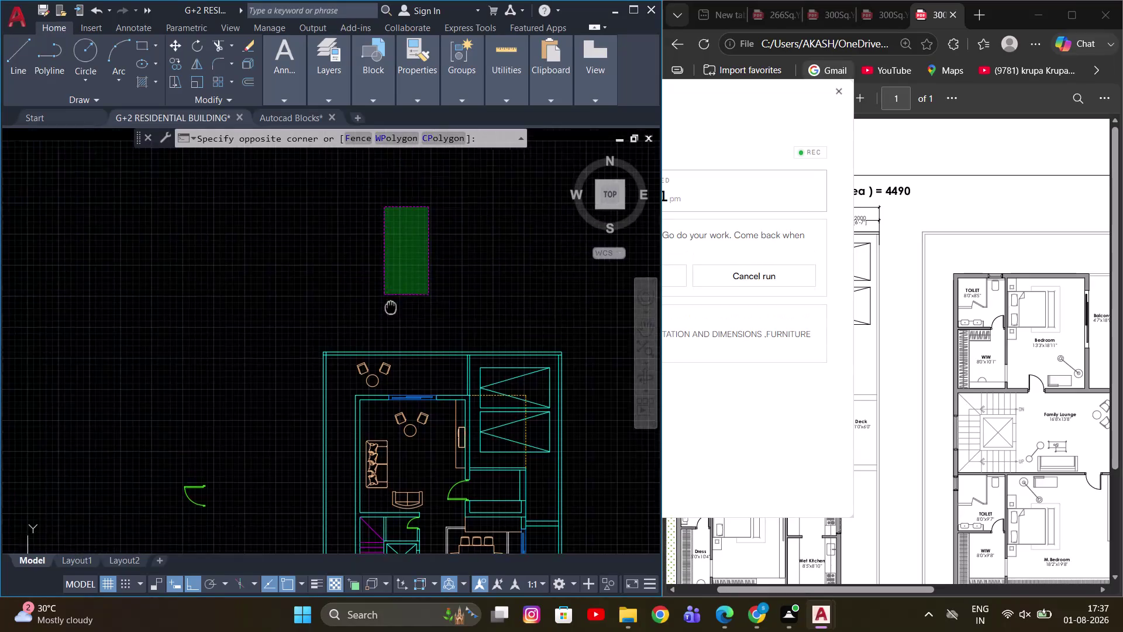
Erase the parking bay rectangles from the copied plan's parking area.
click(367, 362)
click(1006, 14)
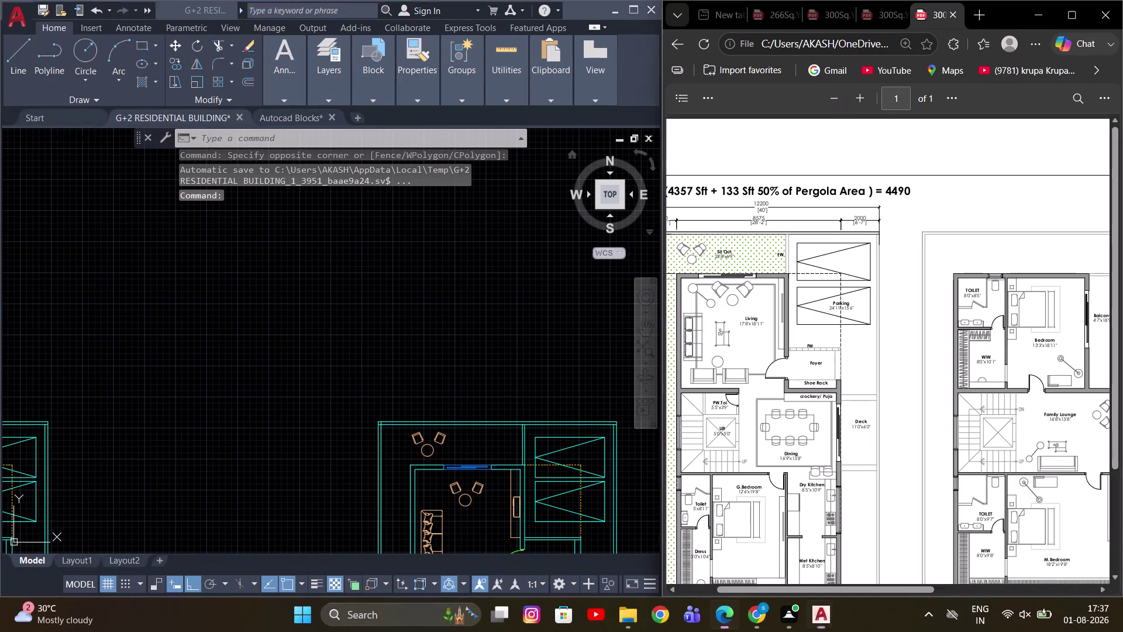
scroll(down, 3)
scroll(up, 3)
click(411, 290)
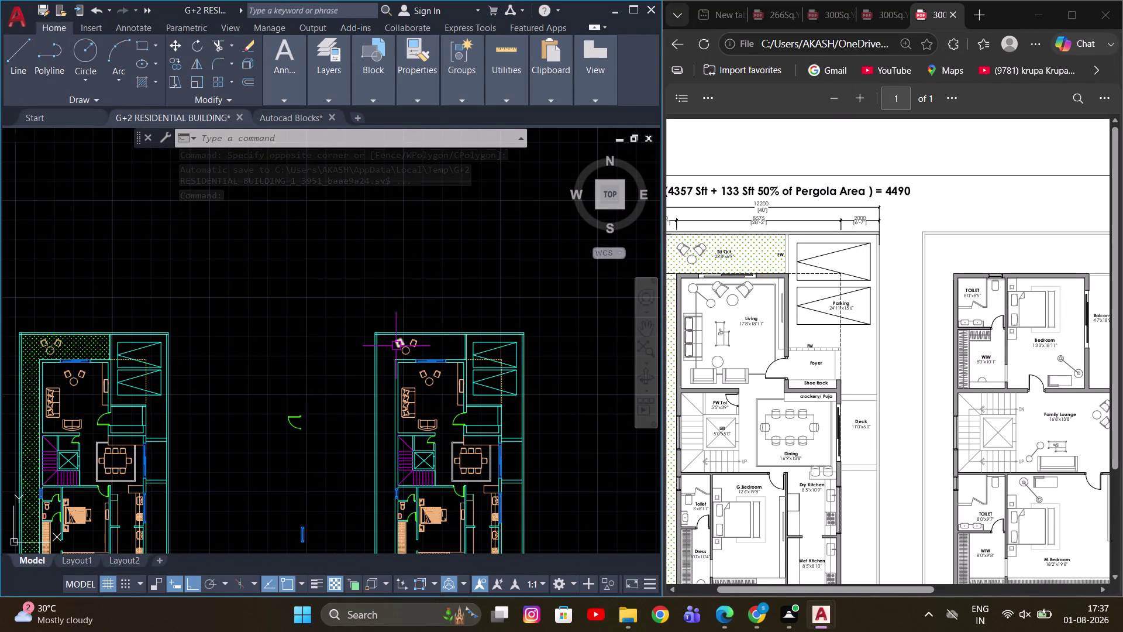
middle_drag(379, 419, 395, 292)
middle_drag(396, 428, 413, 309)
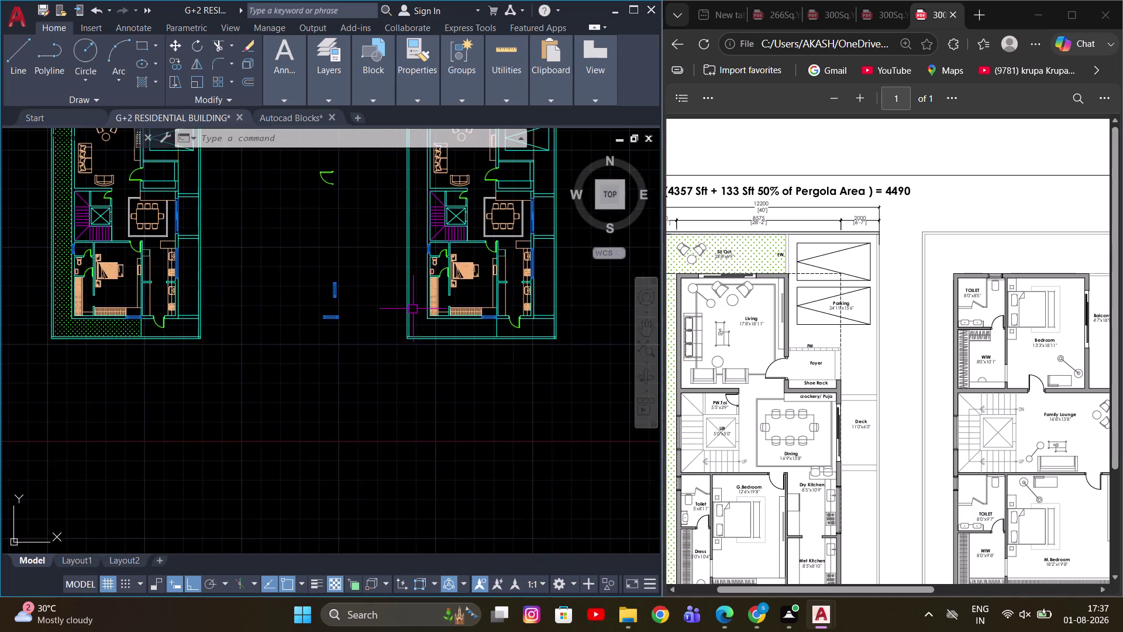
scroll(down, 3)
middle_drag(395, 414, 395, 353)
scroll(down, 3)
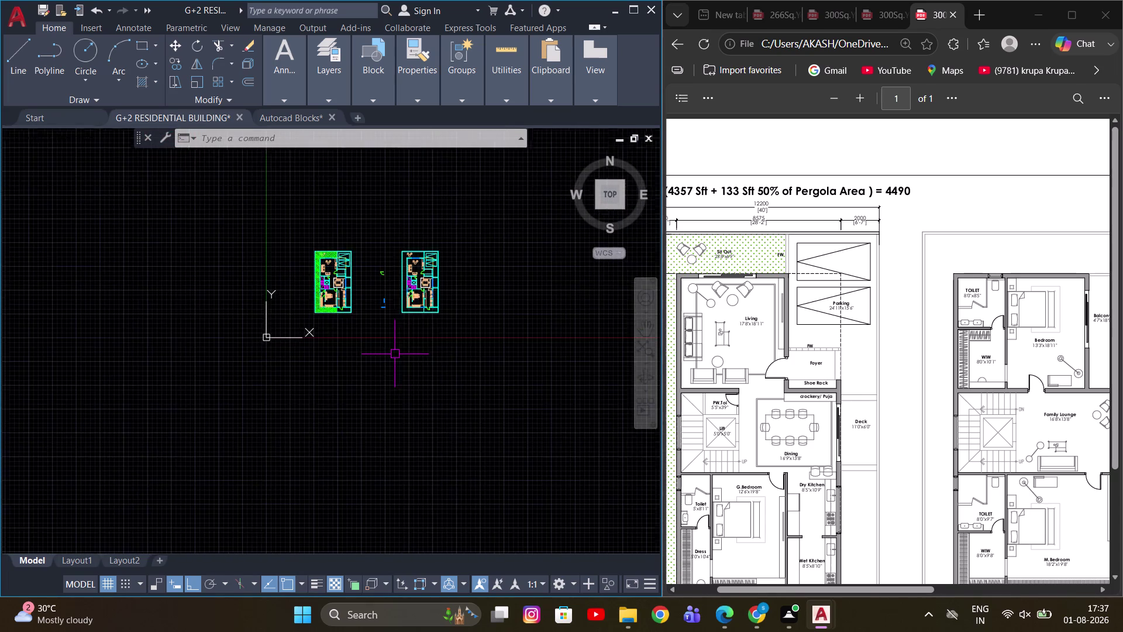
middle_drag(395, 351, 381, 452)
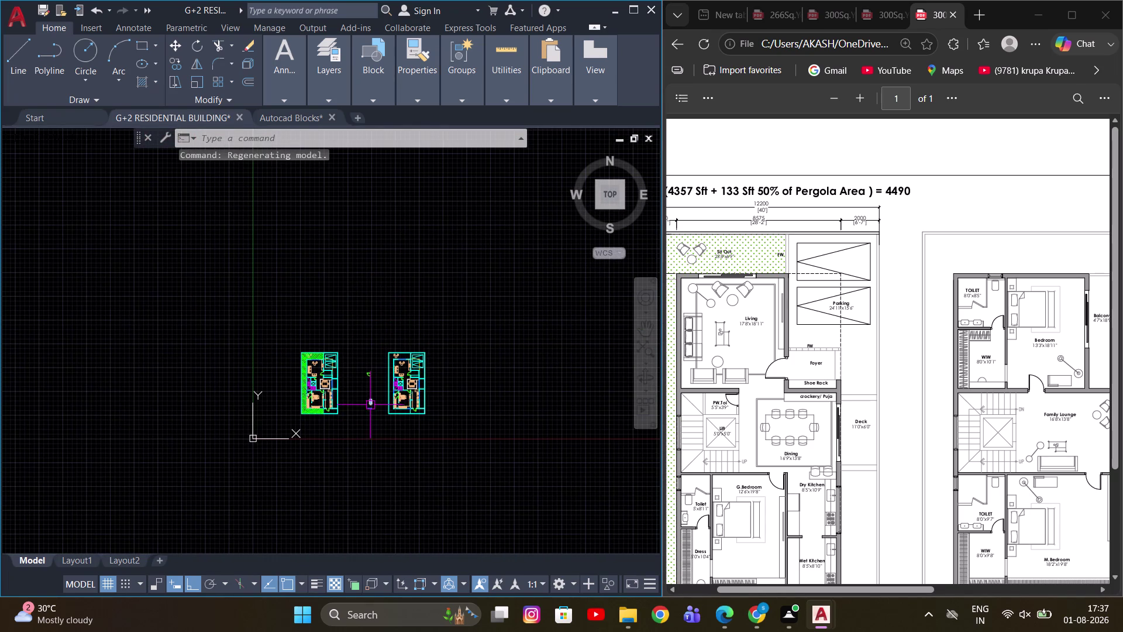
middle_drag(370, 405, 447, 453)
middle_drag(366, 454, 413, 489)
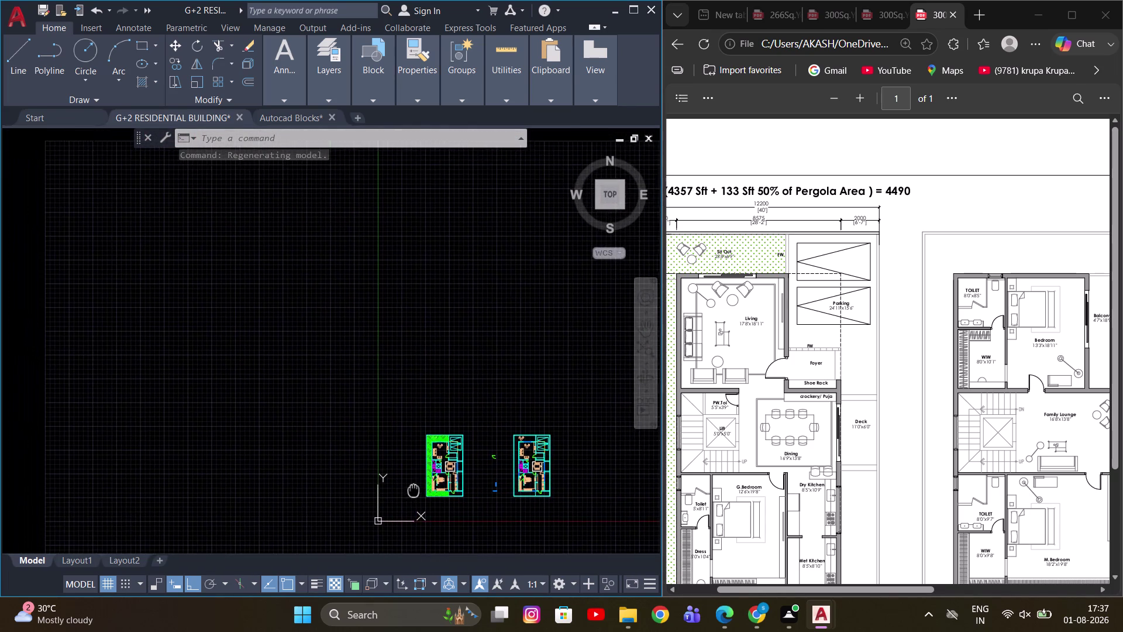
middle_drag(413, 489, 423, 529)
scroll(up, 3)
middle_drag(417, 526, 357, 545)
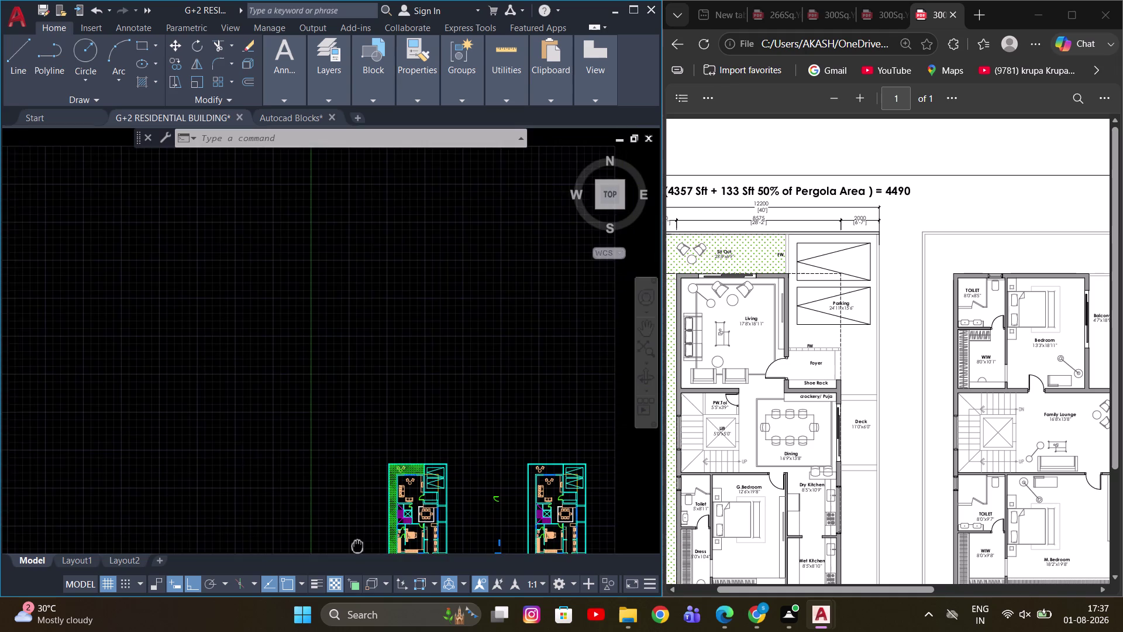
middle_drag(358, 546, 333, 549)
scroll(up, 3)
middle_drag(425, 480, 387, 318)
scroll(up, 3)
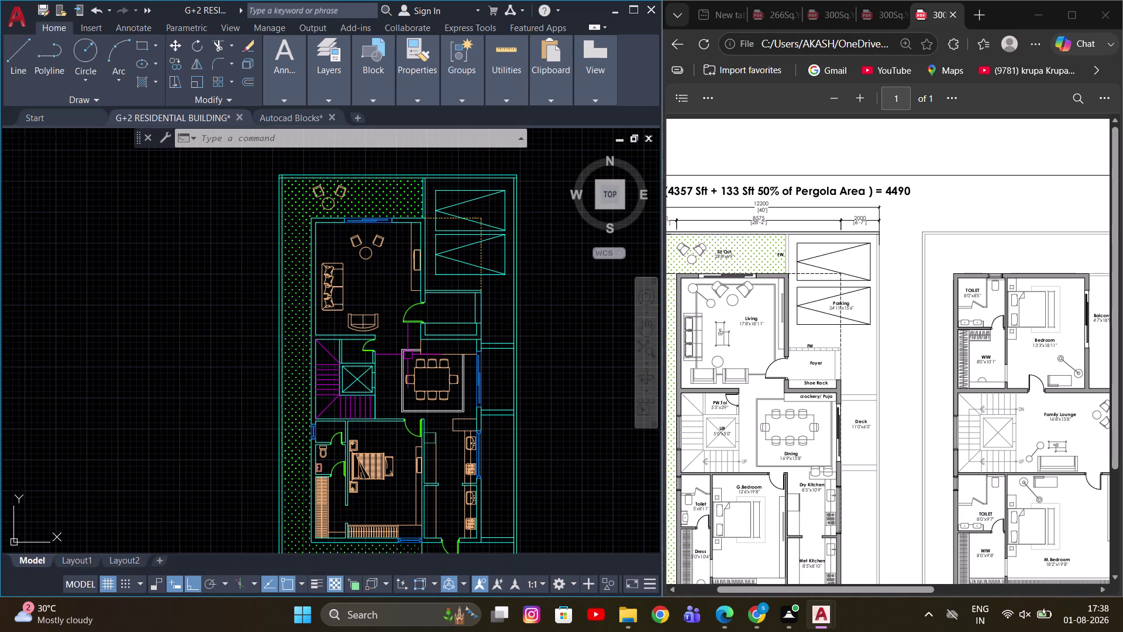
middle_drag(424, 308, 382, 284)
scroll(down, 3)
middle_drag(459, 335, 343, 357)
middle_drag(339, 356, 341, 316)
middle_drag(345, 306, 346, 314)
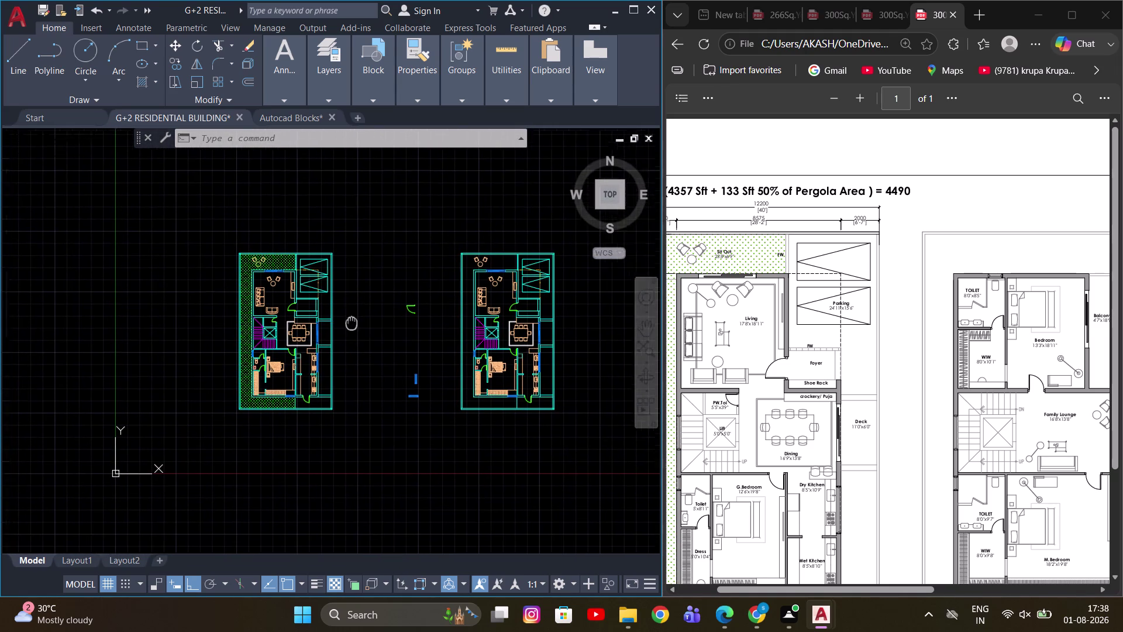
middle_drag(346, 314, 392, 390)
middle_drag(400, 386, 374, 377)
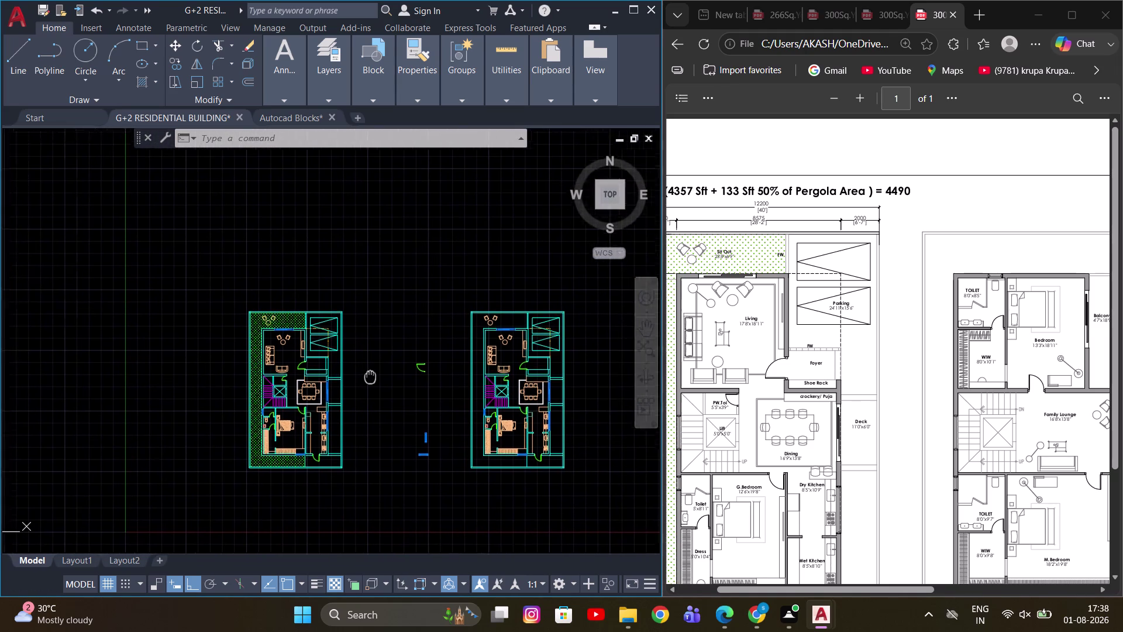
middle_drag(374, 377, 358, 368)
scroll(down, 3)
middle_drag(353, 357, 413, 340)
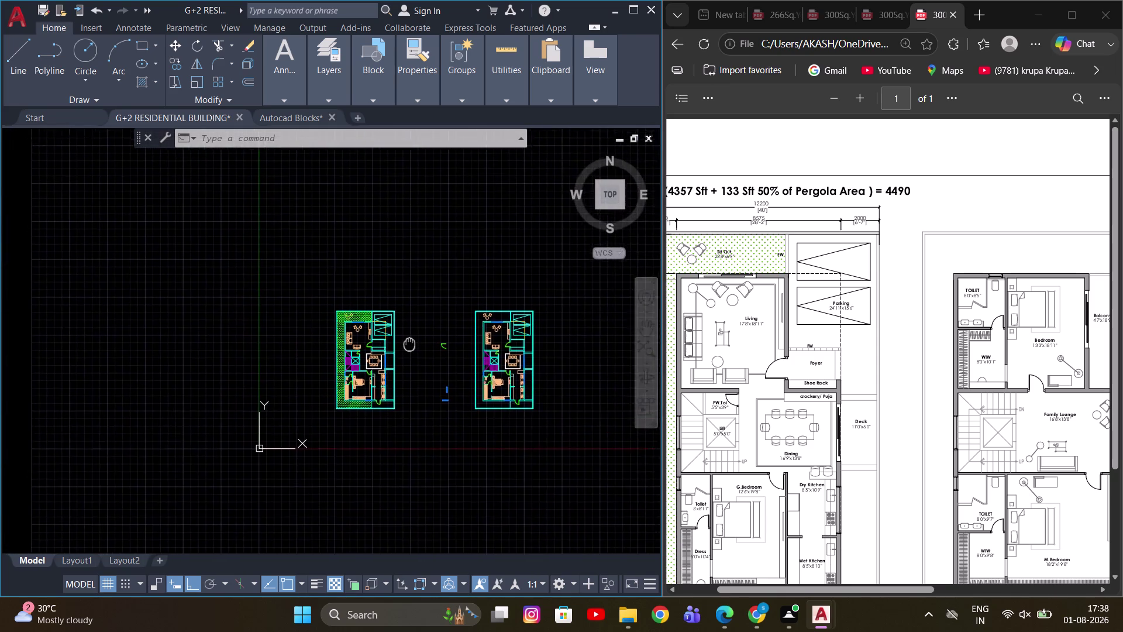
middle_drag(412, 339, 288, 367)
middle_drag(361, 347, 316, 357)
scroll(up, 3)
middle_drag(257, 371, 345, 343)
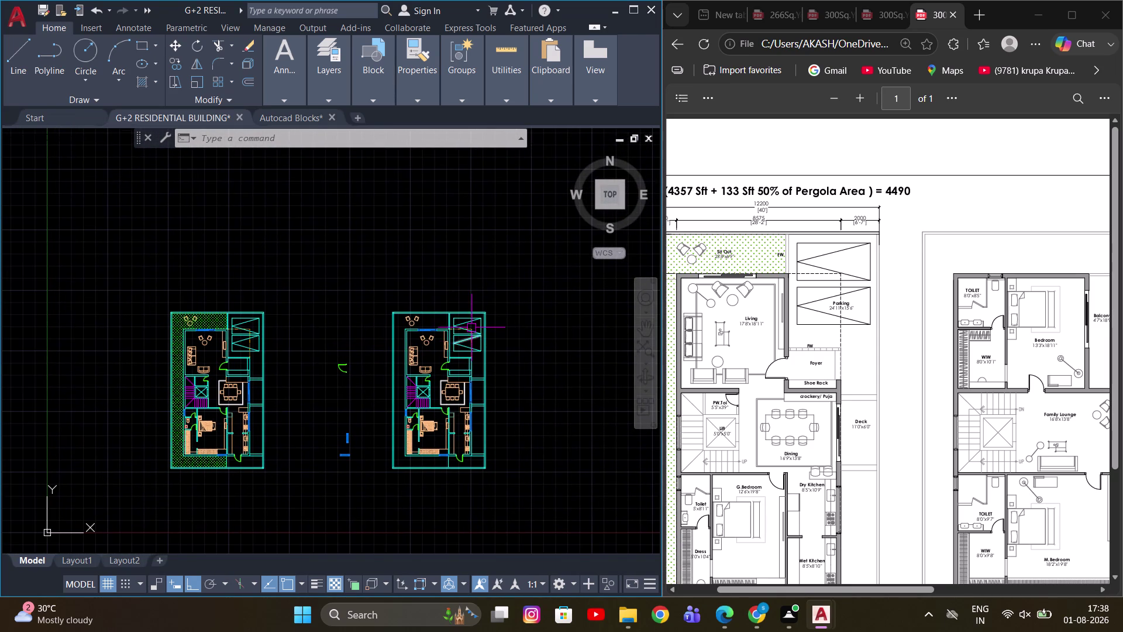
middle_drag(439, 317, 410, 329)
scroll(up, 3)
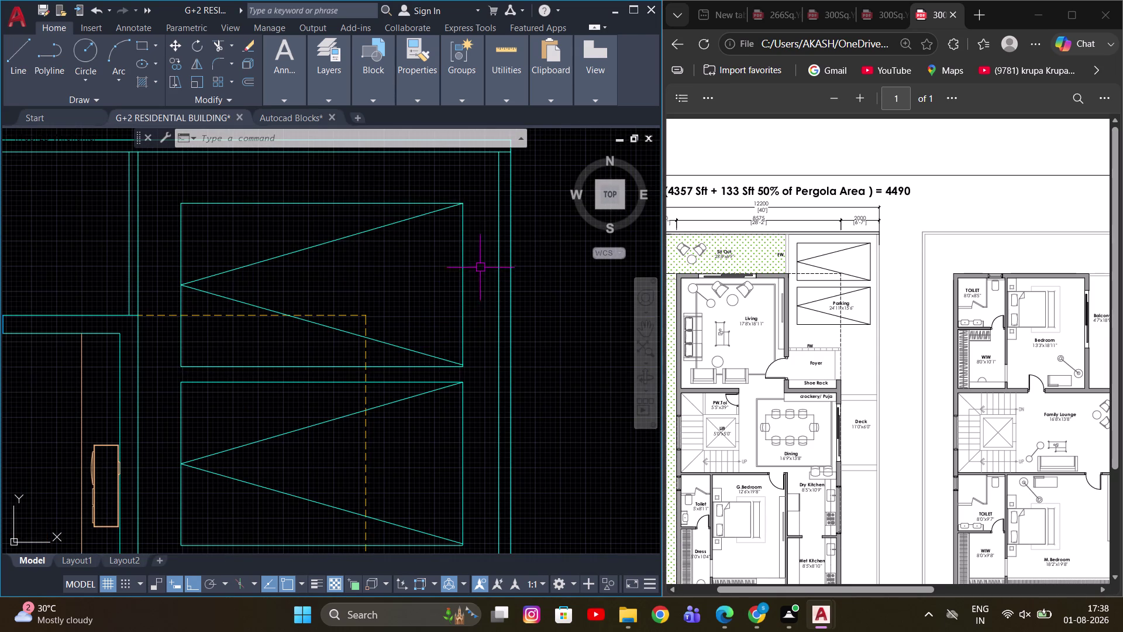
drag(482, 241, 472, 262)
click(411, 426)
right_click(428, 284)
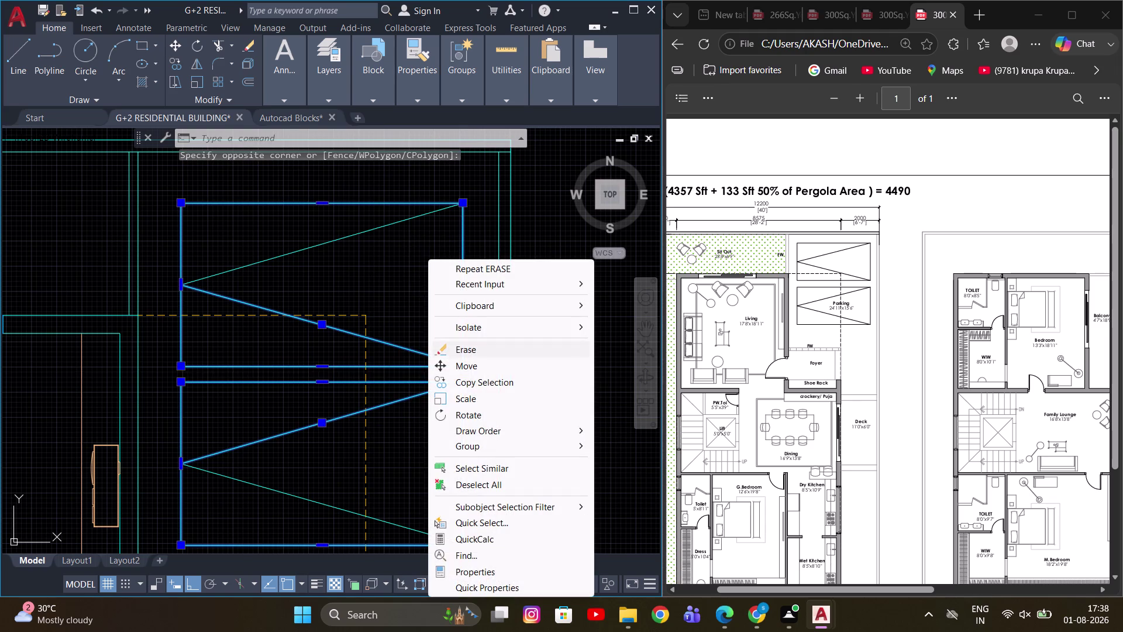
click(465, 349)
scroll(down, 3)
scroll(up, 3)
Erase the leftover diagonal parking lines from the same copy.
drag(389, 276, 389, 283)
drag(378, 508, 380, 493)
right_click(397, 364)
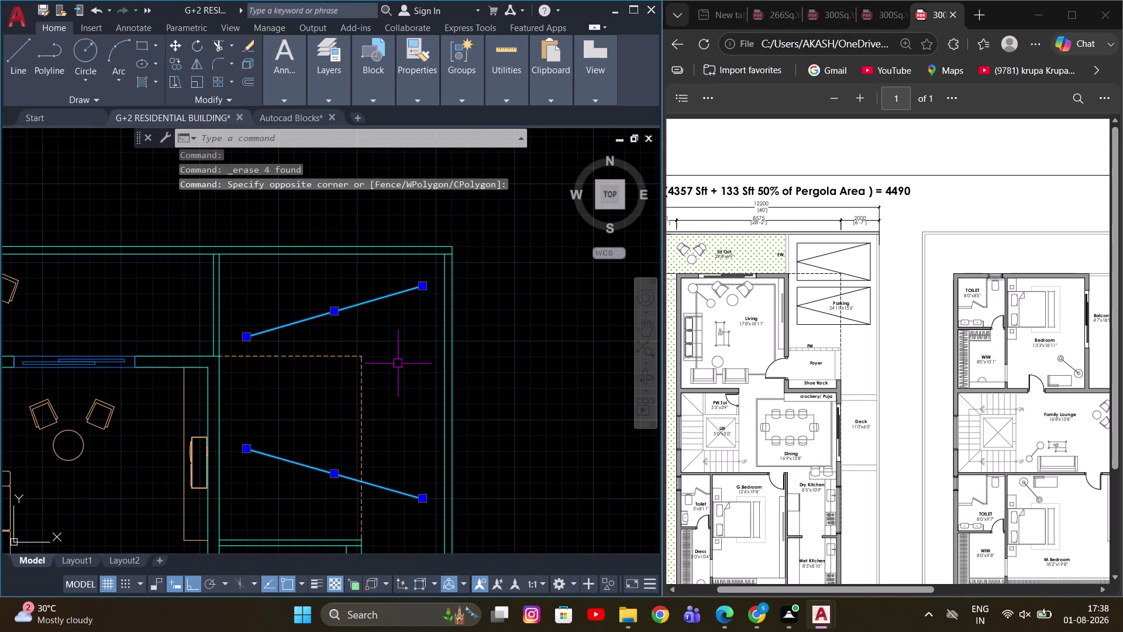
click(445, 115)
scroll(down, 3)
middle_drag(392, 312, 395, 313)
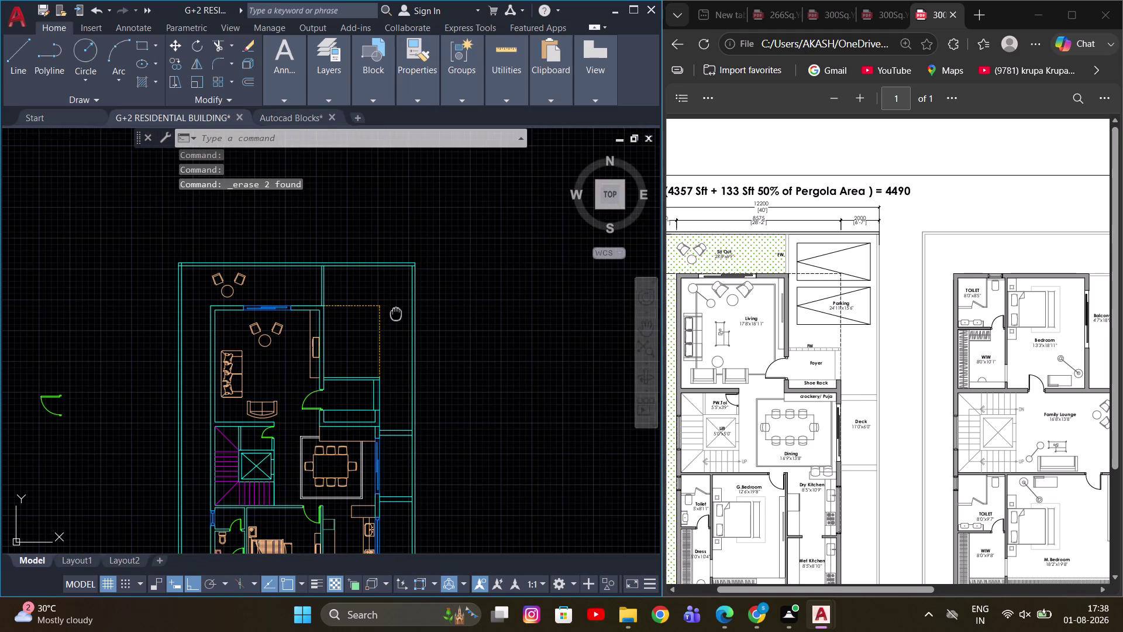
middle_drag(395, 314, 447, 318)
scroll(down, 3)
scroll(up, 3)
middle_drag(396, 334, 418, 300)
scroll(up, 3)
scroll(down, 3)
middle_drag(342, 298, 429, 276)
middle_drag(430, 277, 401, 320)
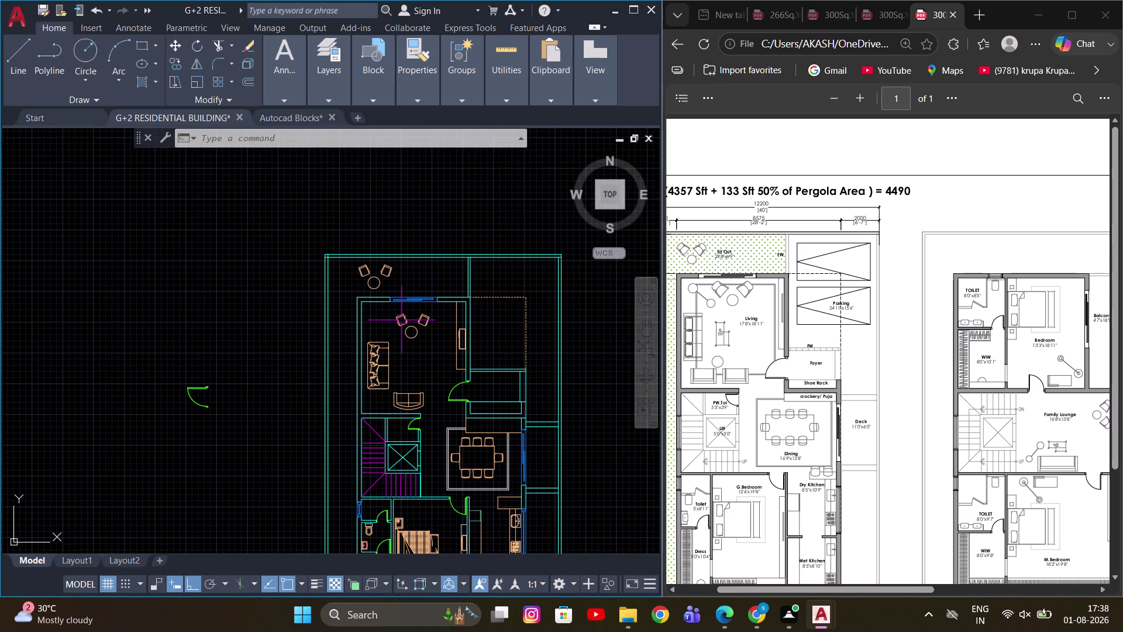
scroll(down, 3)
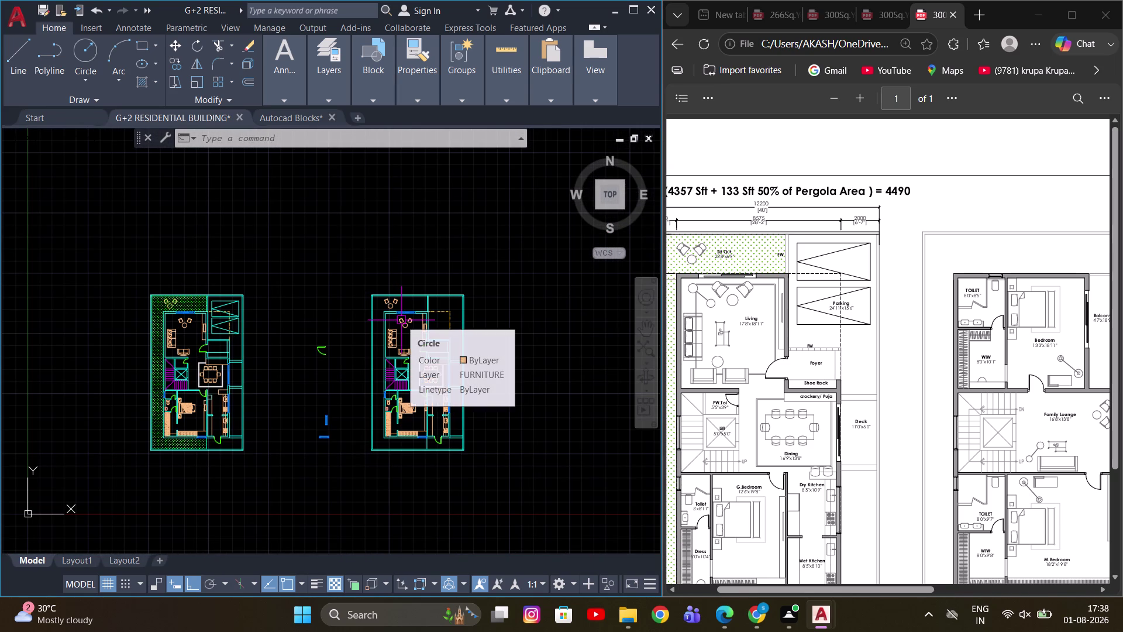
middle_drag(401, 319, 415, 317)
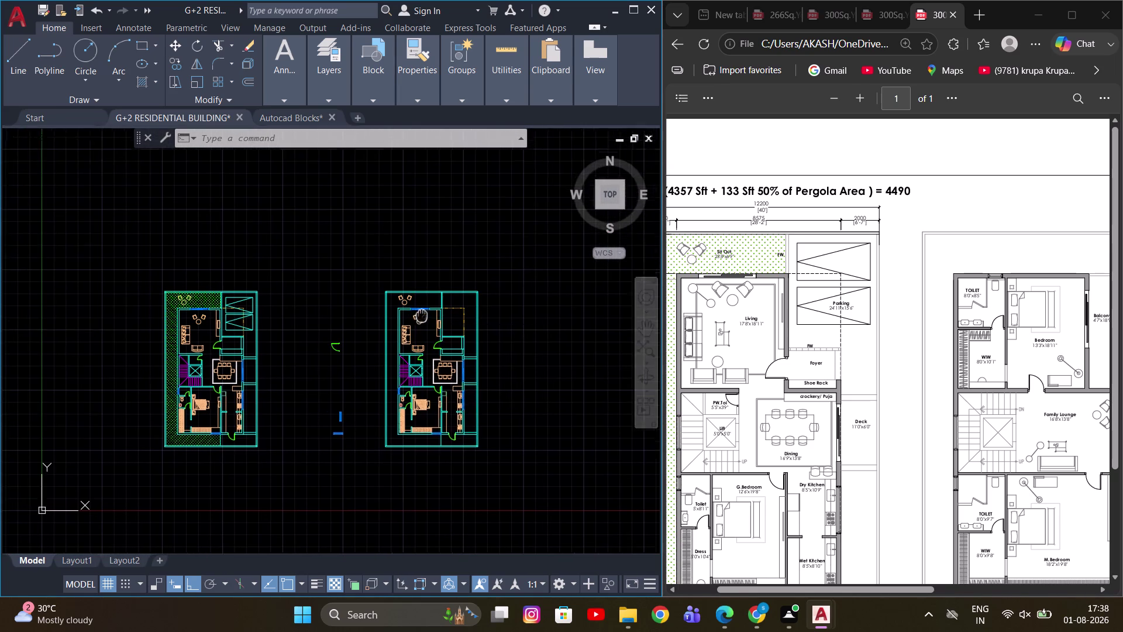
middle_drag(415, 316, 444, 312)
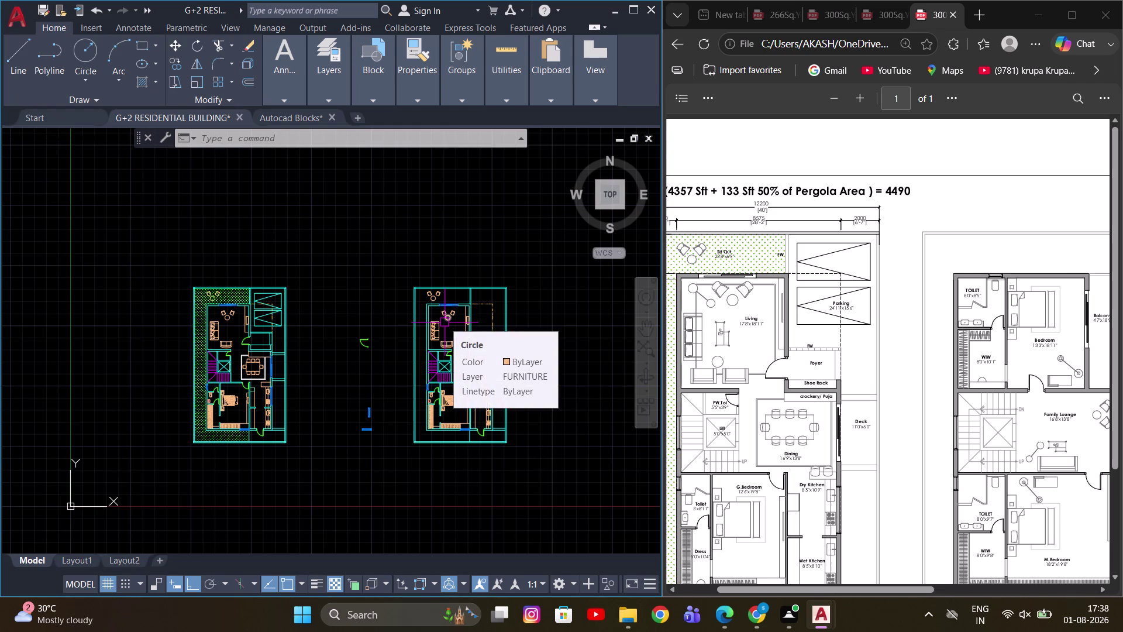
middle_drag(344, 325, 370, 307)
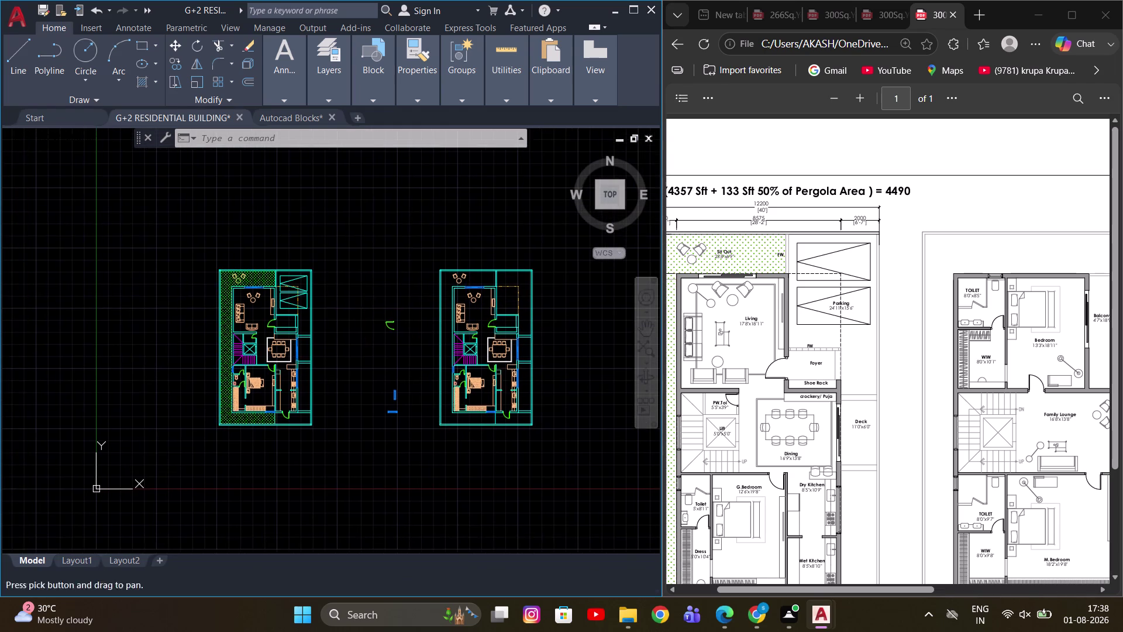
scroll(up, 3)
middle_drag(355, 326, 414, 275)
middle_drag(405, 289, 322, 300)
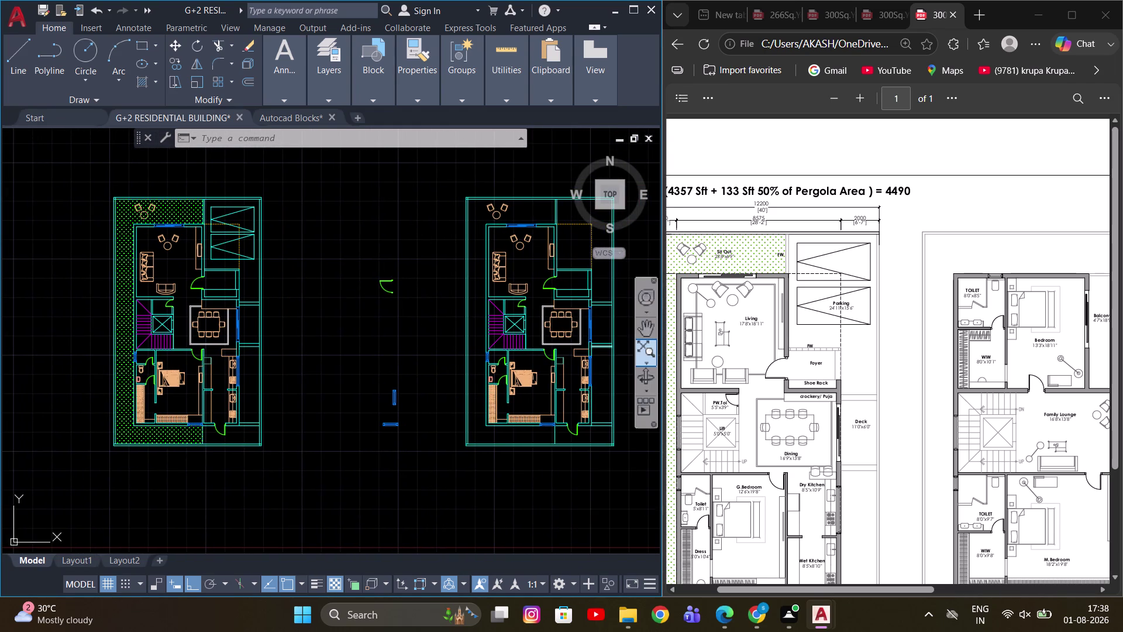
scroll(down, 3)
scroll(up, 3)
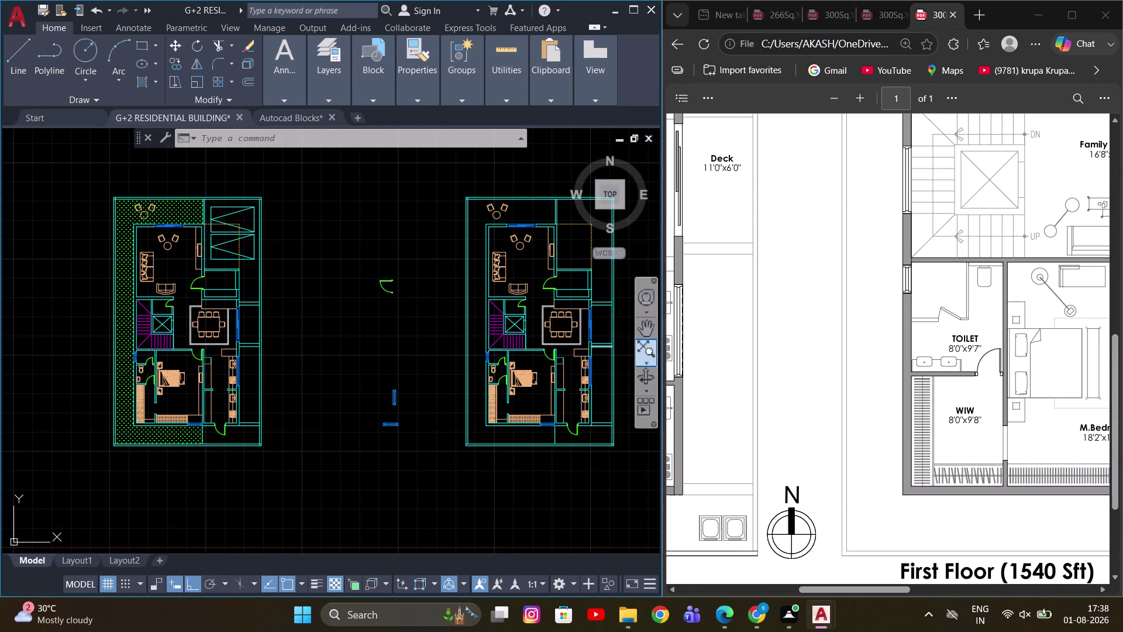
scroll(down, 3)
scroll(down, 3)
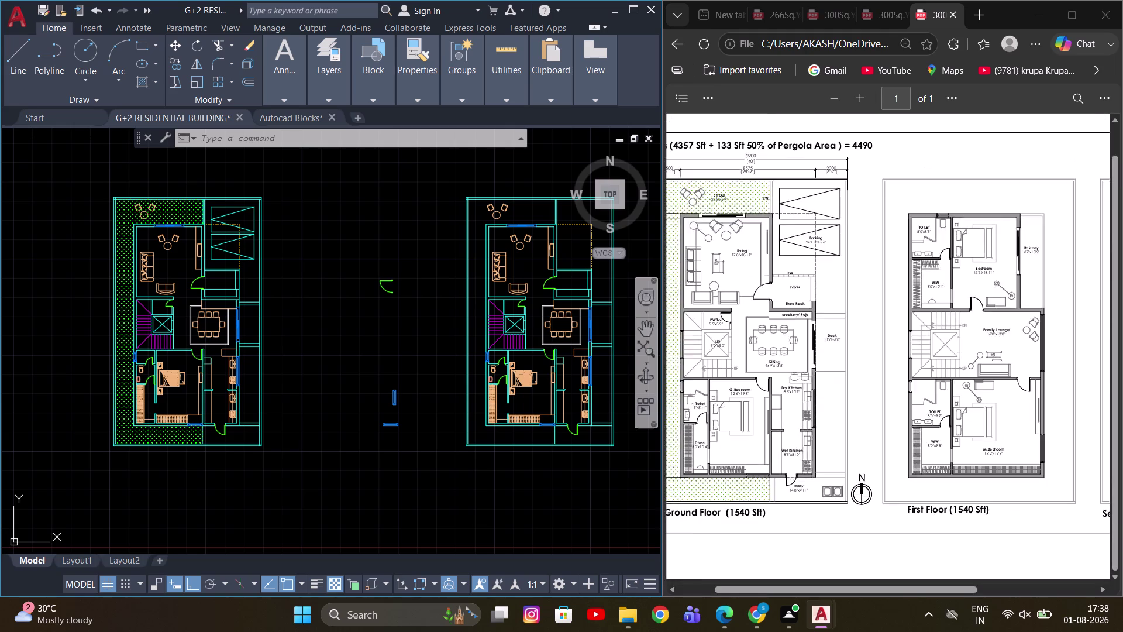
scroll(up, 3)
scroll(down, 3)
key(Escape)
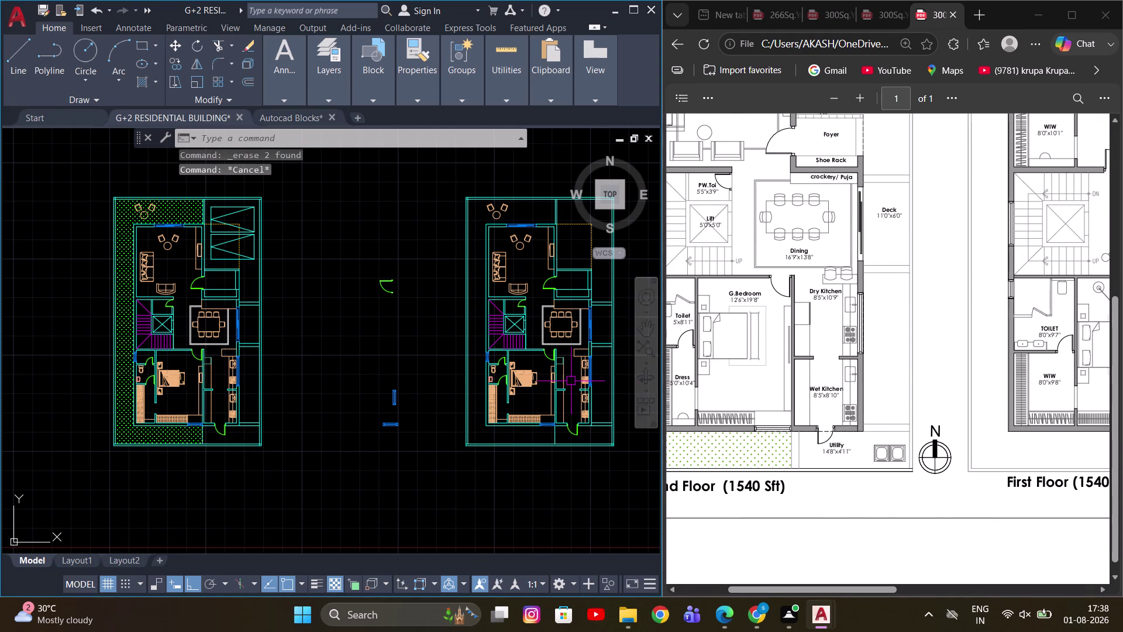
scroll(down, 3)
scroll(up, 3)
scroll(up, 3)
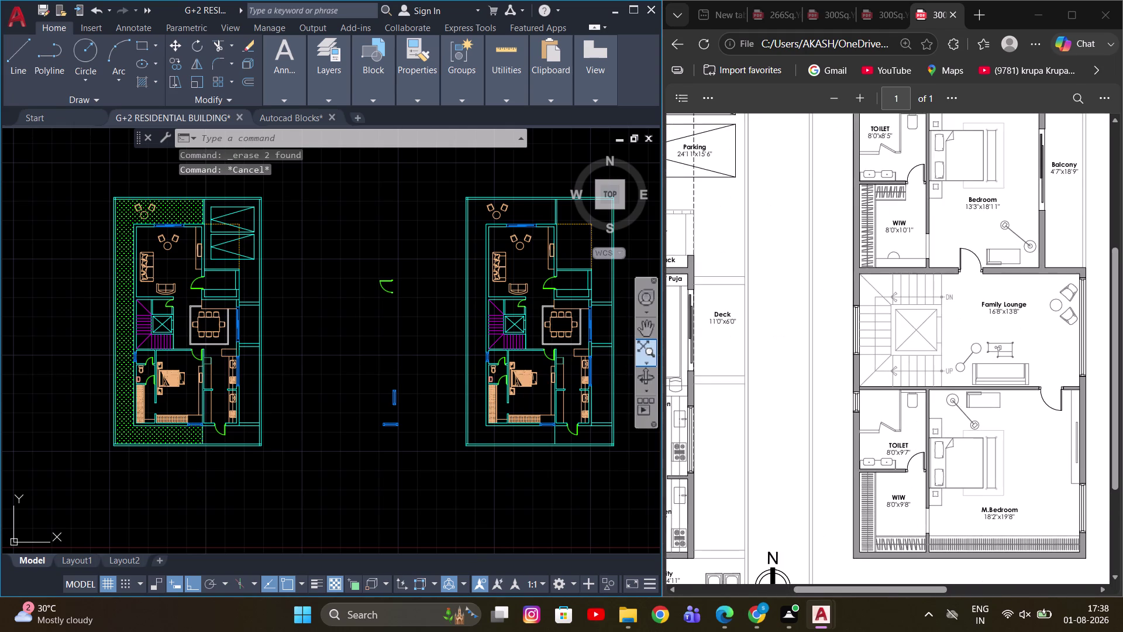
scroll(up, 3)
scroll(down, 3)
scroll(up, 3)
middle_drag(519, 273, 394, 272)
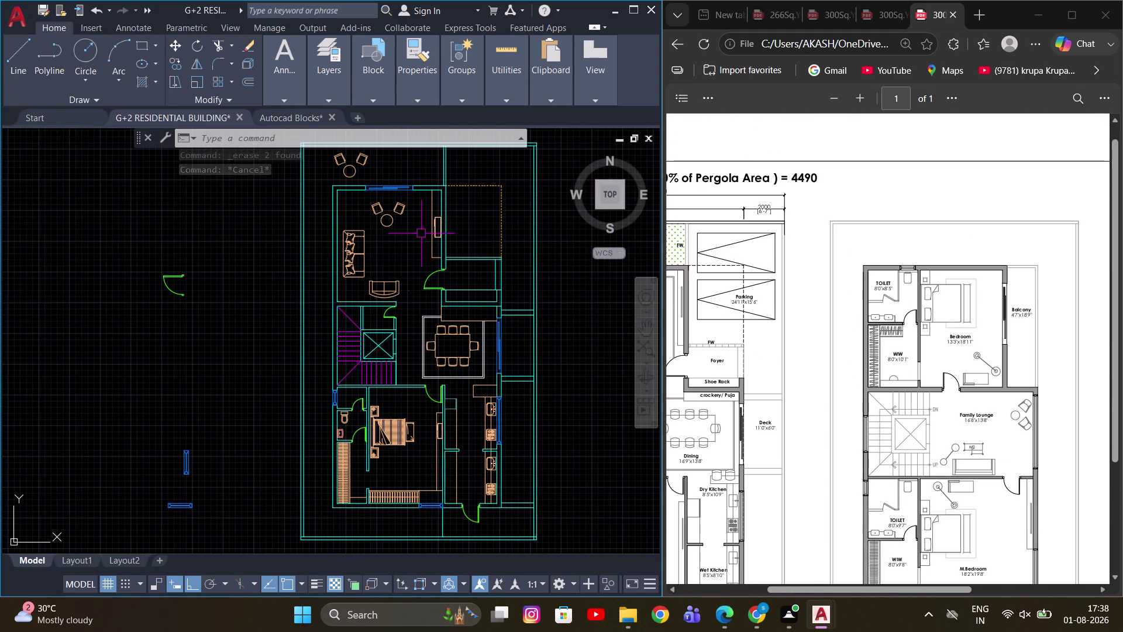
scroll(up, 3)
middle_drag(455, 365, 417, 390)
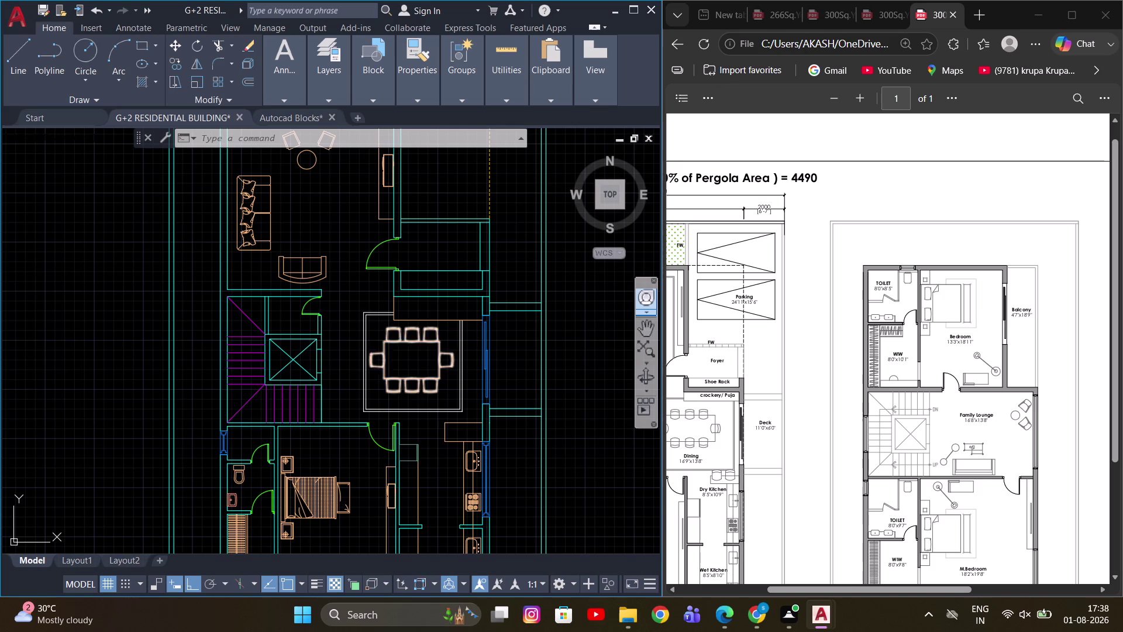
scroll(up, 3)
scroll(up, 3)
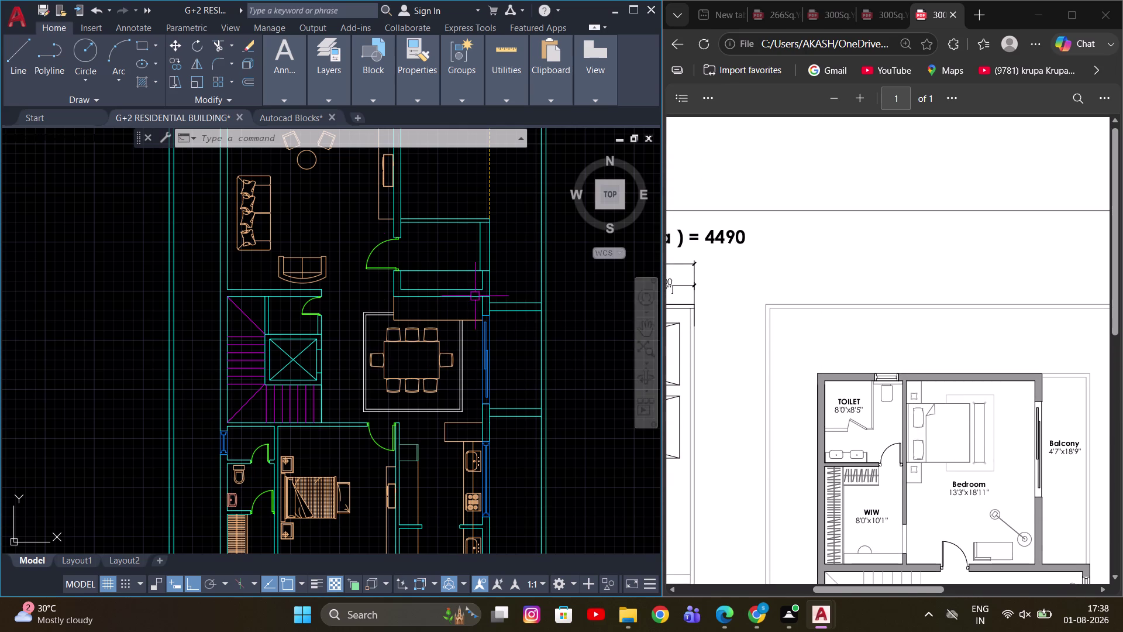
middle_drag(365, 255, 438, 404)
middle_drag(363, 286, 326, 272)
scroll(up, 3)
Erase the window opening in the living room's top wall.
drag(364, 256, 359, 248)
click(314, 206)
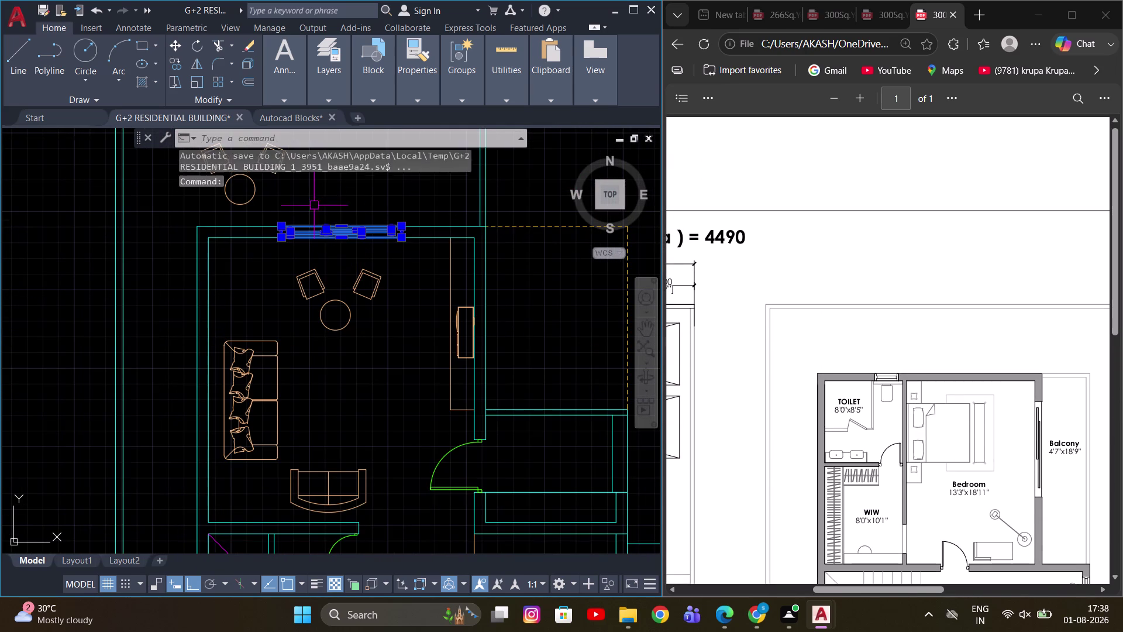
key(e)
key(space)
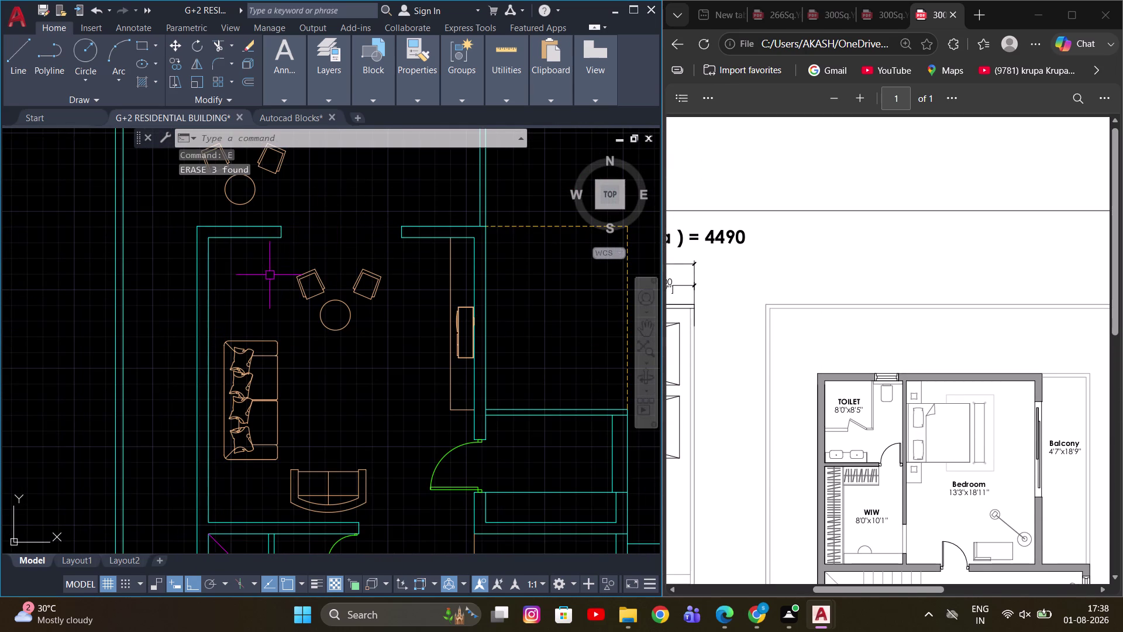
Select the whole first-floor plan with one window around all of it.
middle_drag(268, 275, 285, 248)
scroll(down, 3)
click(219, 241)
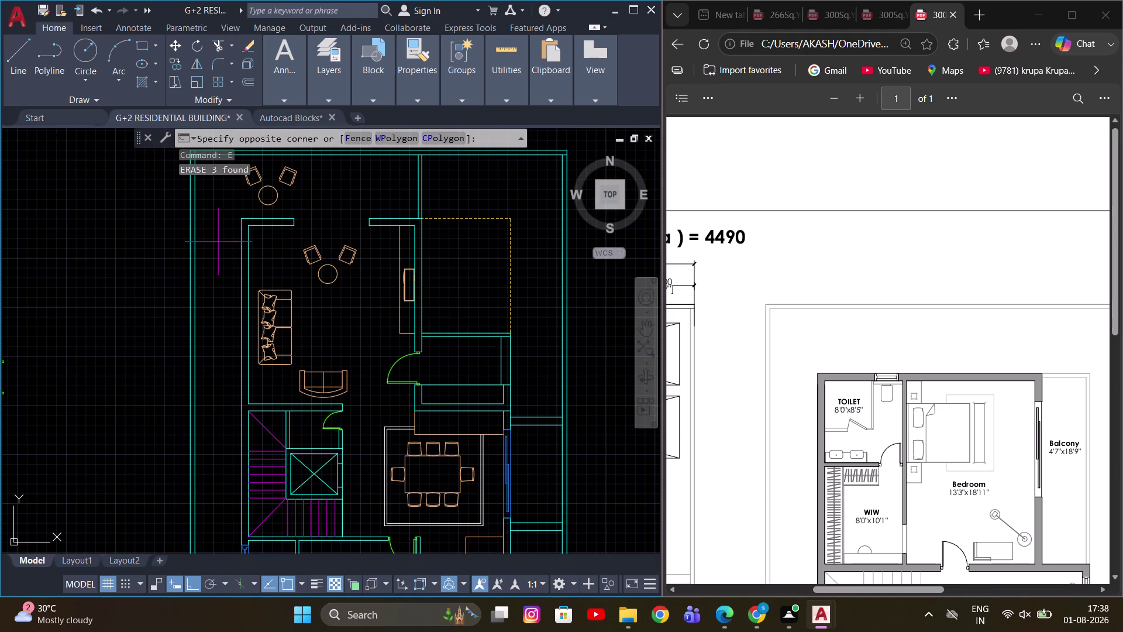
scroll(down, 3)
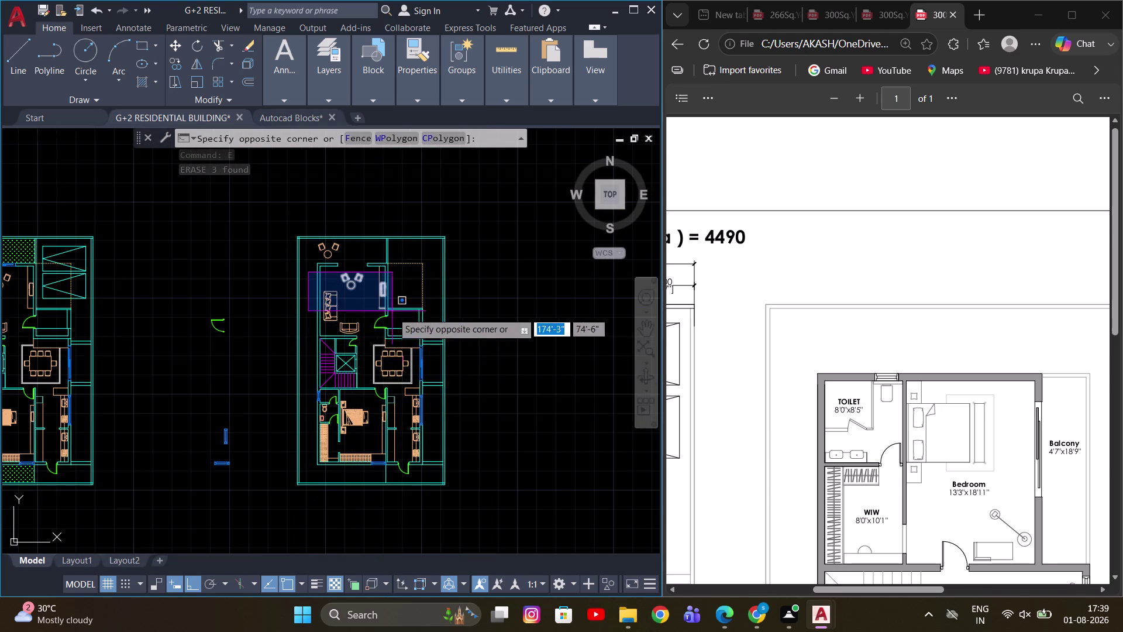
scroll(up, 3)
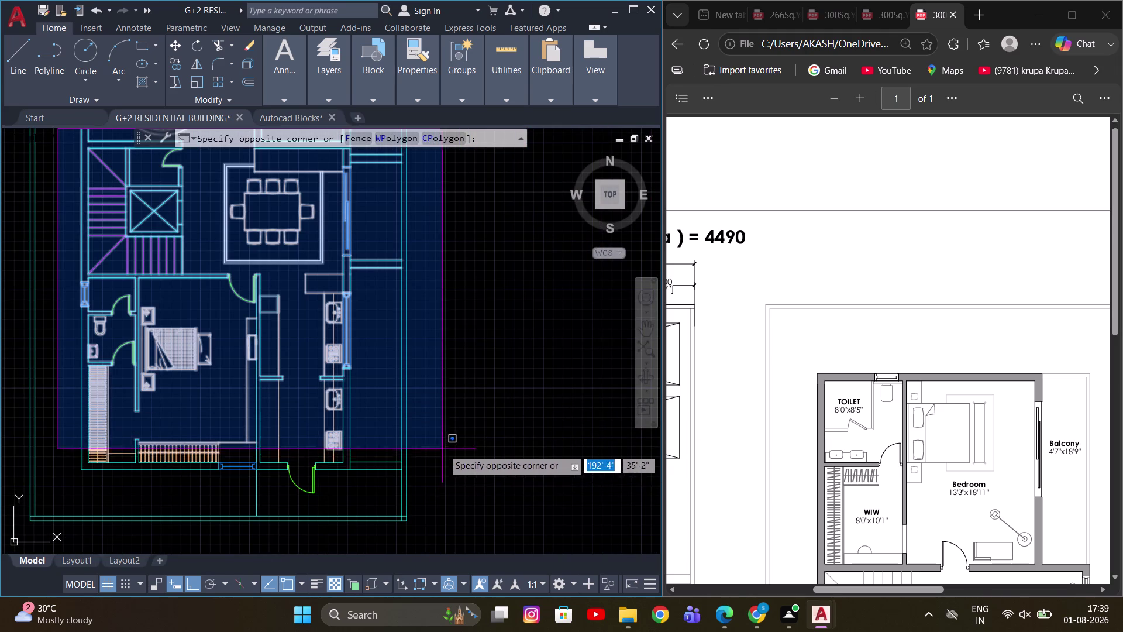
scroll(down, 3)
middle_drag(481, 344, 532, 398)
click(512, 517)
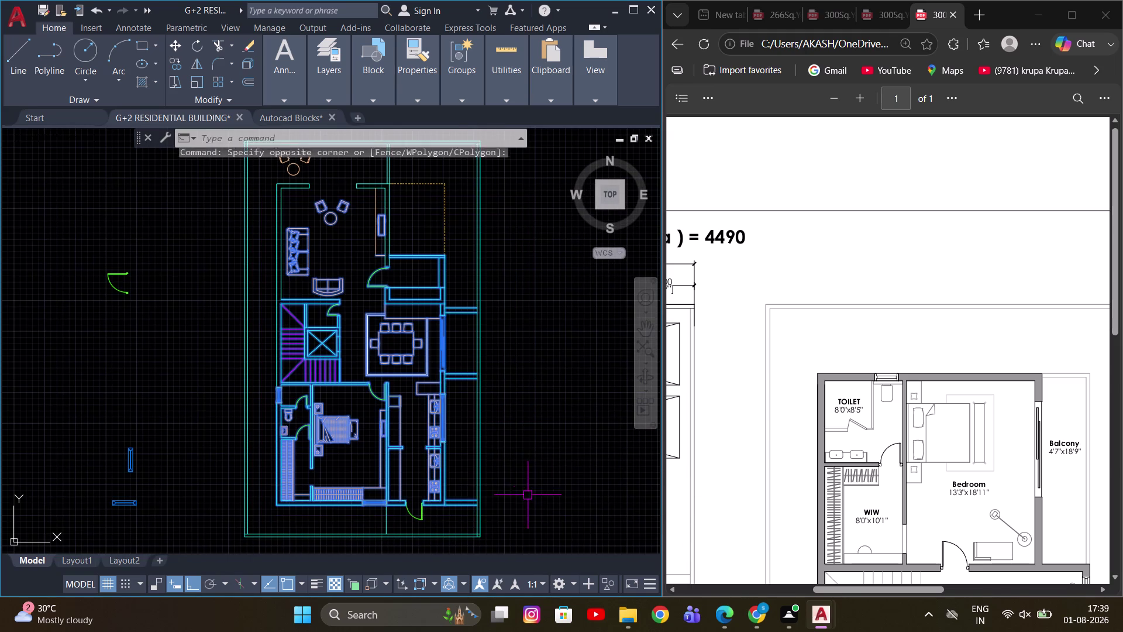
middle_drag(545, 472, 456, 421)
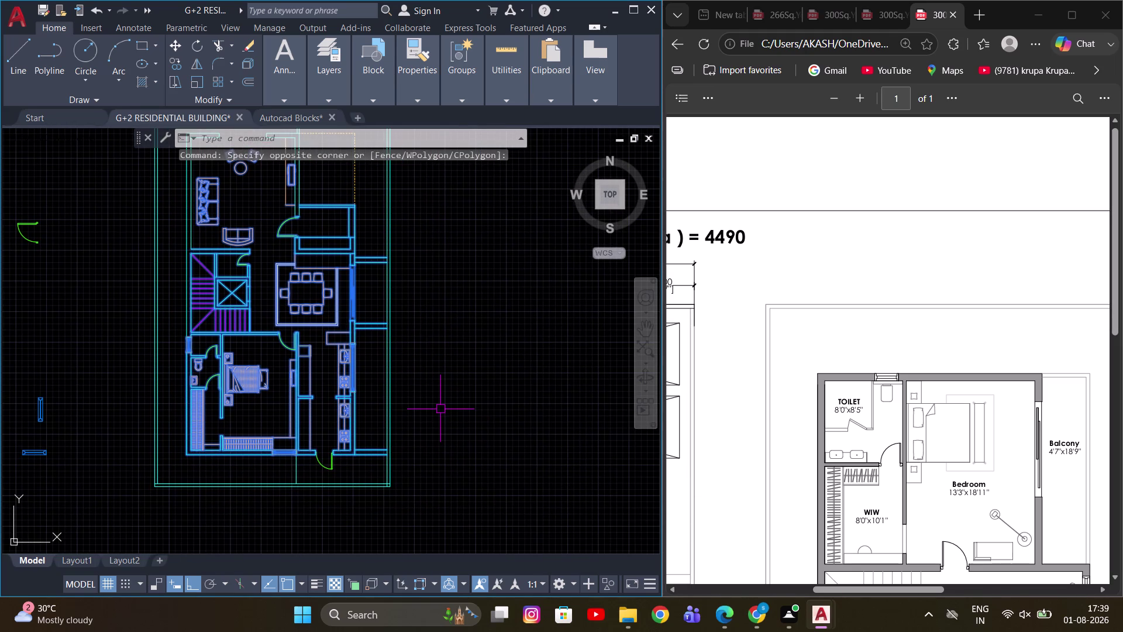
Start a COPY of the selected plan from a base point, then cancel it.
text(CO)
key(space)
scroll(down, 3)
click(442, 418)
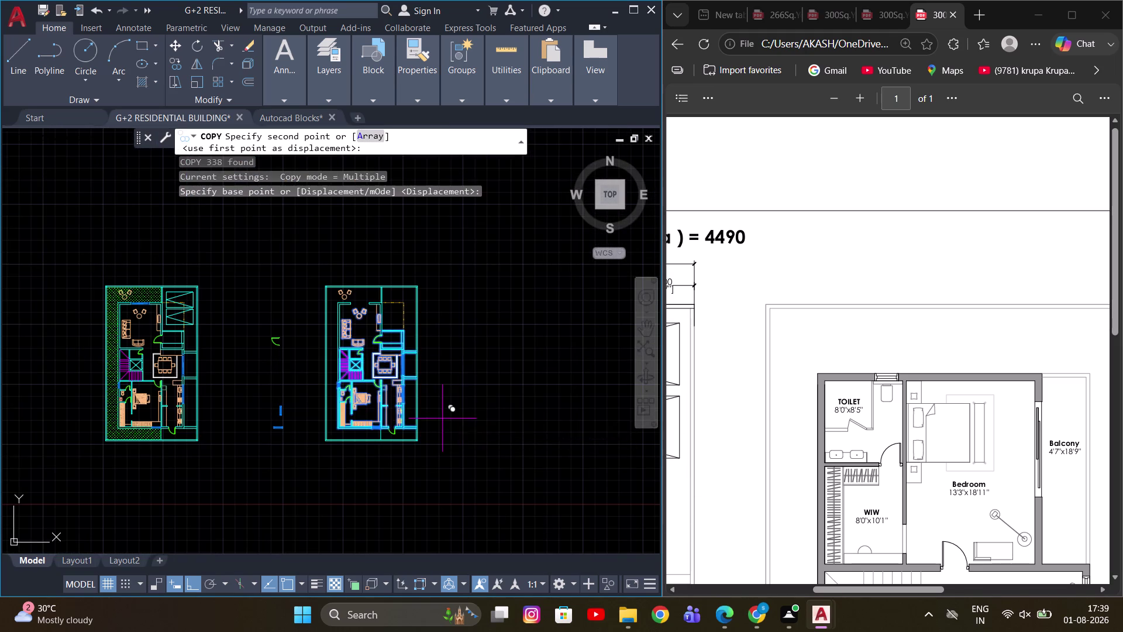
click(591, 408)
key(Escape)
scroll(up, 3)
Select items in the bedroom, then clear that selection.
middle_drag(384, 388, 411, 363)
scroll(up, 3)
scroll(down, 3)
middle_drag(398, 379, 414, 430)
scroll(up, 3)
click(397, 486)
click(310, 399)
scroll(up, 3)
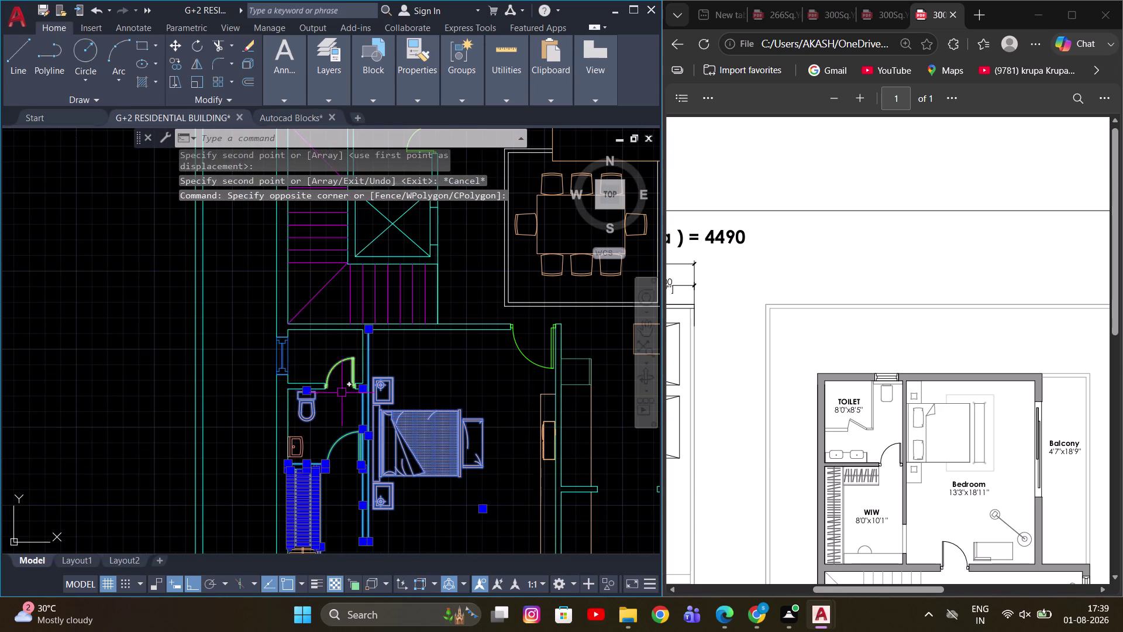
scroll(down, 3)
key(Escape)
Erase the bed and bathroom fixtures from the lower bedroom area.
scroll(down, 3)
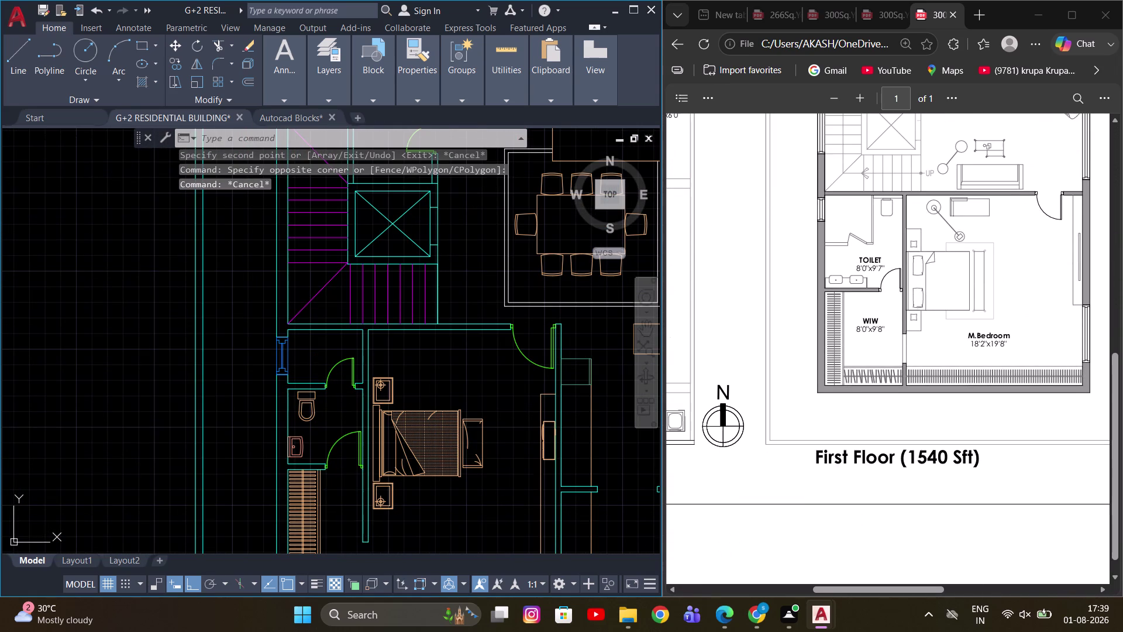
middle_drag(453, 441, 452, 395)
middle_drag(423, 424, 470, 389)
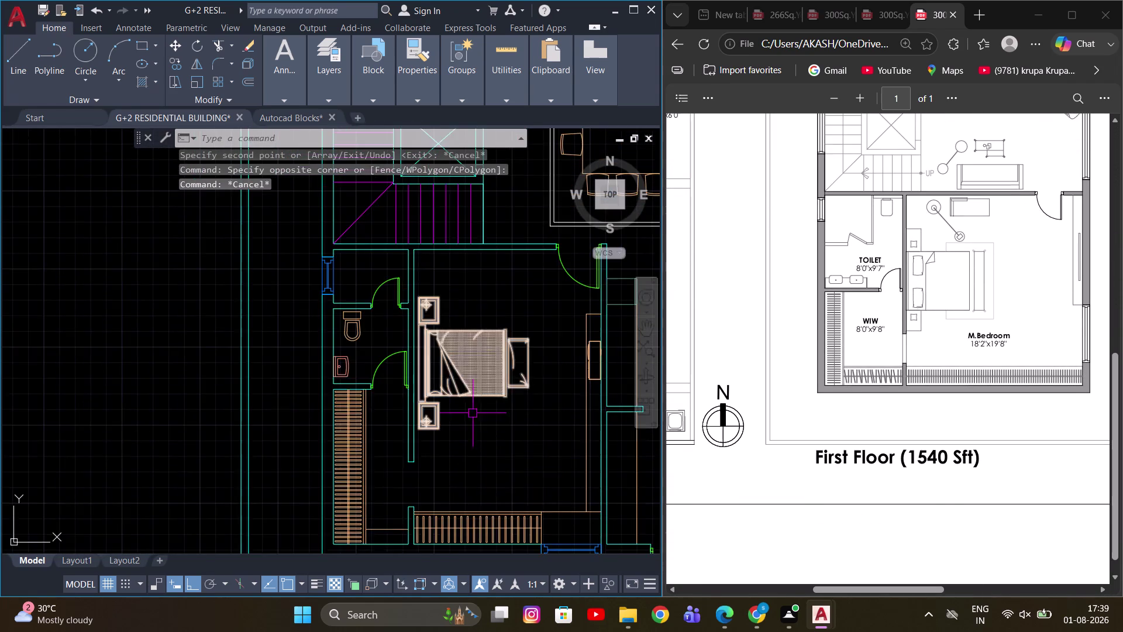
scroll(down, 3)
drag(478, 460, 473, 450)
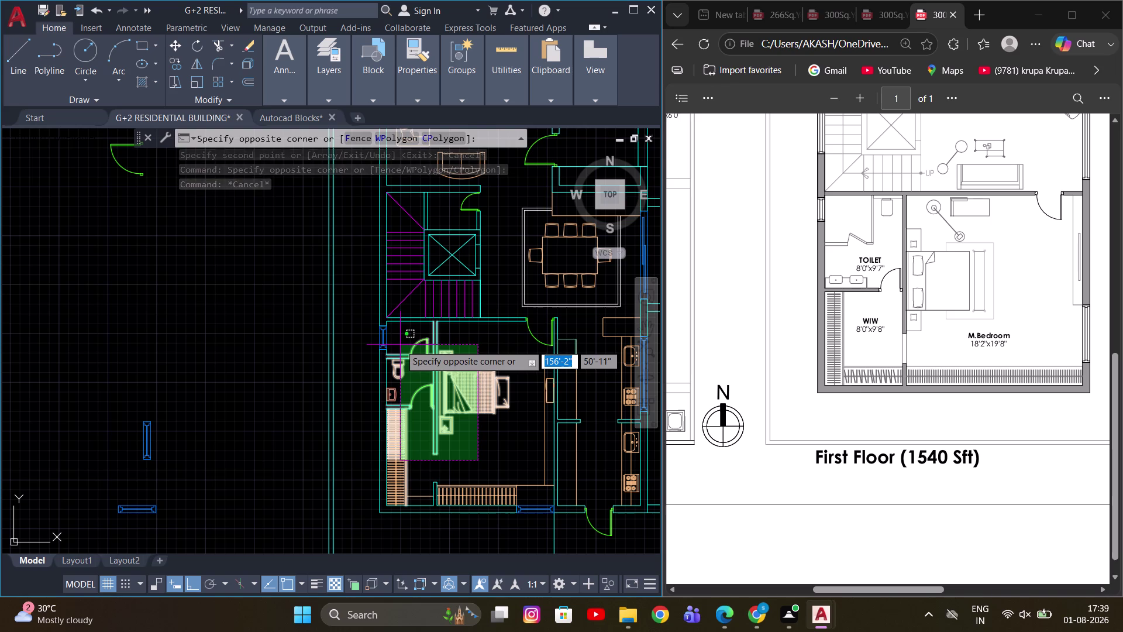
click(400, 344)
key(e)
key(space)
Erase the leftover lines in the bedroom.
middle_drag(452, 420, 429, 388)
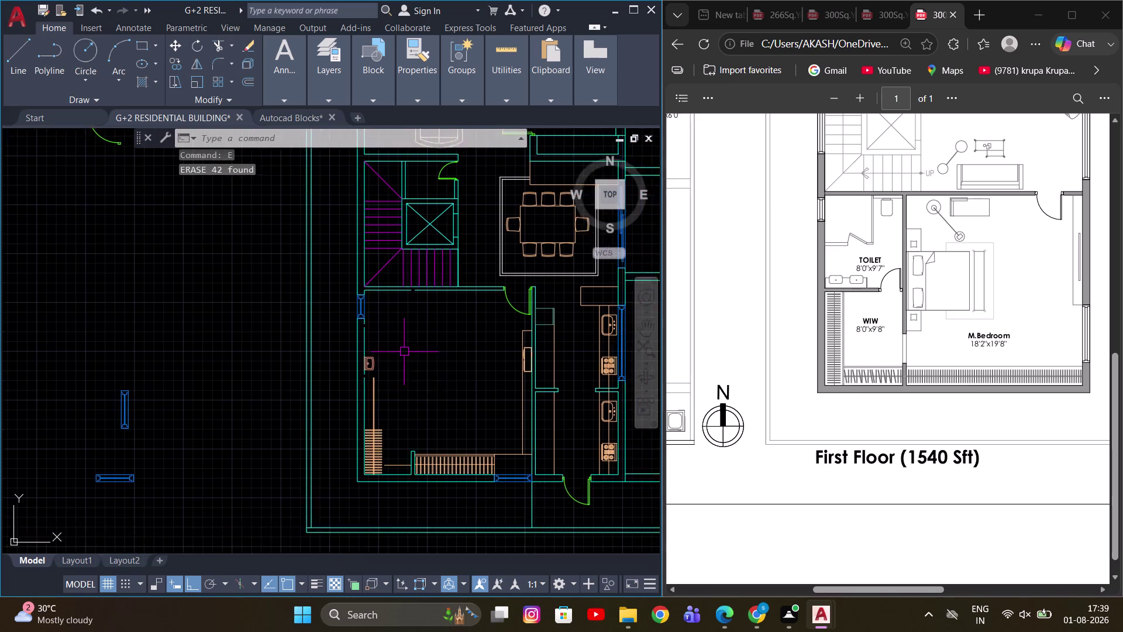
scroll(up, 3)
drag(383, 333, 371, 365)
click(340, 455)
key(space)
scroll(down, 3)
Erase the extra wardrobe lines in two selections.
middle_drag(405, 421, 384, 374)
scroll(up, 3)
drag(357, 383, 353, 416)
middle_drag(328, 505, 342, 465)
scroll(up, 3)
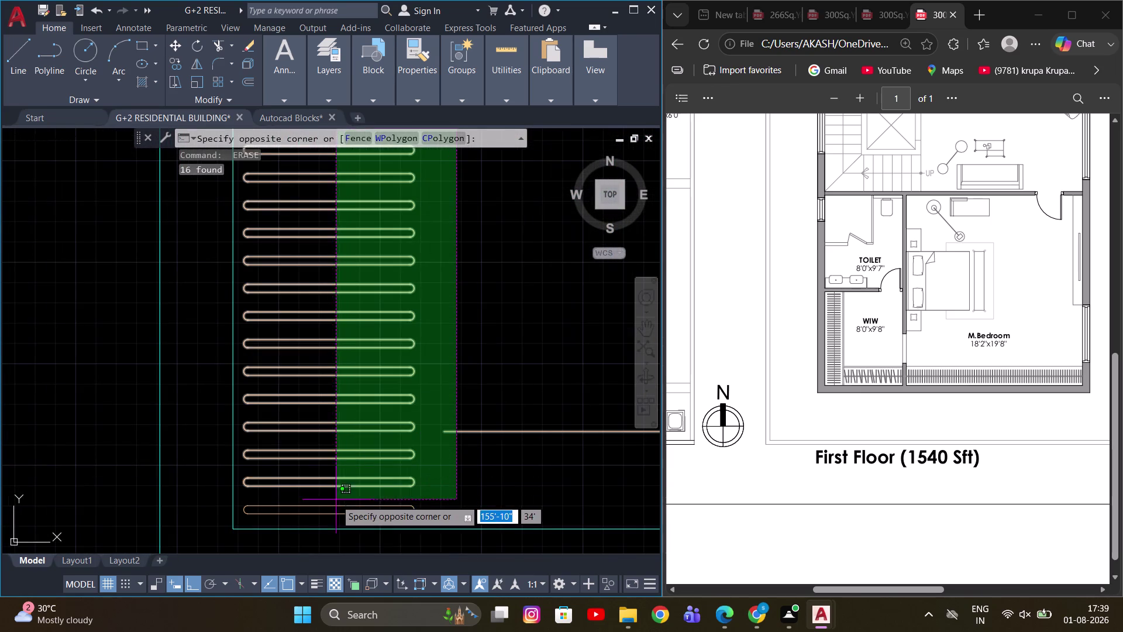
click(328, 513)
key(space)
scroll(down, 3)
drag(369, 325, 325, 369)
click(311, 398)
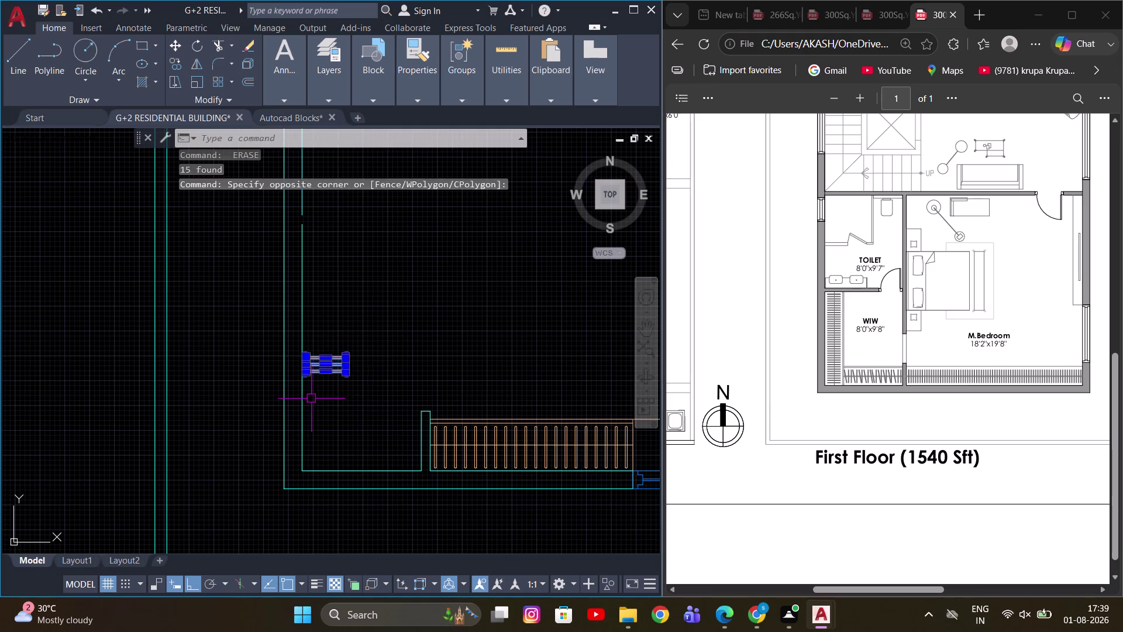
key(space)
Clear the remaining selected pieces and cancel any pending command.
scroll(down, 3)
middle_drag(460, 377, 335, 376)
scroll(down, 3)
middle_drag(433, 350, 445, 461)
scroll(down, 3)
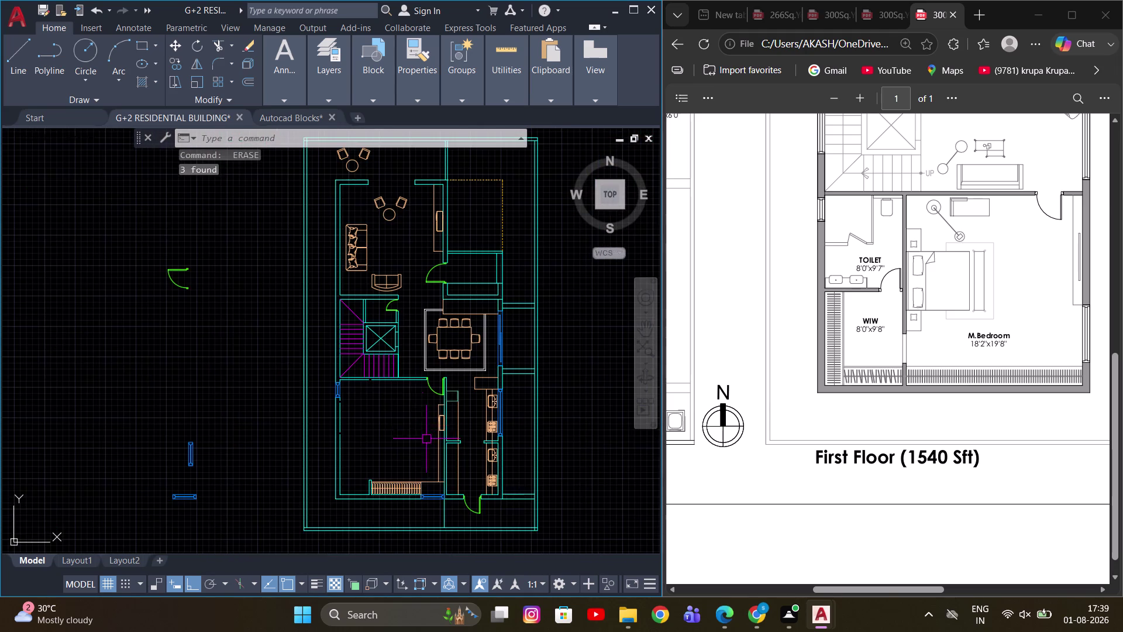
middle_drag(407, 358, 406, 403)
key(Escape)
middle_drag(382, 236, 362, 237)
scroll(up, 3)
scroll(up, 3)
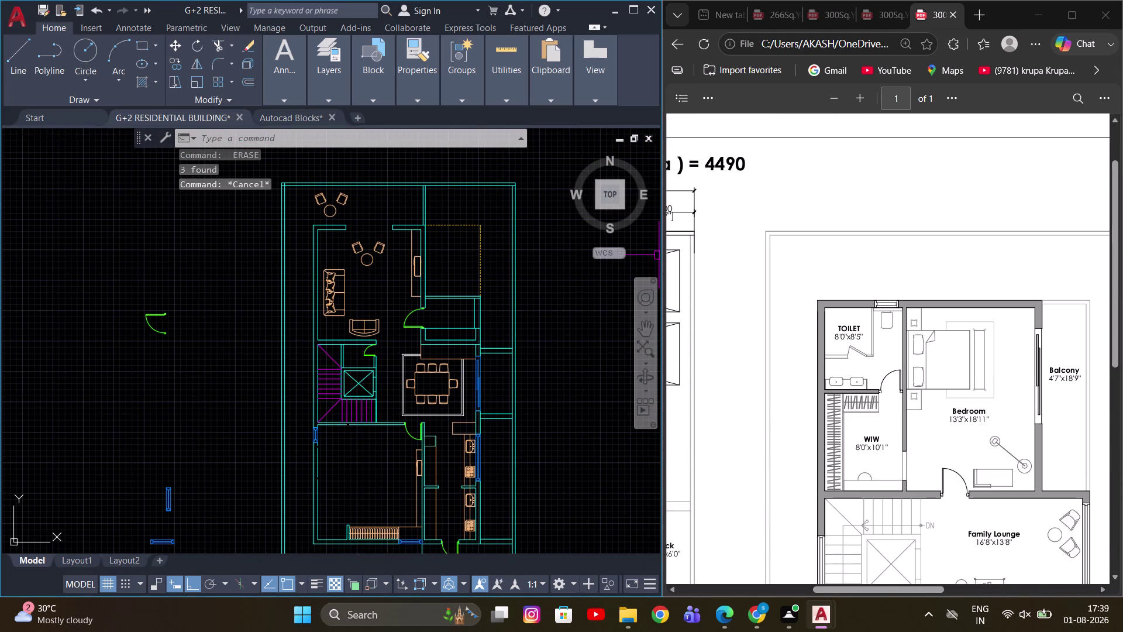
scroll(down, 3)
key(Escape)
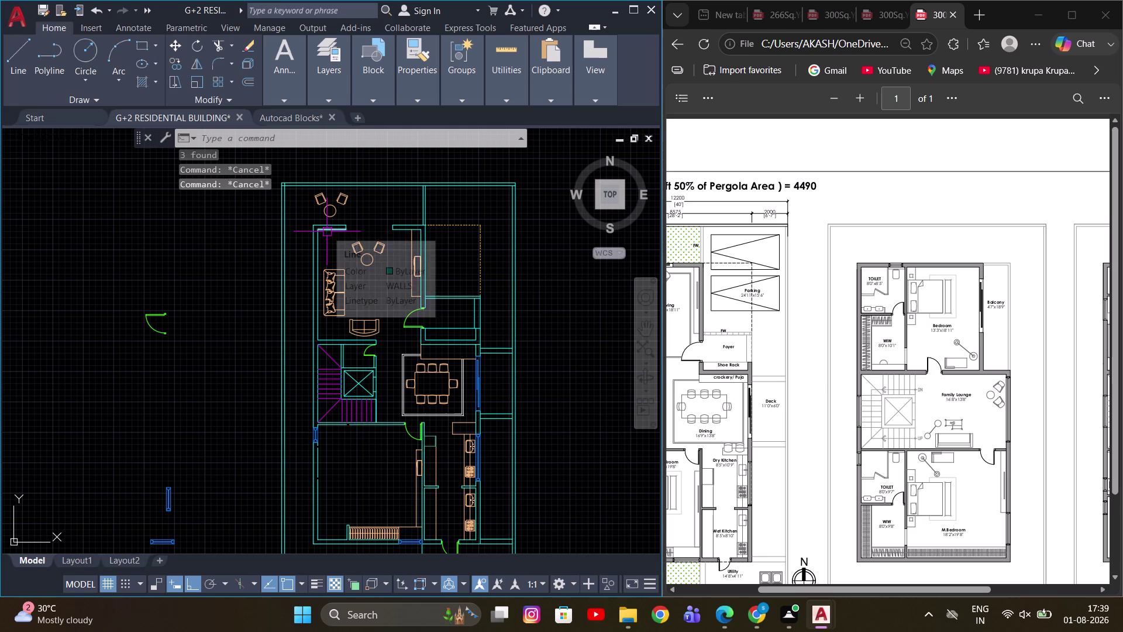
text(REC)
key(space)
scroll(up, 3)
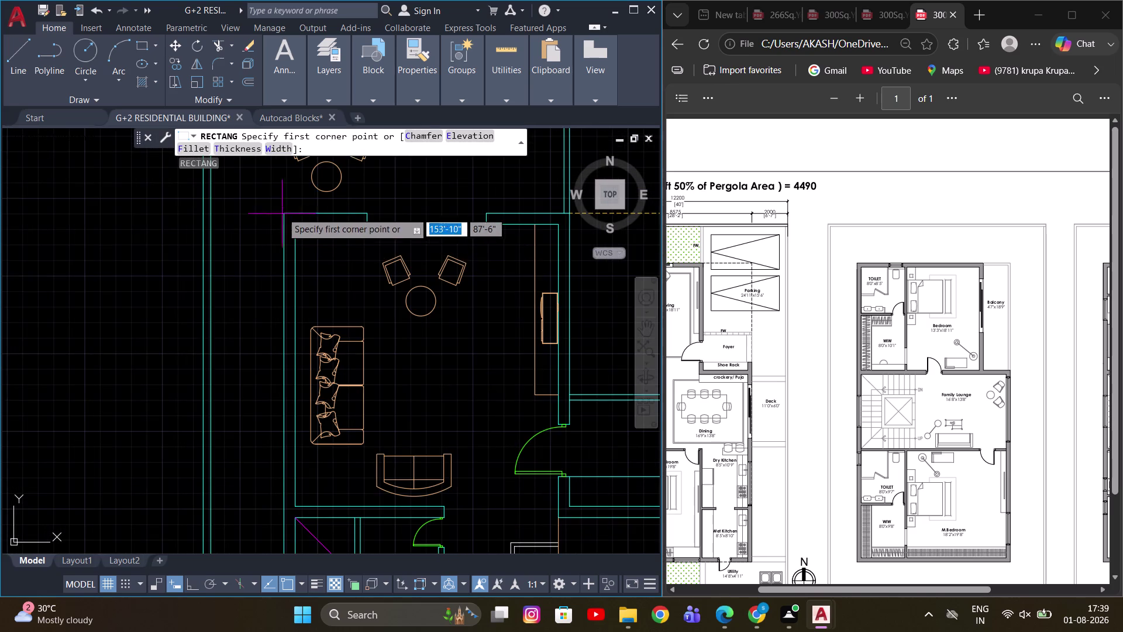
Abandon the unfinished rectangle after panning along the plan.
click(282, 210)
scroll(down, 3)
scroll(up, 3)
middle_drag(352, 327, 453, 364)
scroll(up, 3)
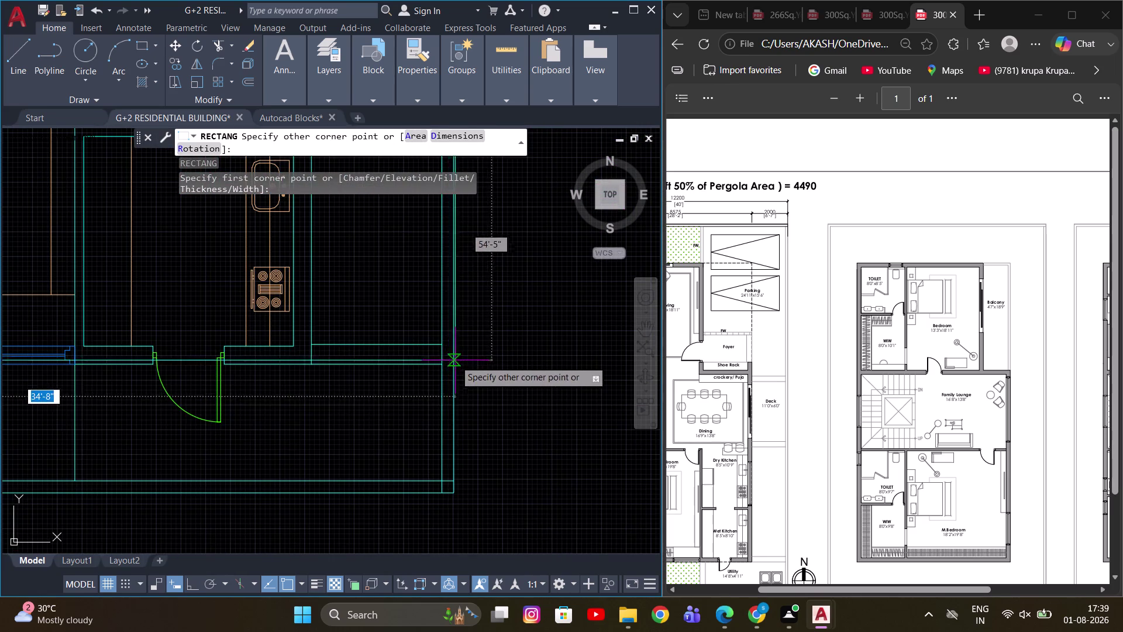
click(439, 364)
scroll(down, 3)
key(Escape)
Hide the outer boundary line using Isolate > Hide Objects.
click(439, 376)
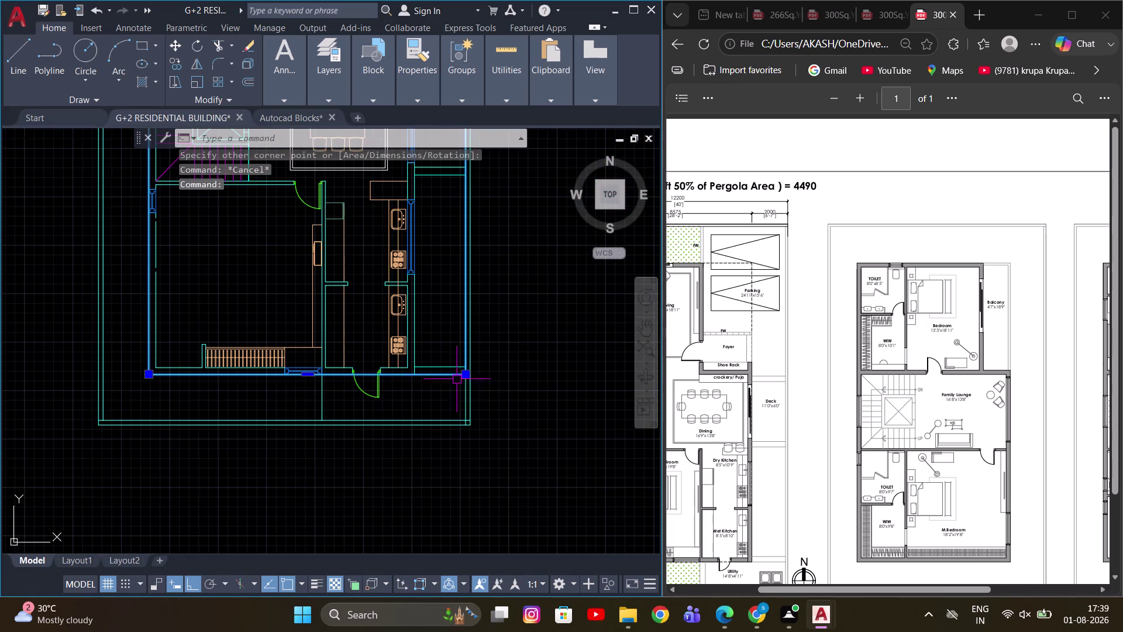
right_click(538, 309)
click(589, 304)
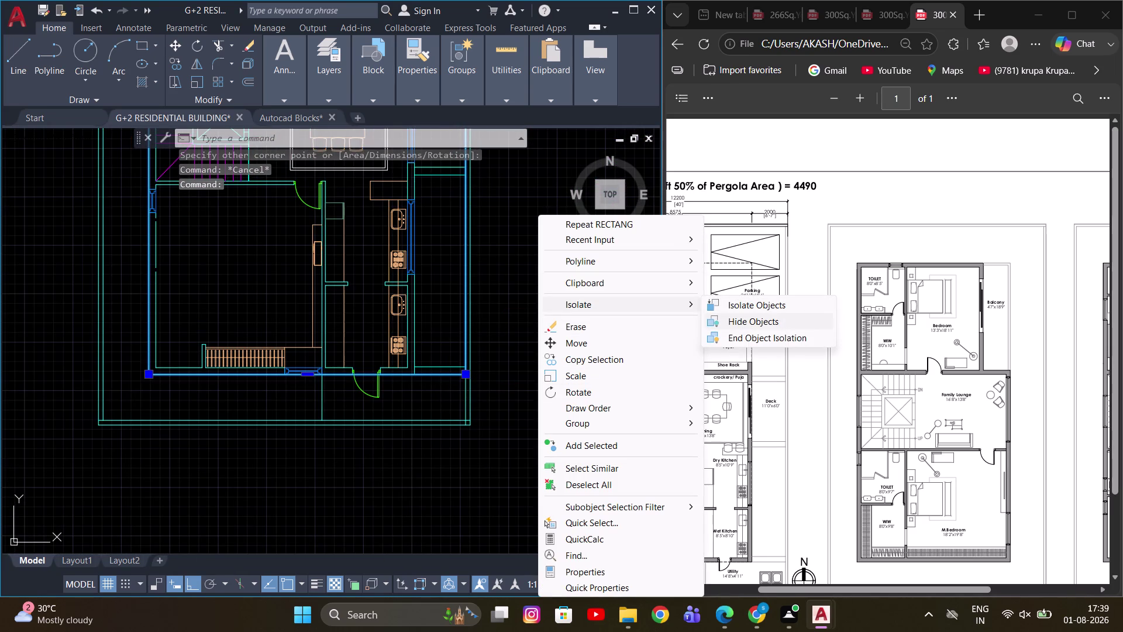
click(743, 318)
scroll(down, 3)
key(Escape)
Window-select everything inside the plan and erase it.
middle_drag(363, 287, 355, 328)
scroll(up, 3)
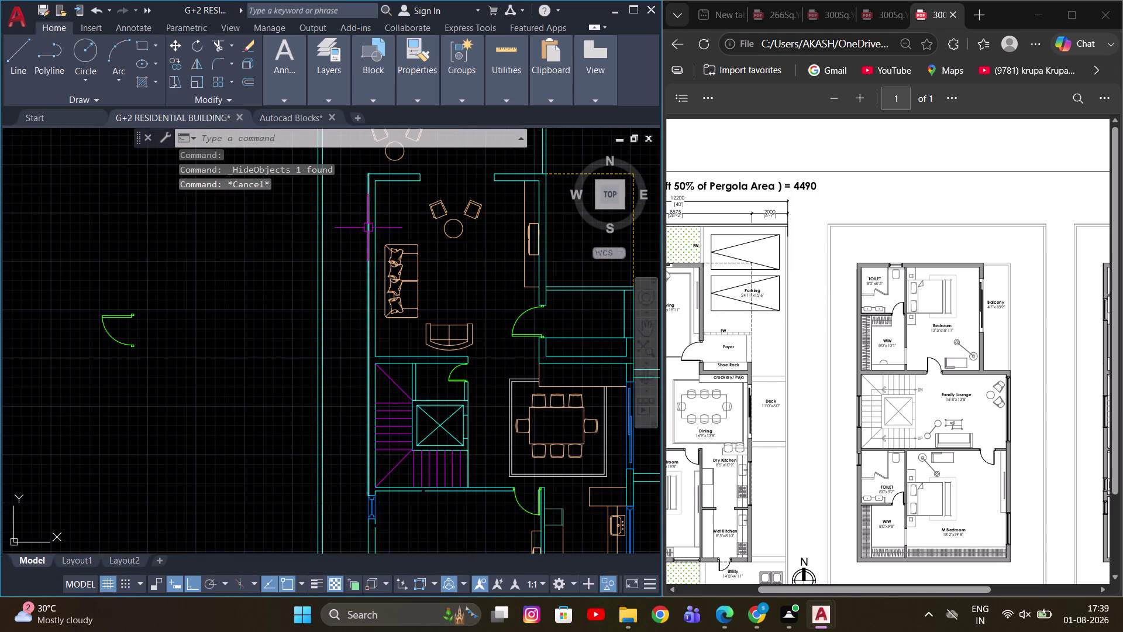
middle_drag(368, 227, 358, 338)
click(334, 266)
scroll(down, 3)
scroll(up, 3)
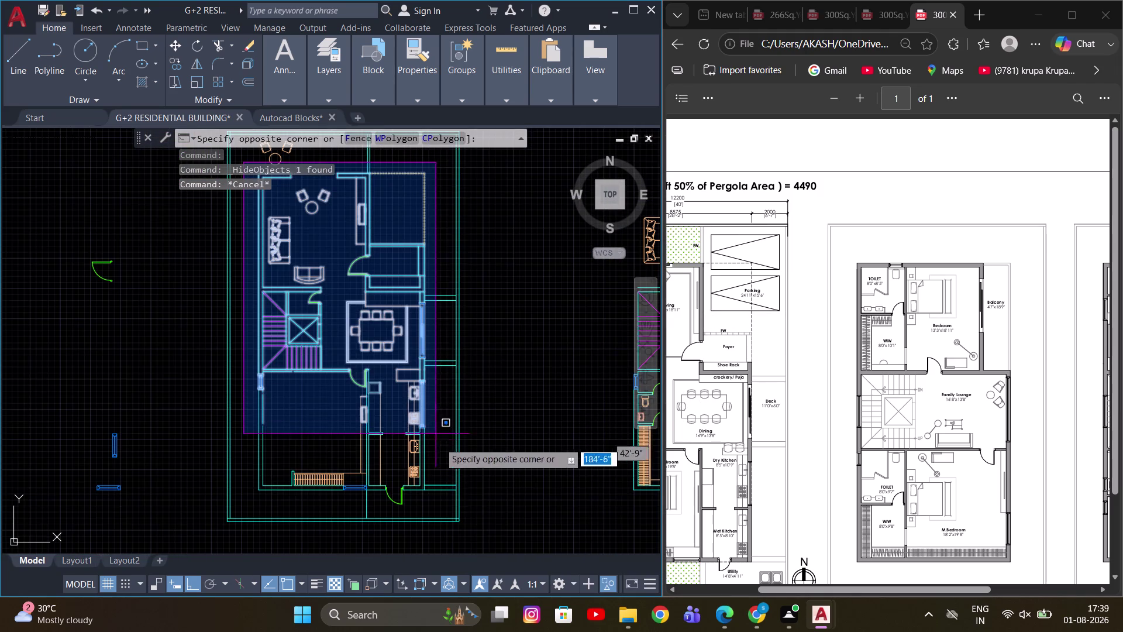
scroll(down, 3)
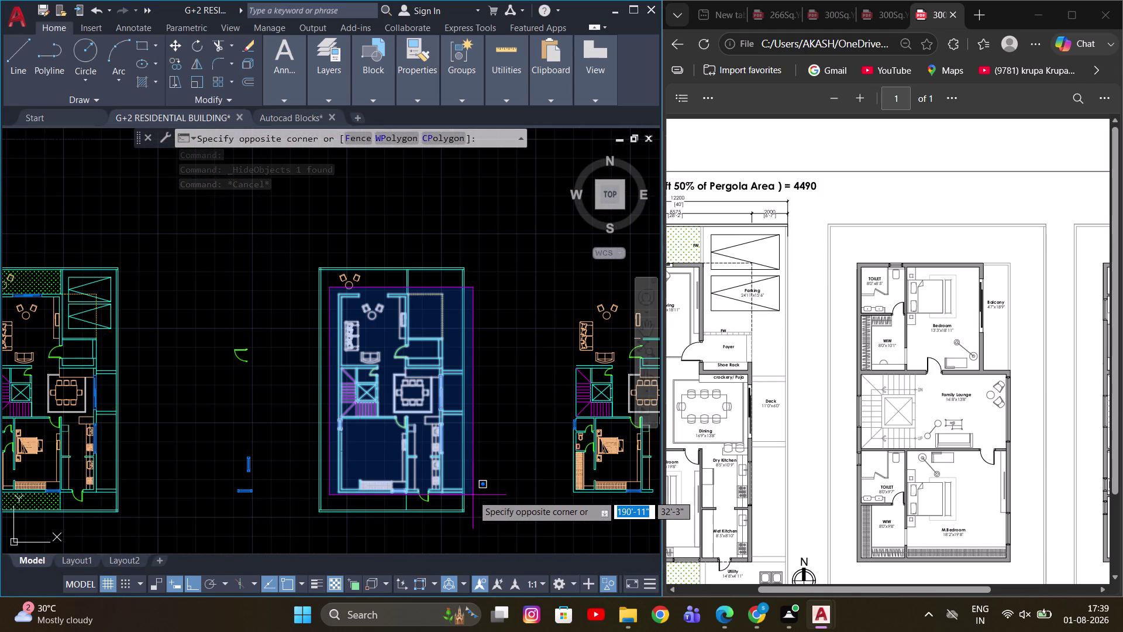
scroll(up, 3)
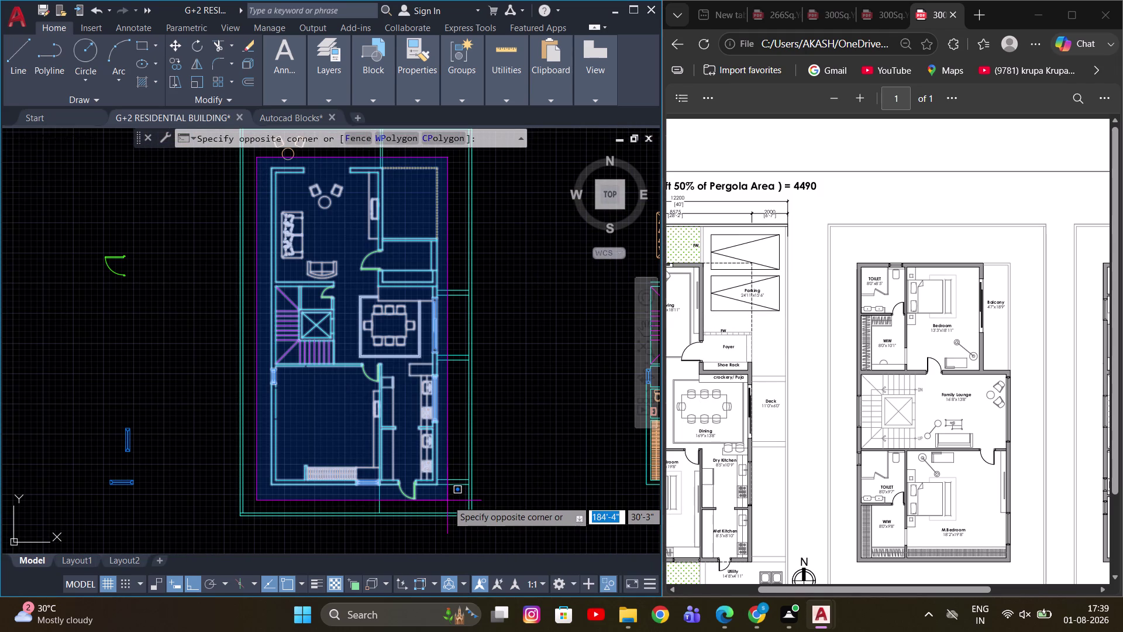
click(447, 500)
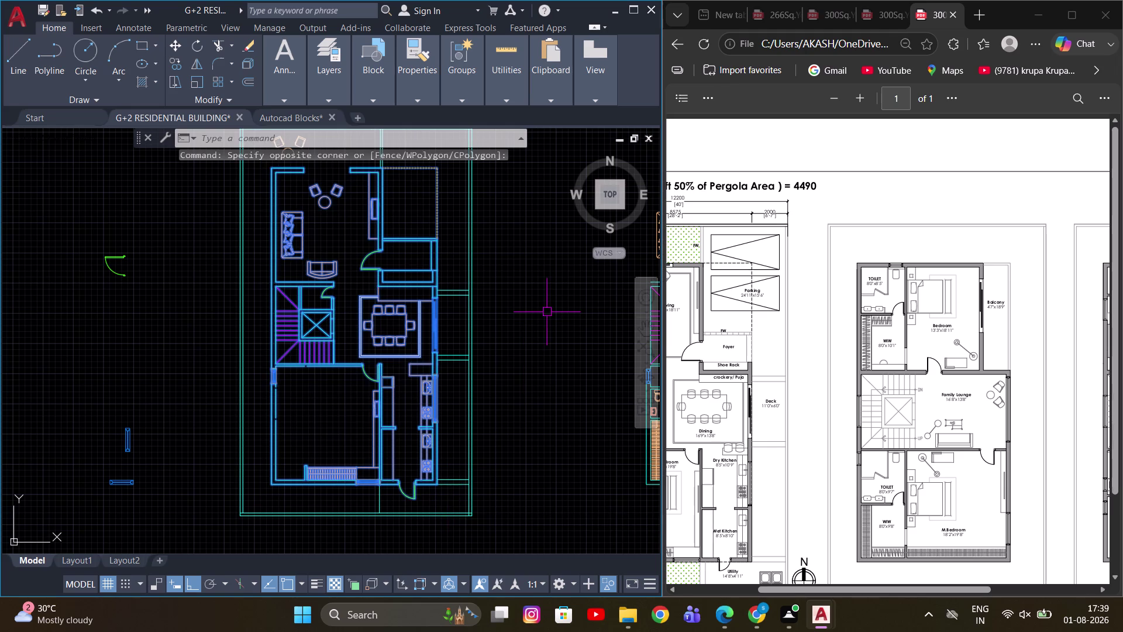
key(e)
key(space)
scroll(down, 3)
End object isolation so the hidden boundary line reappears.
right_click(472, 283)
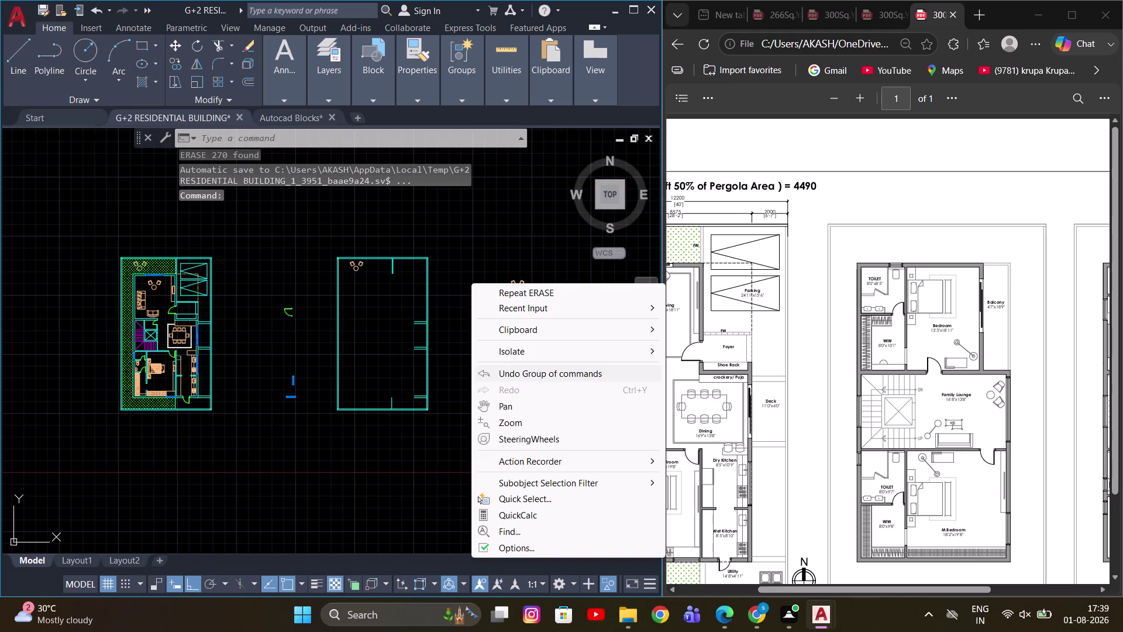
click(525, 354)
click(683, 380)
middle_drag(387, 331, 400, 335)
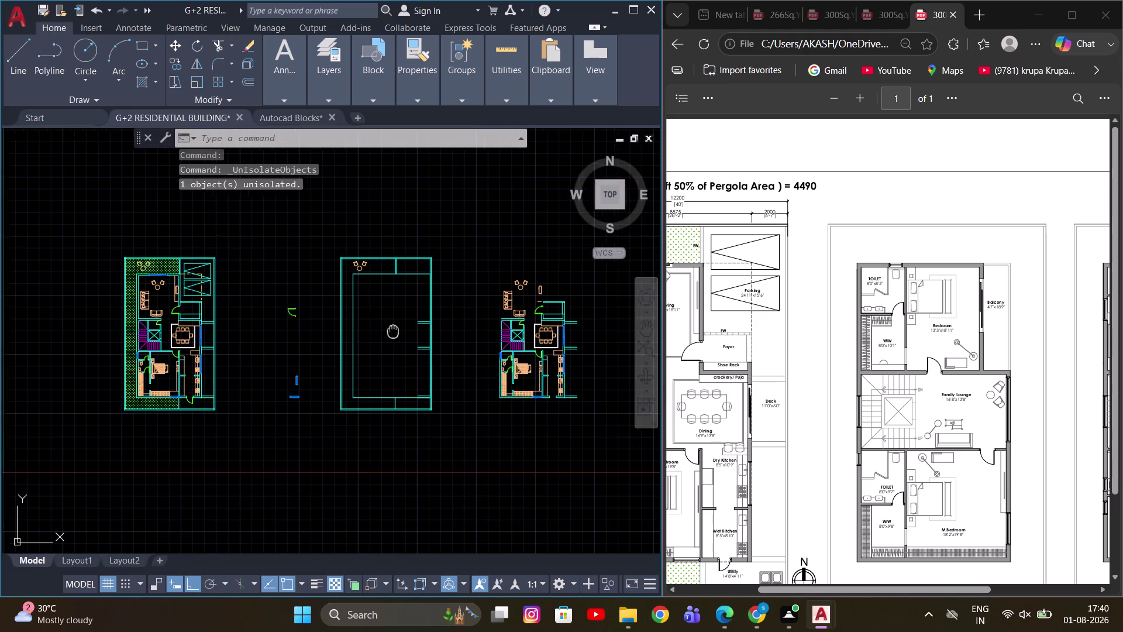
Cancel the pending command and look over the erased plan.
middle_drag(400, 334, 424, 363)
key(Escape)
scroll(up, 3)
scroll(down, 3)
scroll(down, 3)
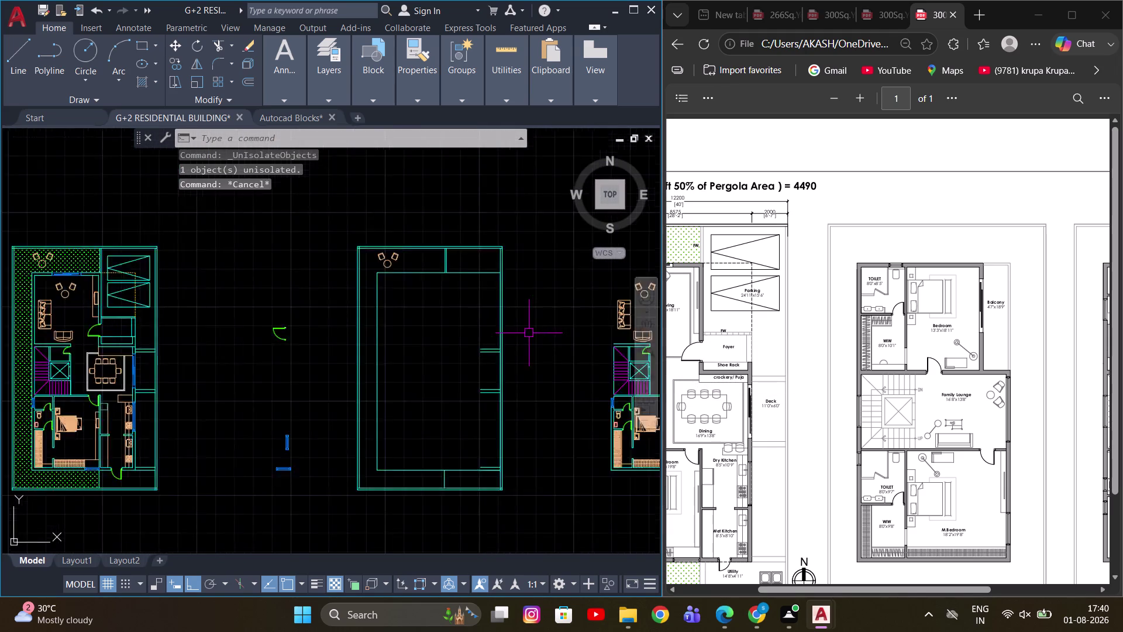
scroll(down, 3)
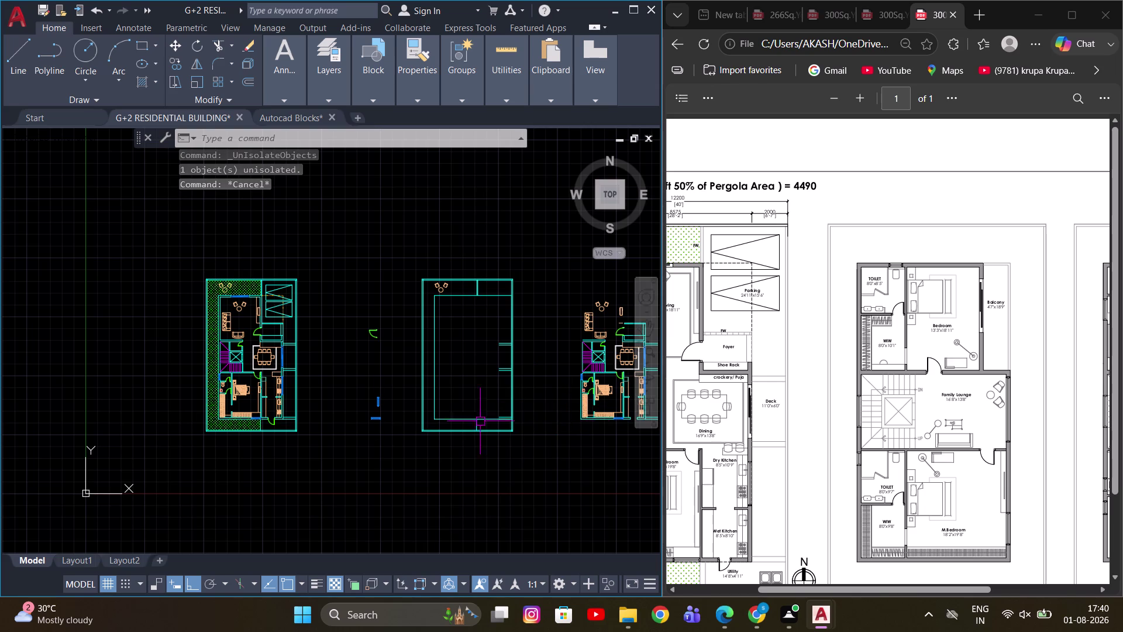
scroll(up, 3)
scroll(down, 3)
Undo five times to restore the erased rooms, staircase and furniture.
key(ctrl+z)
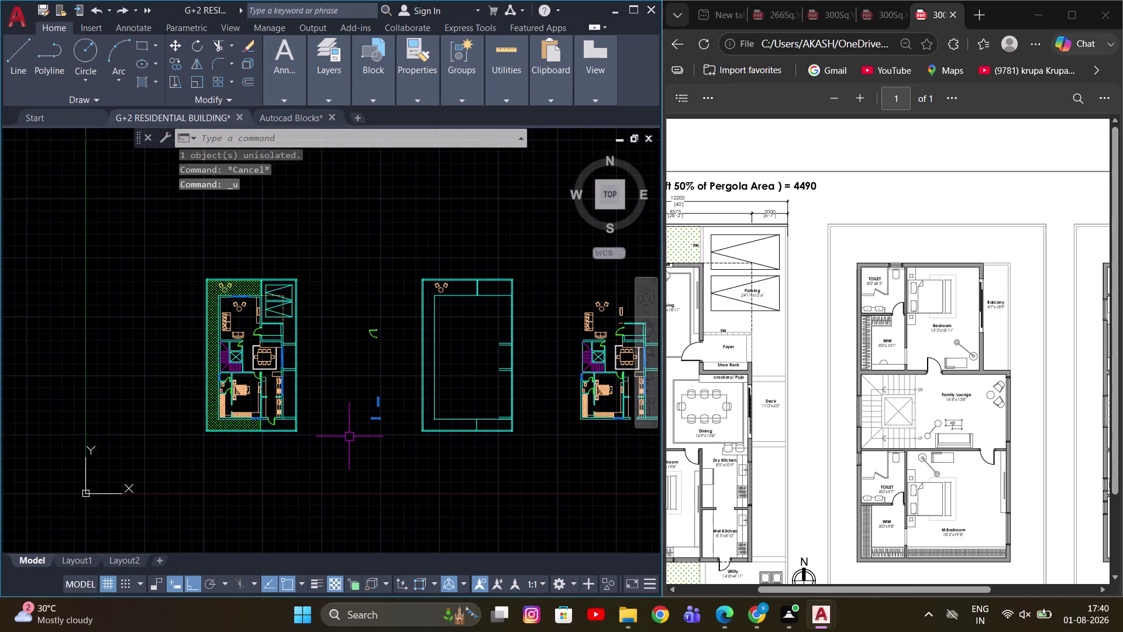
key(ctrl+z)
key(ctrl+z)
key(ctrl+z)
key(ctrl+z)
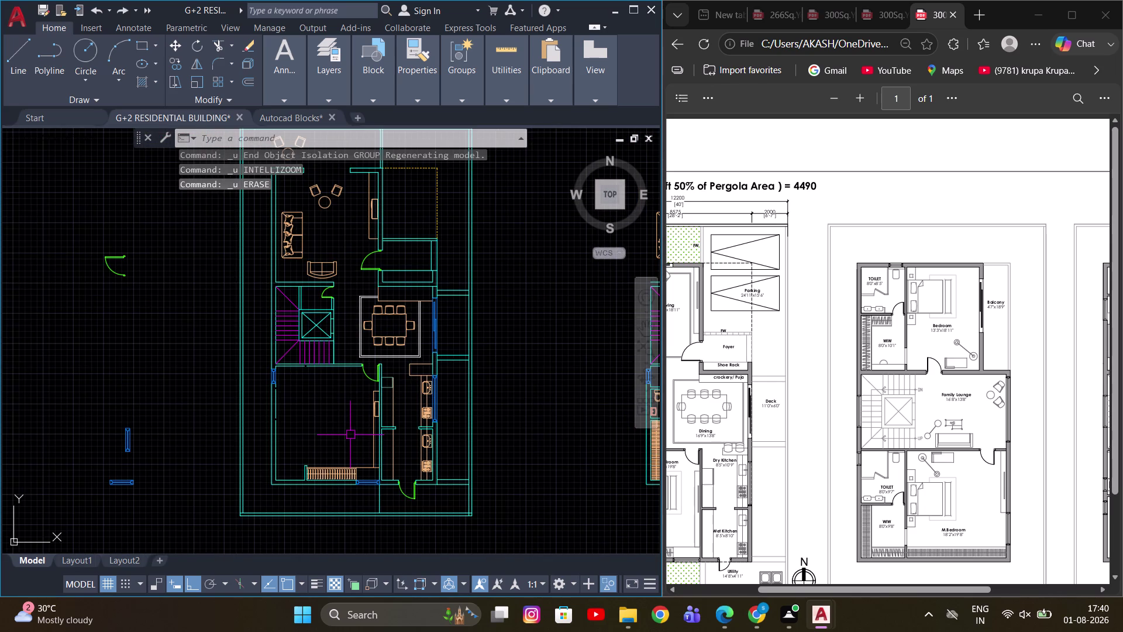
middle_drag(447, 409, 468, 446)
key(Escape)
scroll(down, 3)
scroll(up, 3)
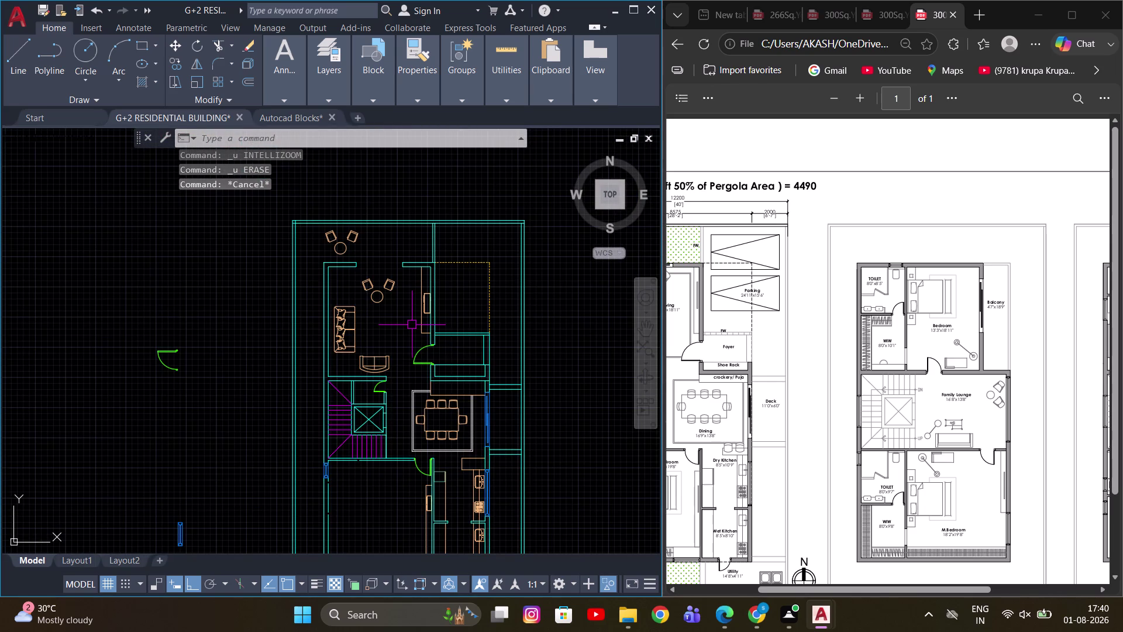
Cancel pending commands and end object isolation so all objects show again.
key(r)
key(e)
text(C)
key(space)
key(Escape)
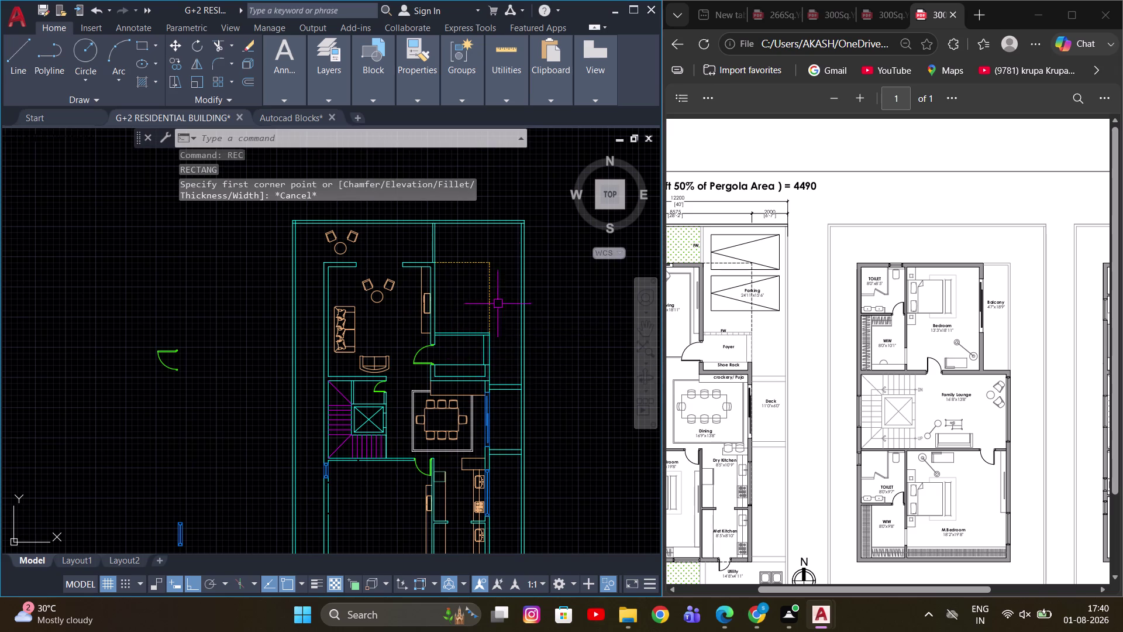
right_click(554, 262)
click(610, 330)
click(782, 362)
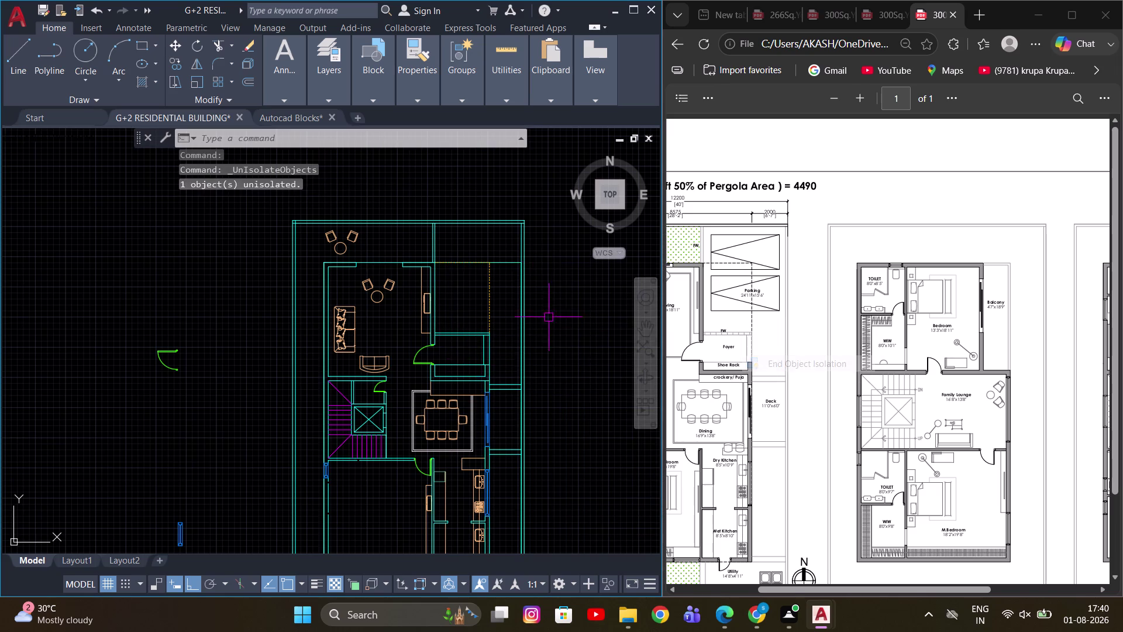
key(Escape)
Select a stray object near the kitchen area and erase it.
click(510, 262)
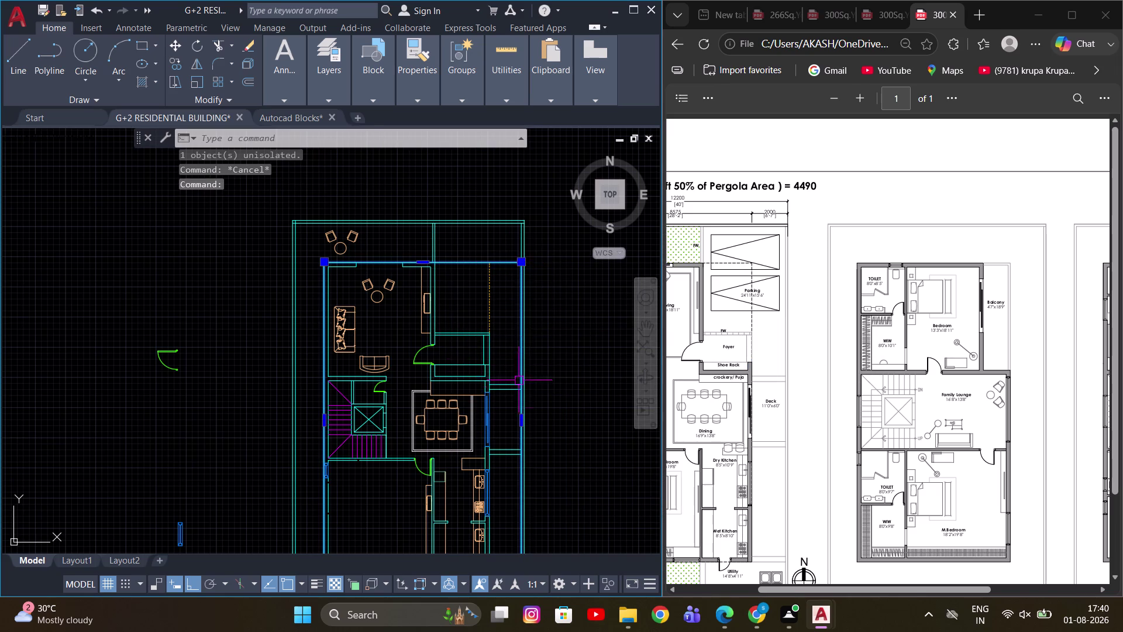
scroll(up, 3)
scroll(up, 3)
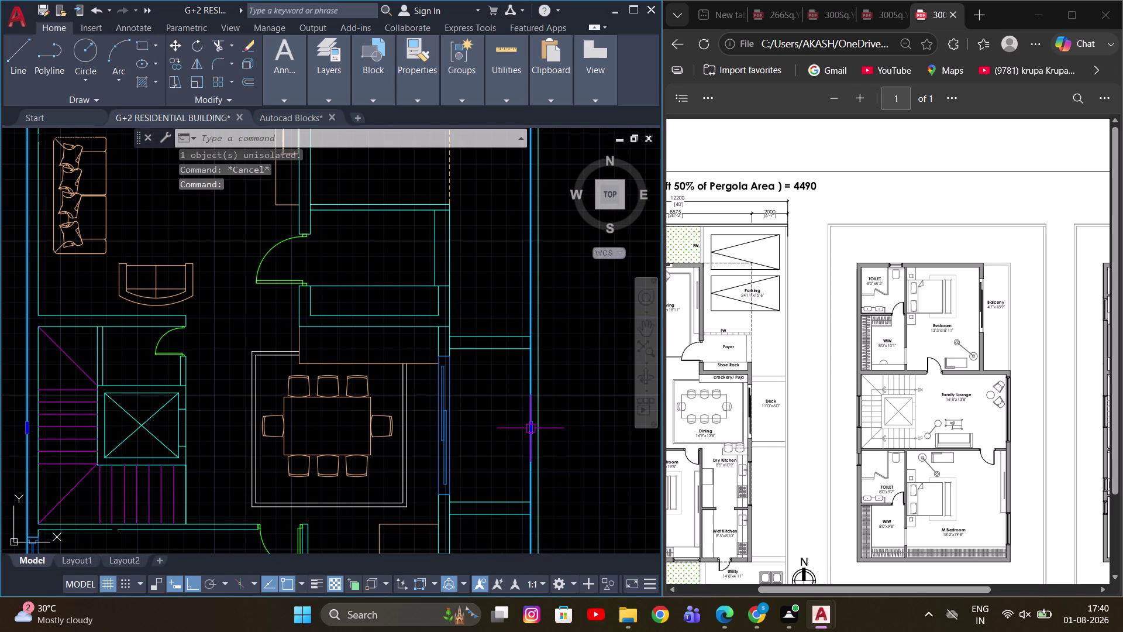
click(530, 427)
click(450, 424)
scroll(down, 3)
middle_drag(470, 440, 482, 388)
scroll(up, 3)
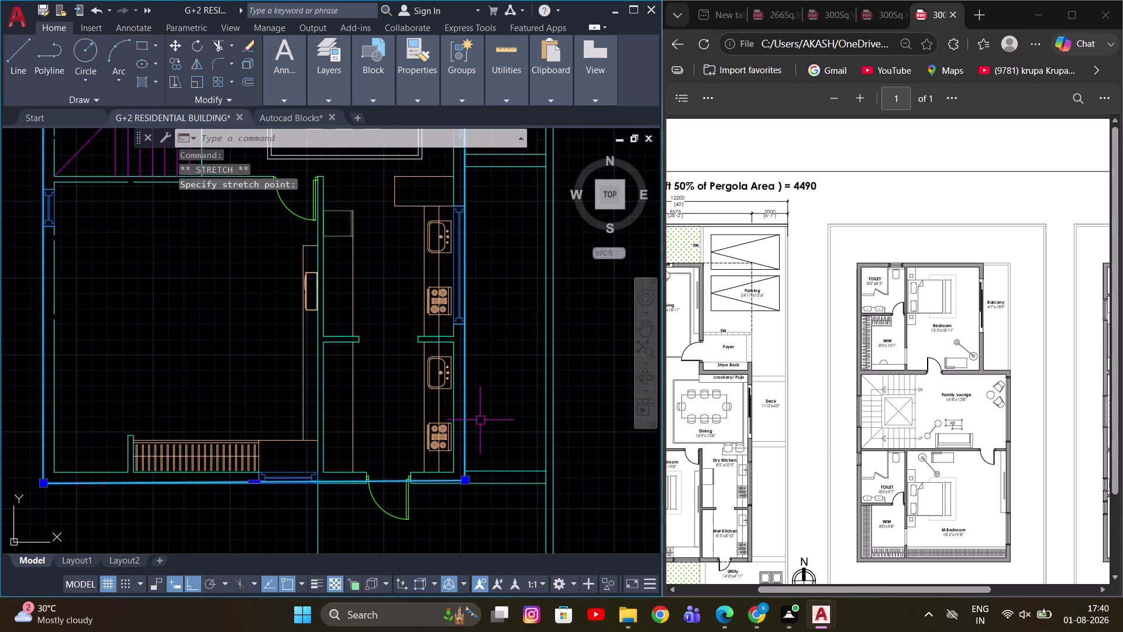
scroll(up, 3)
scroll(up, 3)
key(e)
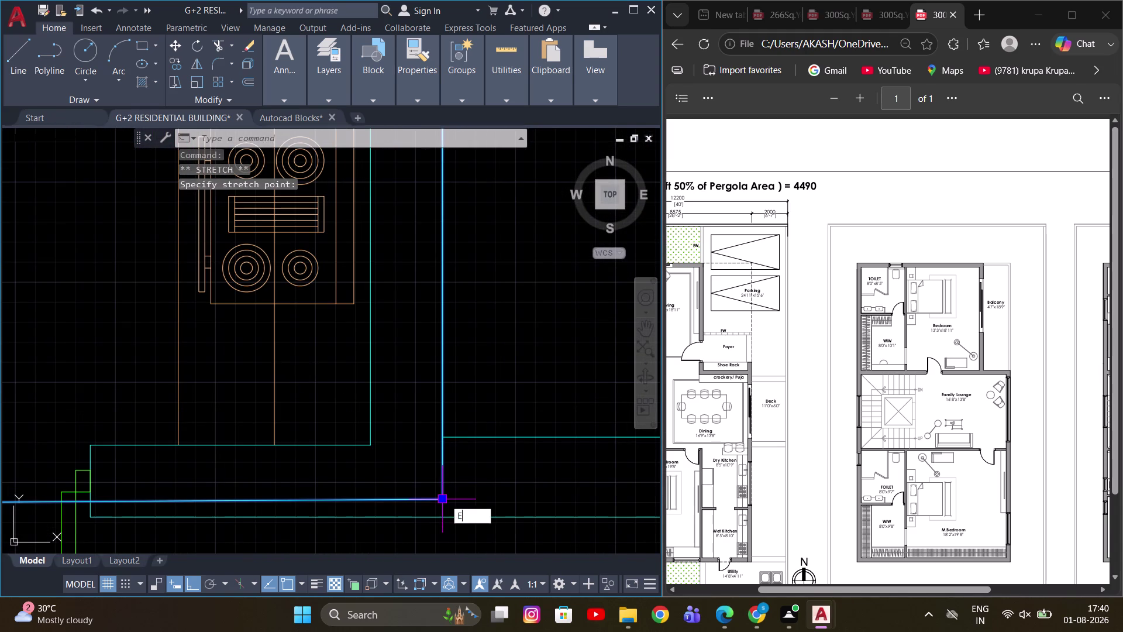
key(space)
Draw a rectangle (REC) from two picked corners over the copied plan.
scroll(down, 3)
scroll(up, 3)
text(REC)
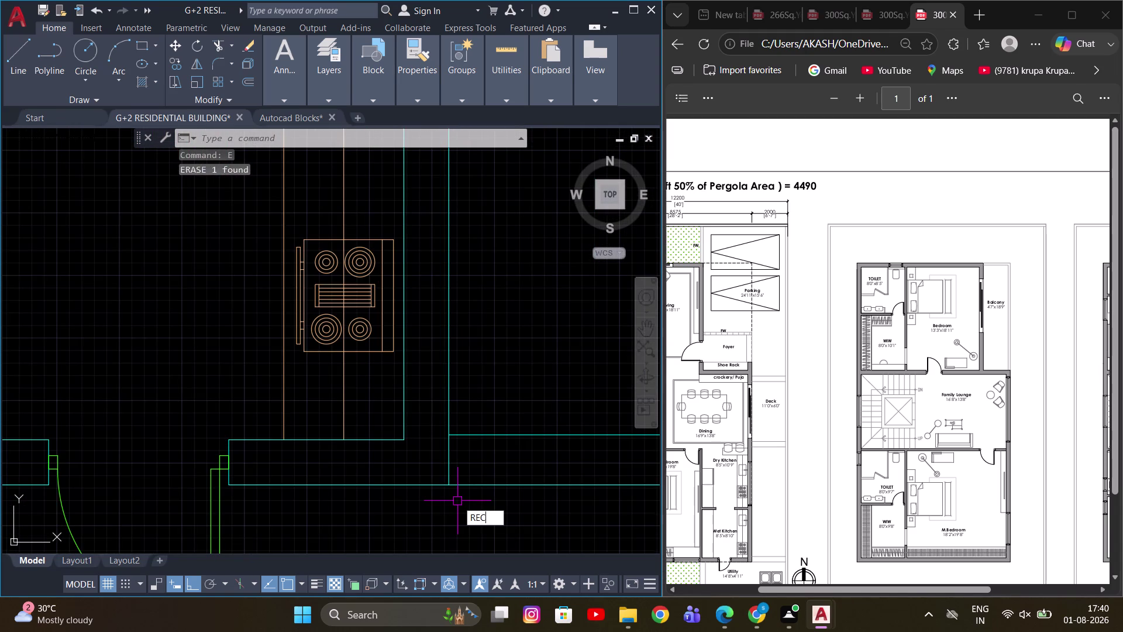
key(space)
click(446, 487)
scroll(down, 3)
scroll(up, 3)
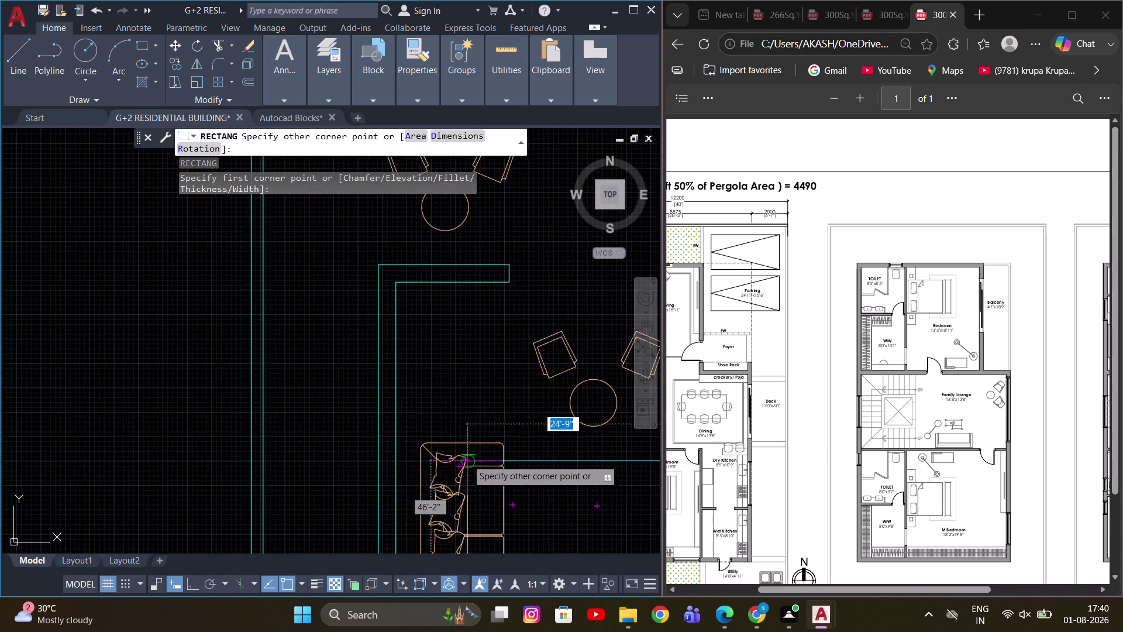
scroll(down, 3)
click(398, 297)
scroll(down, 3)
scroll(up, 3)
click(460, 309)
Hide the copied plan's outer outline using Isolate > Hide Objects.
right_click(475, 277)
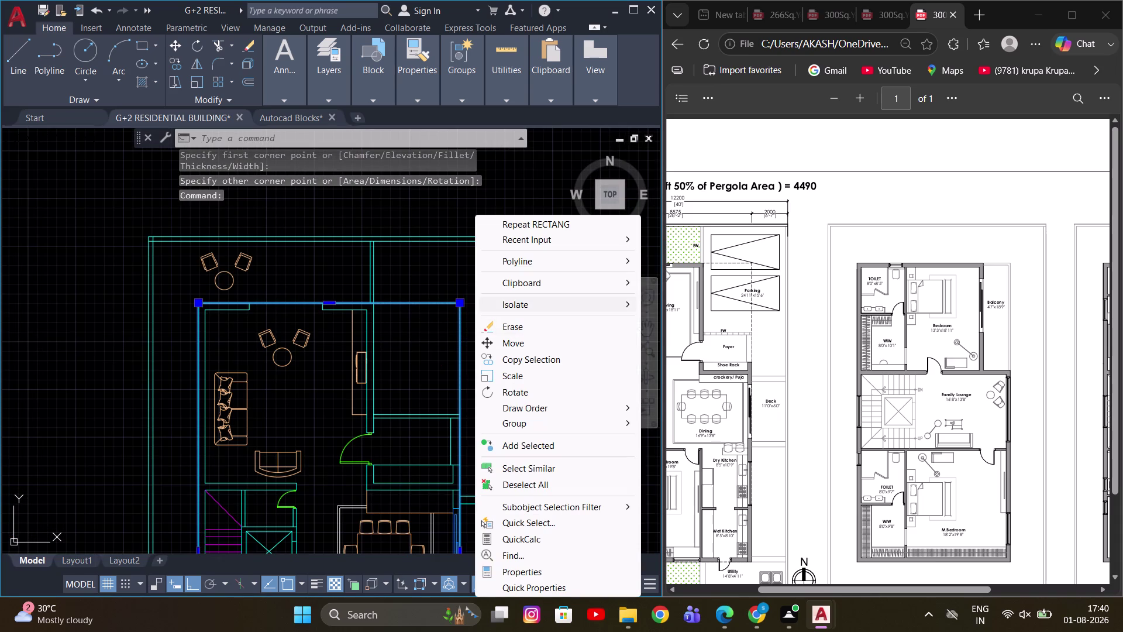
click(523, 306)
click(657, 321)
scroll(down, 3)
key(Escape)
scroll(up, 3)
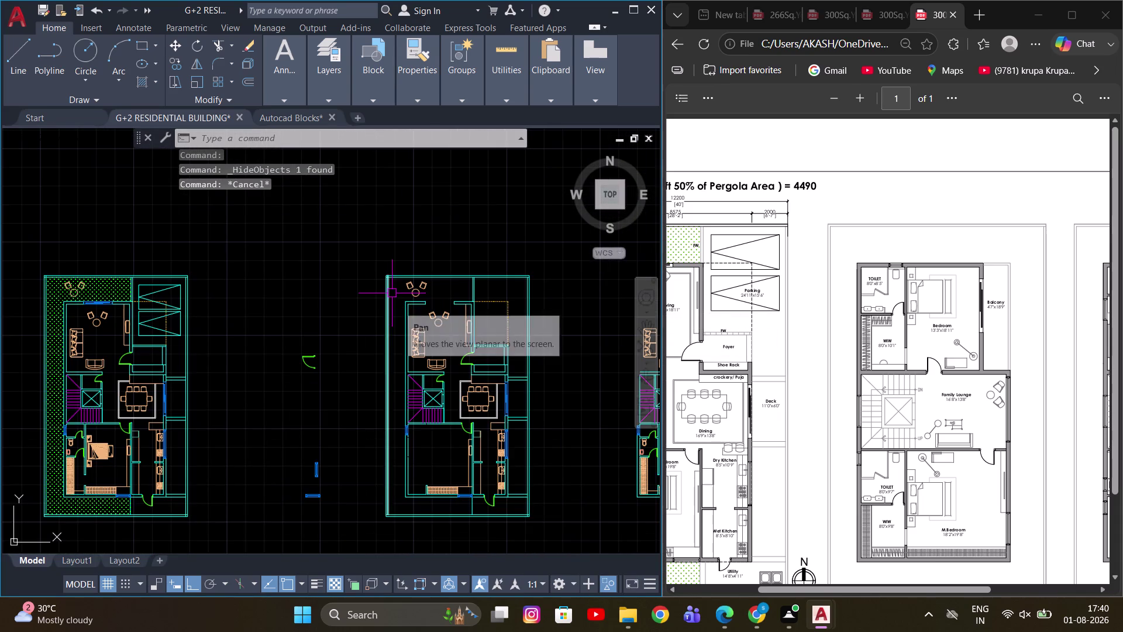
Window-select the copied plan's interior and erase the 270 objects.
click(392, 293)
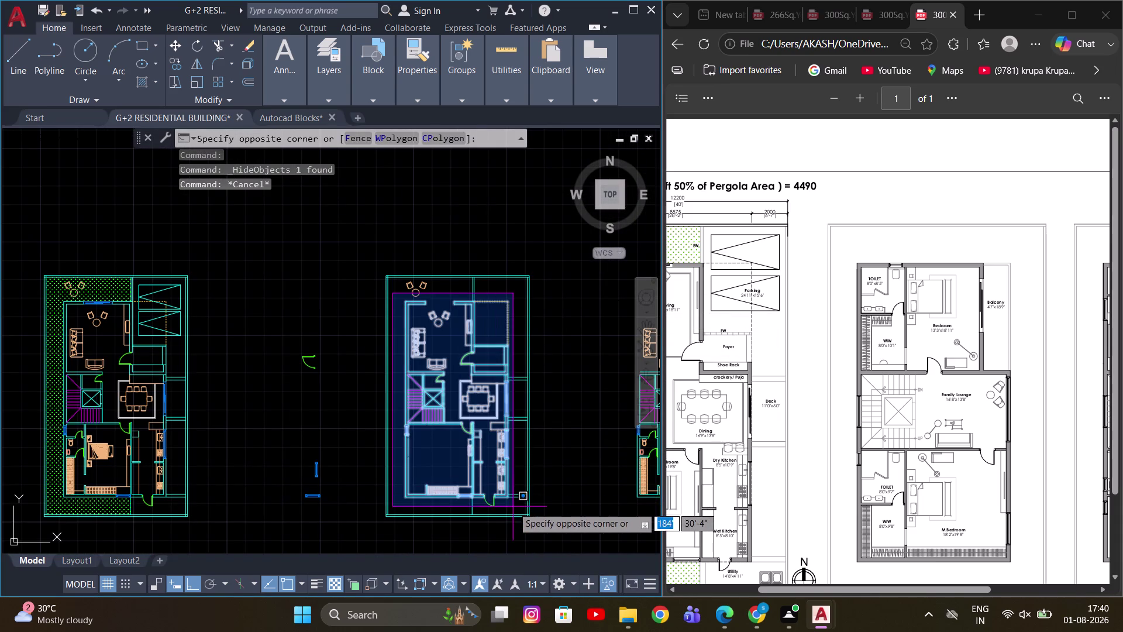
click(513, 507)
key(e)
key(space)
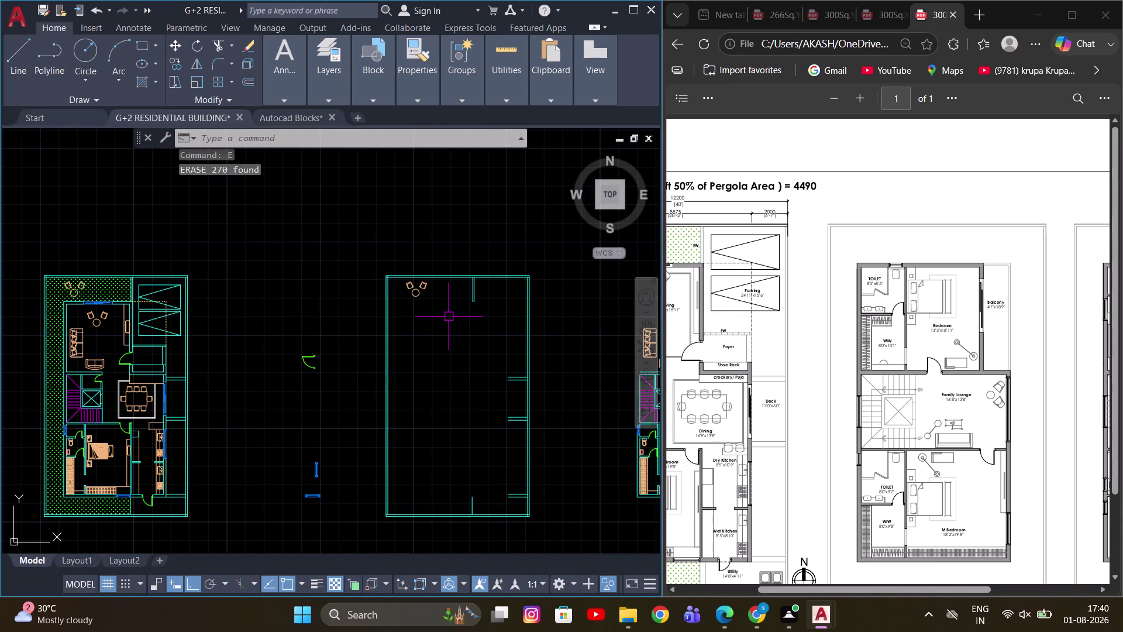
right_click(450, 320)
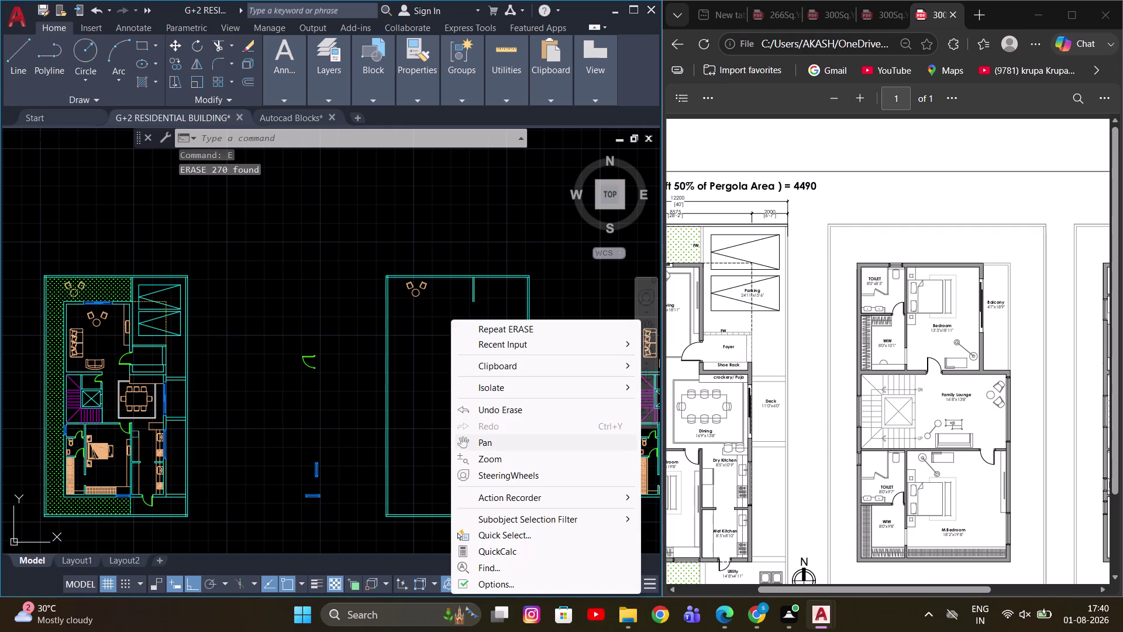
End object isolation to bring back the hidden outer outline.
click(510, 388)
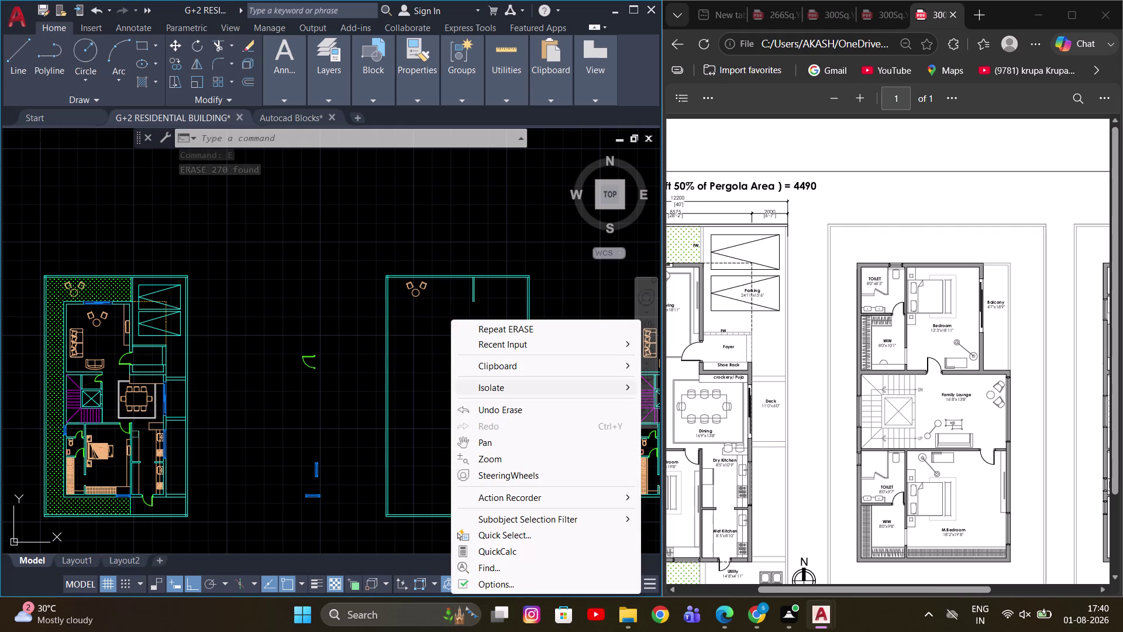
click(664, 425)
scroll(up, 3)
key(Escape)
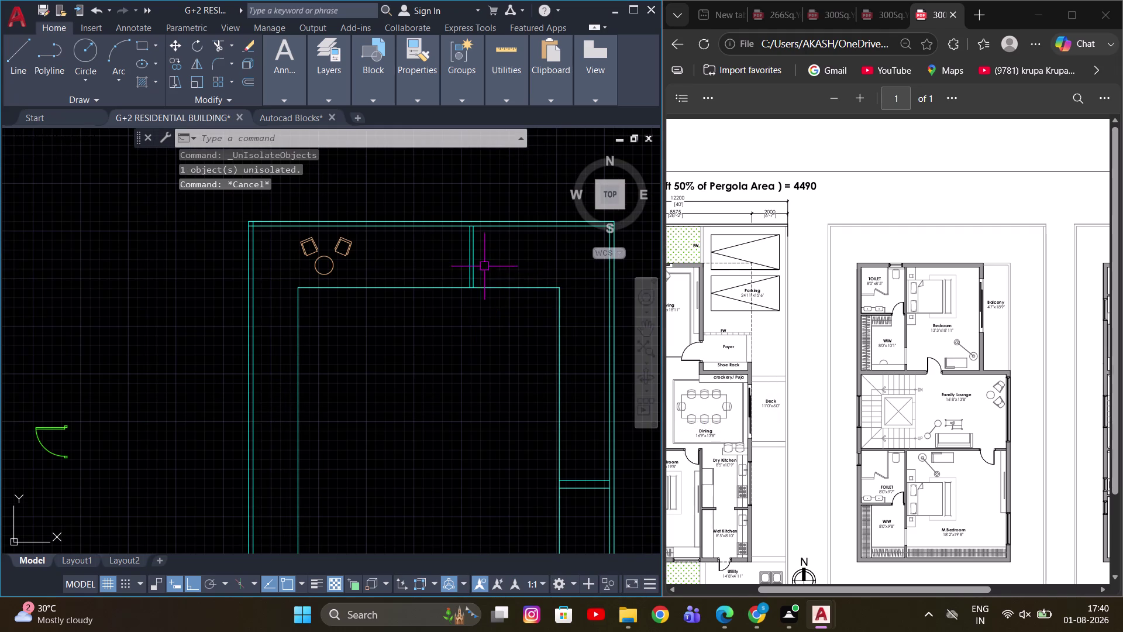
drag(521, 271, 497, 271)
Select the leftover chair pieces and erase them.
click(296, 252)
scroll(down, 3)
scroll(up, 3)
middle_drag(436, 353, 458, 331)
key(e)
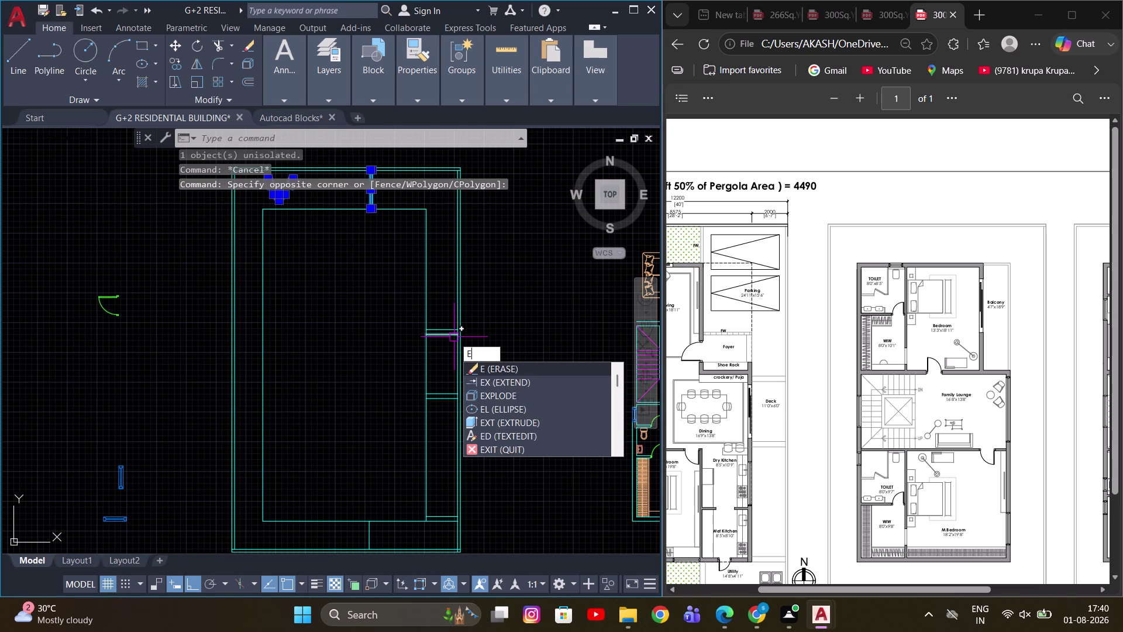
key(space)
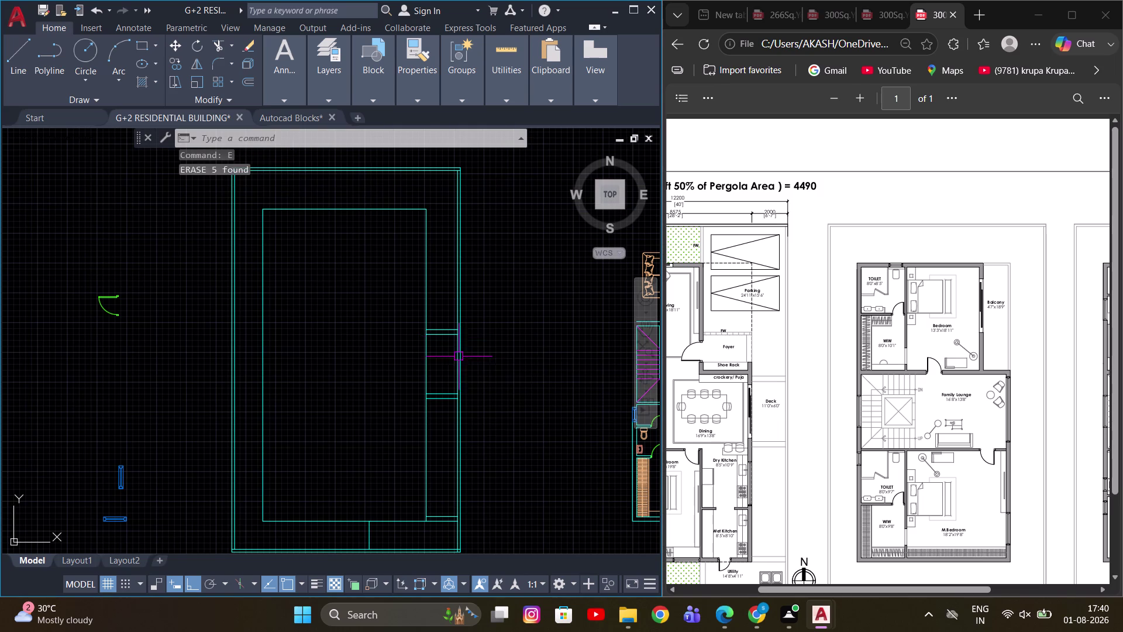
Select the window openings on the right and bottom walls.
middle_drag(436, 361, 473, 354)
drag(481, 309, 480, 322)
click(471, 416)
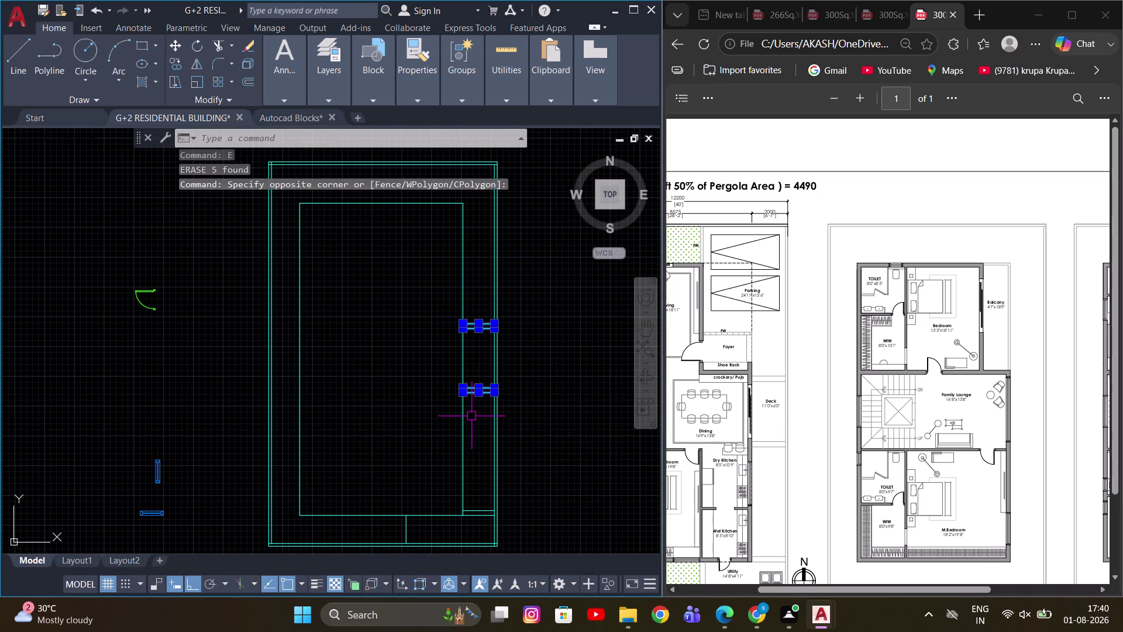
middle_drag(554, 425, 541, 331)
scroll(up, 3)
middle_drag(488, 413, 494, 392)
scroll(up, 3)
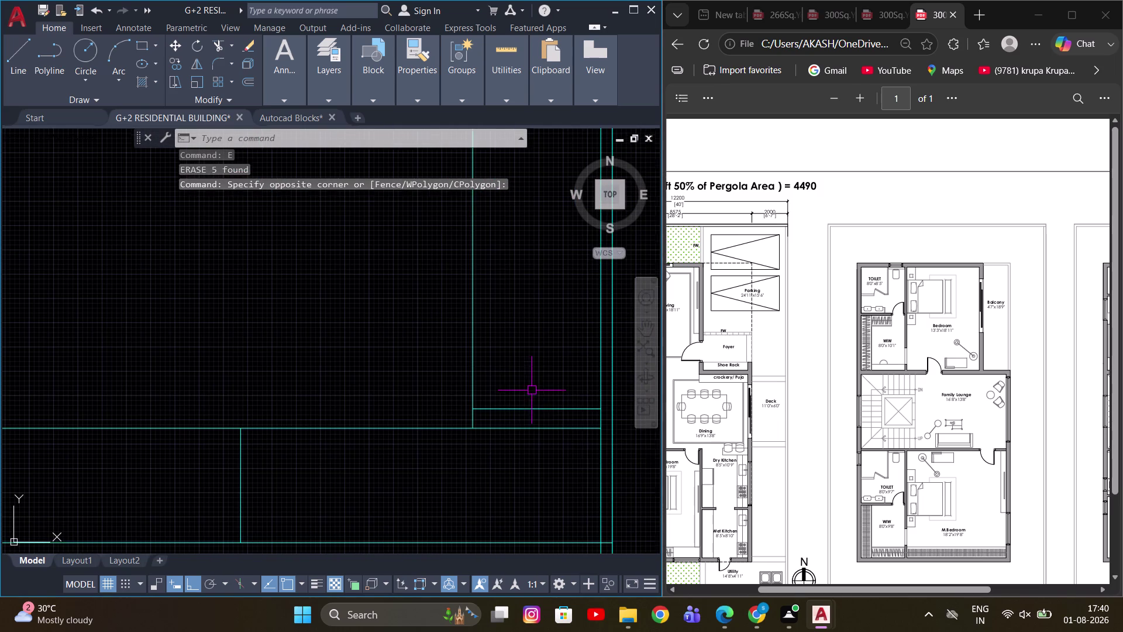
drag(546, 385, 531, 420)
click(517, 455)
Add the remaining openings and erase all seven selected openings.
middle_drag(387, 471, 444, 437)
drag(360, 427, 257, 452)
click(219, 453)
scroll(down, 3)
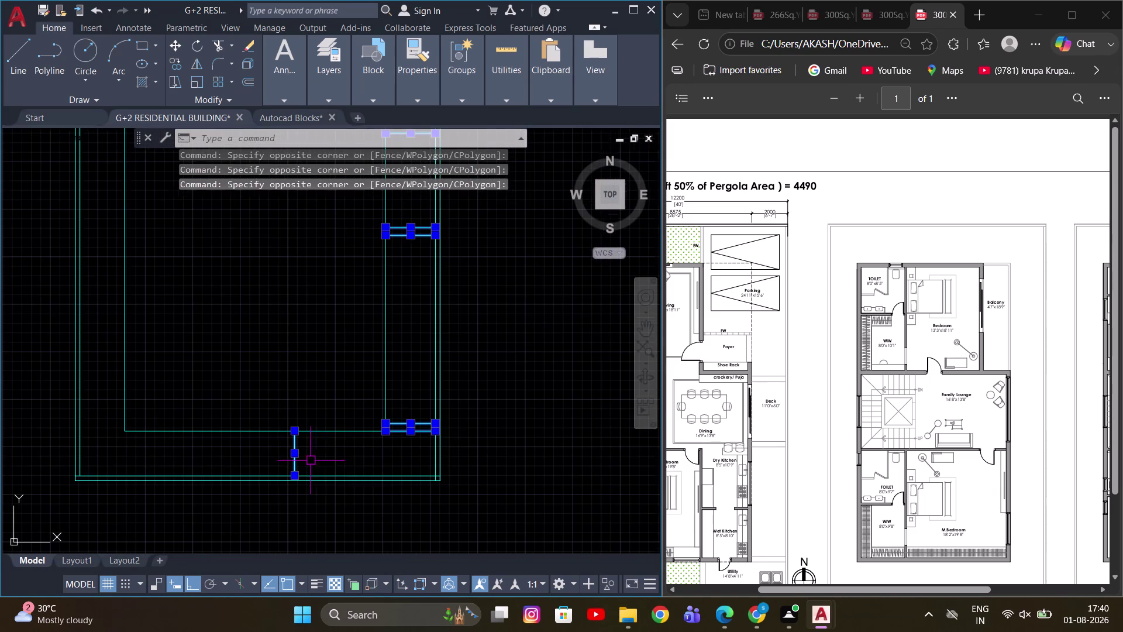
key(e)
key(space)
scroll(down, 3)
scroll(up, 3)
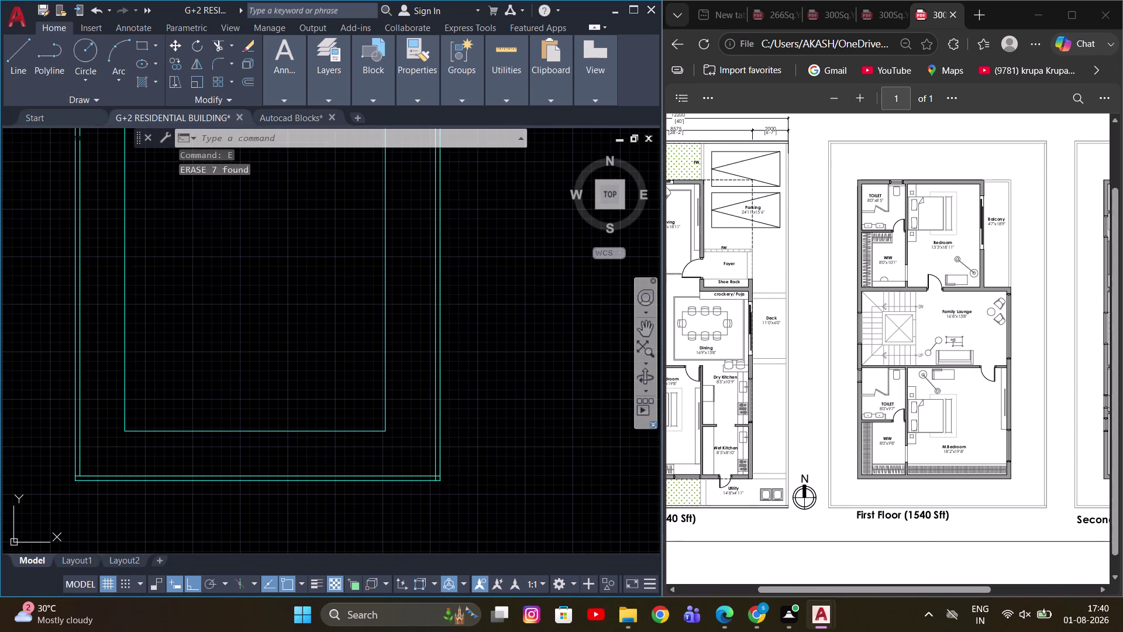
scroll(up, 3)
scroll(up, 3)
scroll(up, 3)
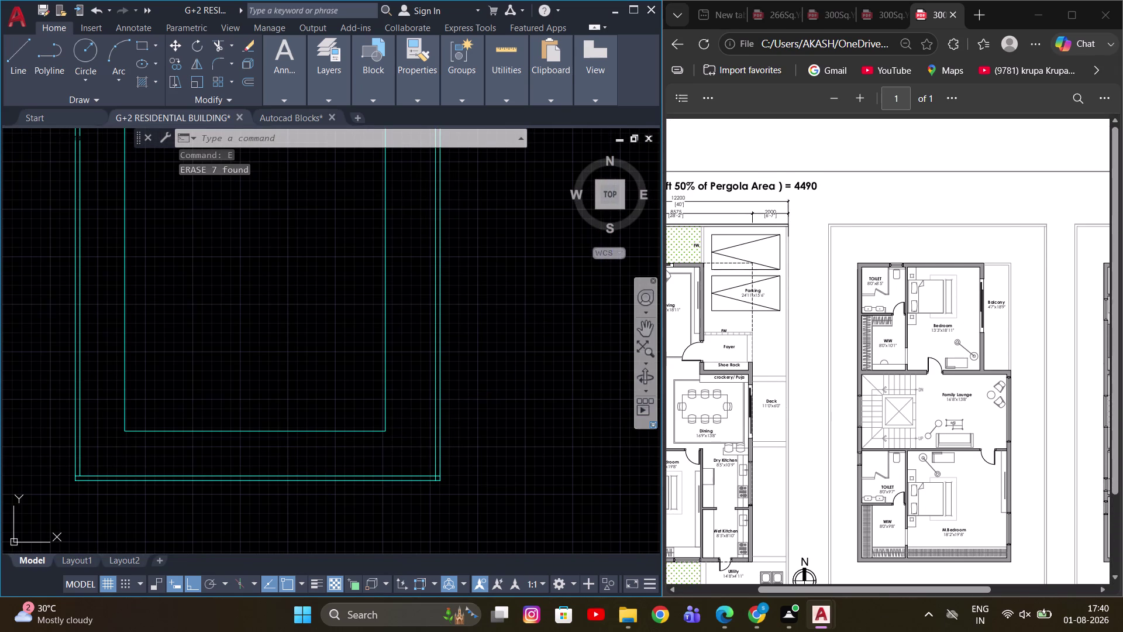
Pan and zoom over the emptied double wall outline.
middle_drag(403, 308, 433, 448)
scroll(up, 3)
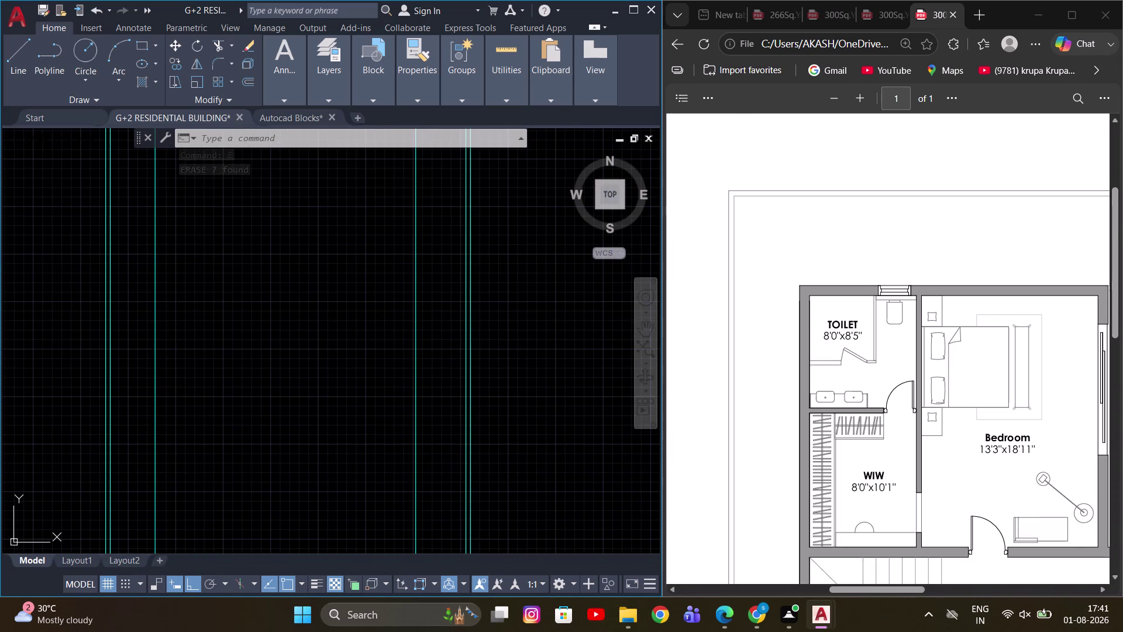
scroll(down, 3)
scroll(down, 3)
scroll(down, 3)
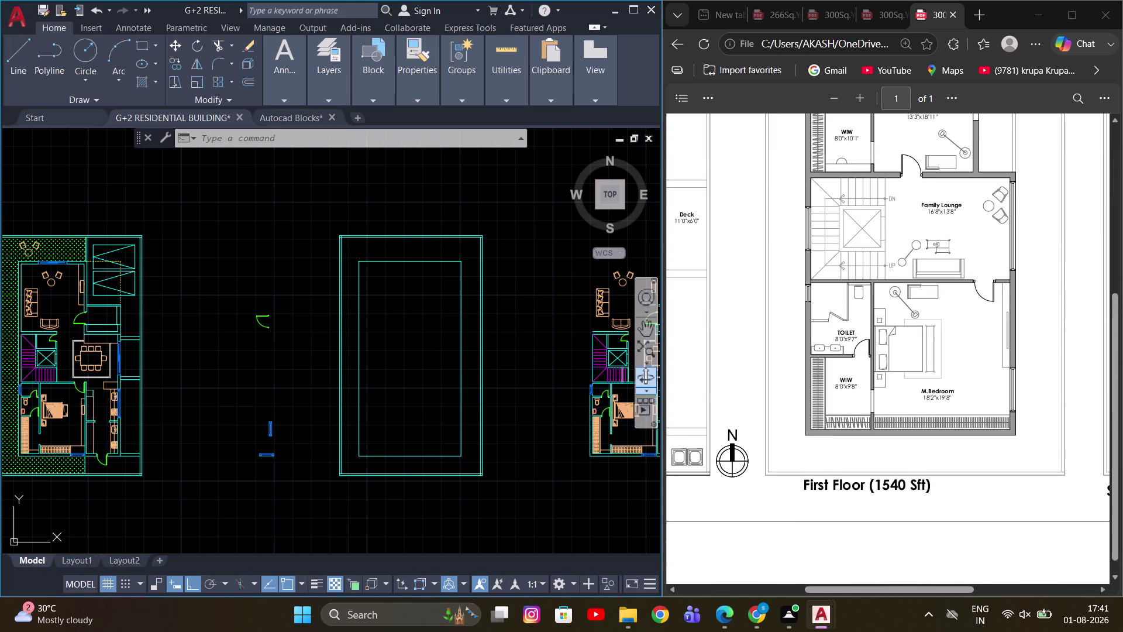
scroll(up, 3)
scroll(up, 3)
middle_drag(434, 388, 471, 331)
Select the inner wall outline and run the X command on it.
key(Escape)
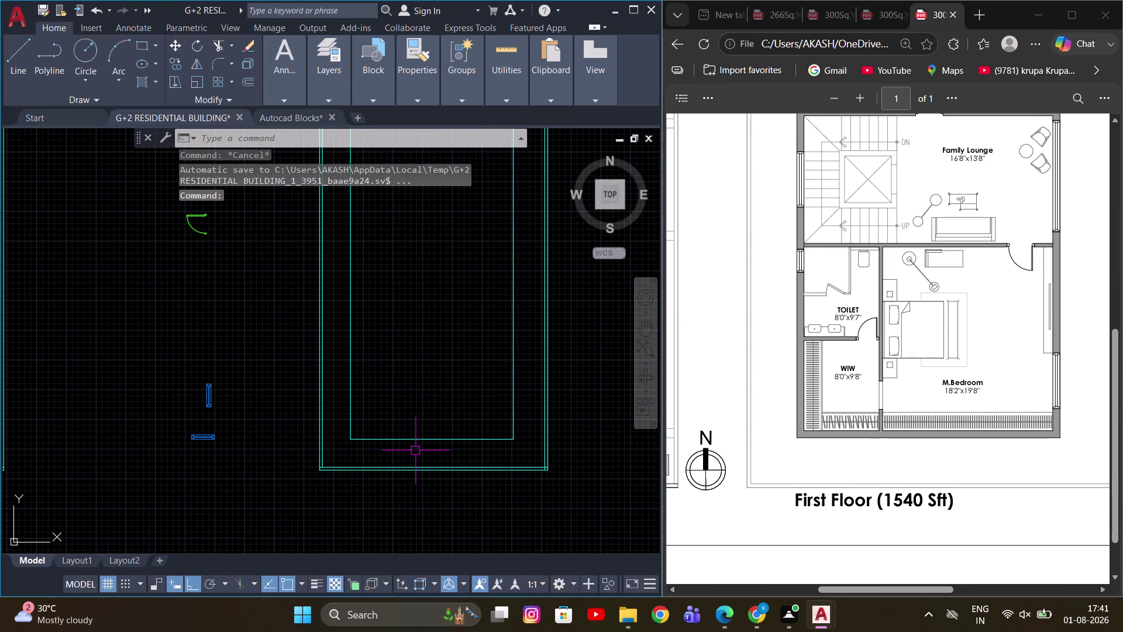
click(416, 450)
click(393, 423)
scroll(up, 3)
middle_drag(422, 406, 411, 438)
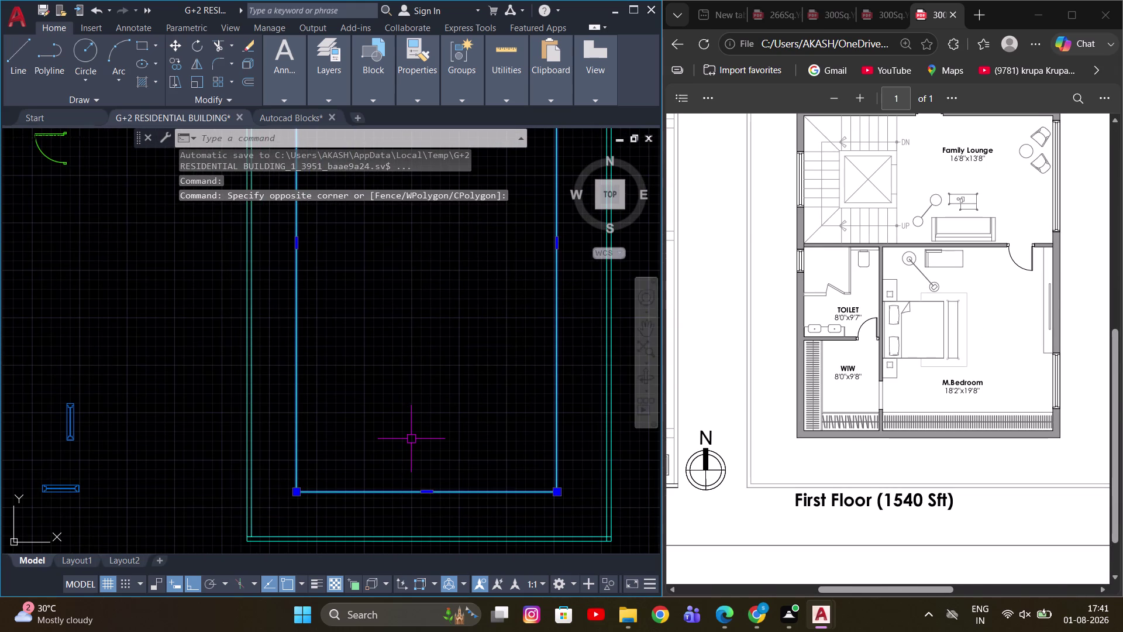
key(x)
key(space)
Offset two outline wall lines 9 units inward.
text(O)
key(space)
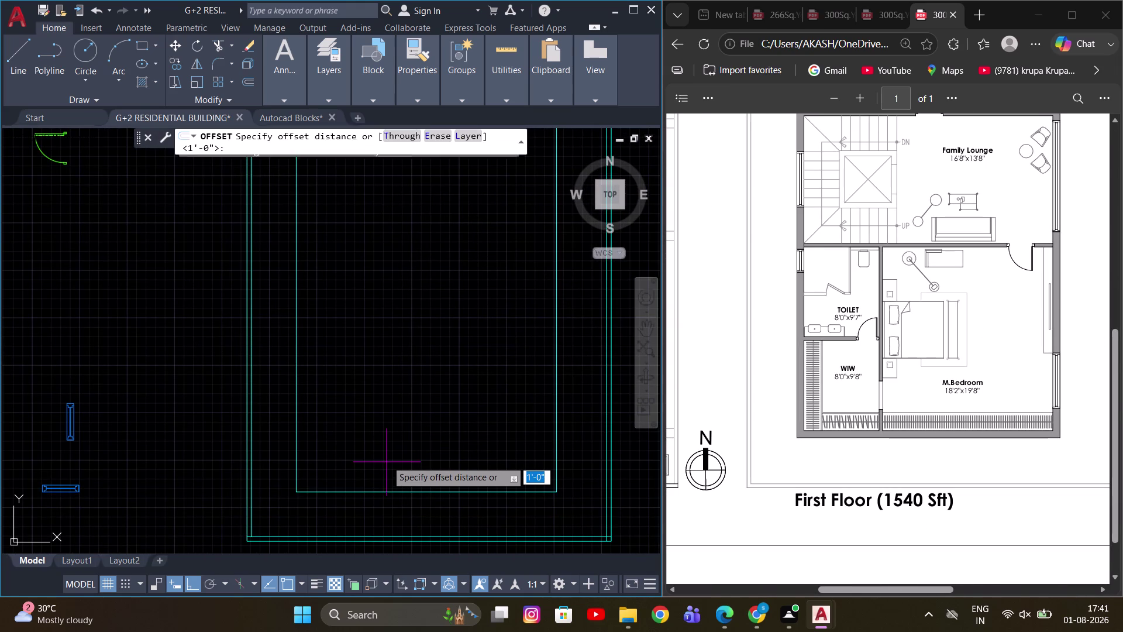
key(9)
key(Return)
click(344, 490)
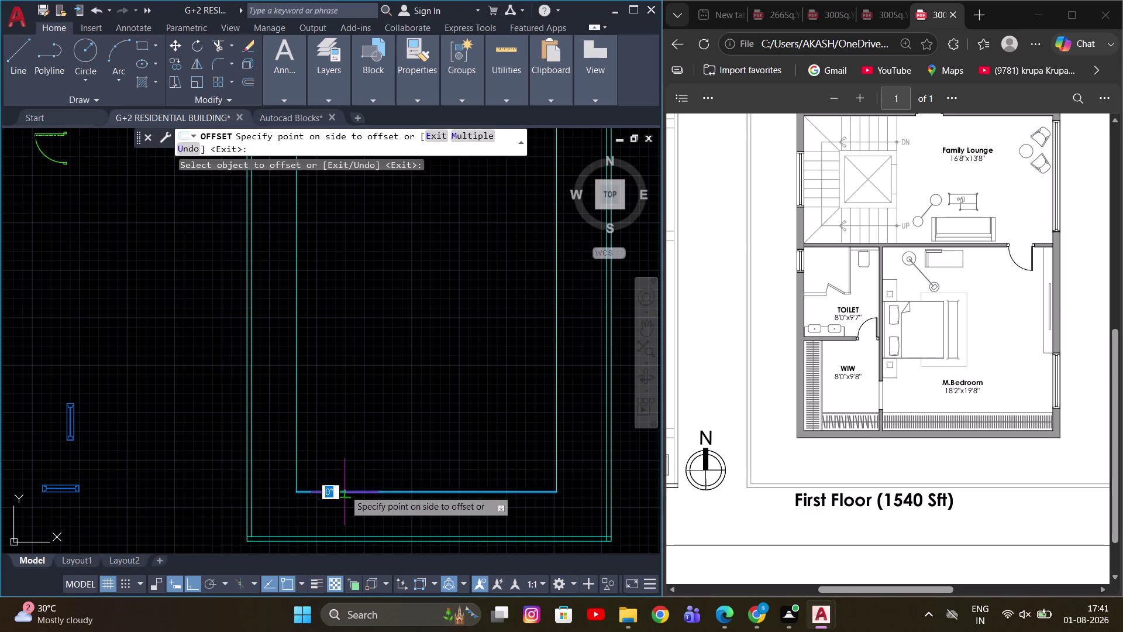
click(357, 456)
click(299, 464)
click(378, 456)
scroll(up, 3)
middle_drag(337, 476, 336, 470)
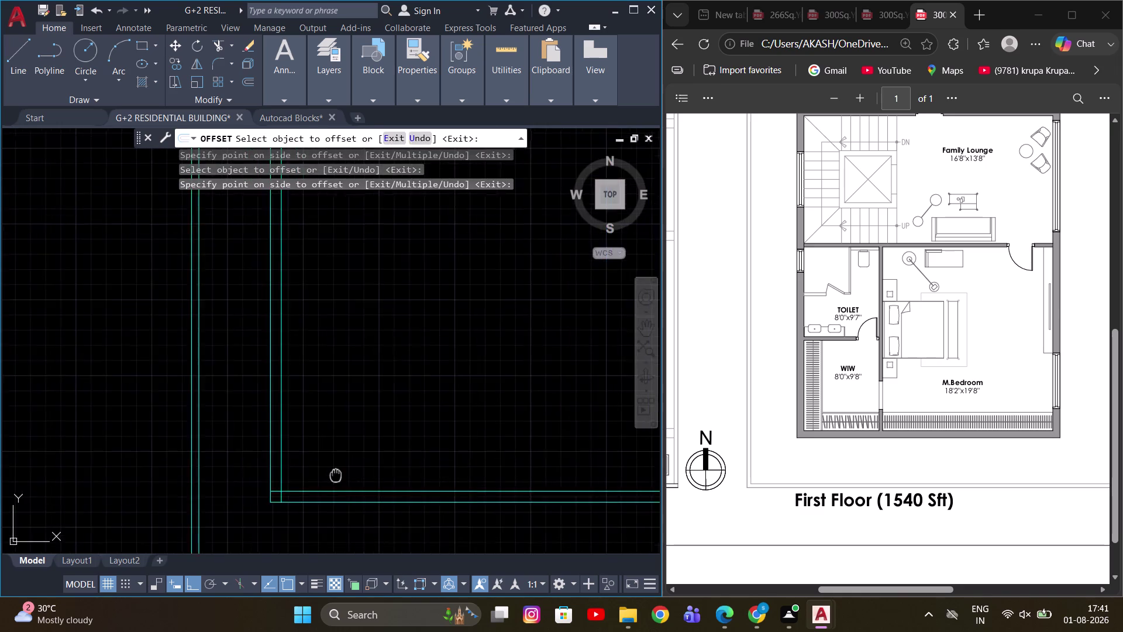
middle_drag(335, 471, 414, 470)
middle_drag(522, 423, 450, 440)
scroll(up, 3)
scroll(down, 3)
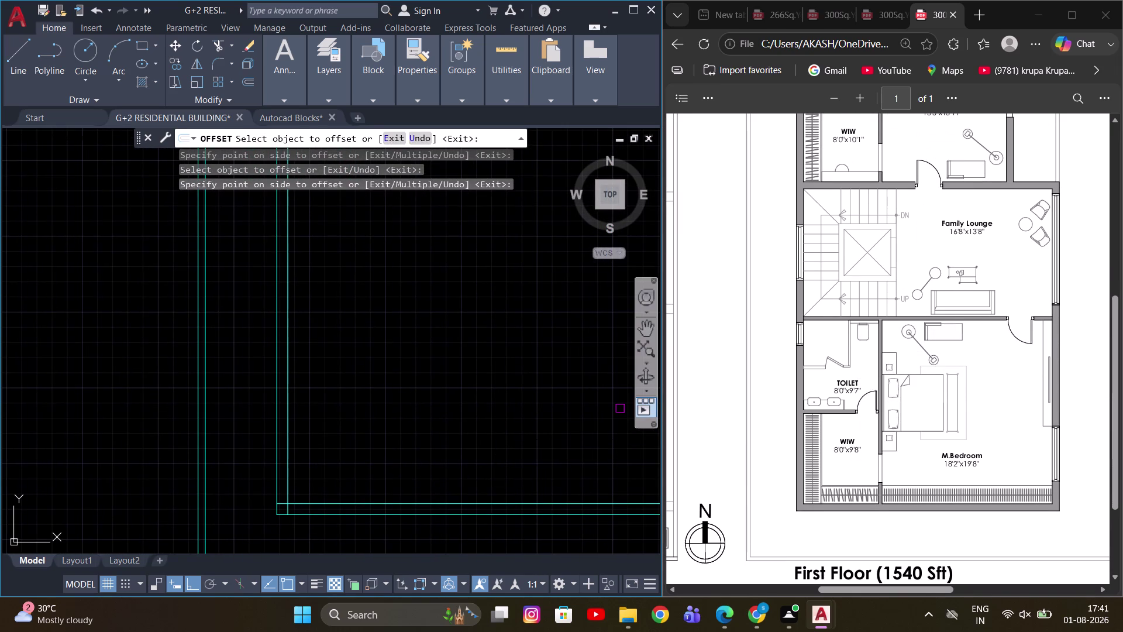
Offset the left inner wall line by 8' and the bottom wall line by 9'8.
click(288, 431)
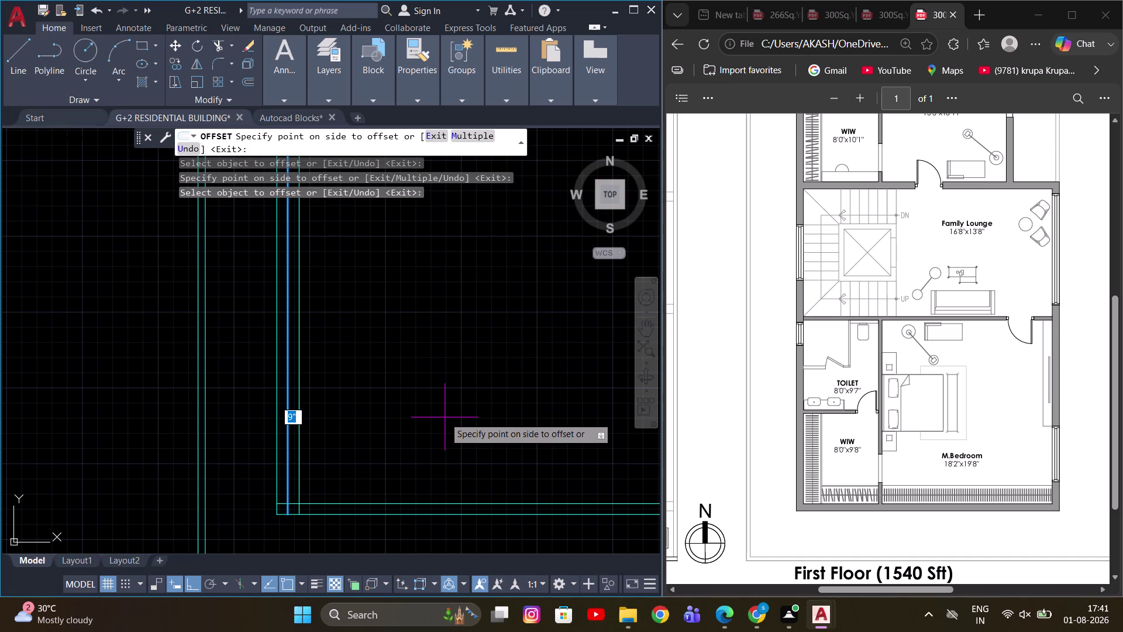
text(8')
key(Return)
middle_drag(432, 417, 347, 408)
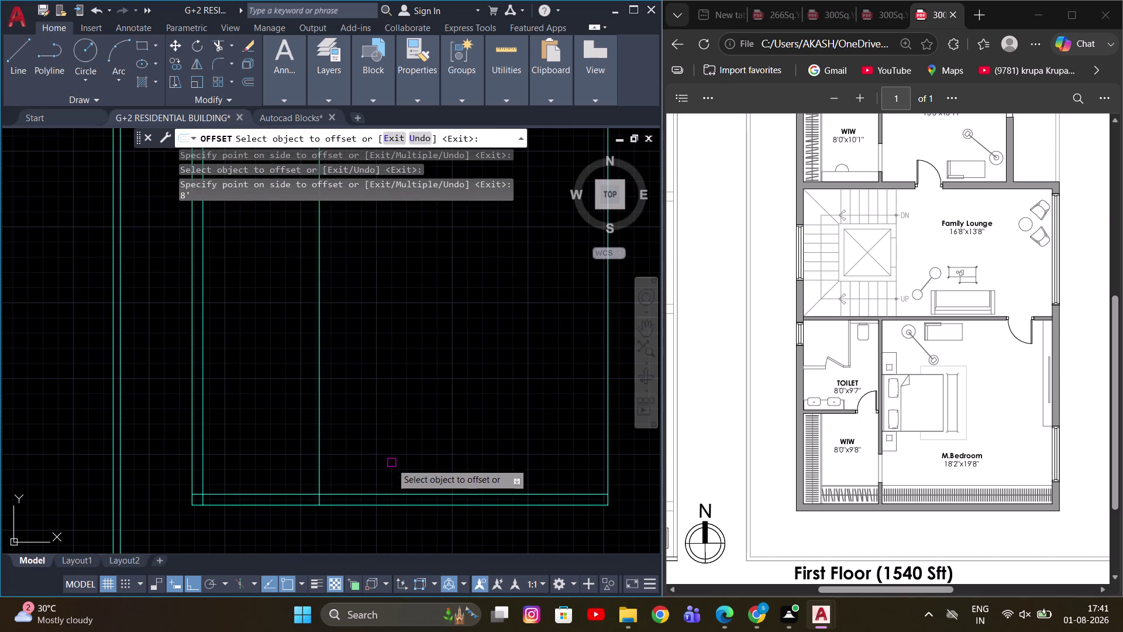
drag(382, 493, 384, 486)
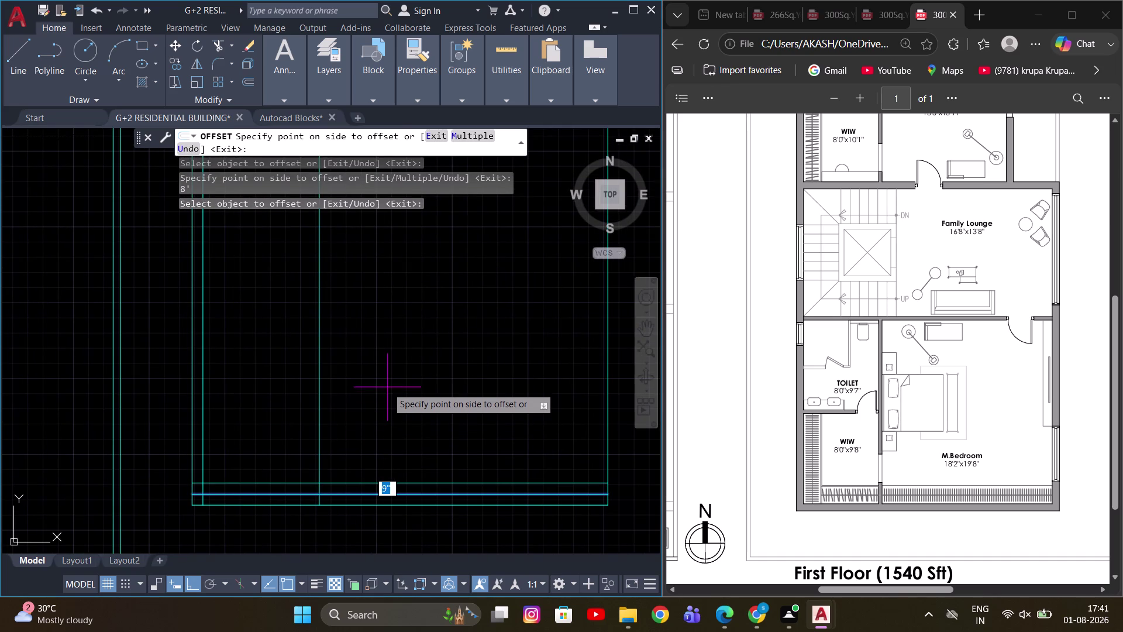
text(9'8)
key(Return)
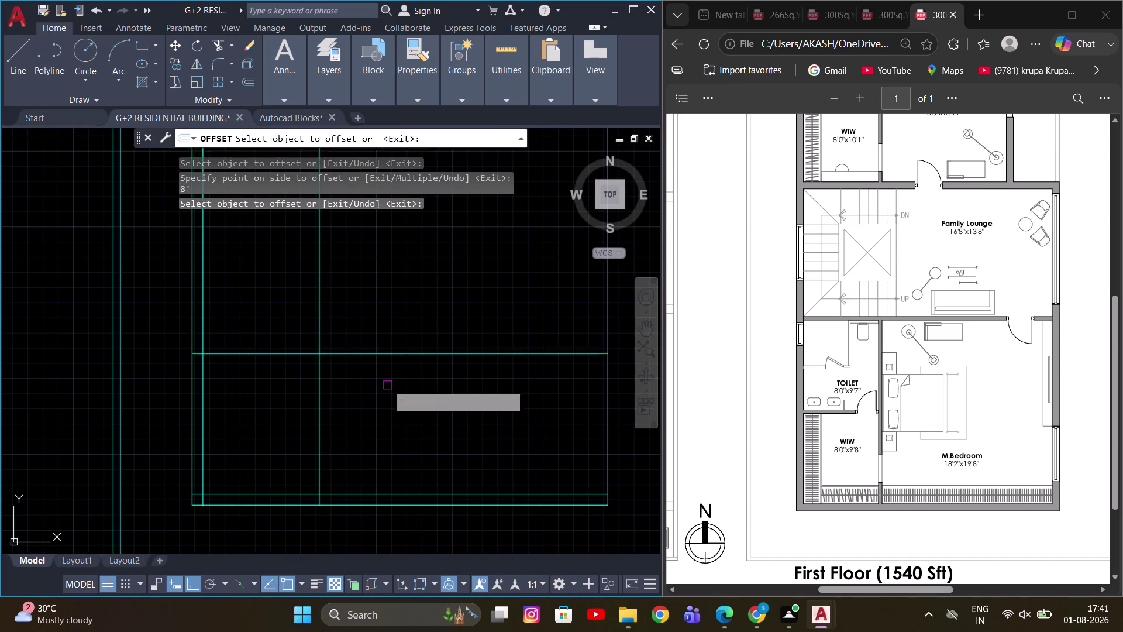
scroll(down, 3)
middle_drag(386, 387, 402, 424)
middle_drag(395, 426, 383, 400)
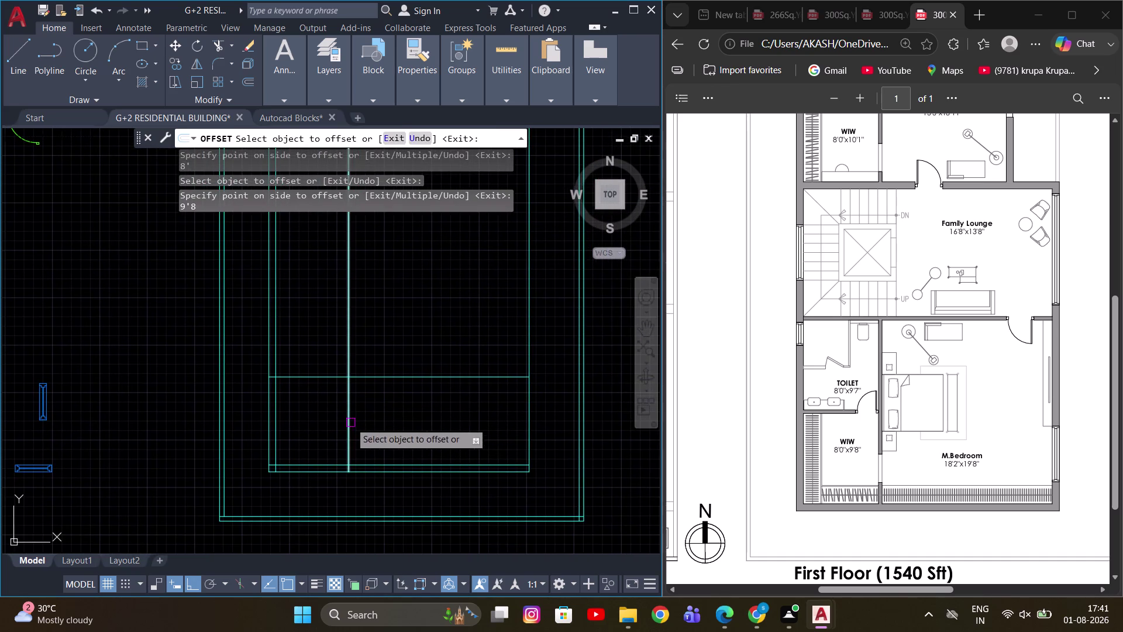
Offset a vertical wall line by 4.5 for the wall thickness.
click(350, 422)
key(4)
key(period)
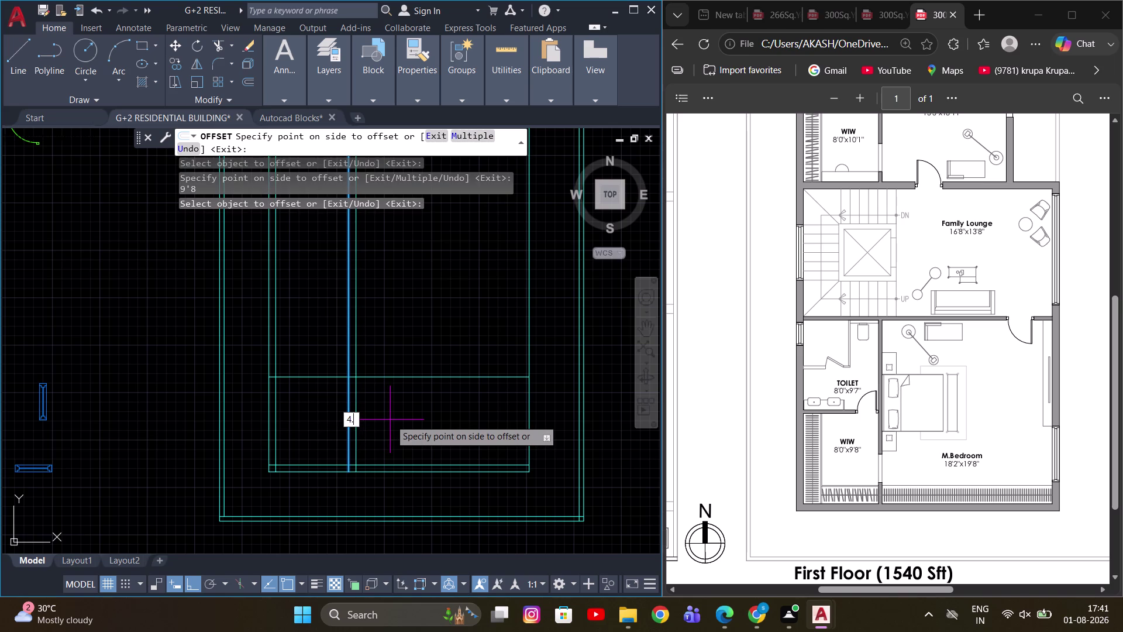
key(5)
key(Return)
scroll(up, 3)
middle_drag(386, 388, 391, 381)
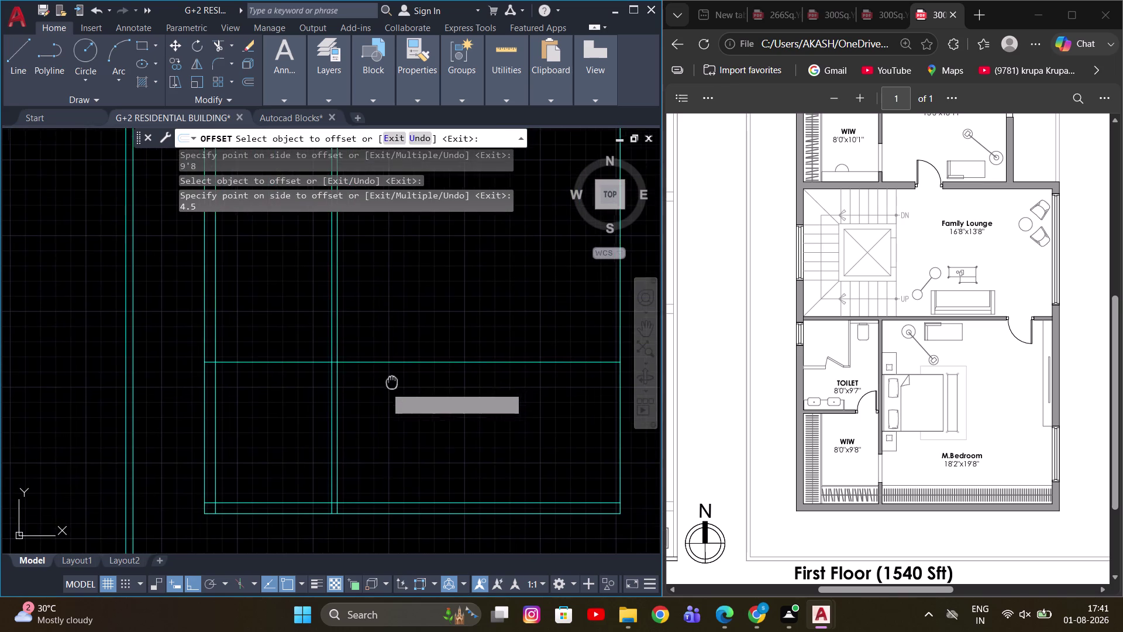
middle_drag(391, 382, 394, 381)
Offset a horizontal wall line by 4.5 for the wall thickness.
click(391, 360)
key(4)
key(period)
key(5)
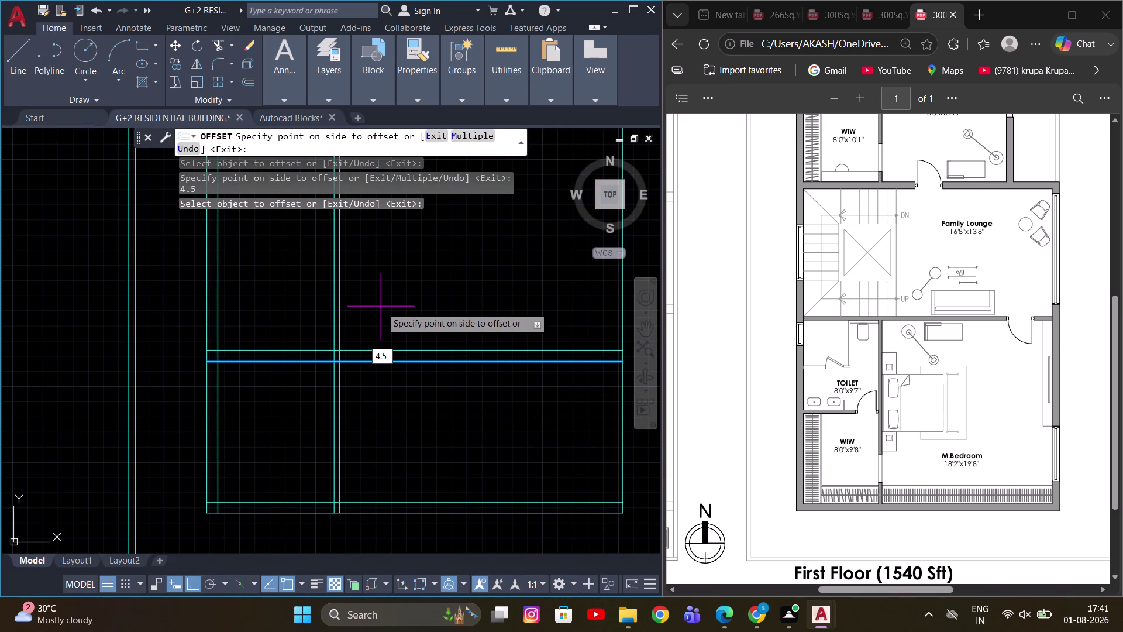
key(Return)
middle_drag(389, 338, 453, 370)
key(Escape)
scroll(down, 3)
middle_drag(458, 421, 360, 388)
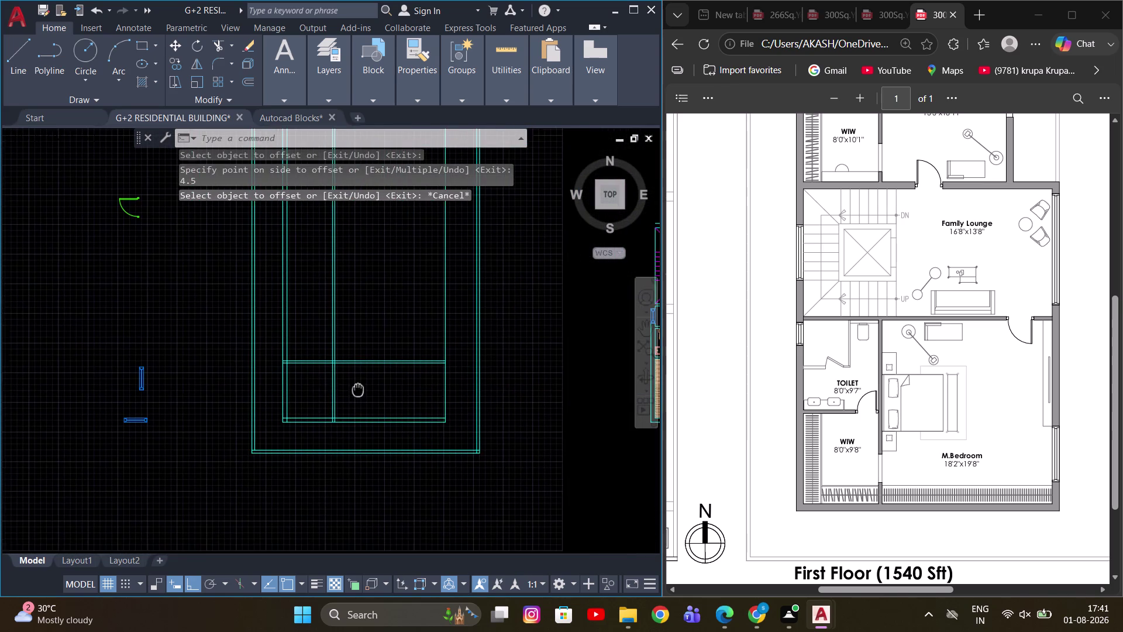
middle_drag(361, 389, 356, 387)
scroll(up, 3)
scroll(down, 3)
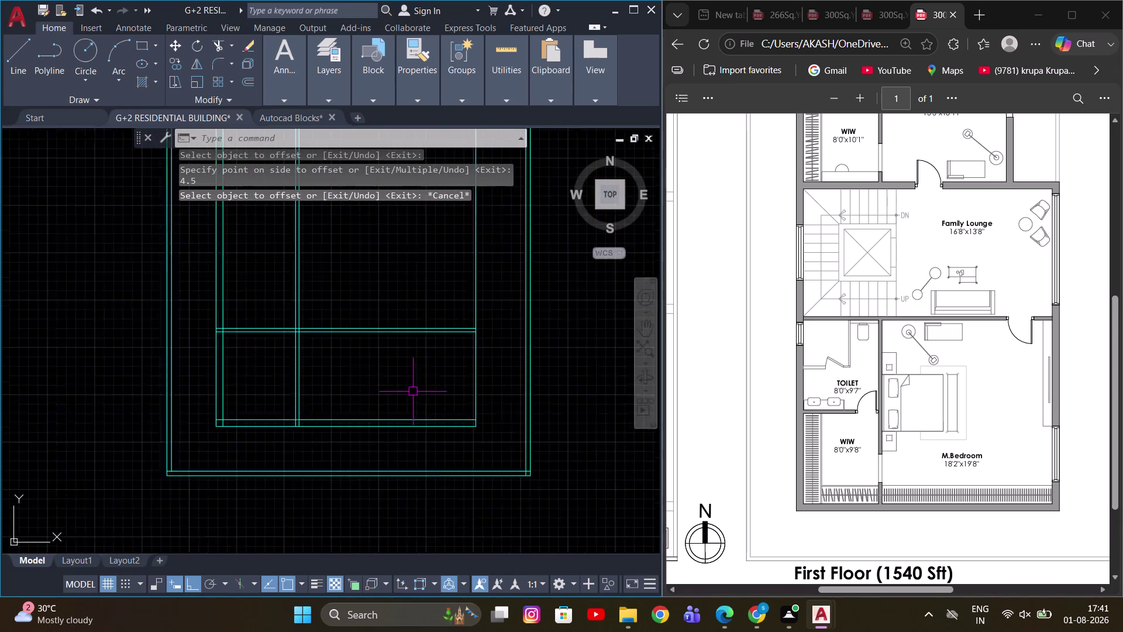
scroll(down, 3)
middle_drag(440, 373, 455, 398)
Offset another vertical wall line 9 units to its left.
text(O)
key(space)
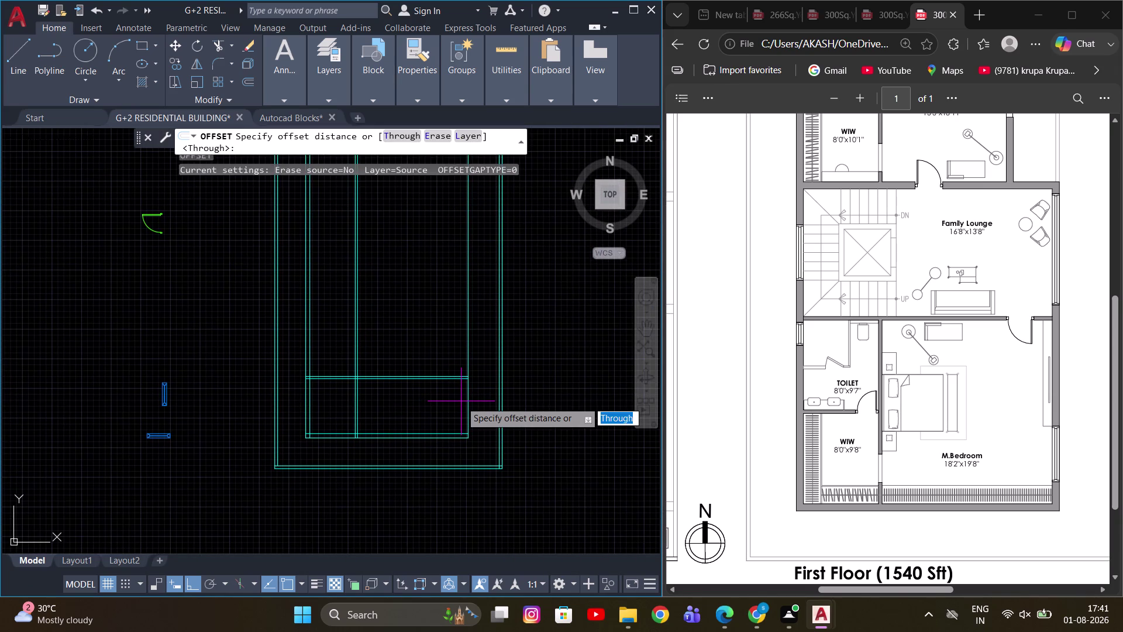
key(9)
key(Return)
click(467, 321)
click(411, 324)
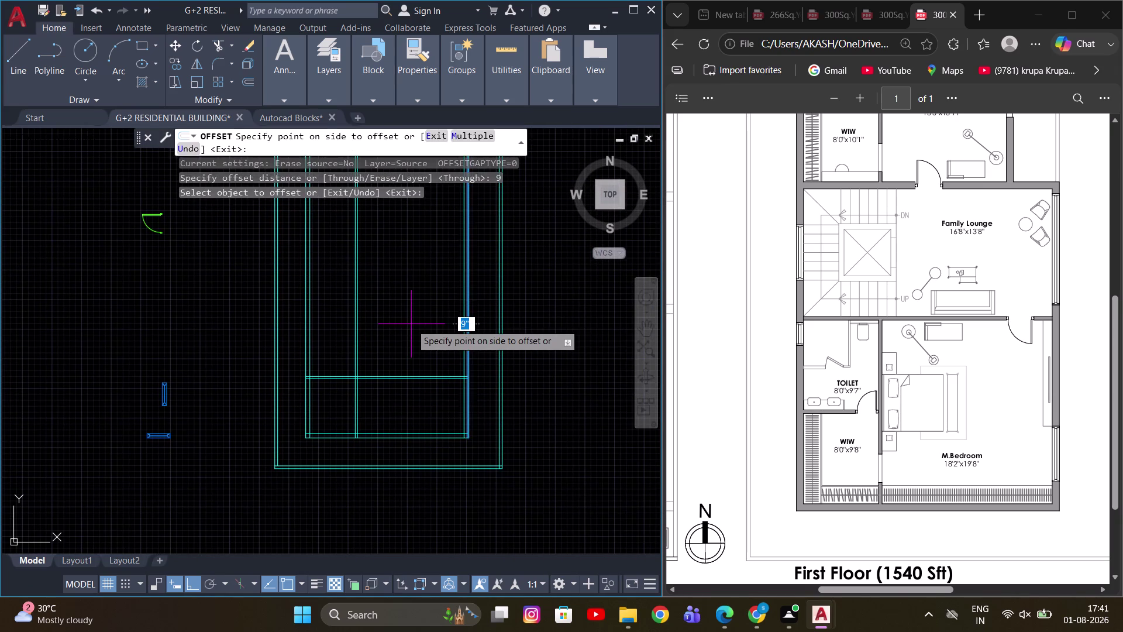
middle_drag(428, 296, 455, 461)
key(Escape)
middle_drag(455, 410, 450, 309)
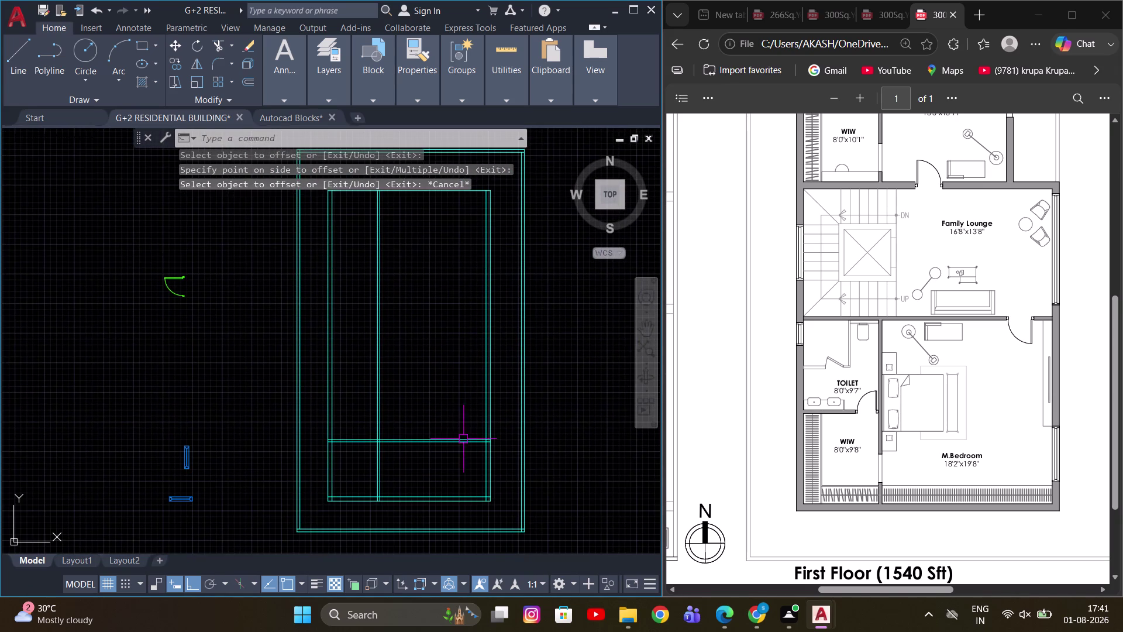
key(Escape)
middle_drag(443, 452, 438, 374)
scroll(up, 3)
middle_drag(430, 388, 462, 388)
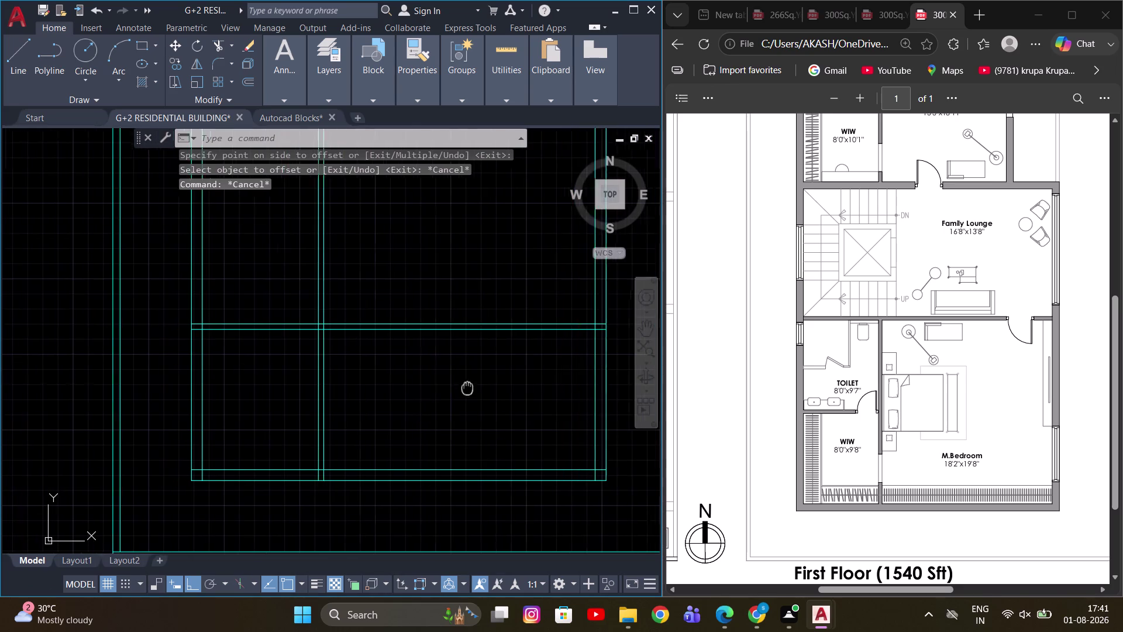
middle_drag(461, 388, 478, 387)
key(Escape)
middle_drag(400, 333, 434, 394)
Trim the wall line ends with a fence and clear leftover line pieces.
key(t)
key(r)
key(space)
click(418, 336)
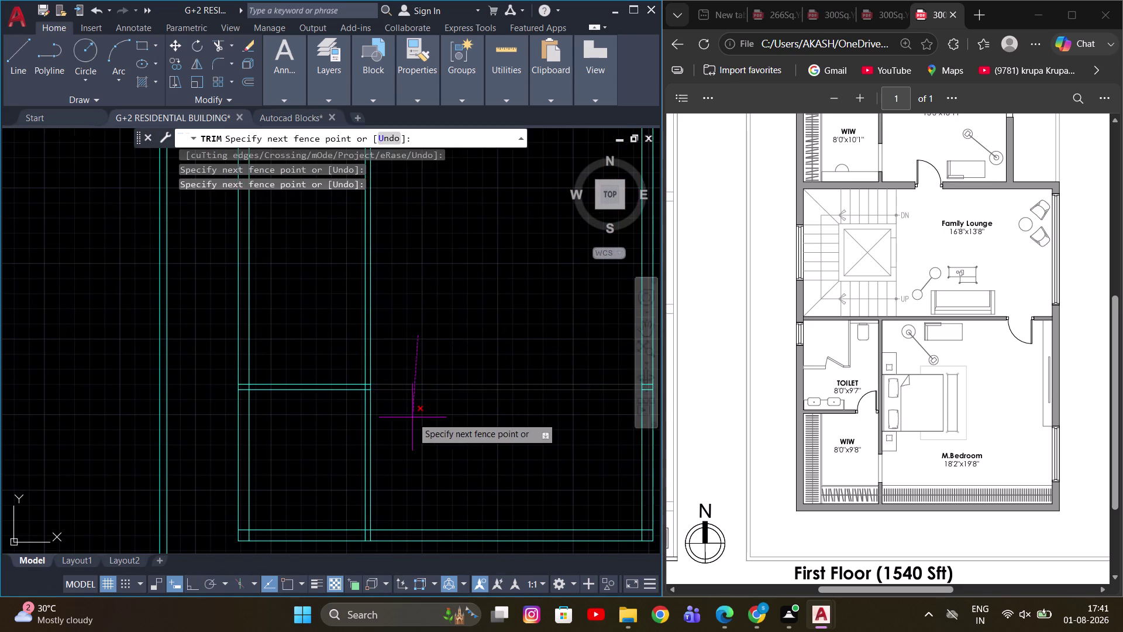
click(412, 417)
key(Escape)
middle_drag(500, 393, 356, 349)
drag(416, 302, 436, 336)
click(533, 394)
key(e)
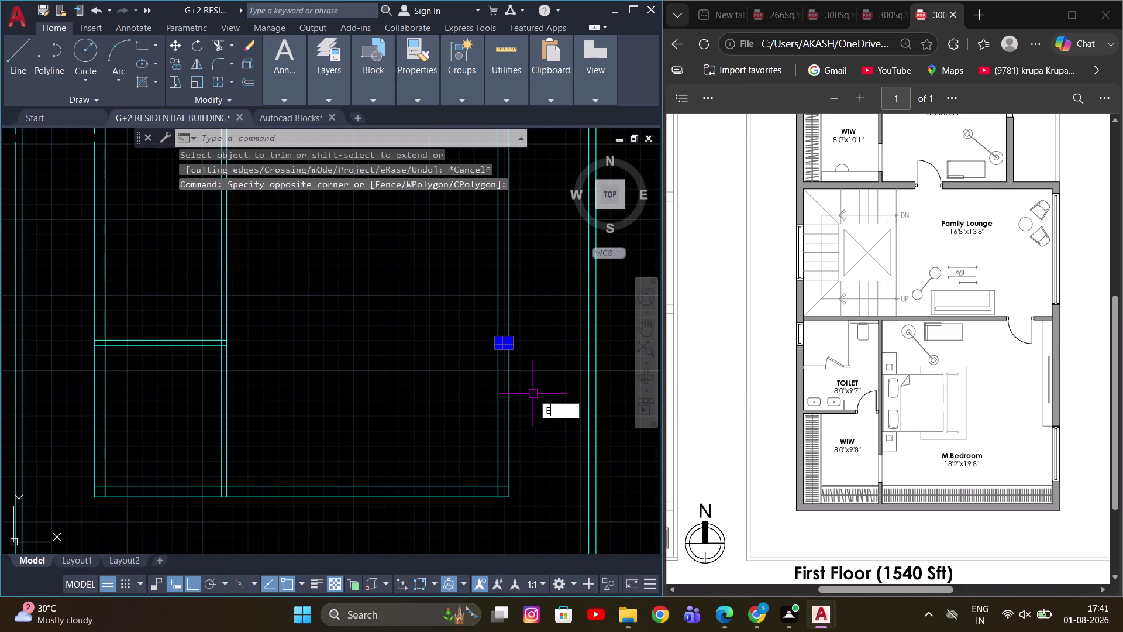
key(space)
Measure the first floor with MEASUREGEOM, confirming 28'-7" wide by 54'-7" long.
key(m)
text(EA)
key(space)
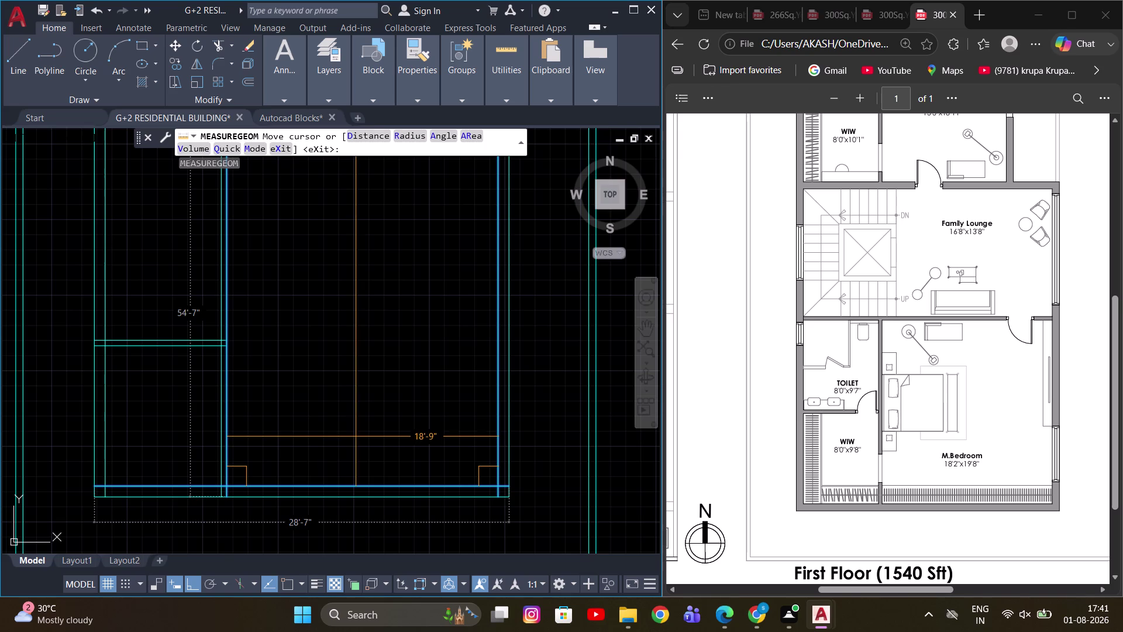
middle_drag(358, 435, 418, 432)
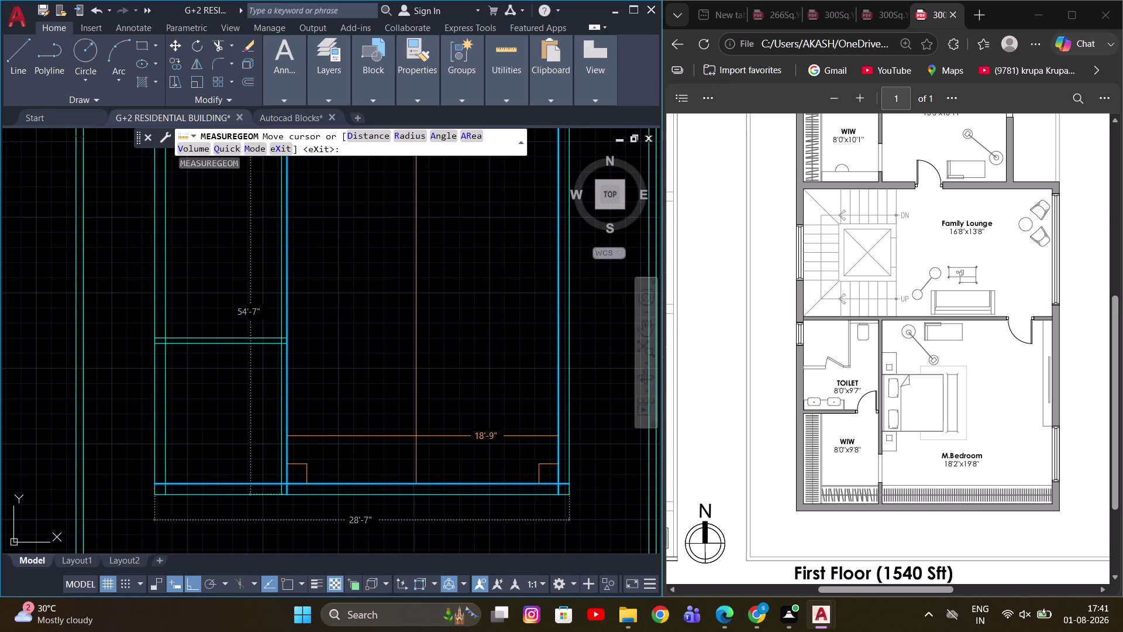
middle_drag(235, 428, 304, 452)
scroll(down, 3)
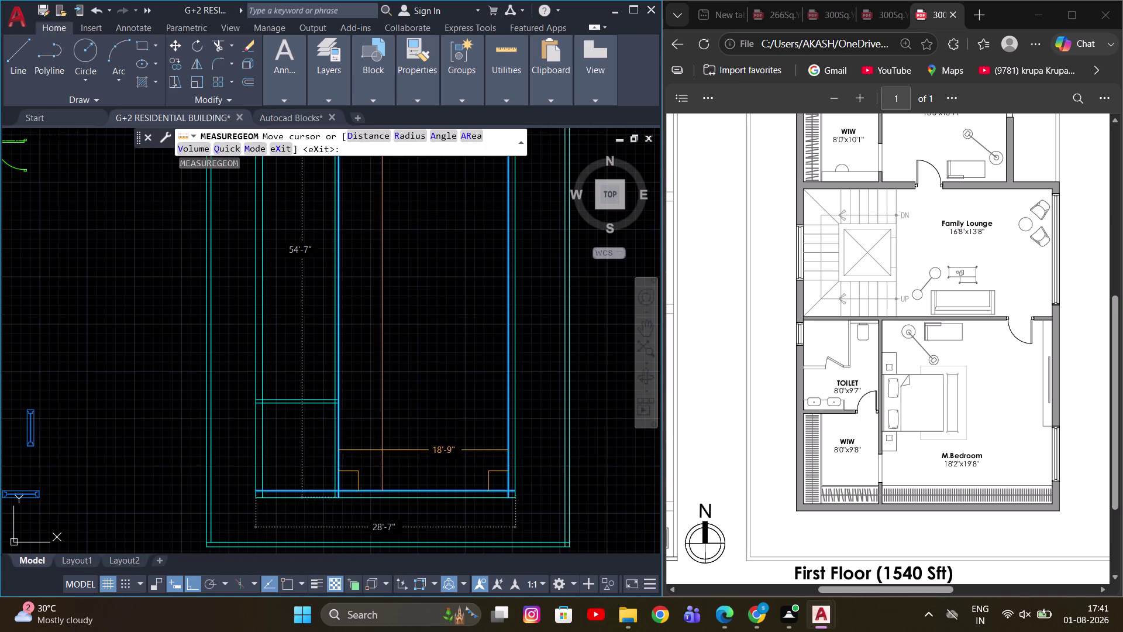
middle_drag(443, 404, 455, 464)
scroll(down, 3)
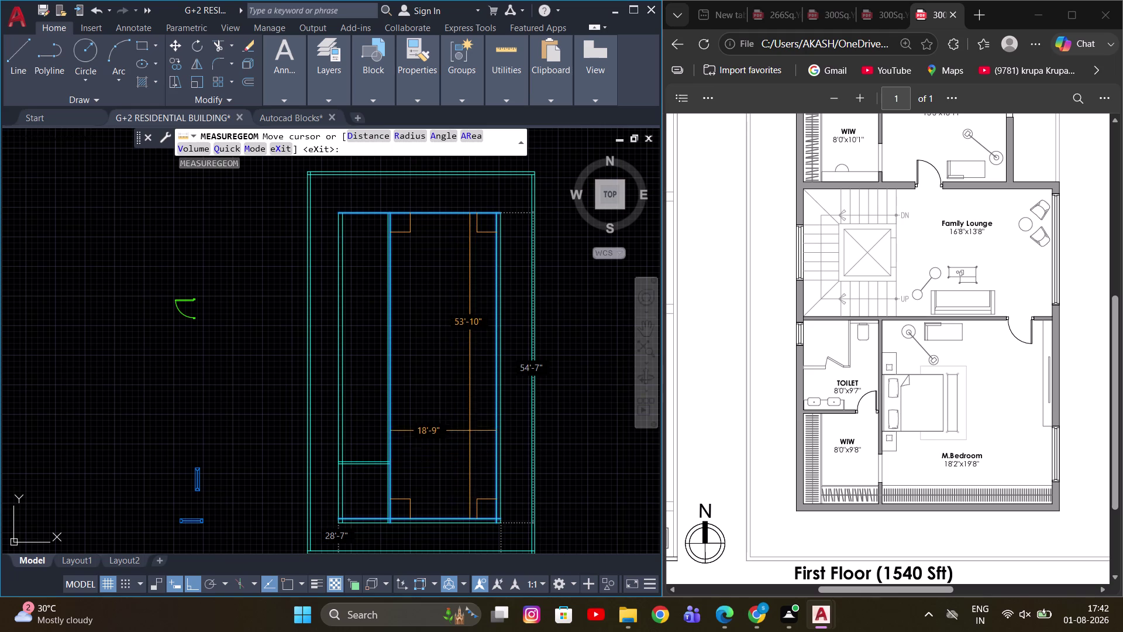
scroll(up, 3)
scroll(down, 3)
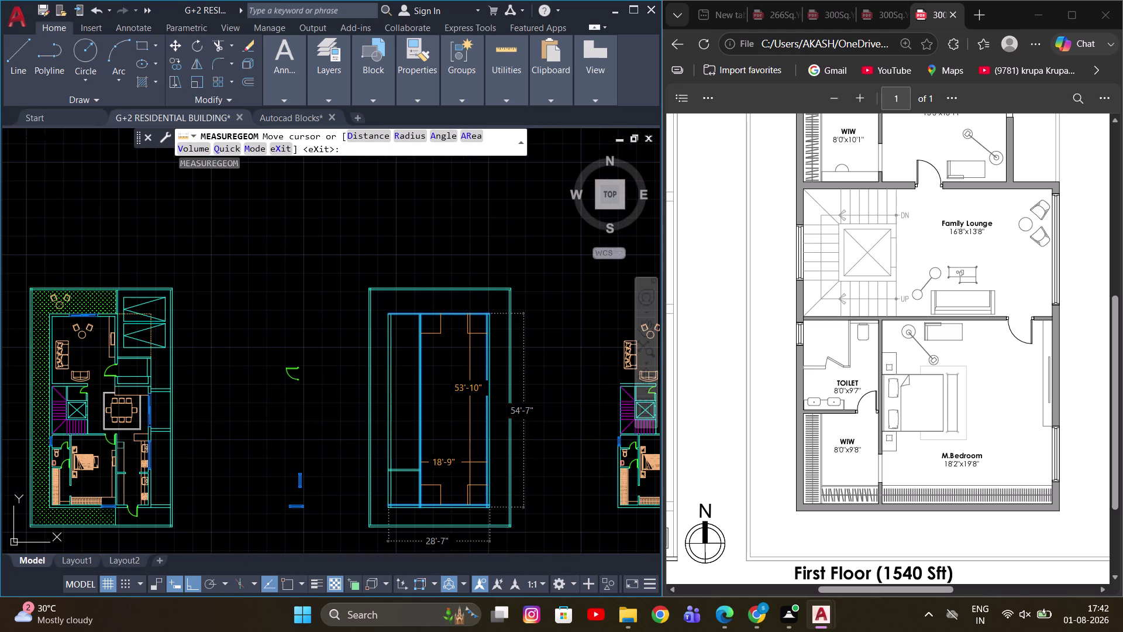
scroll(up, 3)
scroll(up, 3)
scroll(up, 3)
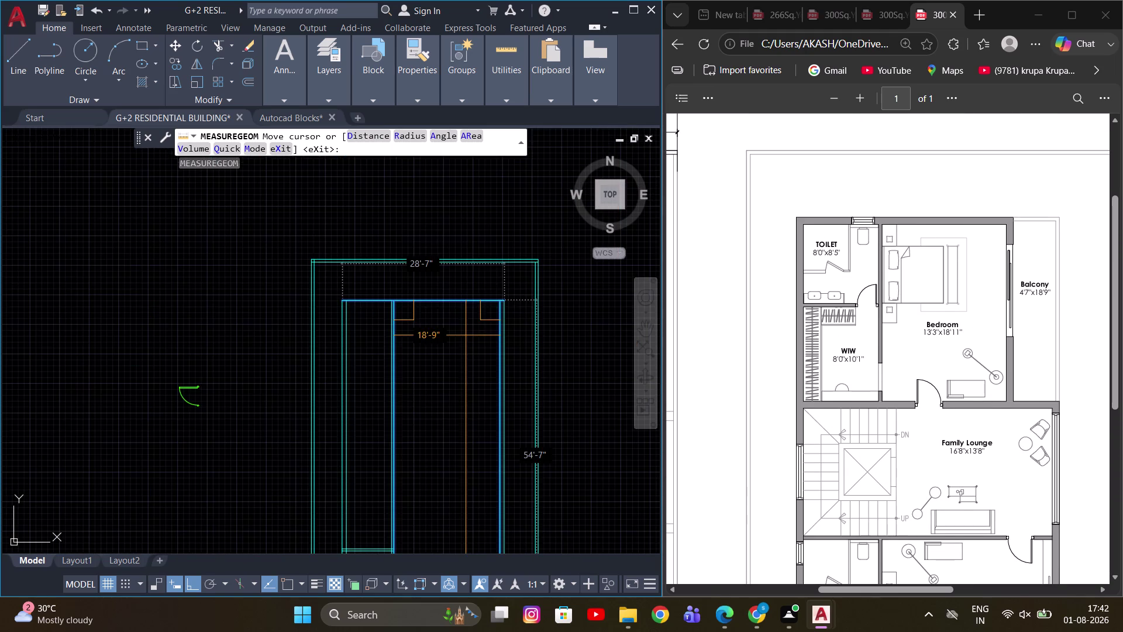
key(Escape)
scroll(down, 3)
middle_drag(444, 440, 441, 371)
scroll(up, 3)
key(Escape)
scroll(up, 3)
scroll(down, 3)
scroll(down, 3)
scroll(up, 3)
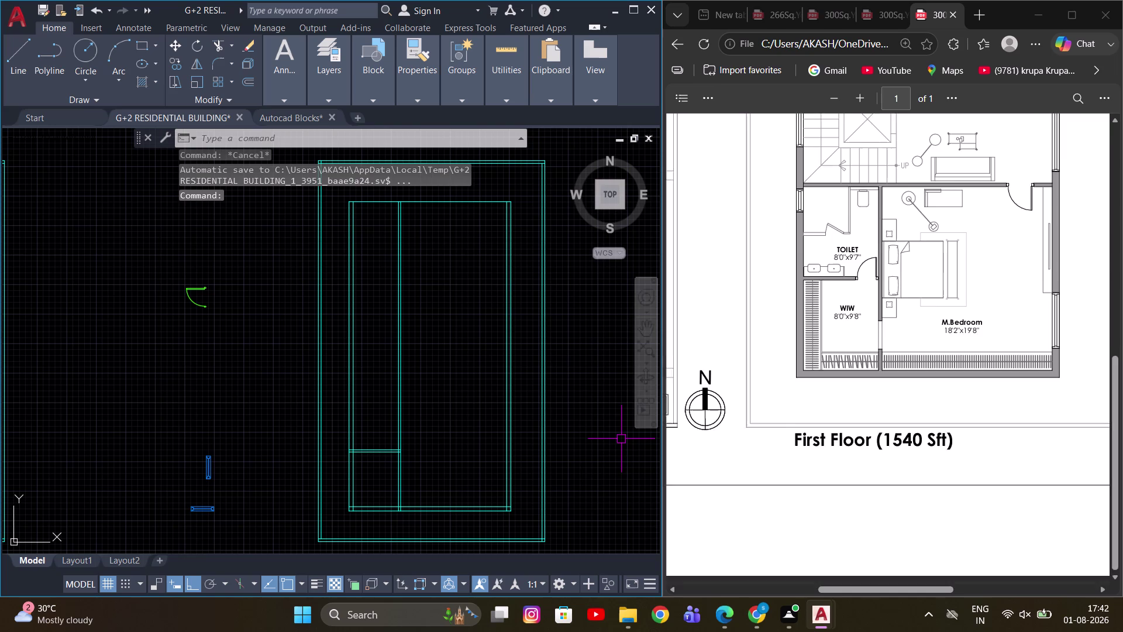
Offset the bottom wall line 19'8 upward using the Through option.
scroll(up, 3)
text(O)
key(space)
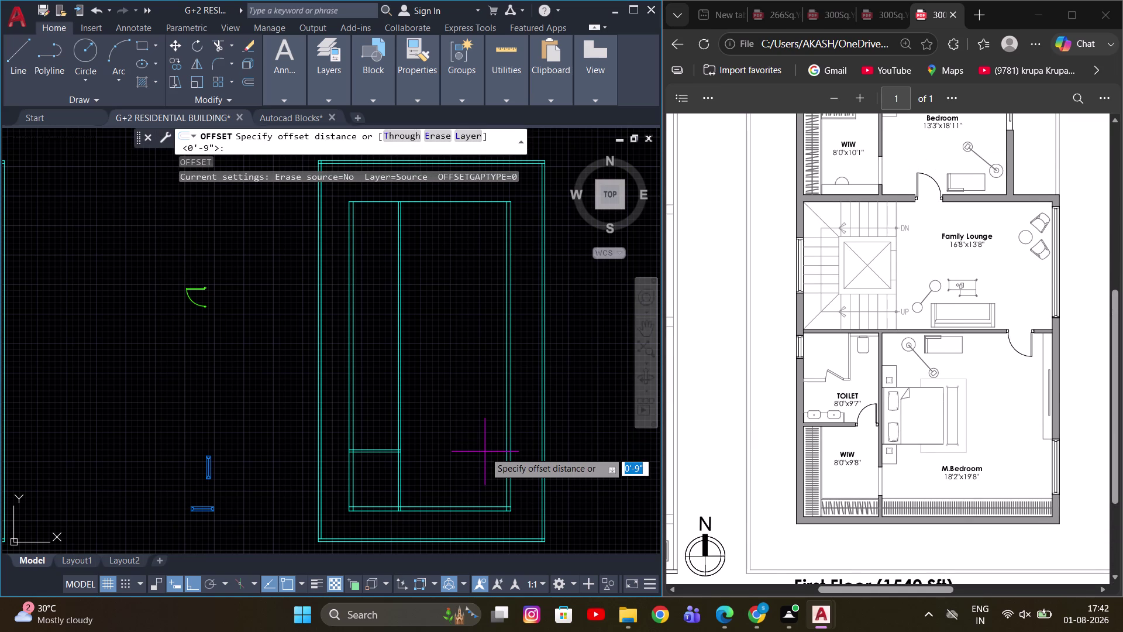
key(t)
key(space)
click(461, 506)
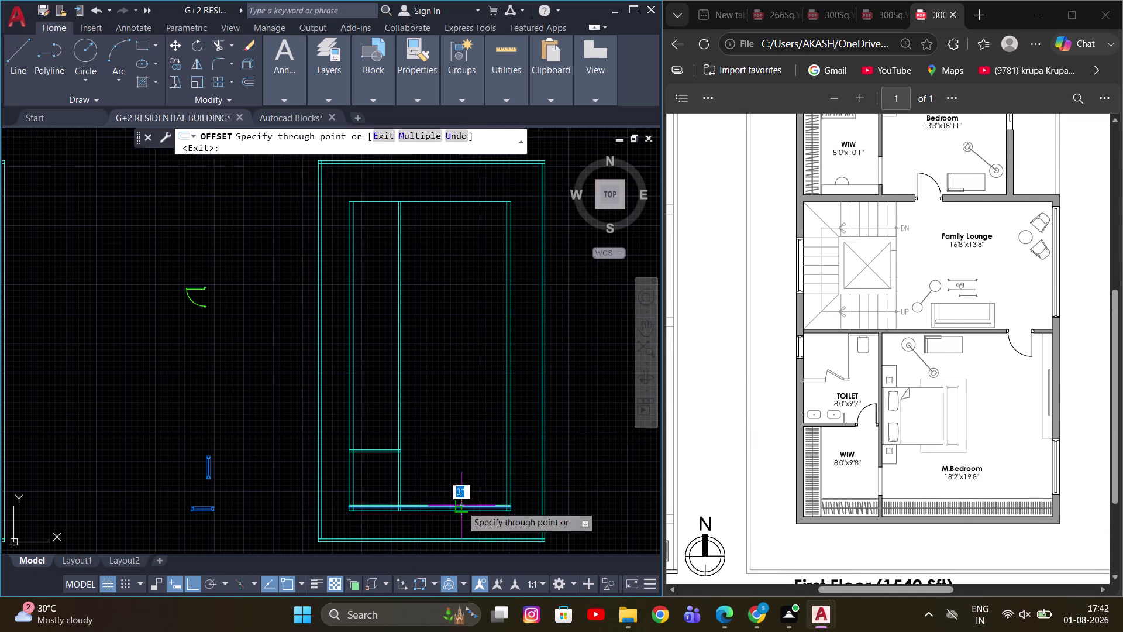
text(1)
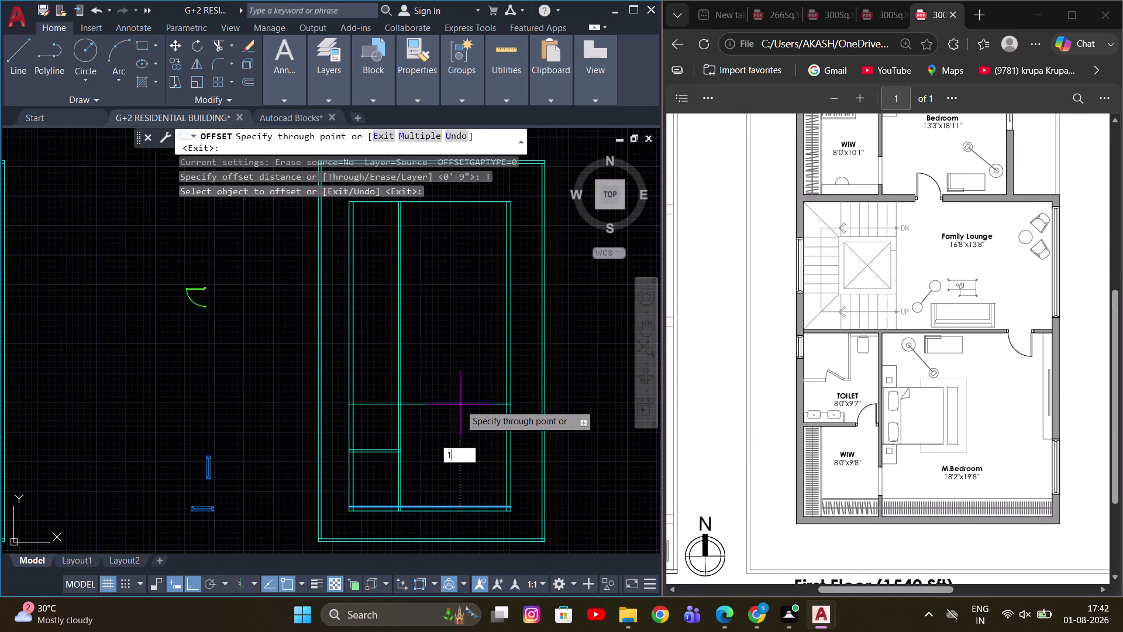
text(9')
key(8)
key(Return)
scroll(up, 3)
middle_drag(448, 386, 472, 403)
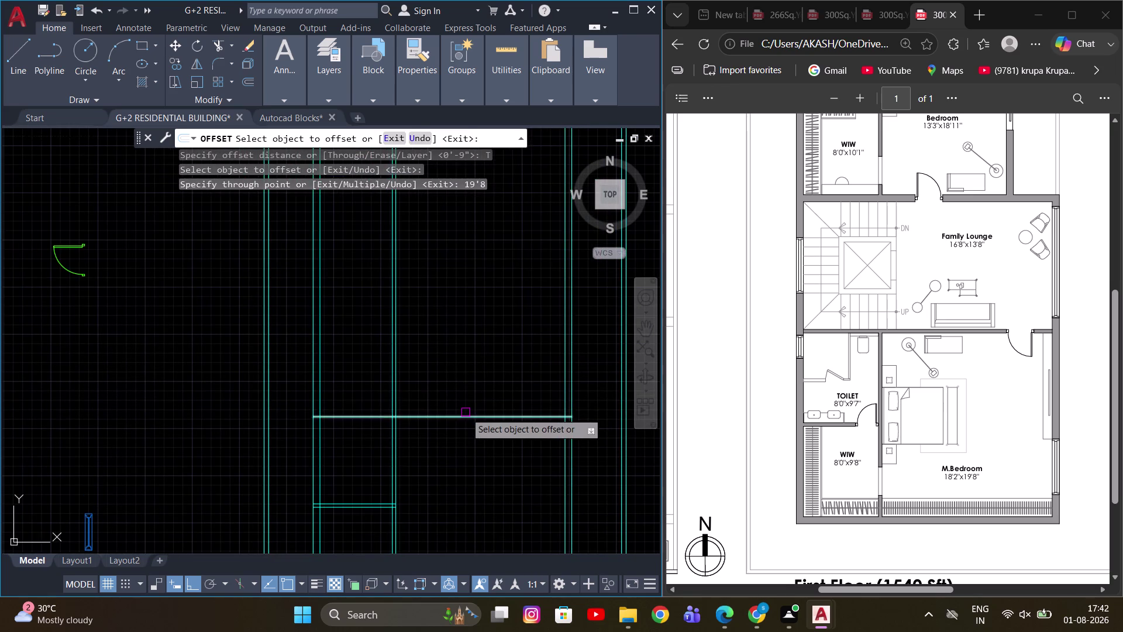
Offset the new wall line by 4.5 to give it wall thickness.
click(465, 412)
key(4)
text(.5)
key(Return)
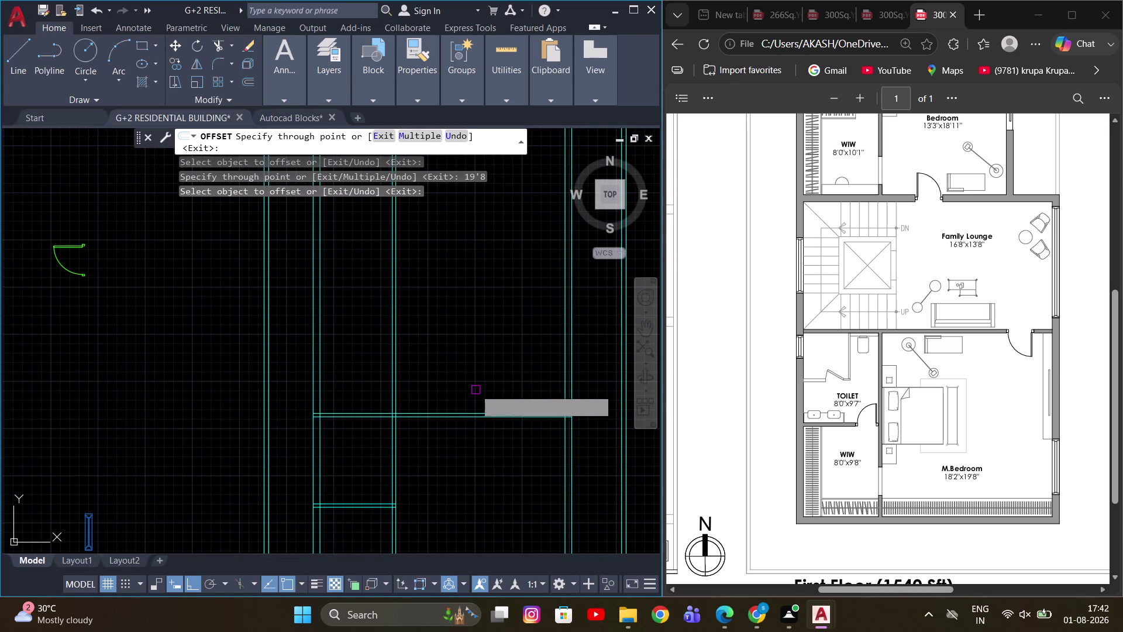
middle_drag(474, 385, 424, 355)
key(Escape)
middle_drag(444, 368, 443, 414)
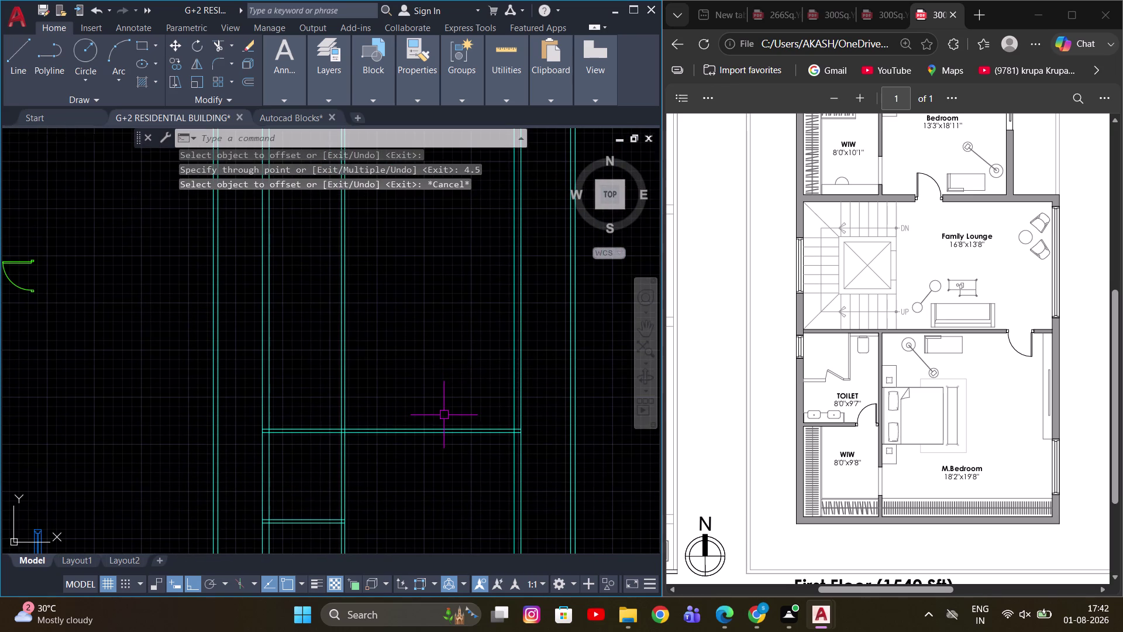
middle_drag(411, 399, 492, 356)
key(Escape)
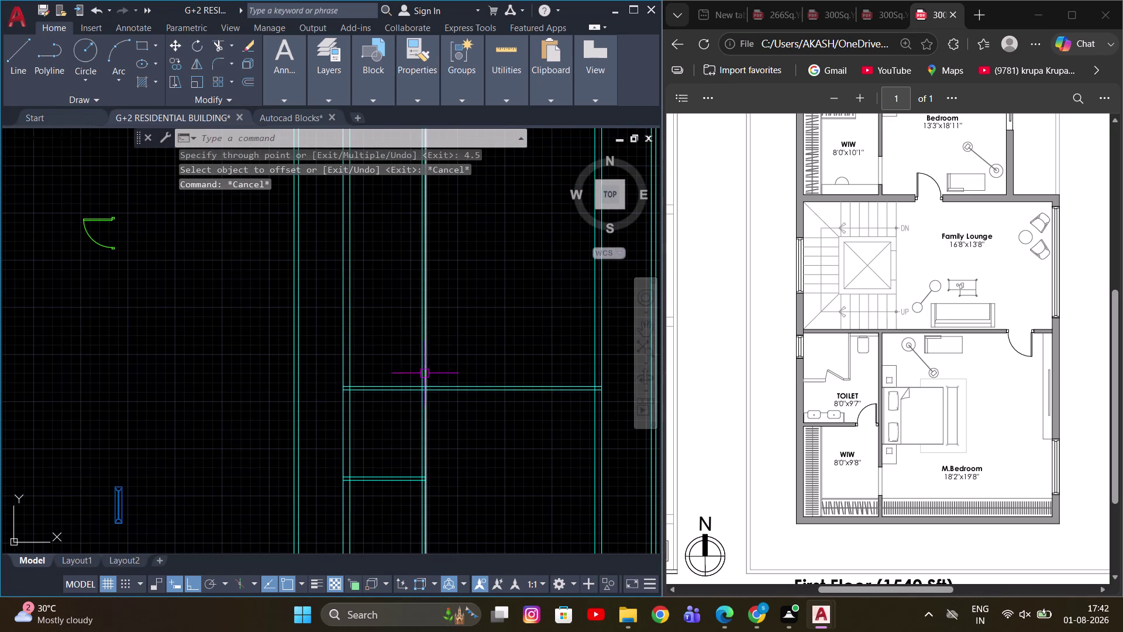
scroll(up, 3)
scroll(down, 3)
middle_drag(459, 426, 451, 383)
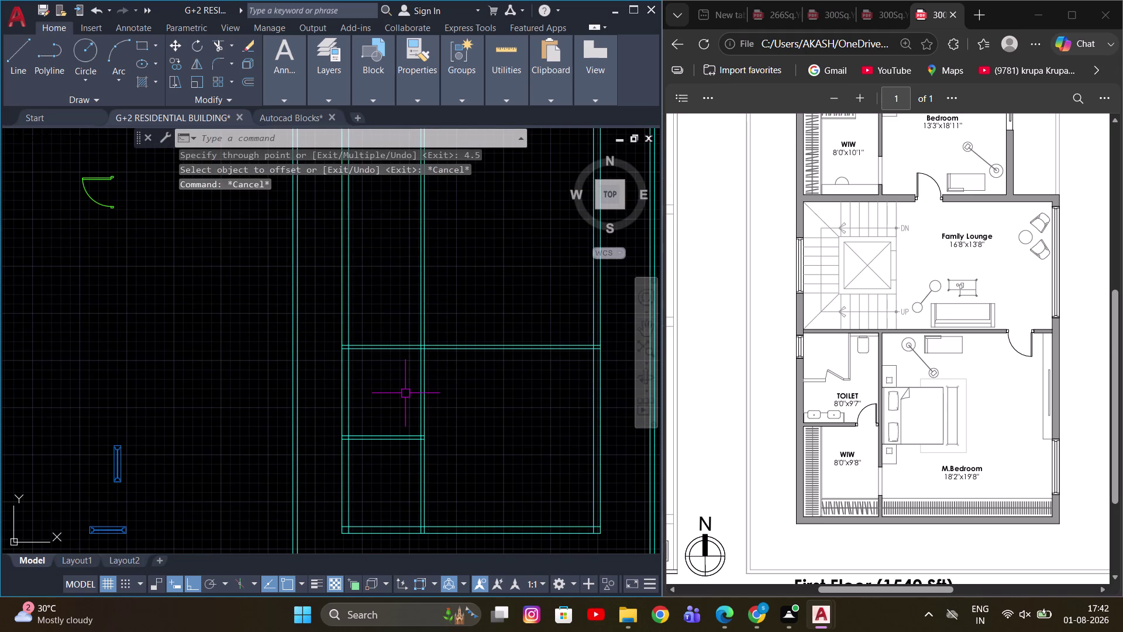
Measure the new room with MEASUREGEOM to confirm its 19'-8" depth.
key(m)
text(EA)
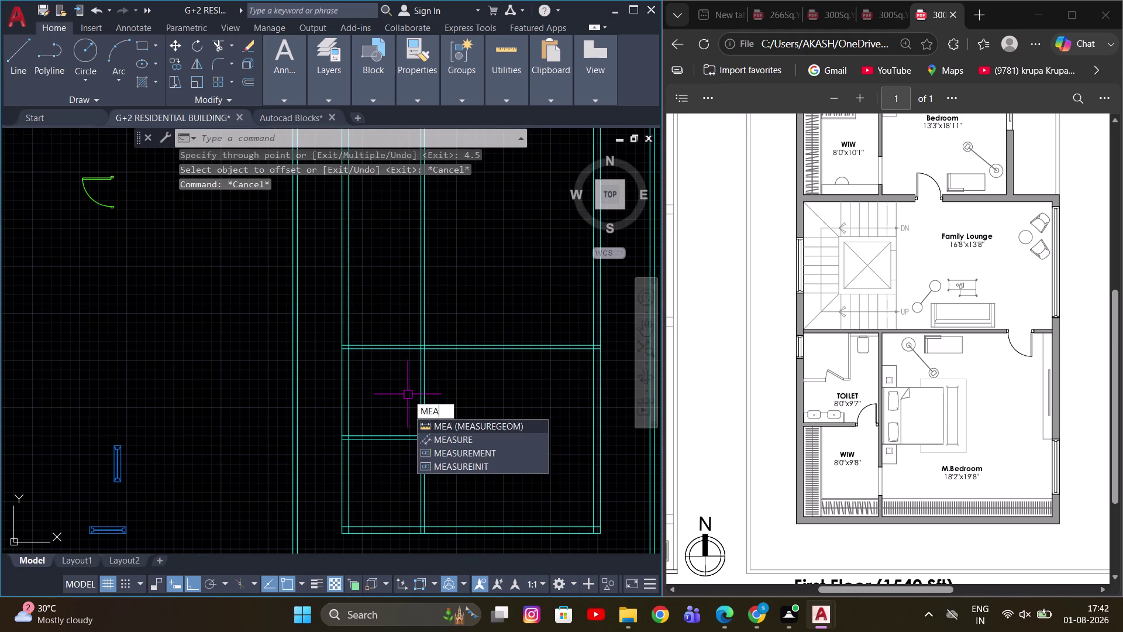
key(space)
scroll(up, 3)
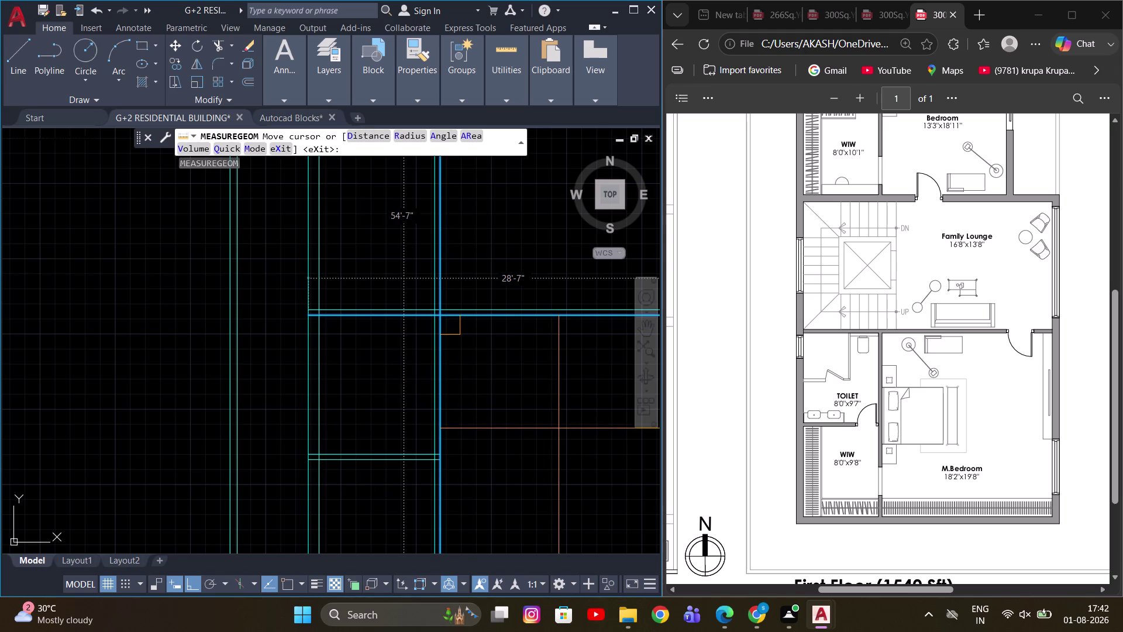
middle_drag(565, 427, 459, 380)
scroll(down, 3)
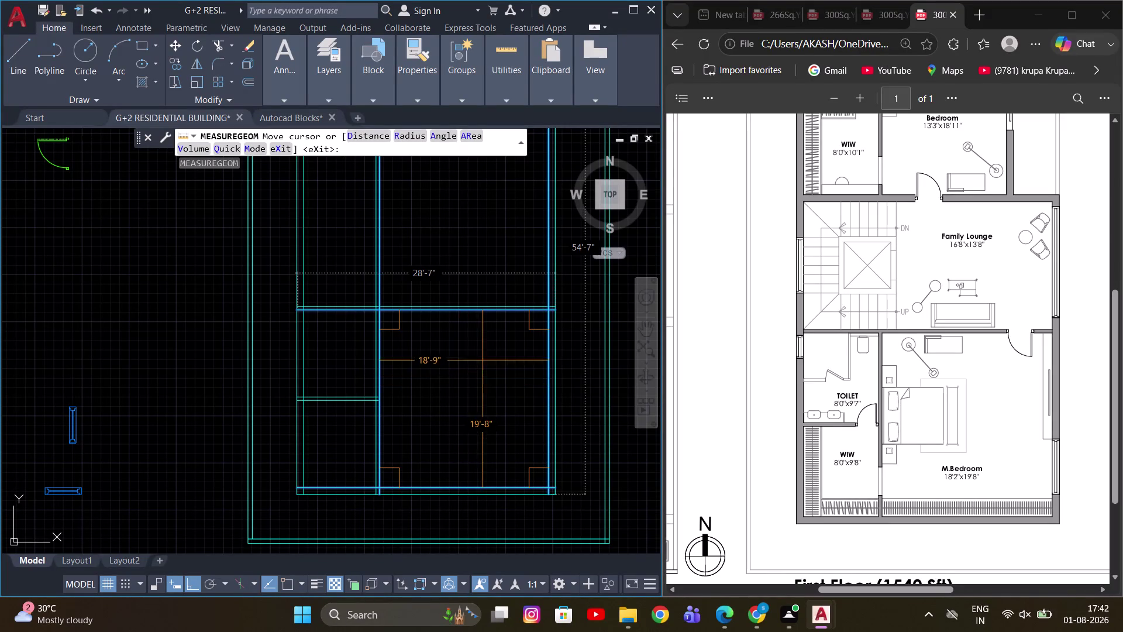
Start a fence trim on the first-floor walls, then abandon it unfinished.
key(Escape)
middle_drag(434, 300, 474, 339)
key(t)
key(r)
key(space)
click(384, 319)
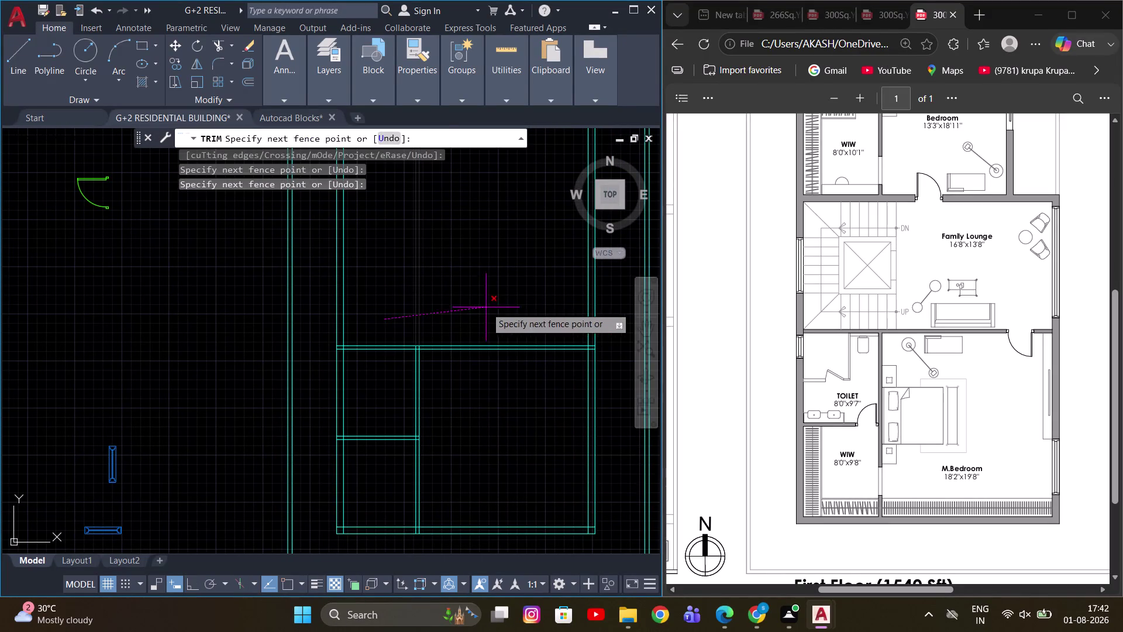
click(502, 300)
key(Escape)
Pan and zoom over to the ground-floor plan and center its staircase.
scroll(down, 3)
middle_drag(502, 317, 480, 397)
scroll(up, 3)
scroll(down, 3)
middle_drag(327, 339, 371, 333)
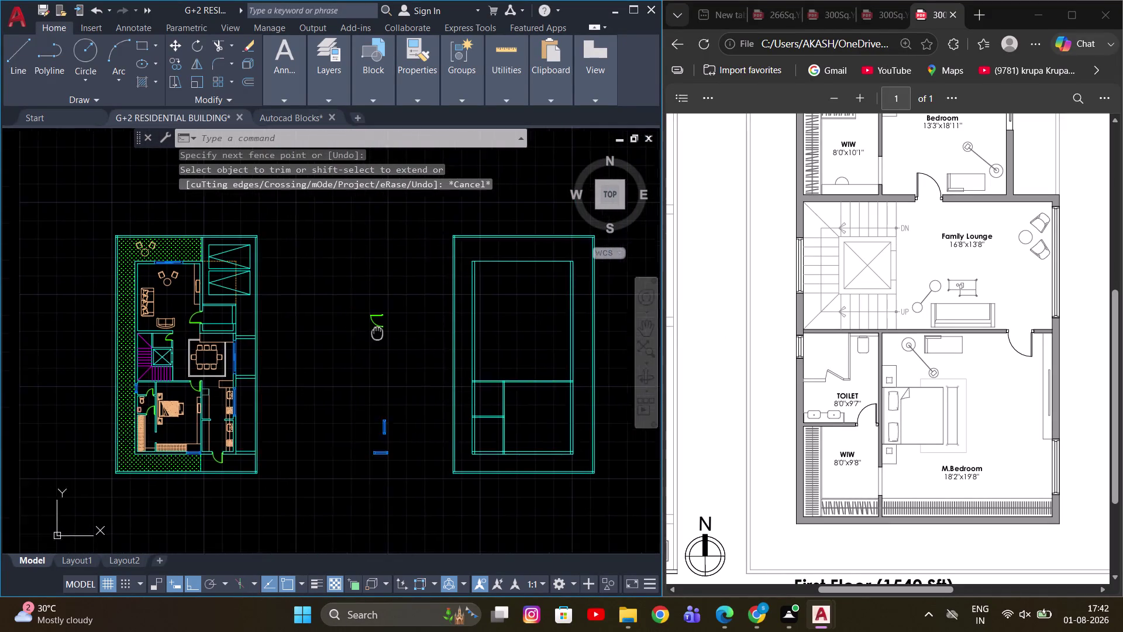
middle_drag(371, 333, 446, 332)
scroll(up, 3)
middle_drag(262, 348, 275, 343)
scroll(down, 3)
middle_drag(524, 344, 328, 379)
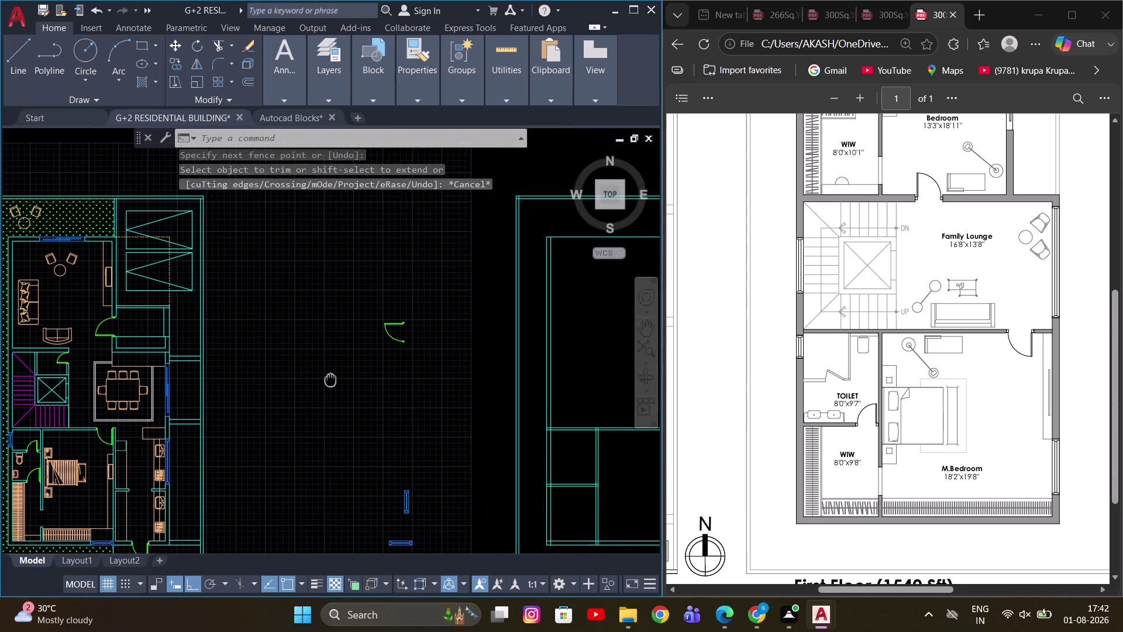
middle_drag(329, 380, 327, 380)
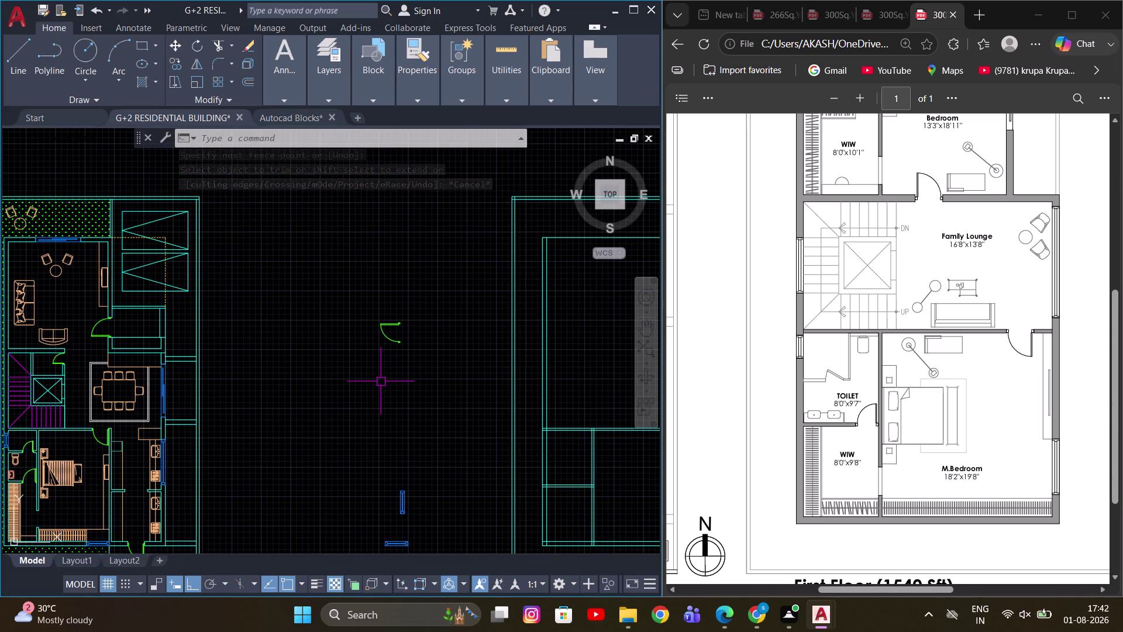
middle_drag(374, 379, 494, 391)
scroll(up, 3)
middle_drag(212, 431, 288, 399)
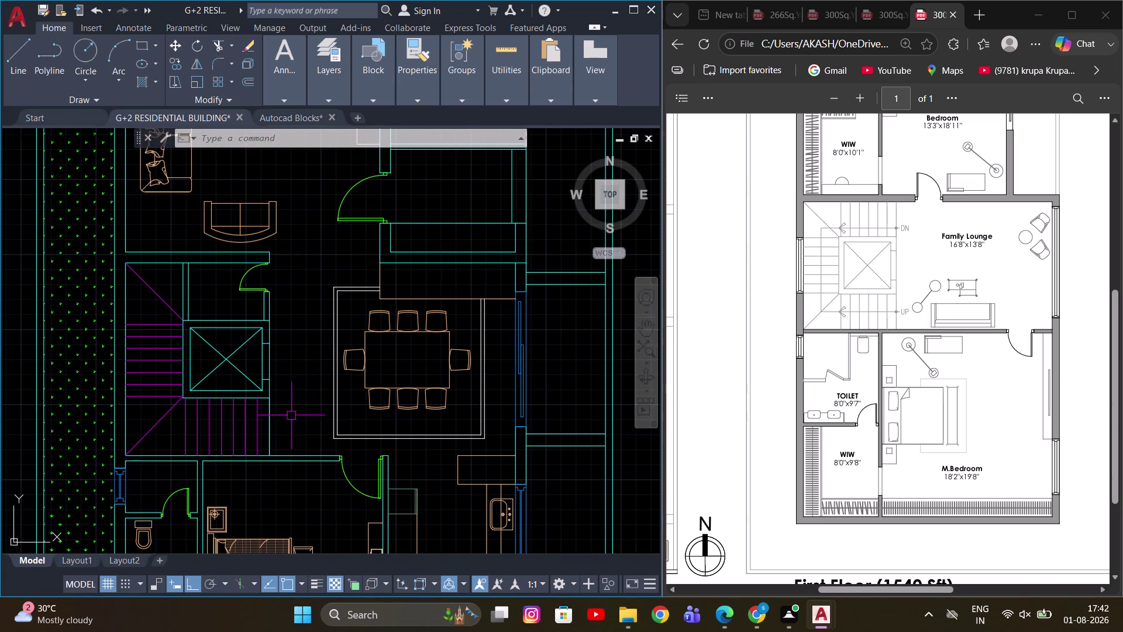
Window-select the ground-floor staircase lines, flights and landing.
drag(285, 424, 275, 417)
click(165, 354)
scroll(up, 3)
middle_drag(152, 357, 270, 404)
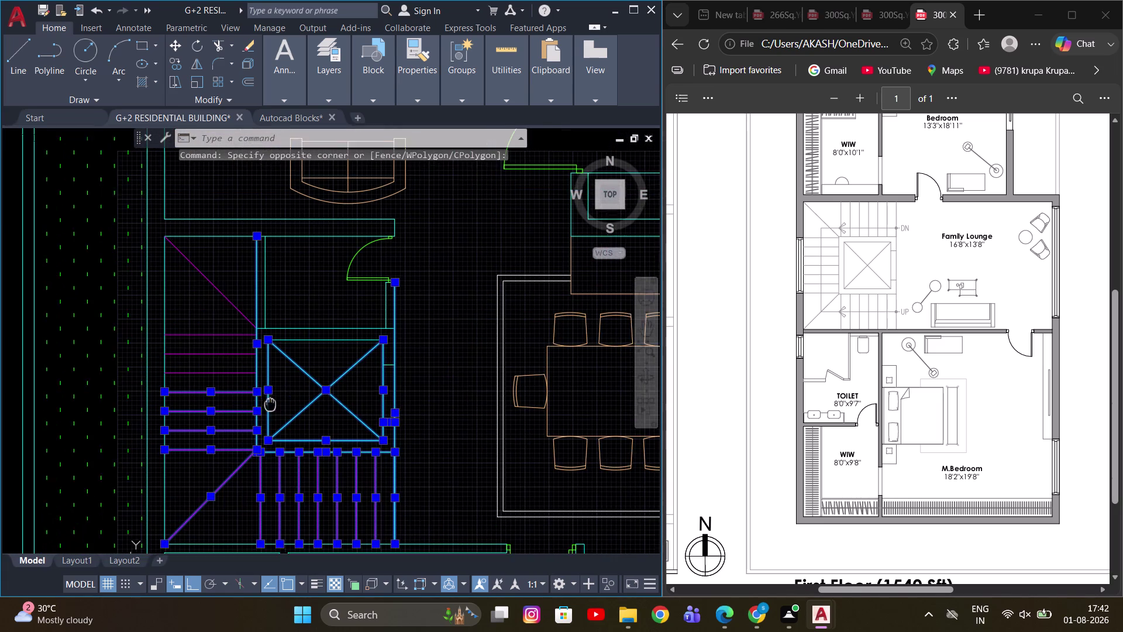
middle_drag(270, 404, 271, 405)
drag(238, 269, 204, 333)
click(195, 394)
scroll(down, 3)
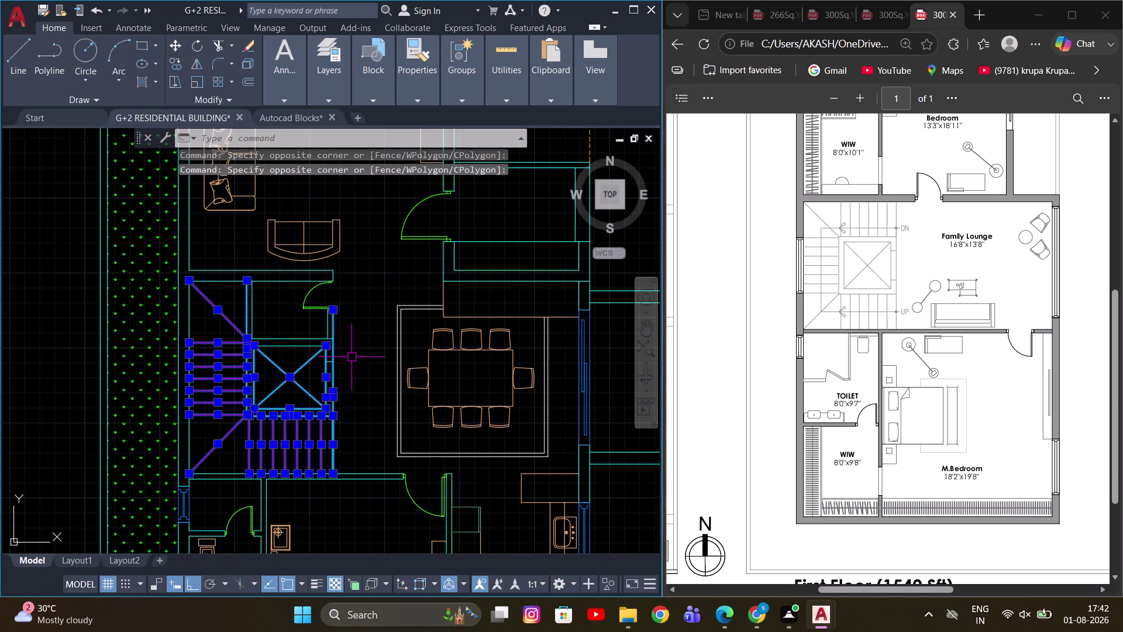
scroll(up, 3)
Copy the staircase from its corner base point into the first-floor outline's lower-left corner.
key(c)
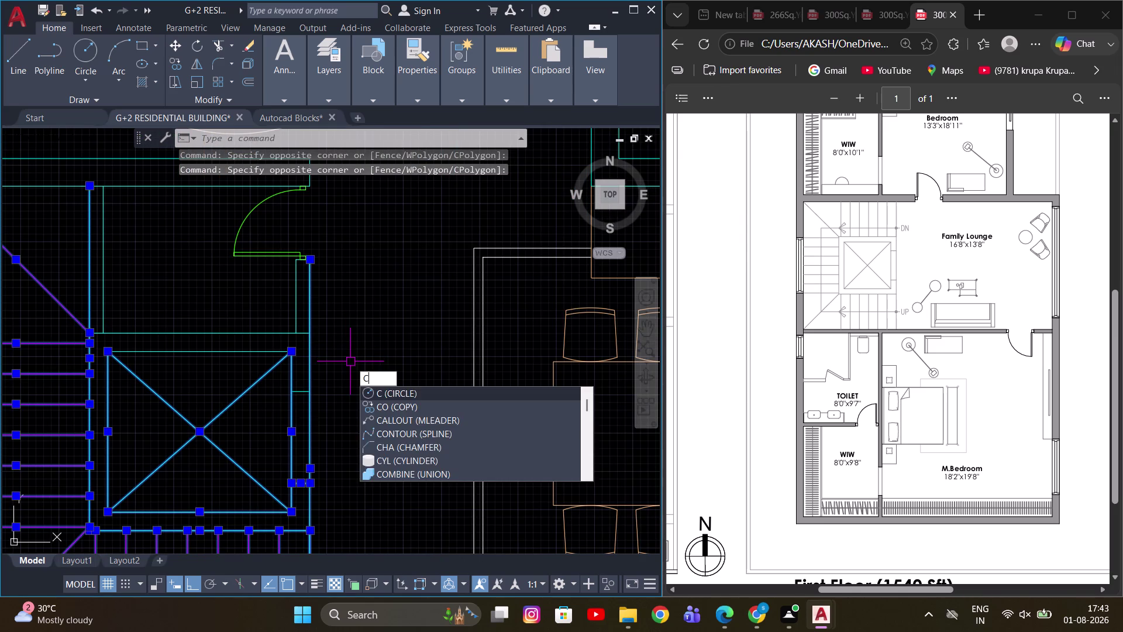
key(o)
key(space)
middle_drag(157, 291, 307, 361)
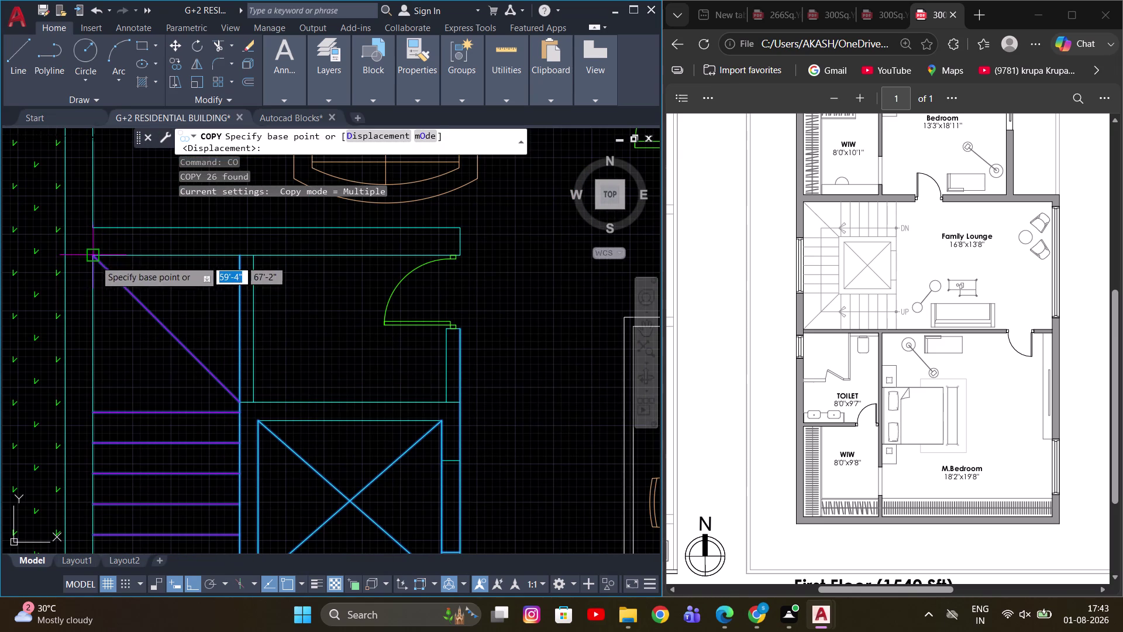
click(94, 259)
scroll(down, 3)
middle_drag(351, 276, 190, 308)
scroll(down, 3)
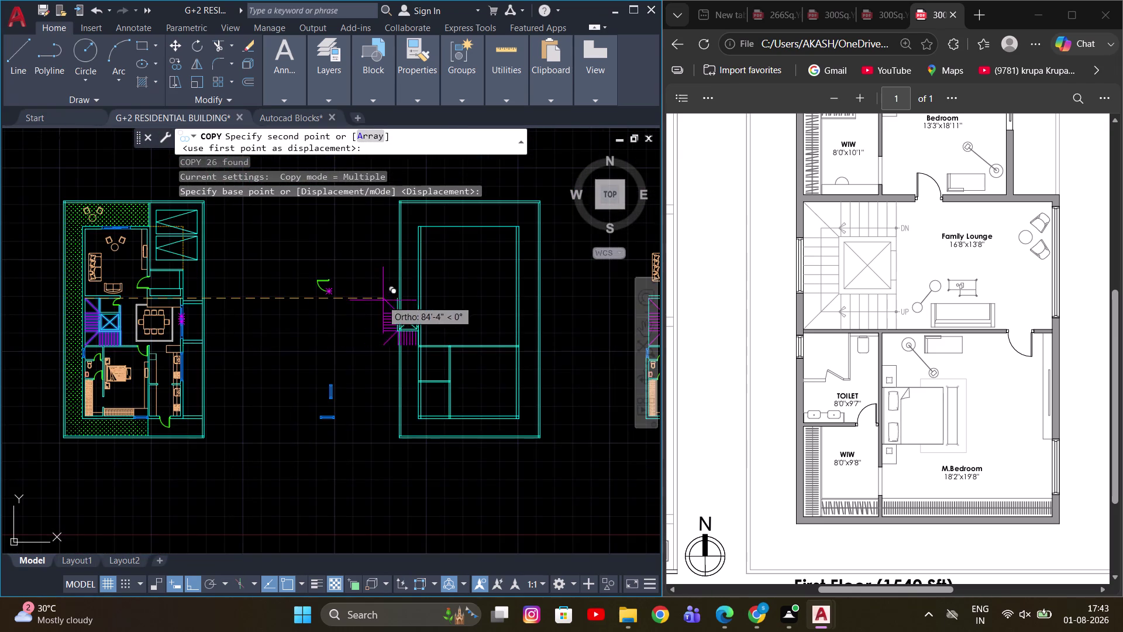
scroll(up, 3)
scroll(up, 3)
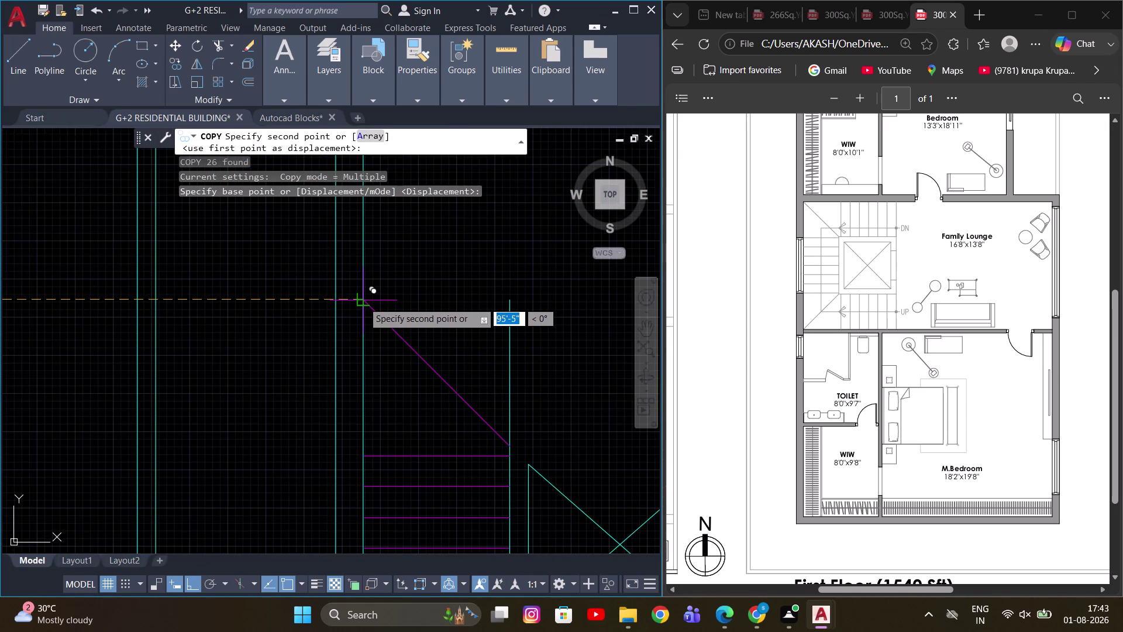
click(363, 302)
scroll(down, 3)
key(Escape)
Review the copied staircase, then zoom out to see all floor plans together.
scroll(up, 3)
middle_drag(470, 392, 440, 405)
scroll(up, 3)
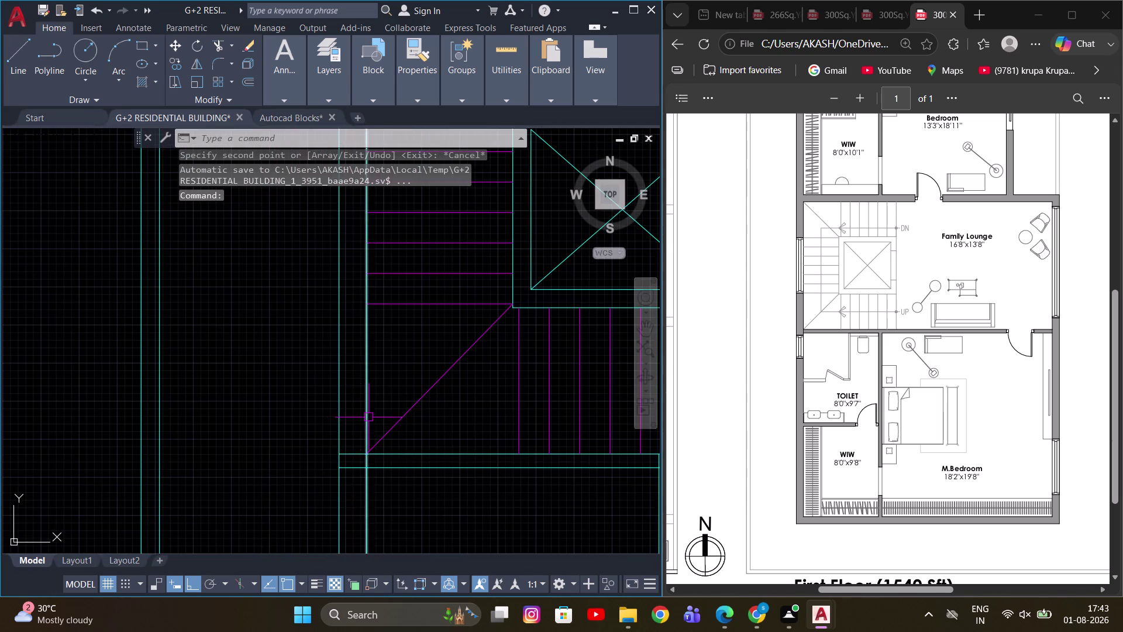
scroll(down, 3)
key(Escape)
middle_drag(492, 385, 479, 407)
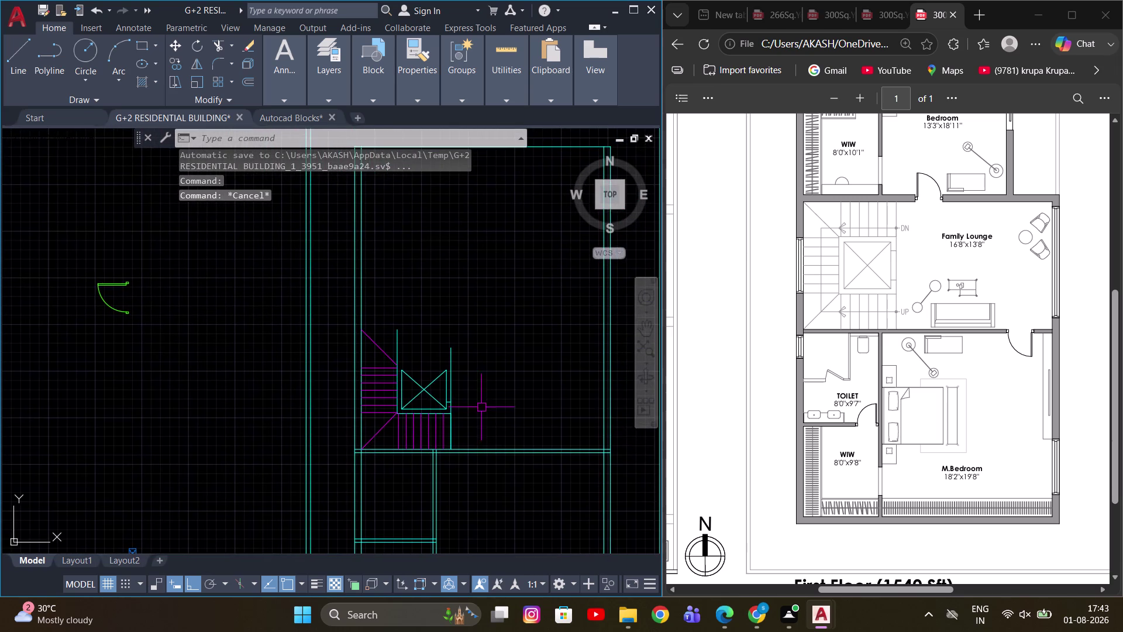
scroll(up, 3)
middle_drag(497, 367, 497, 391)
scroll(down, 3)
middle_drag(224, 390, 462, 375)
scroll(down, 3)
middle_drag(495, 369, 417, 396)
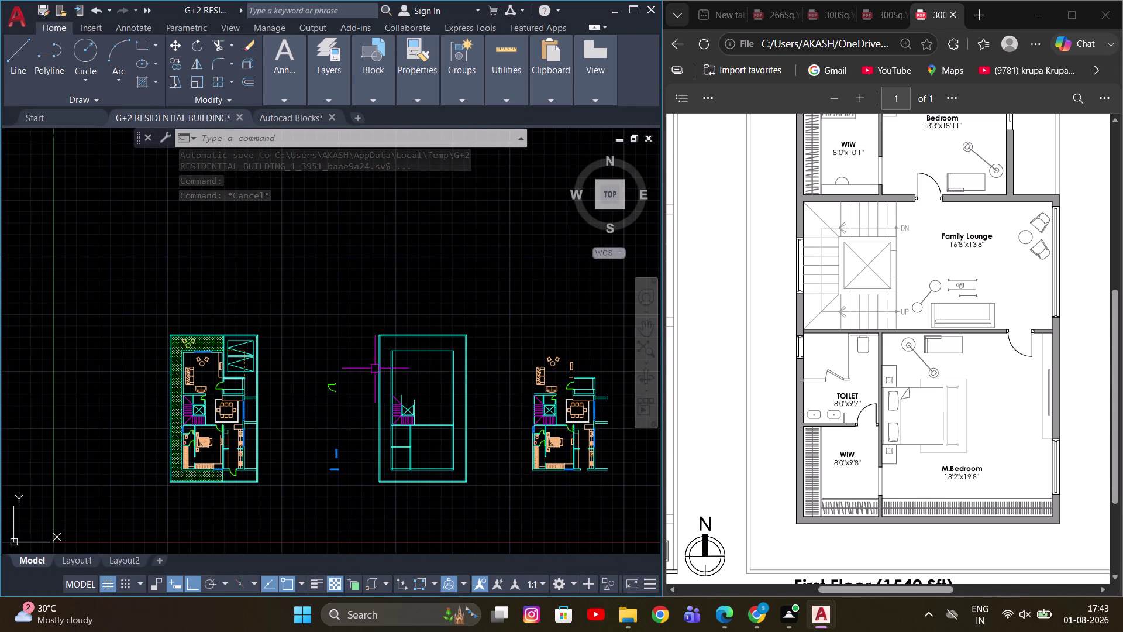
scroll(up, 3)
middle_drag(434, 424, 434, 423)
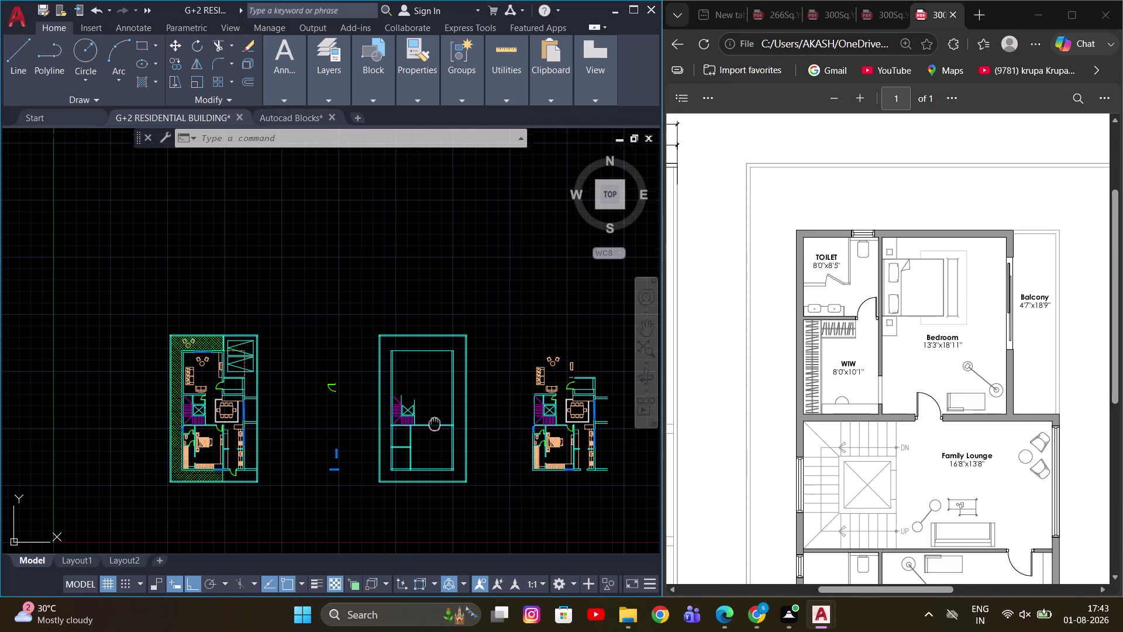
middle_drag(434, 423, 403, 392)
scroll(up, 3)
scroll(up, 3)
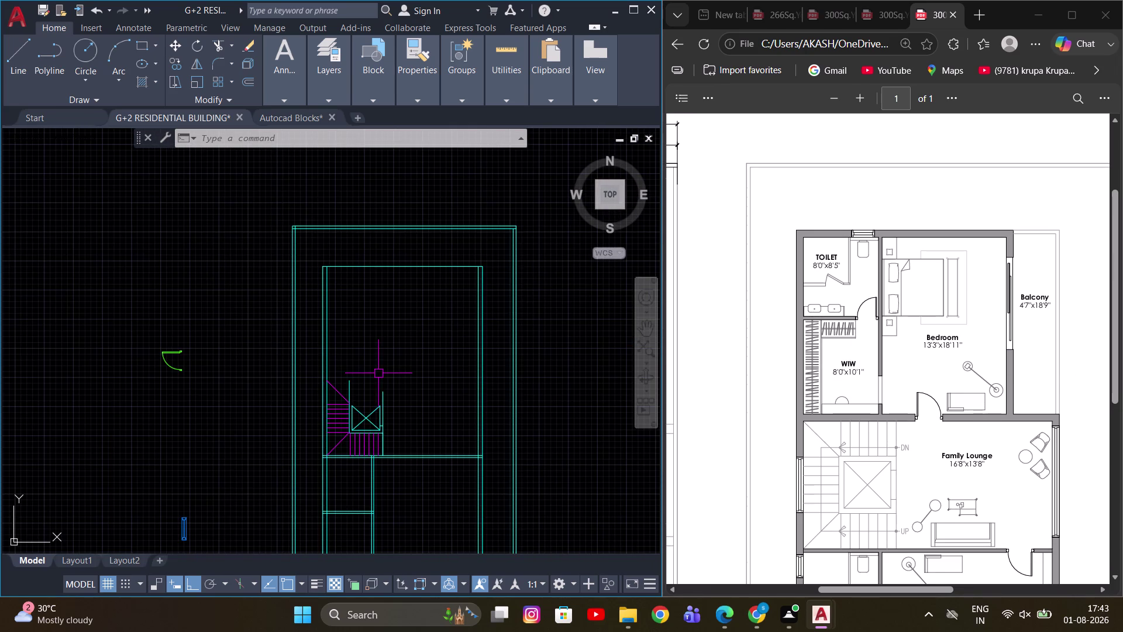
scroll(down, 3)
scroll(up, 3)
scroll(up, 3)
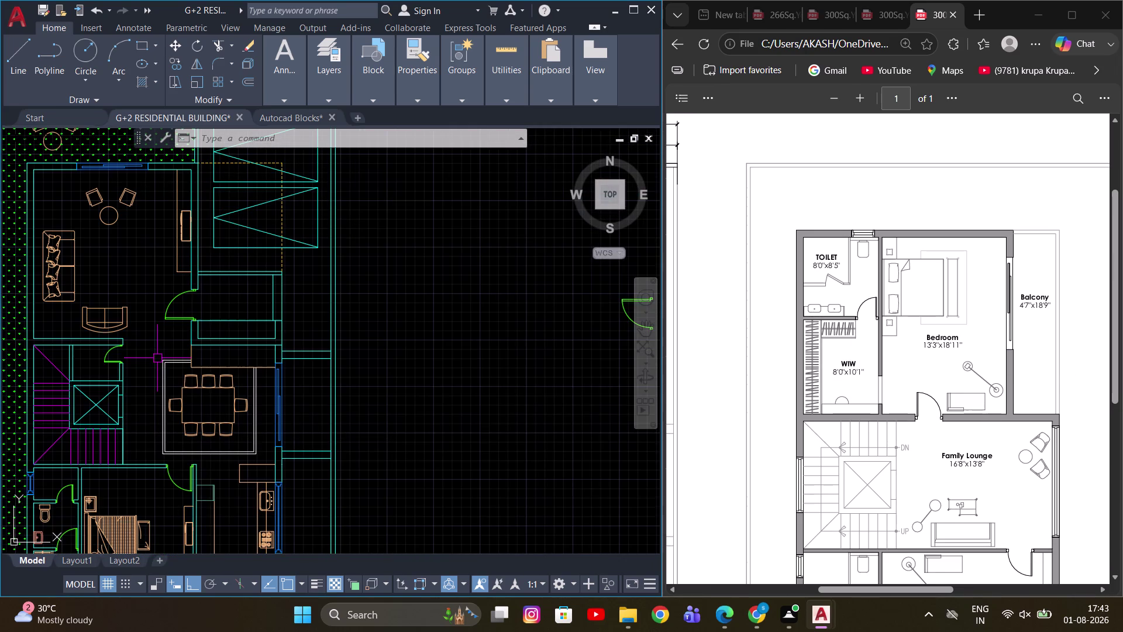
Draw a horizontal construction line (XL) through the ground-floor door endpoint.
text(XL)
key(space)
key(h)
key(space)
scroll(up, 3)
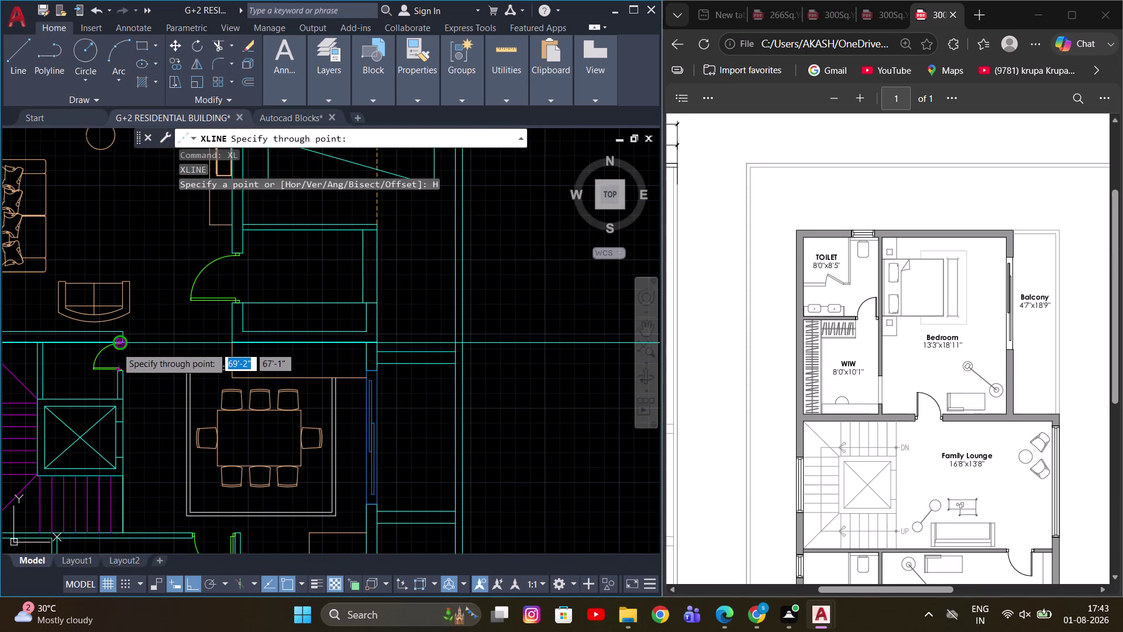
scroll(up, 3)
click(130, 353)
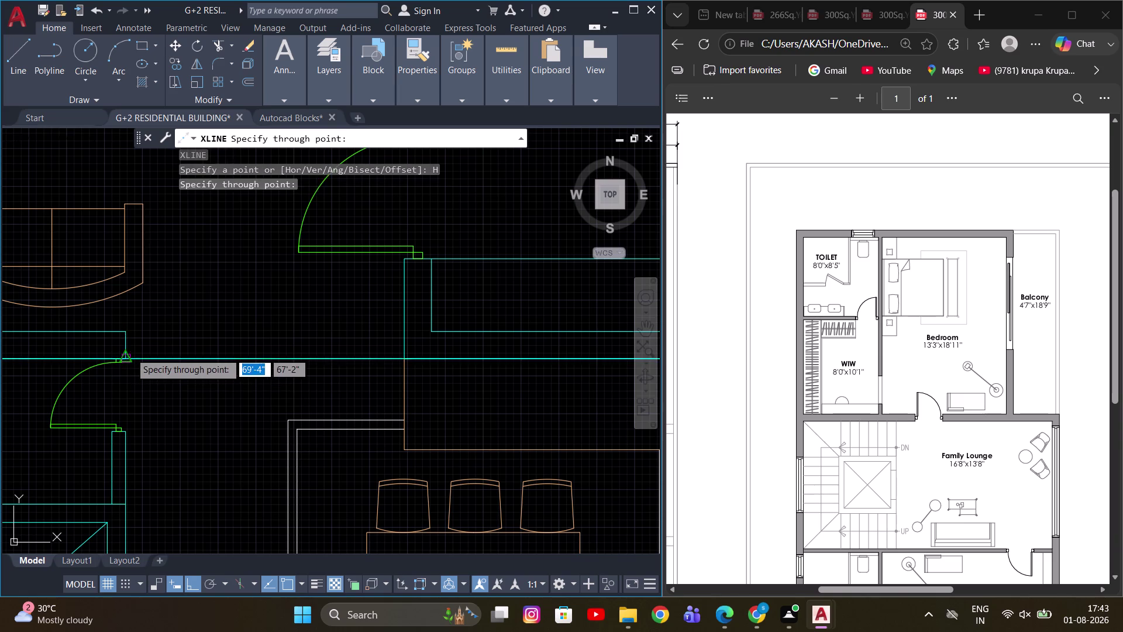
scroll(down, 3)
key(Escape)
Follow the guide line to the first-floor staircase area and start a trim, then cancel it.
middle_drag(468, 384, 223, 376)
scroll(up, 3)
middle_drag(424, 350, 408, 376)
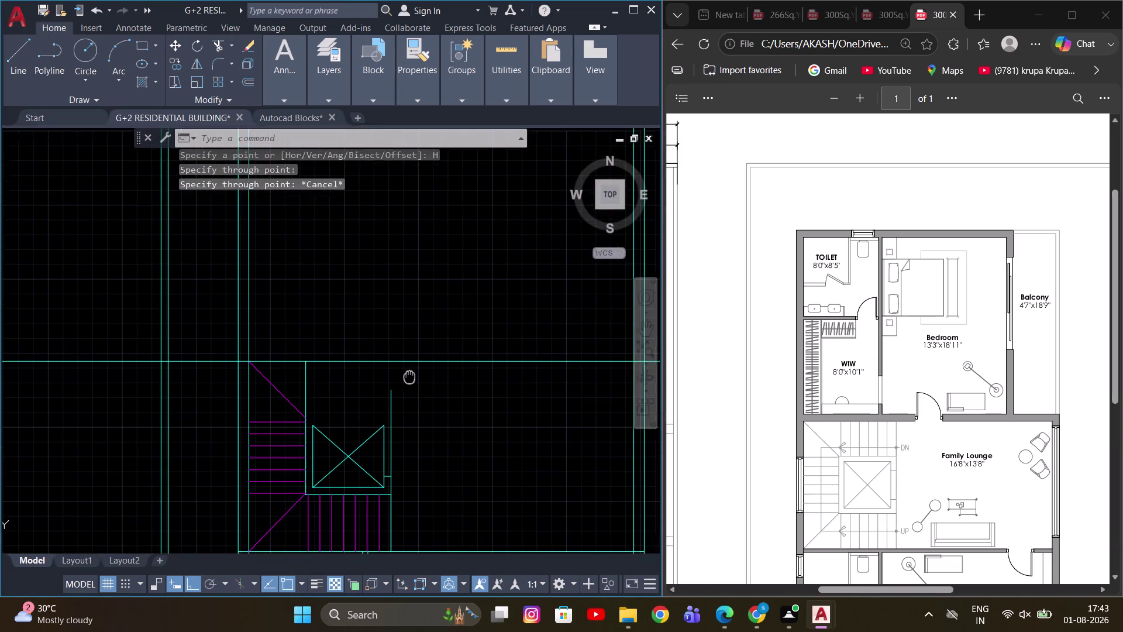
middle_drag(408, 376, 408, 376)
scroll(up, 3)
key(t)
key(r)
key(space)
click(225, 364)
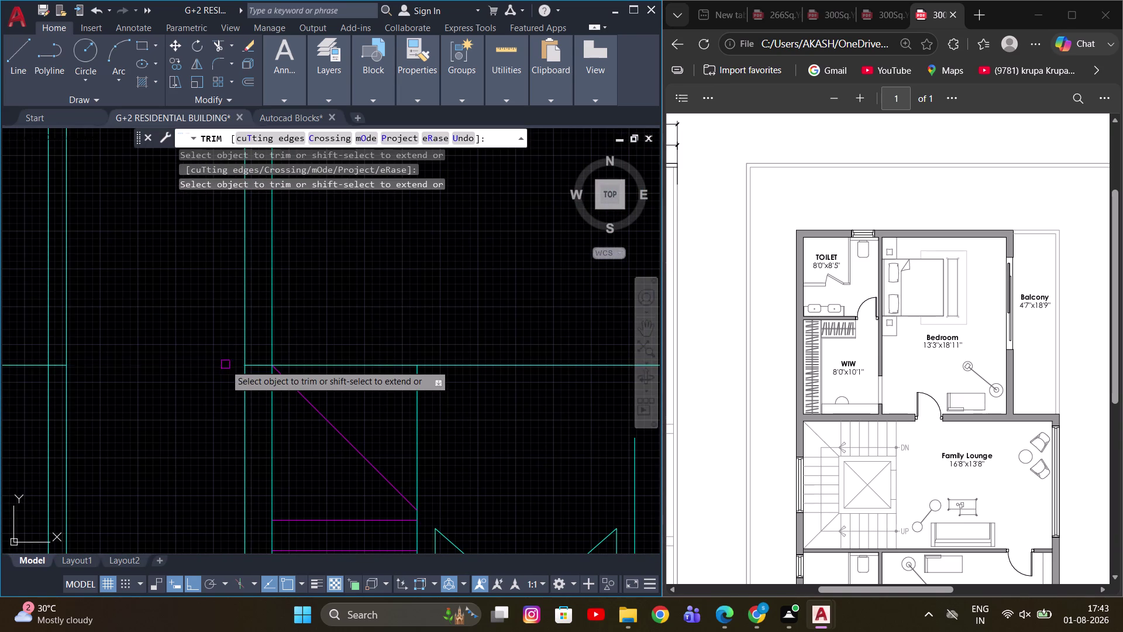
drag(258, 362, 246, 370)
key(Escape)
Erase the short stray line near the first-floor outline.
click(28, 374)
click(22, 351)
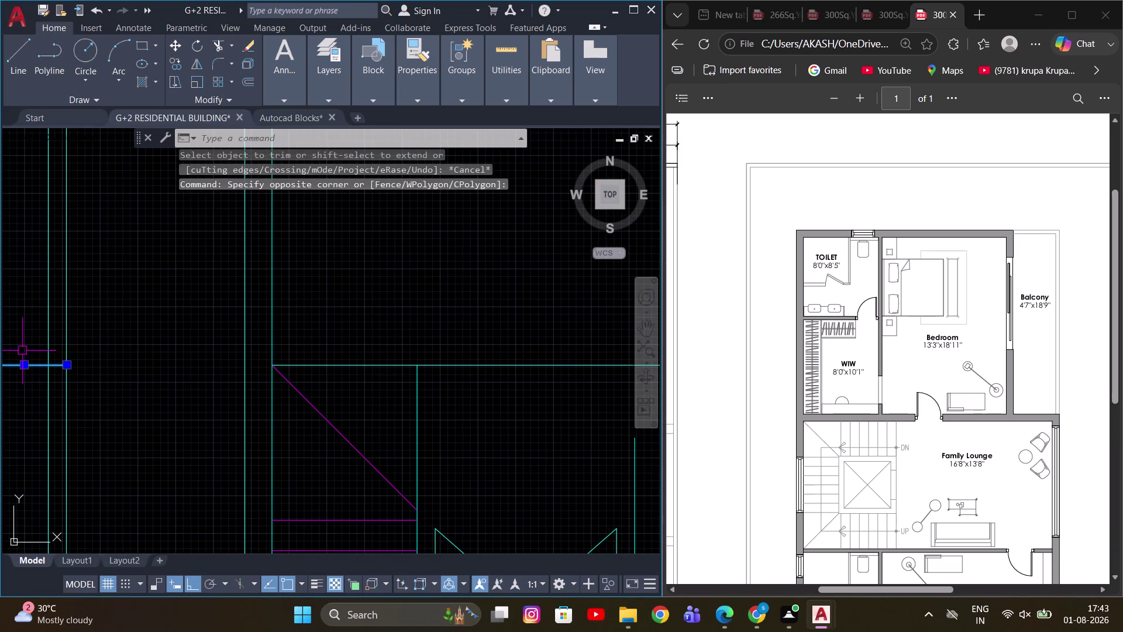
key(e)
key(space)
scroll(down, 3)
middle_drag(388, 351, 366, 375)
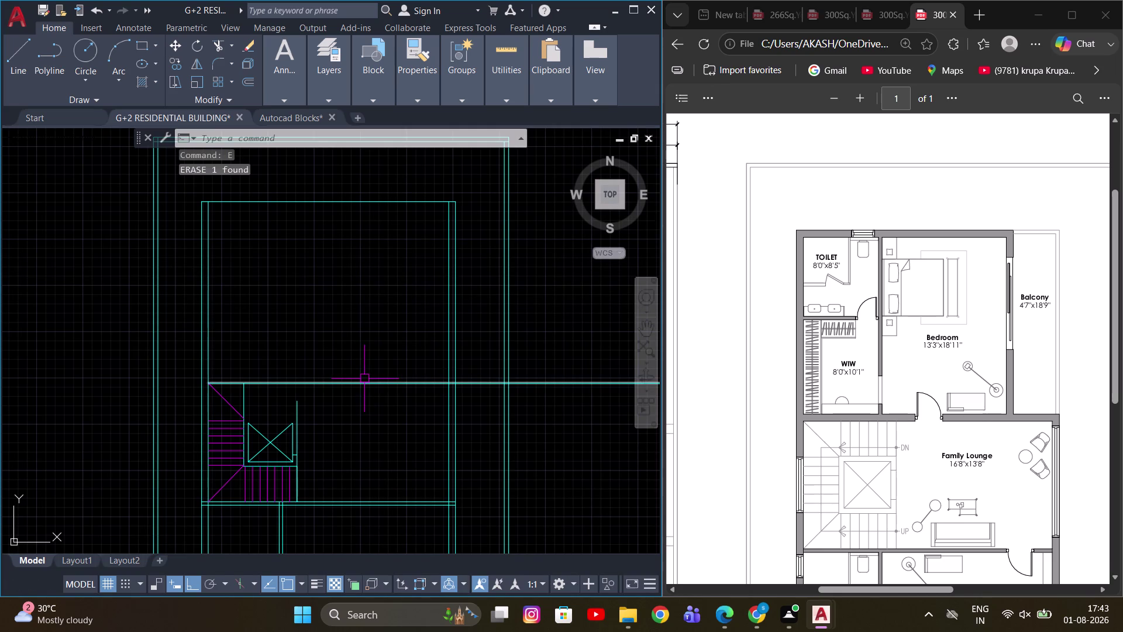
Offset the horizontal guide line by 4.5 to add a wall line beside the staircase.
key(o)
key(space)
text(T)
key(space)
click(349, 383)
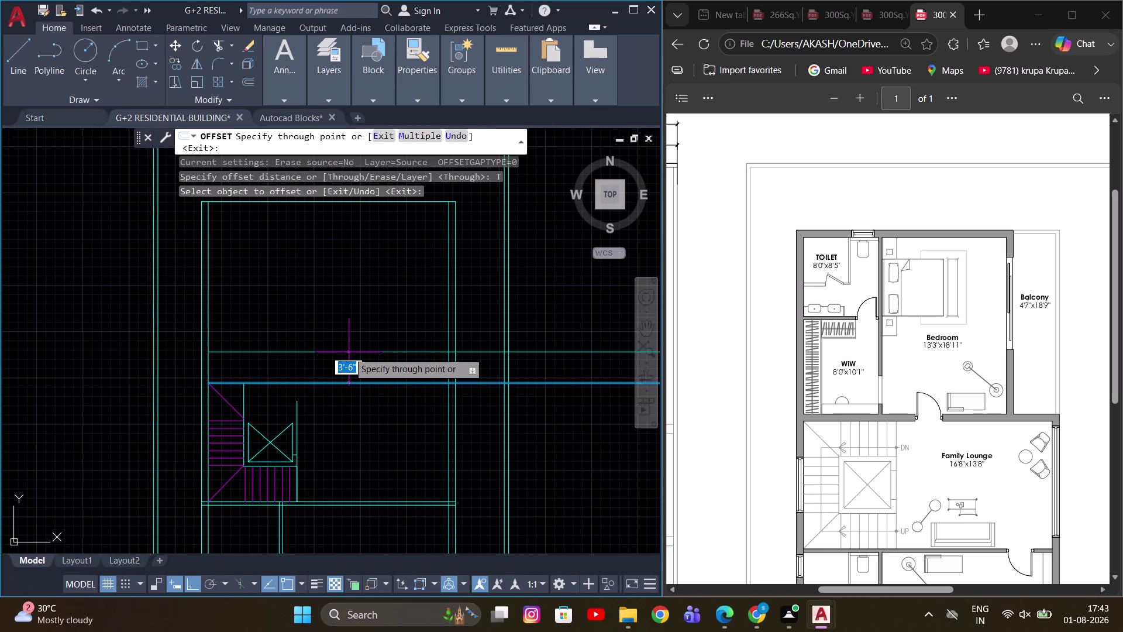
text(4.5)
key(Return)
middle_drag(363, 351, 393, 354)
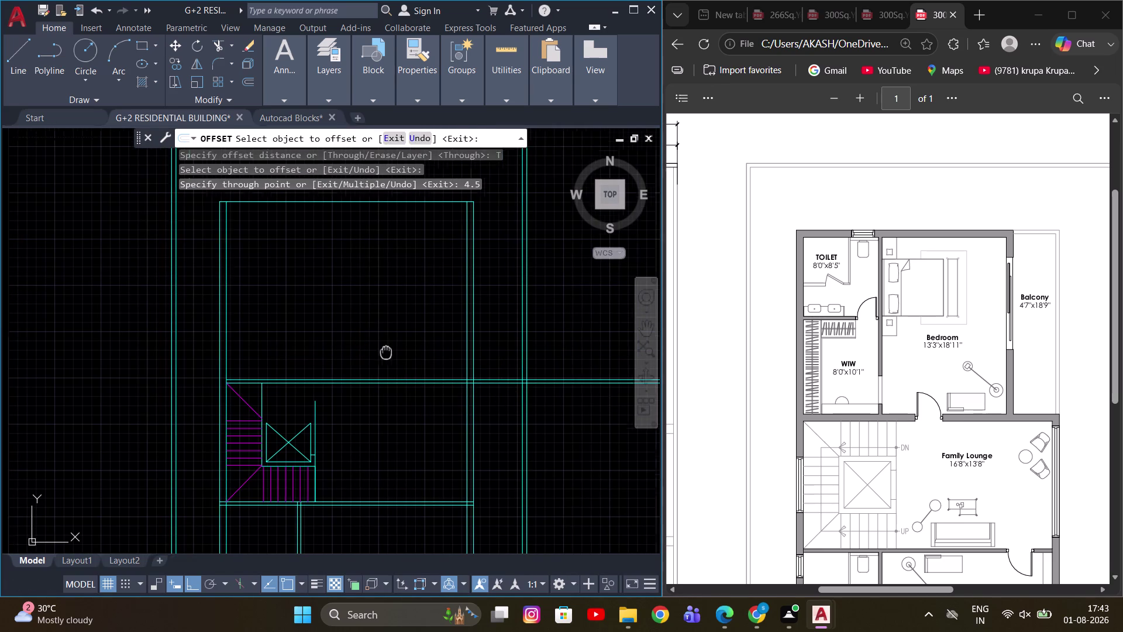
middle_drag(393, 354, 413, 373)
middle_drag(417, 345, 321, 341)
scroll(up, 3)
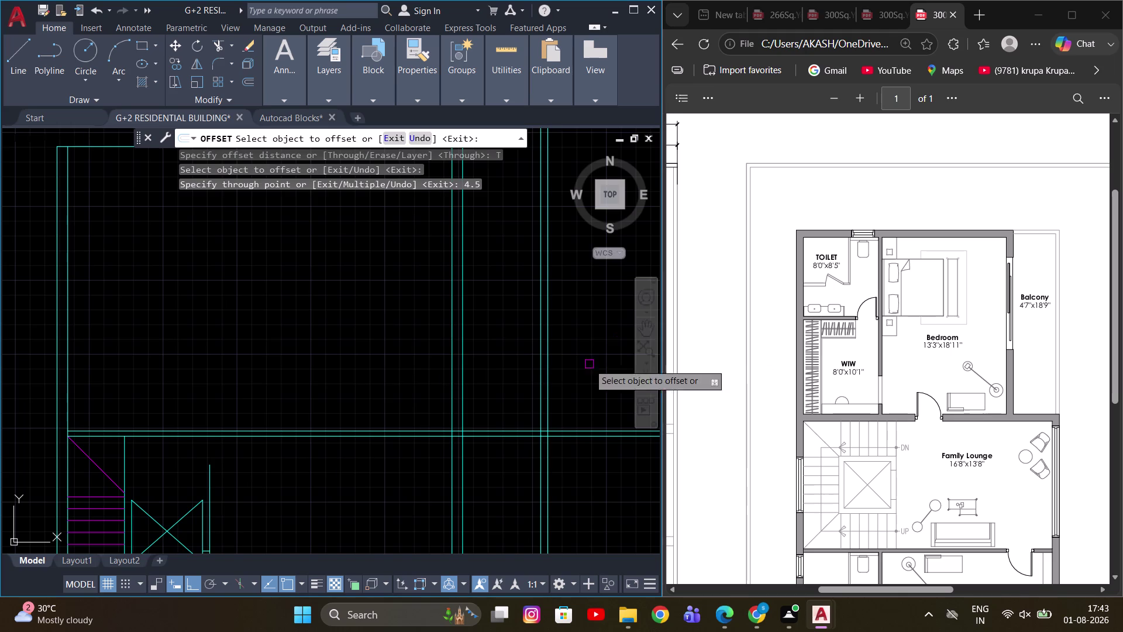
key(Escape)
scroll(down, 3)
key(Escape)
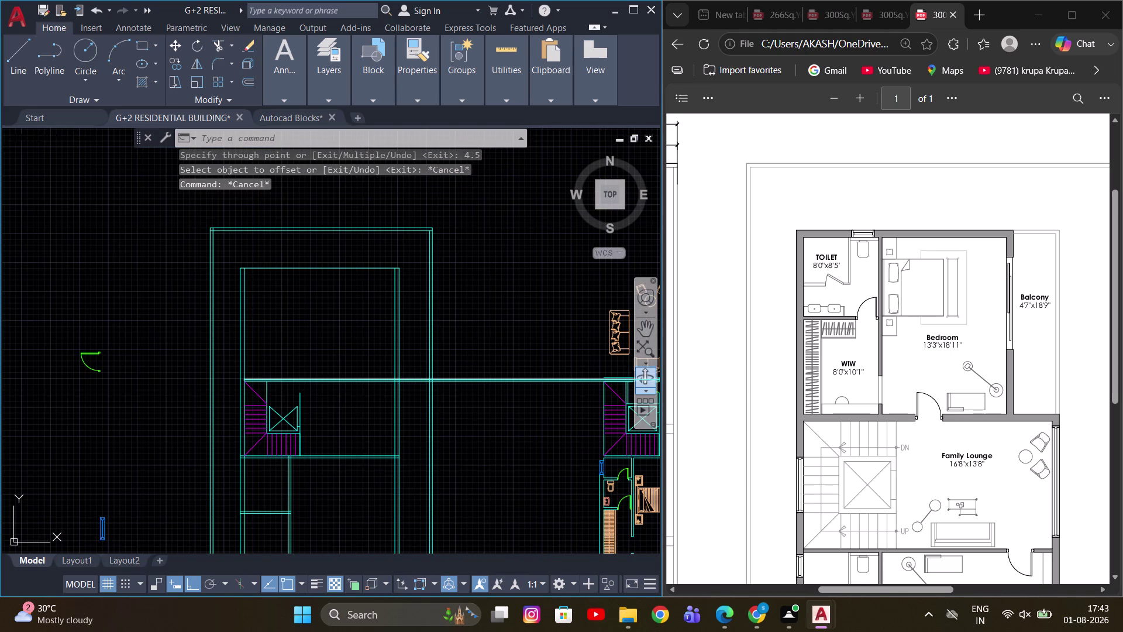
Select two wall lines next to the copied staircase.
scroll(down, 3)
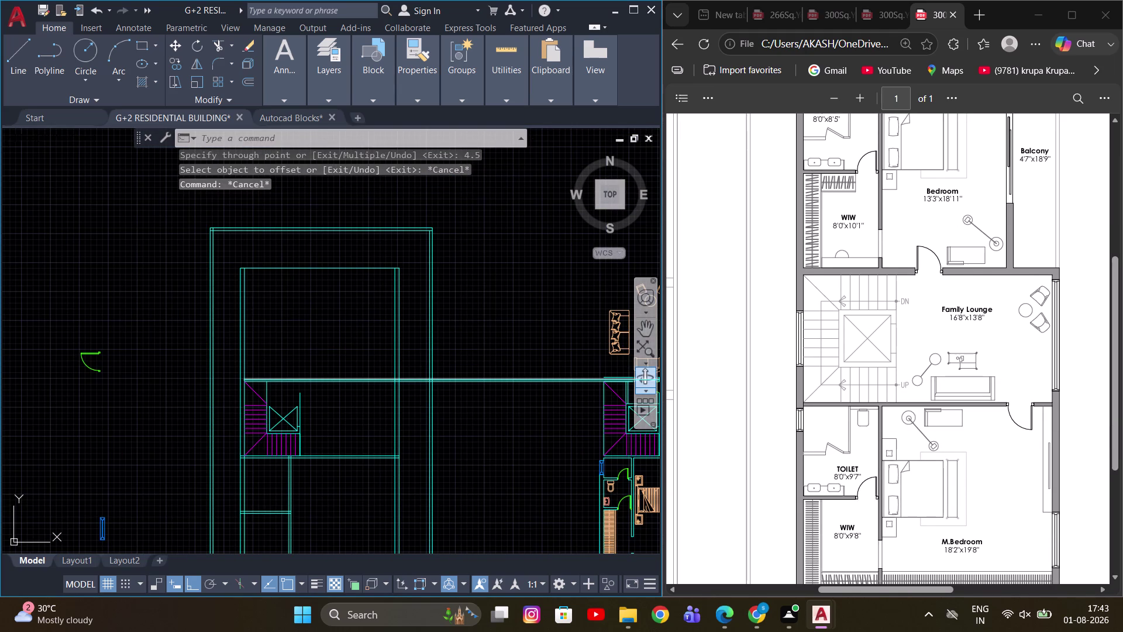
middle_drag(353, 446, 405, 355)
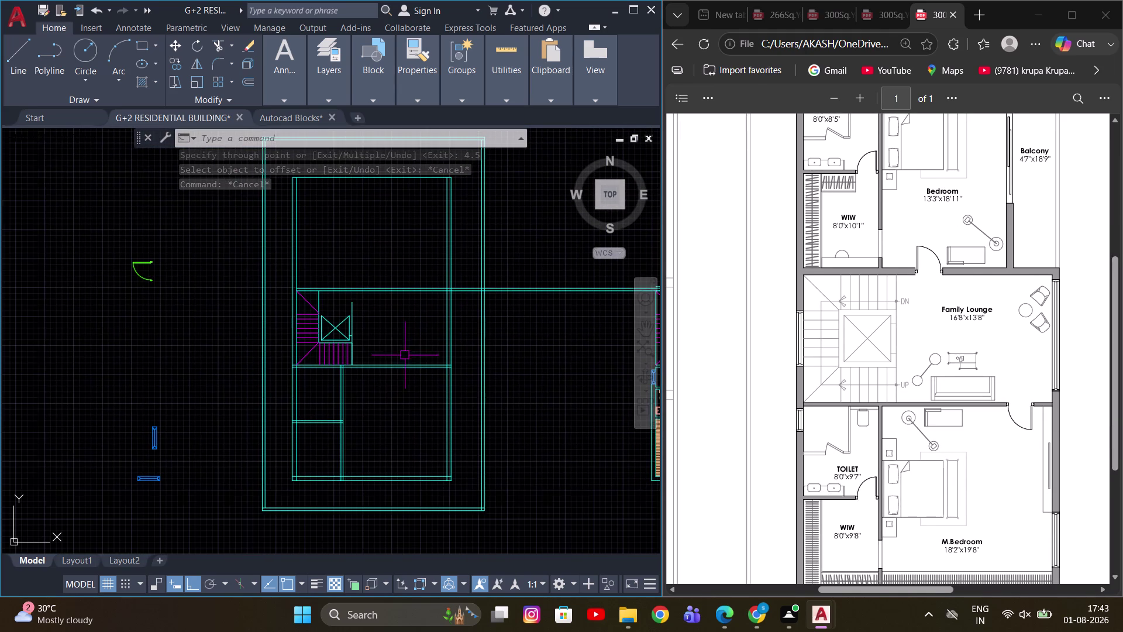
drag(359, 391, 344, 394)
click(337, 395)
middle_drag(384, 404, 377, 438)
scroll(up, 3)
Mirror the two selected staircase lines across a horizontal axis, keeping the originals.
key(m)
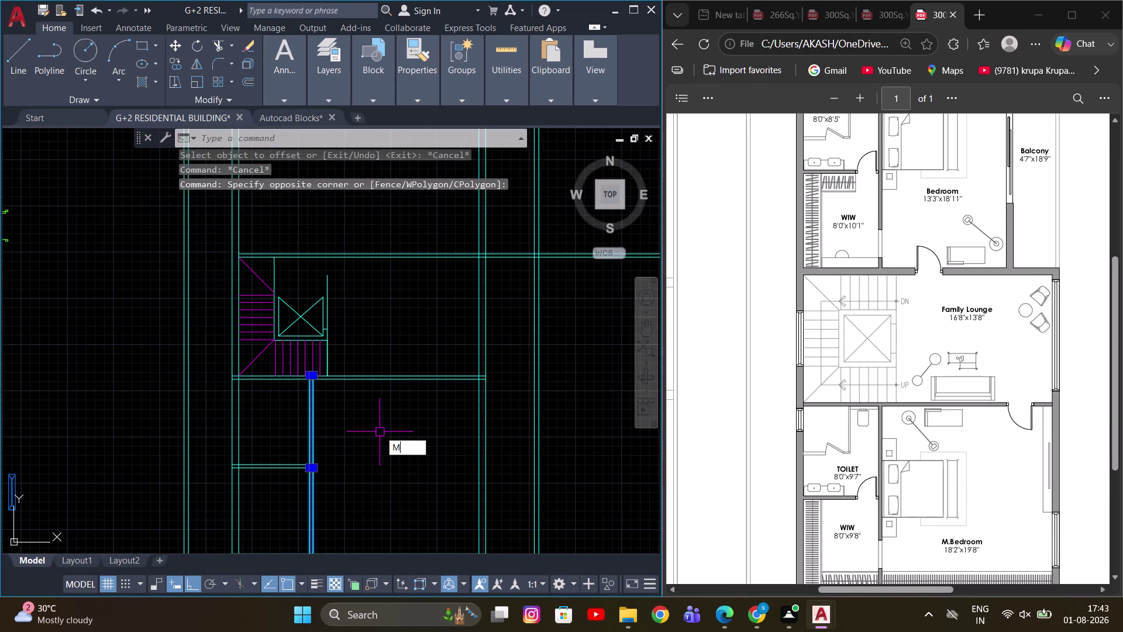
key(i)
key(space)
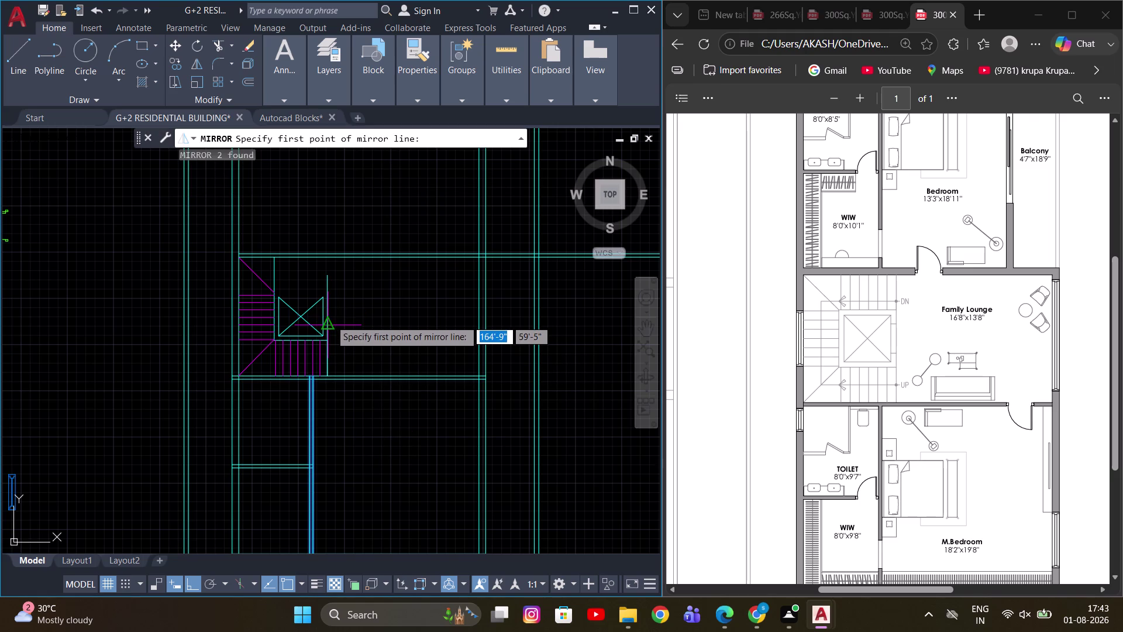
scroll(up, 3)
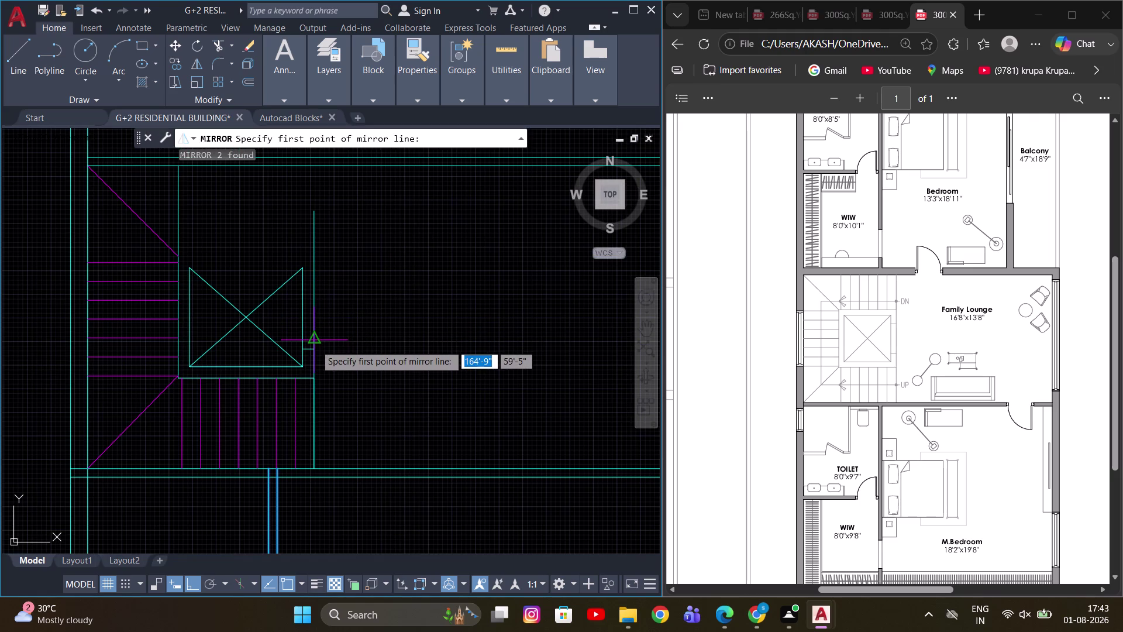
scroll(down, 3)
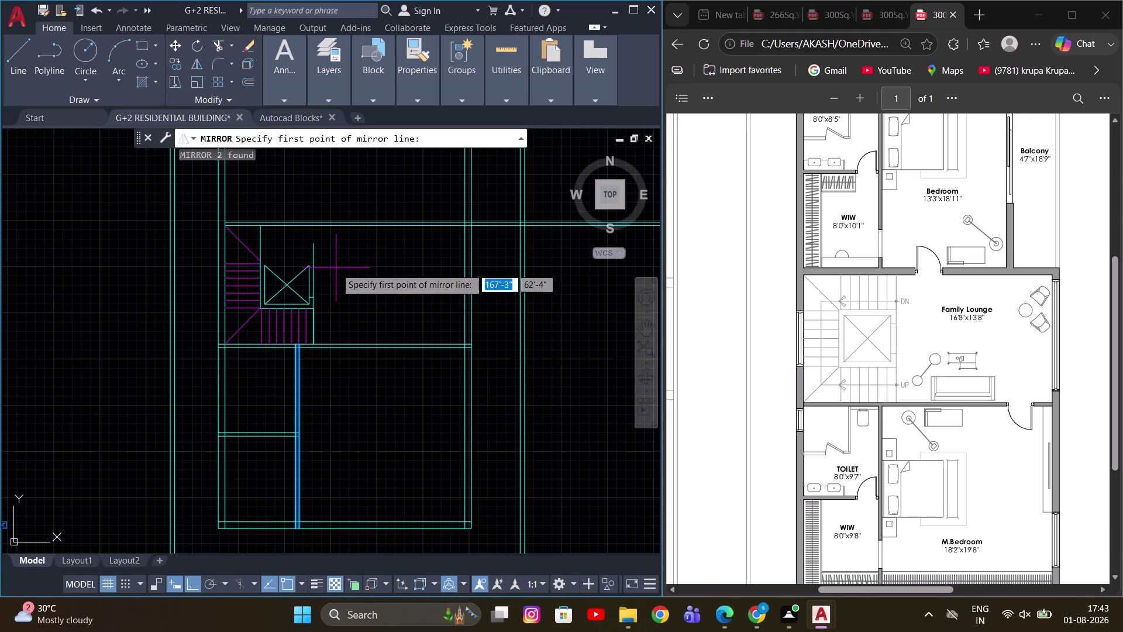
middle_drag(338, 269, 342, 361)
scroll(up, 3)
click(257, 385)
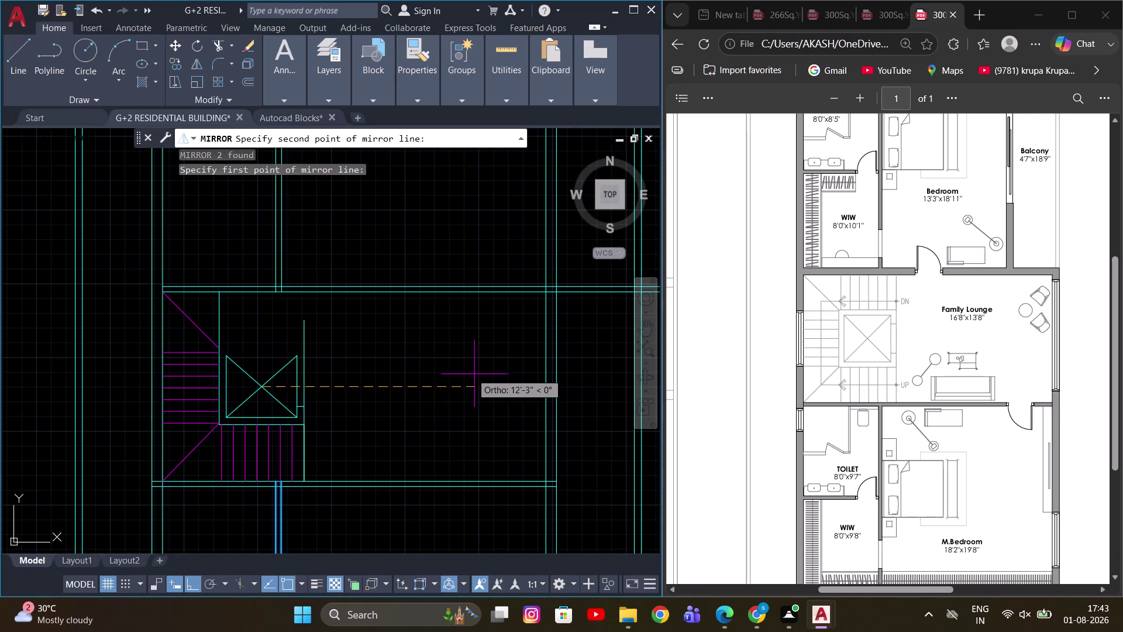
click(477, 373)
drag(513, 425, 477, 372)
scroll(down, 3)
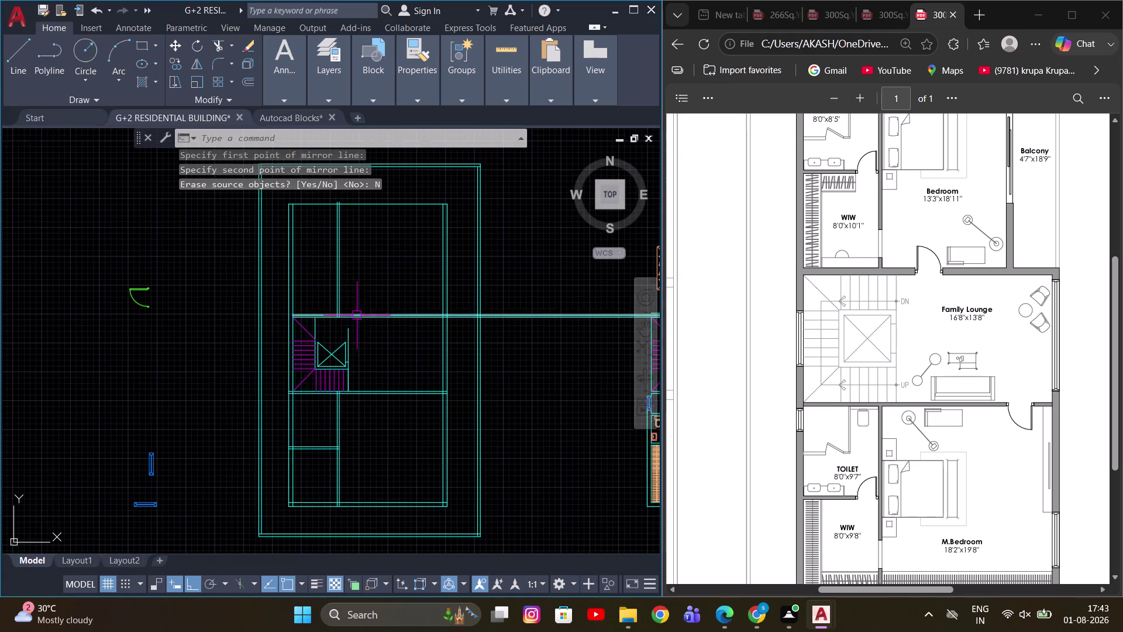
middle_drag(354, 264, 362, 313)
scroll(up, 3)
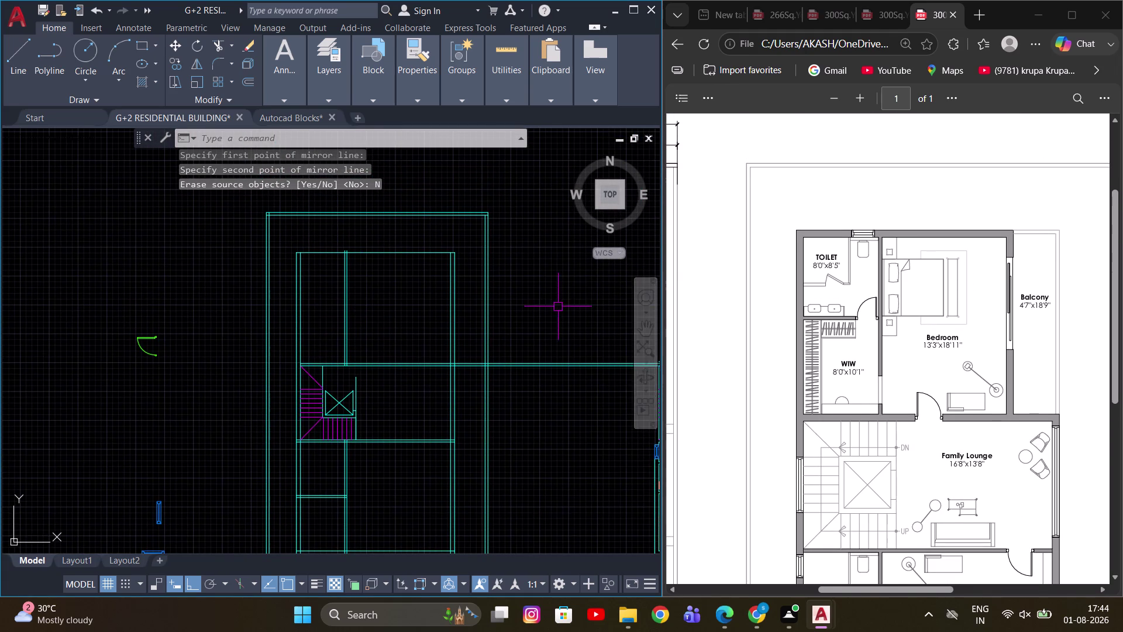
scroll(up, 3)
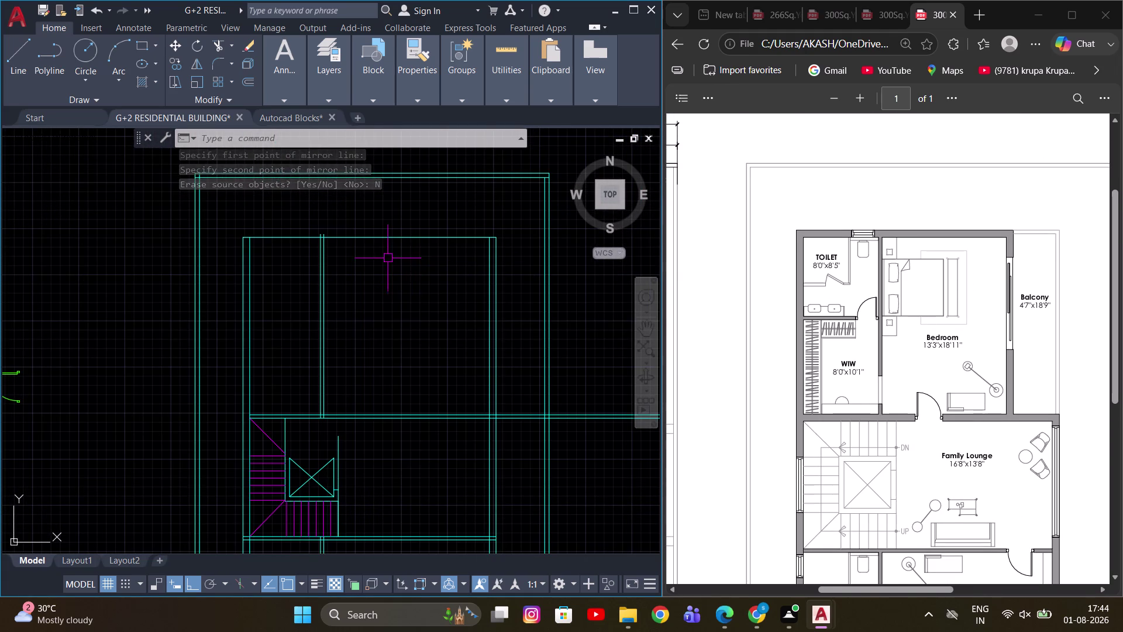
Start a new Offset command (O).
key(Escape)
key(o)
key(space)
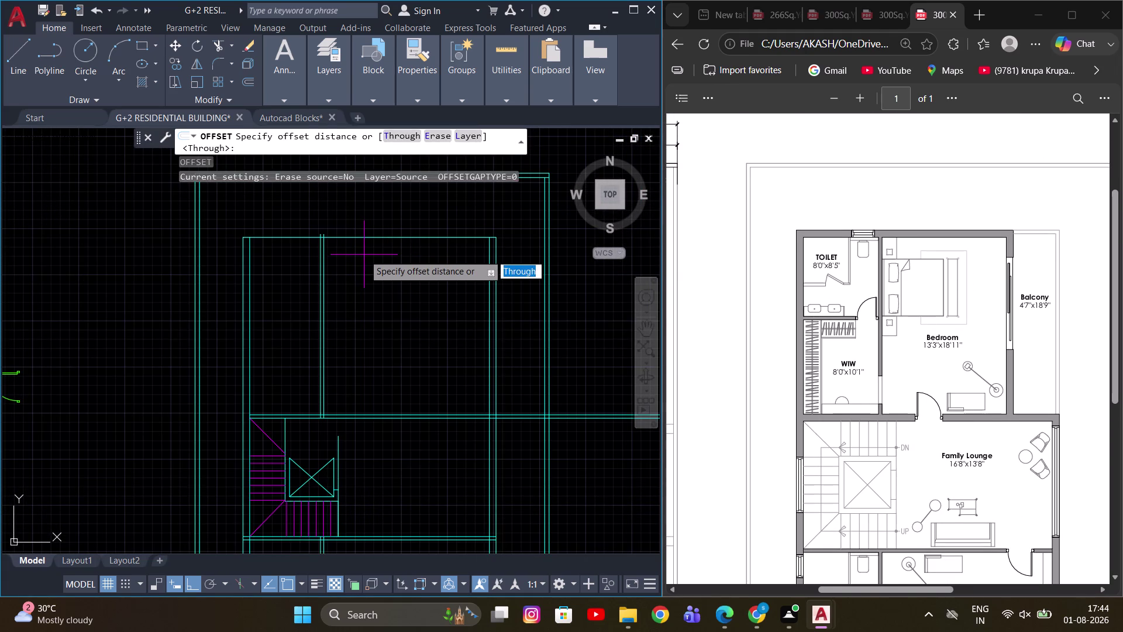
Offset a first-floor wall line at the 9 distance to one side.
key(9)
key(Return)
click(369, 240)
click(372, 269)
key(Escape)
Start a fence trim across the upper wall lines, then cancel it.
scroll(up, 3)
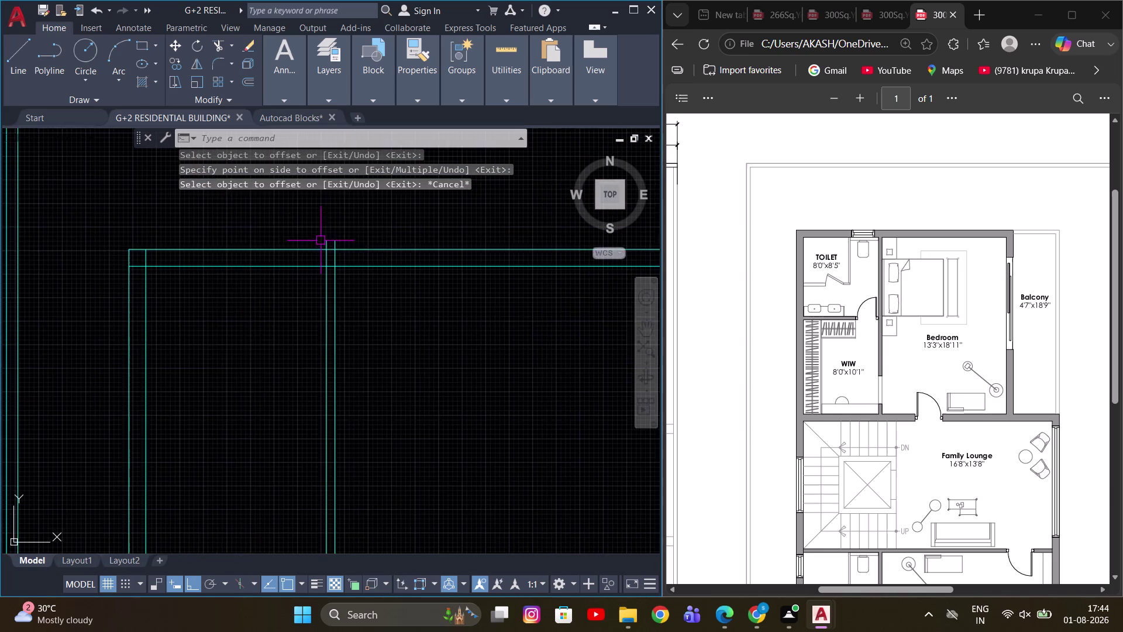
scroll(up, 3)
key(t)
key(r)
key(space)
click(265, 230)
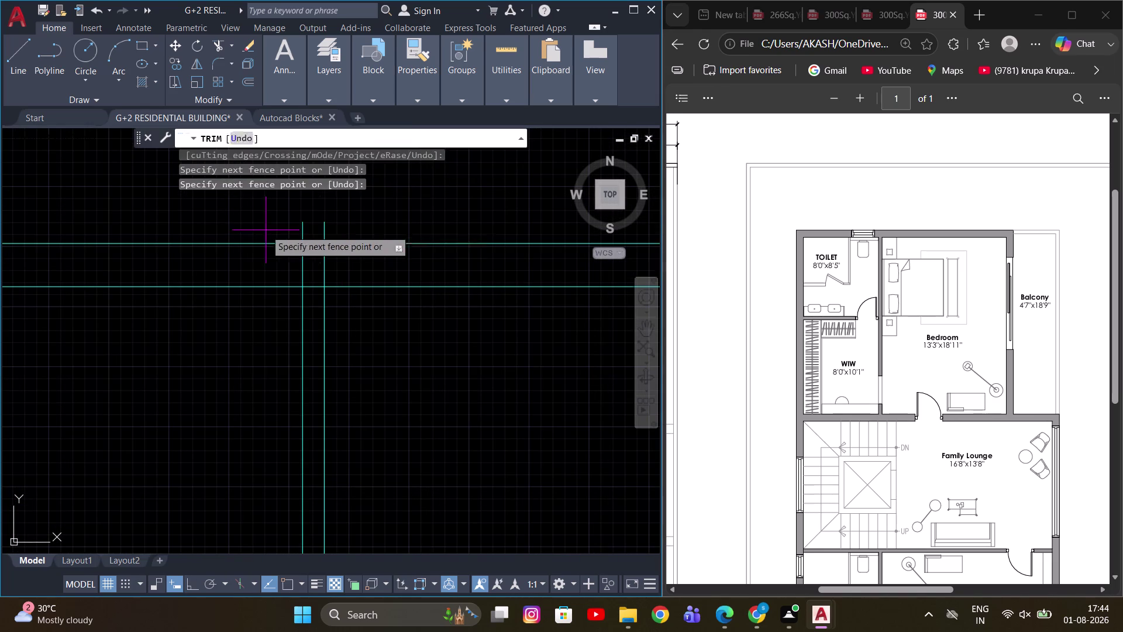
click(377, 237)
key(Escape)
Center the upper room and quick-measure it with MEA, reading 18'-9" by 20'-5".
scroll(down, 3)
scroll(down, 3)
scroll(up, 3)
middle_drag(432, 357, 419, 304)
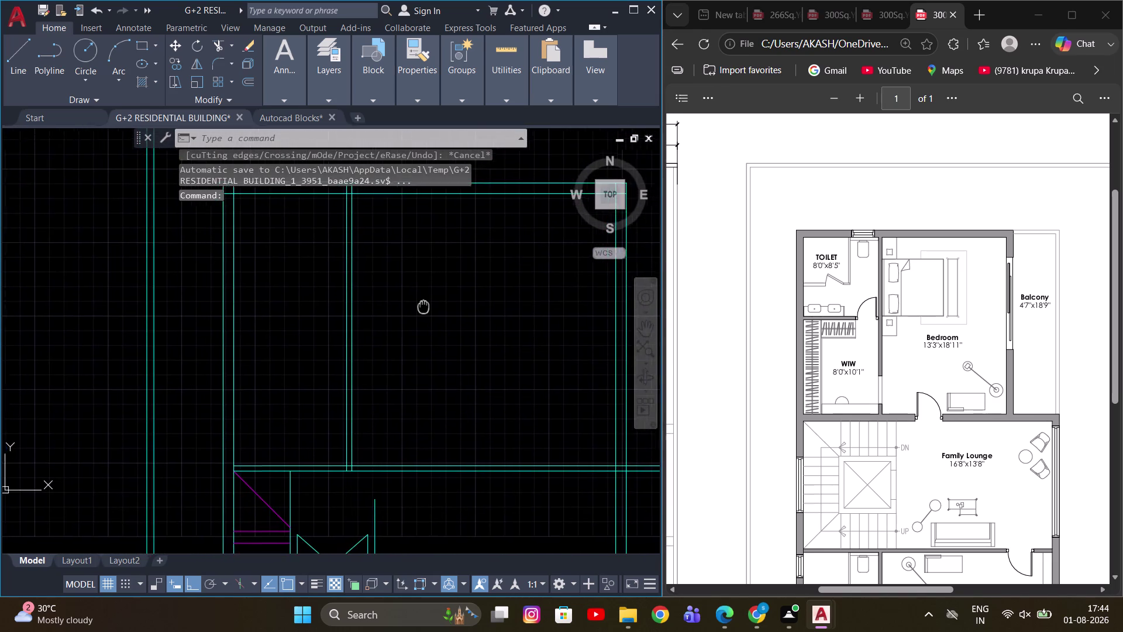
middle_drag(420, 304, 450, 317)
key(Escape)
middle_drag(331, 435, 318, 381)
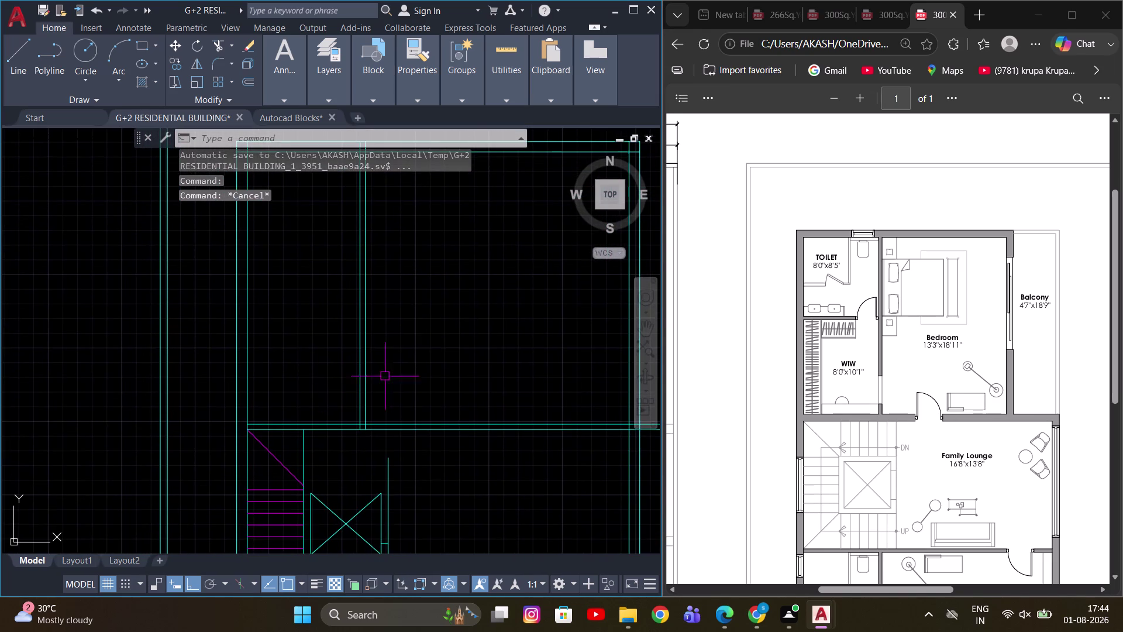
middle_drag(464, 346, 418, 358)
key(m)
key(e)
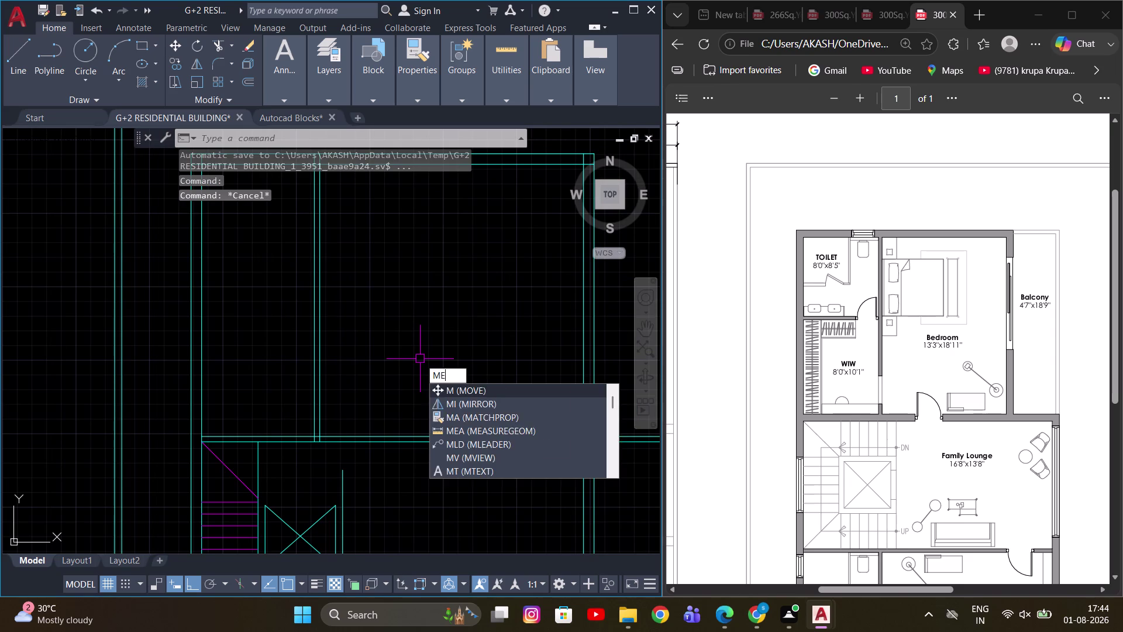
key(a)
key(space)
scroll(down, 3)
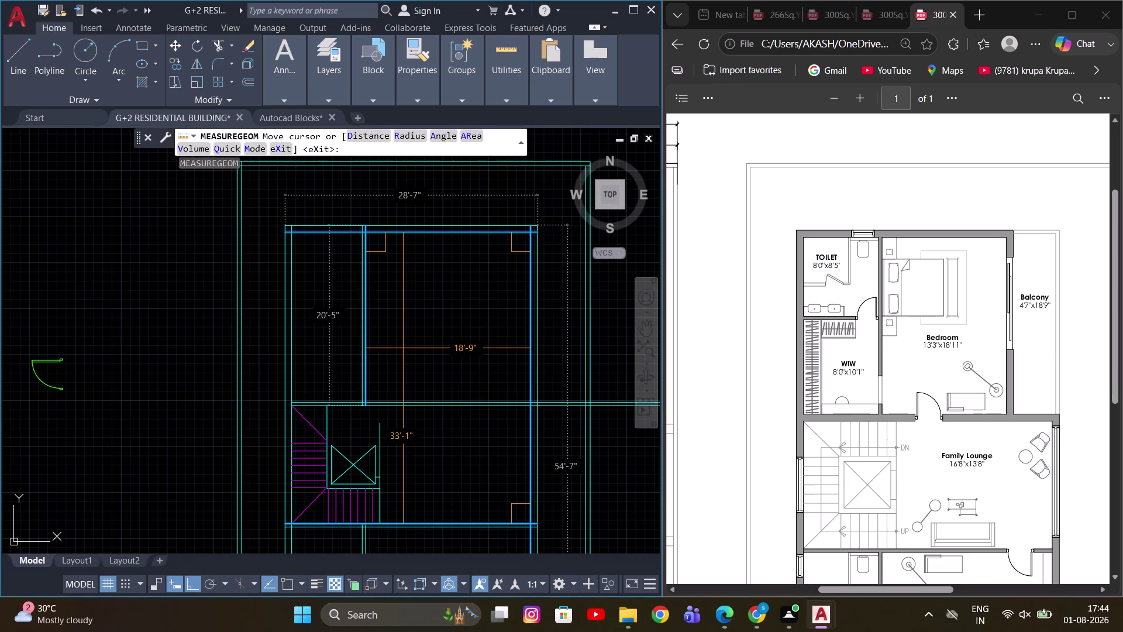
key(Escape)
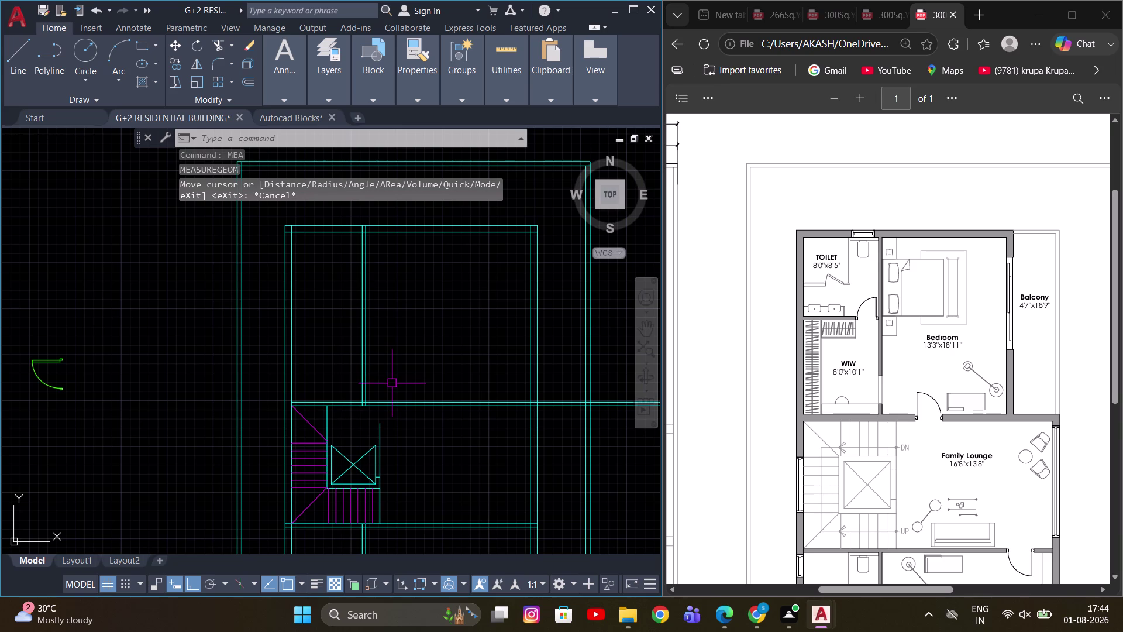
key(d)
key(i)
key(space)
scroll(up, 3)
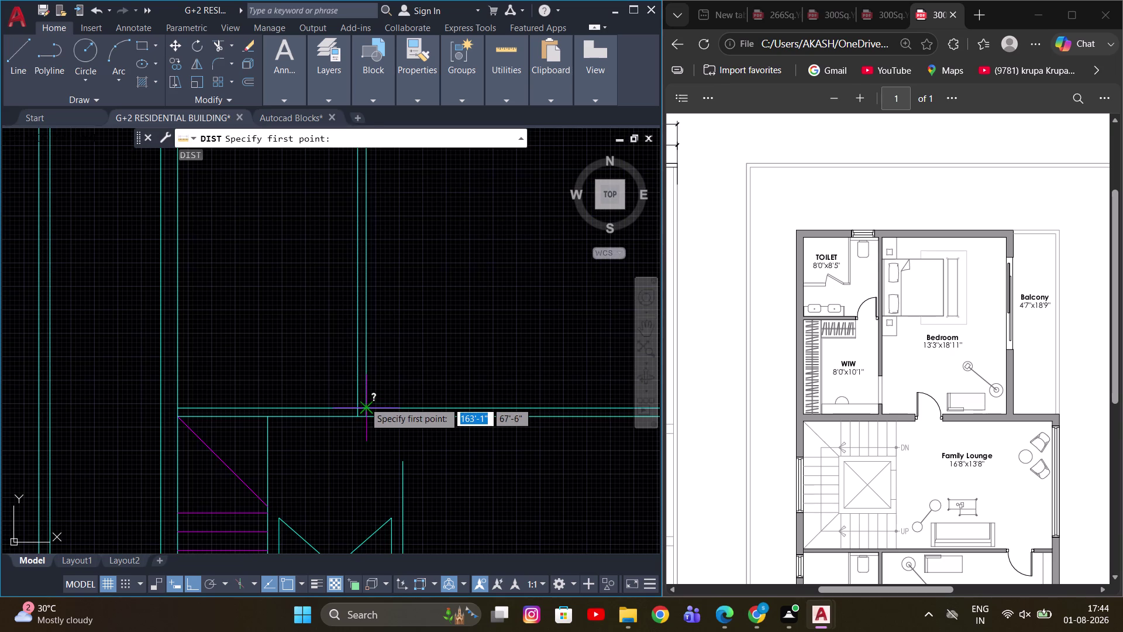
click(364, 402)
scroll(down, 3)
scroll(up, 3)
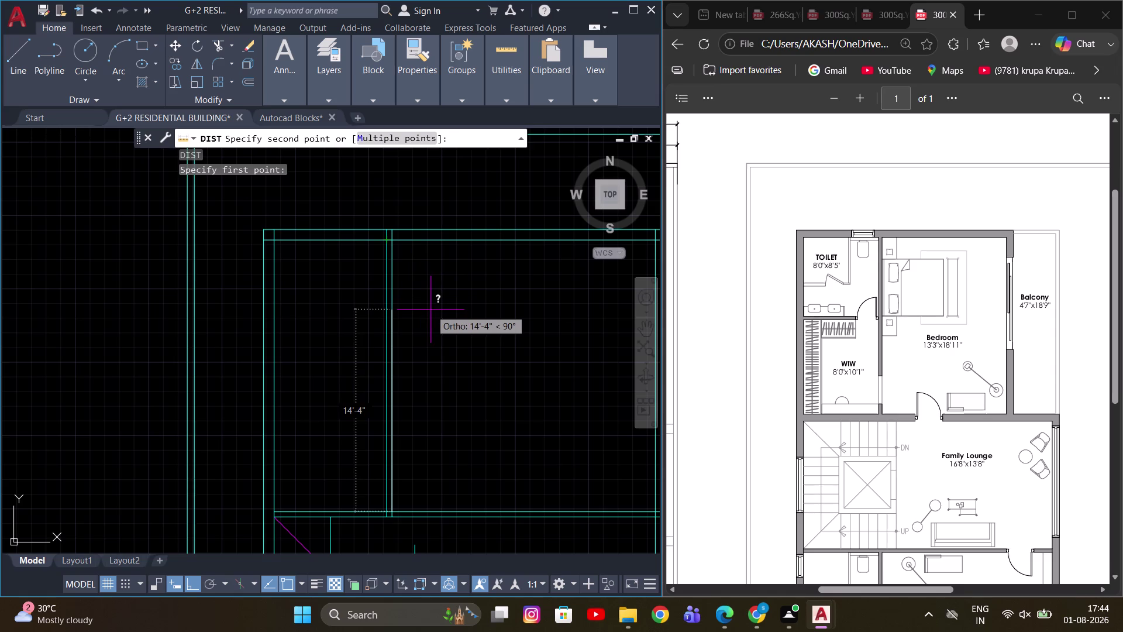
key(Escape)
scroll(down, 3)
middle_drag(479, 388, 436, 360)
scroll(up, 3)
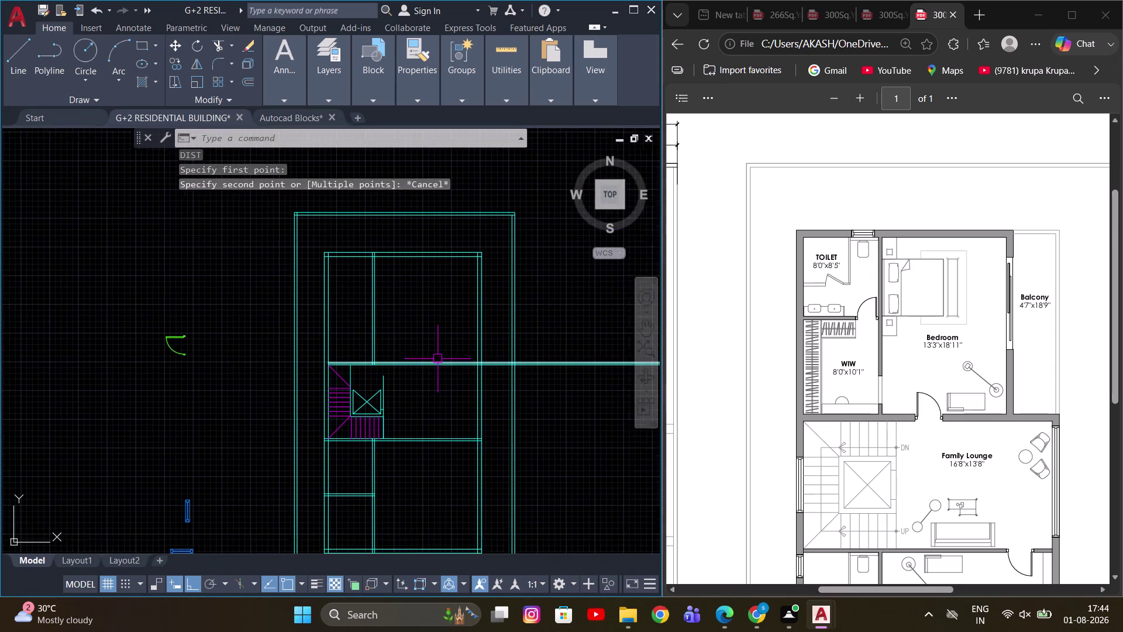
scroll(up, 3)
click(415, 368)
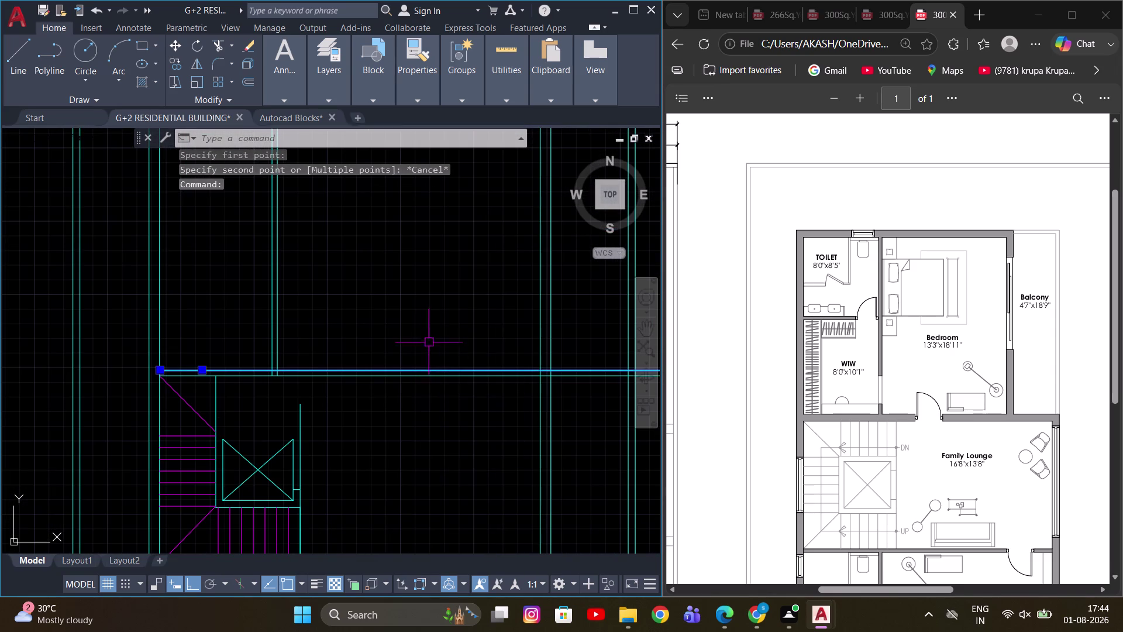
key(e)
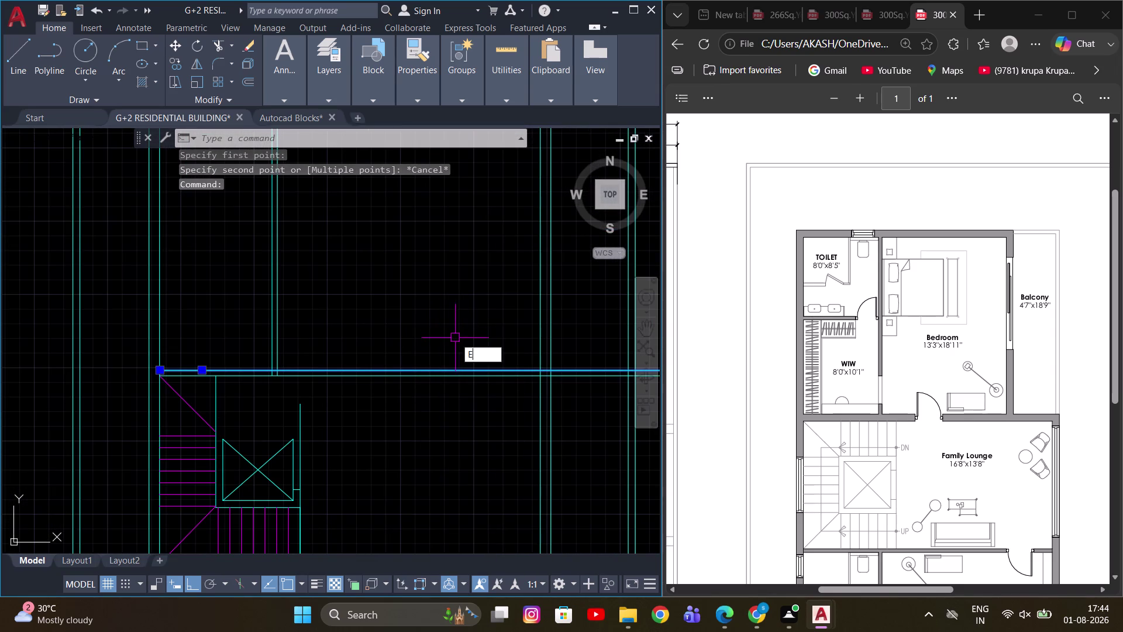
key(space)
key(o)
key(Return)
key(9)
key(Return)
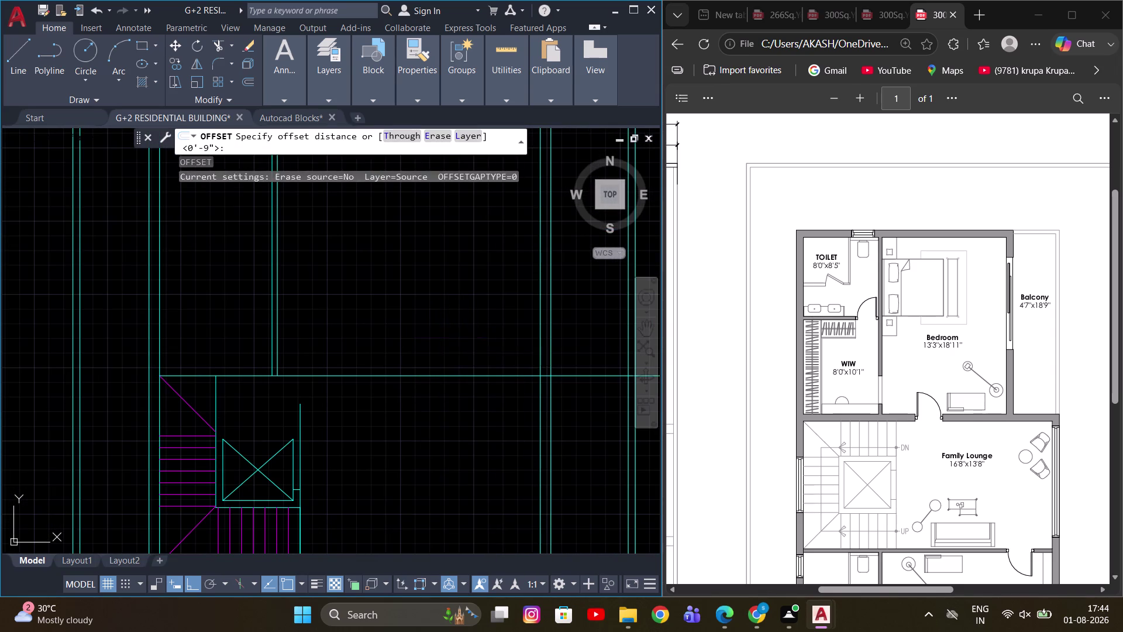
click(428, 377)
click(424, 288)
key(Escape)
scroll(down, 3)
middle_drag(442, 369, 450, 402)
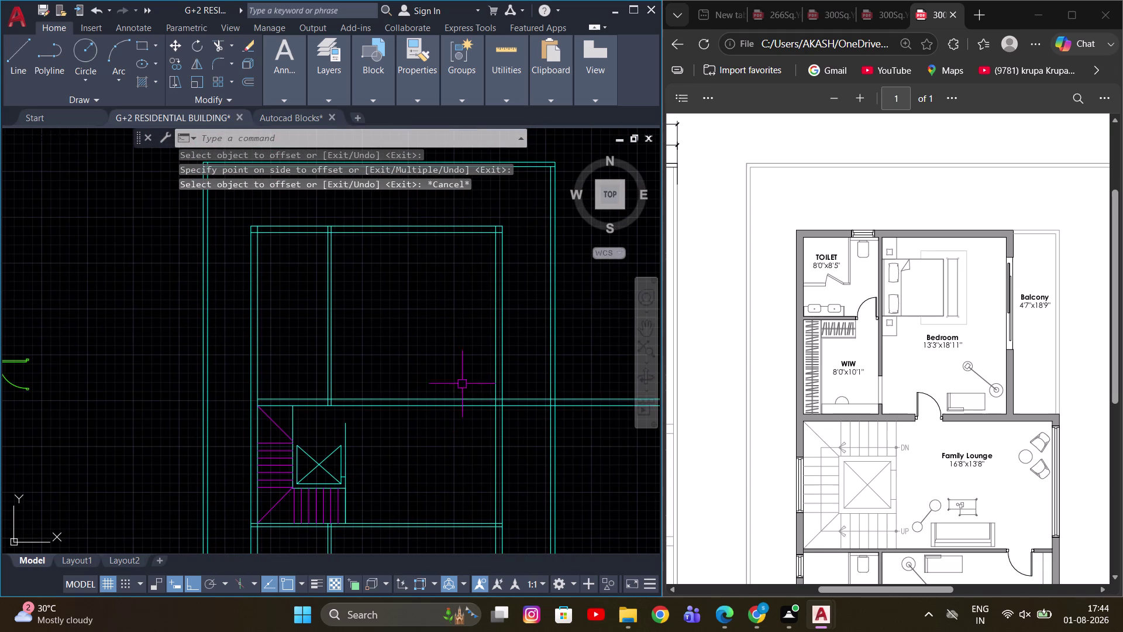
key(Escape)
scroll(up, 3)
scroll(down, 3)
middle_drag(428, 329, 421, 363)
key(m)
key(e)
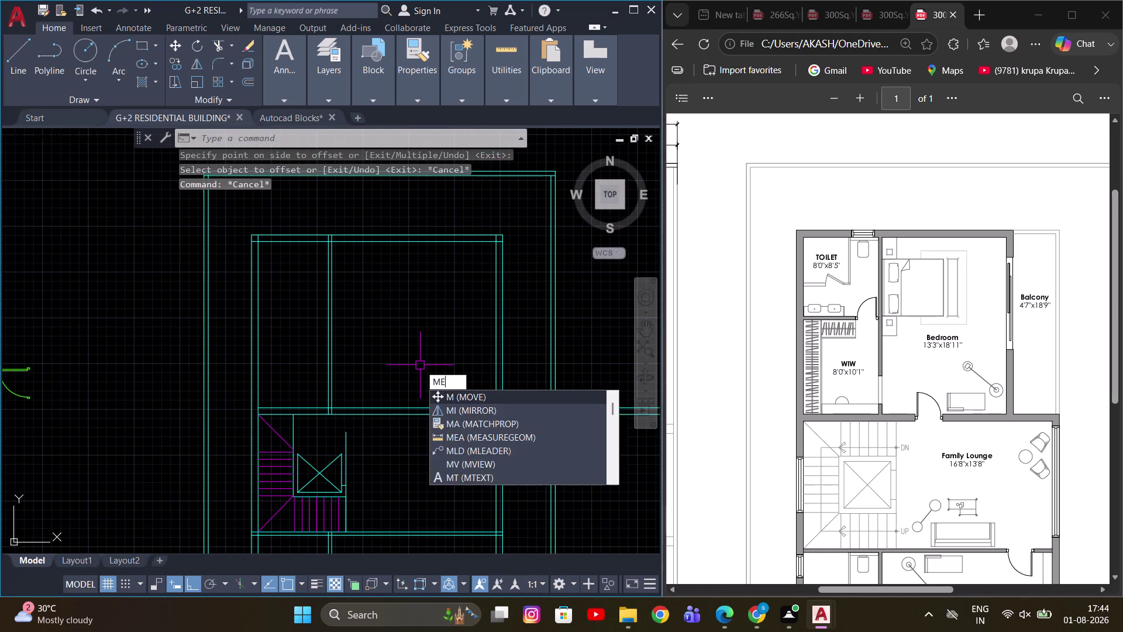
key(a)
key(space)
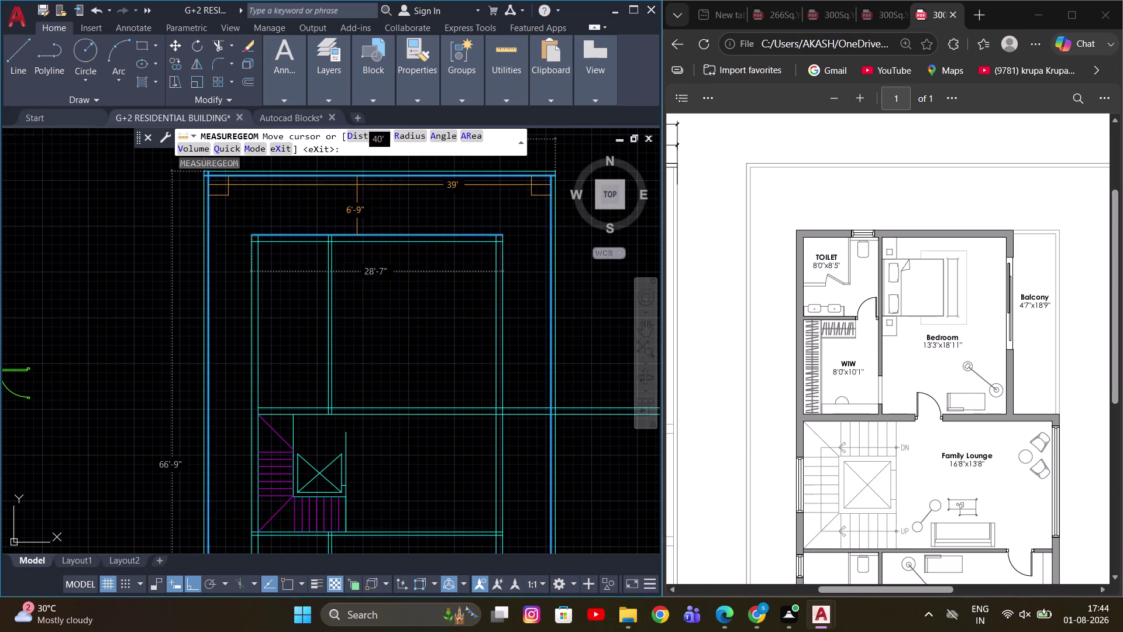
click(376, 133)
scroll(up, 3)
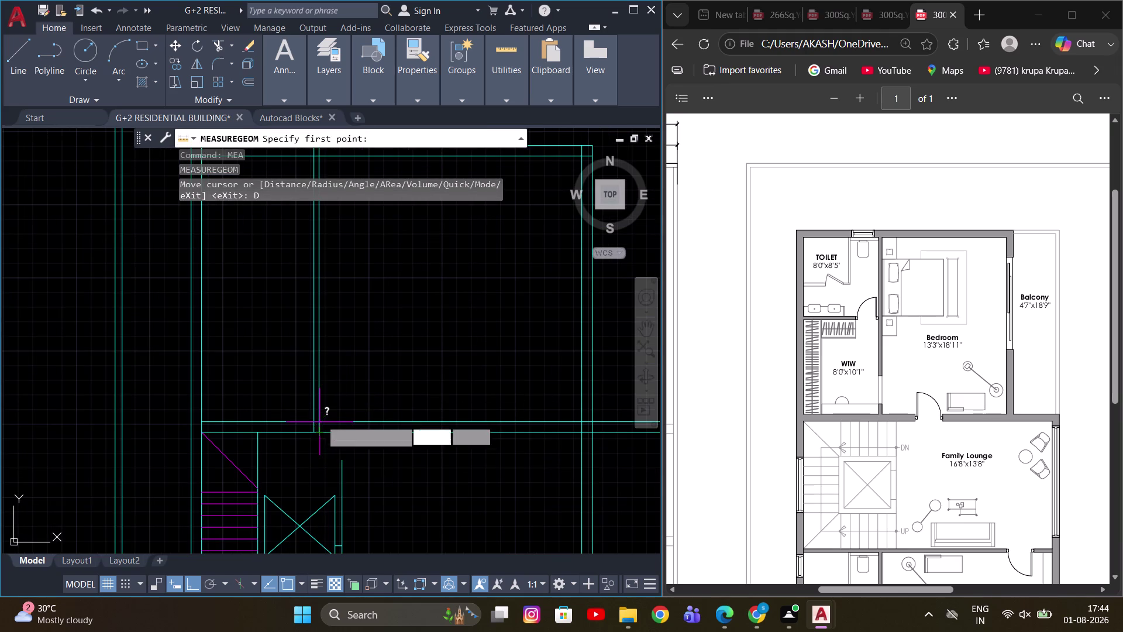
click(321, 420)
scroll(down, 3)
middle_drag(363, 294, 362, 348)
scroll(up, 3)
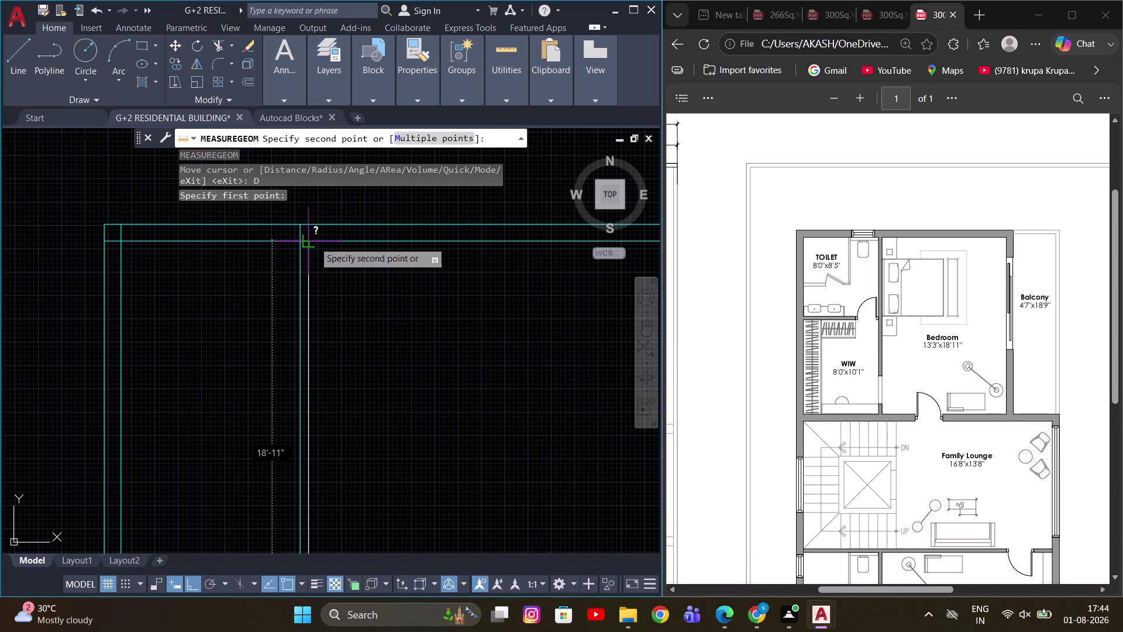
scroll(down, 3)
key(Escape)
scroll(up, 3)
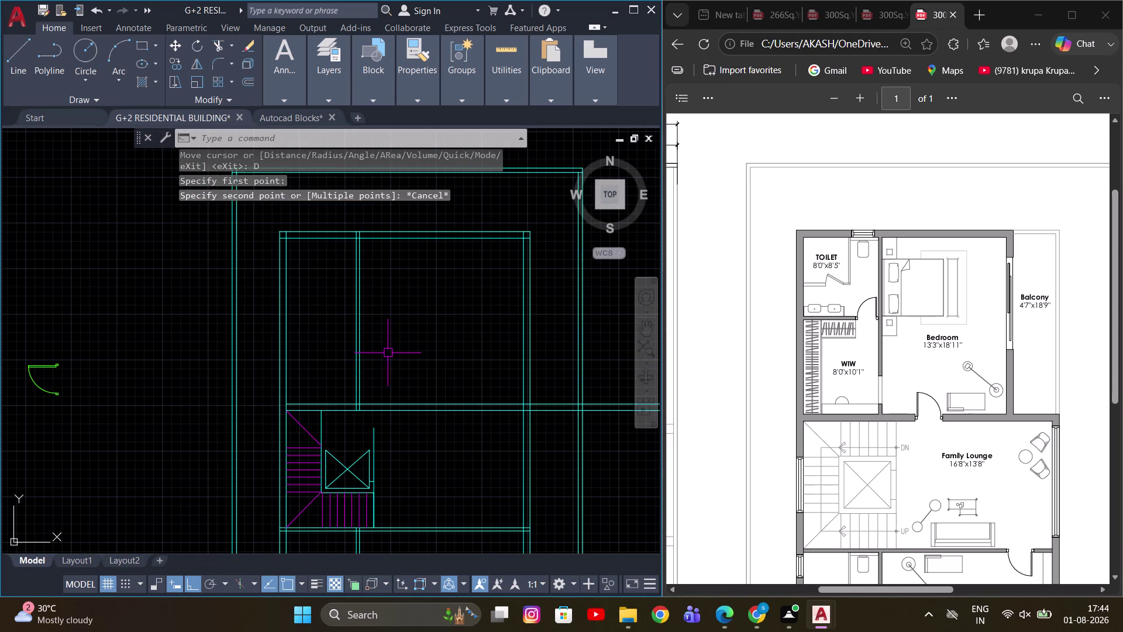
key(m)
key(e)
key(a)
key(space)
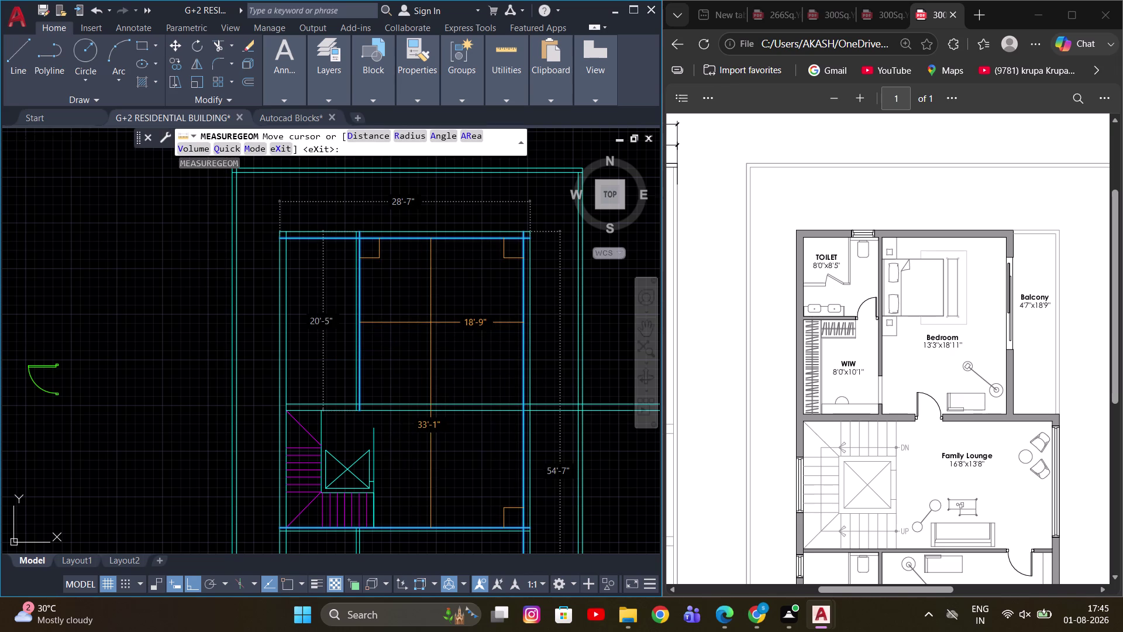
middle_drag(452, 322, 418, 327)
key(Escape)
scroll(down, 3)
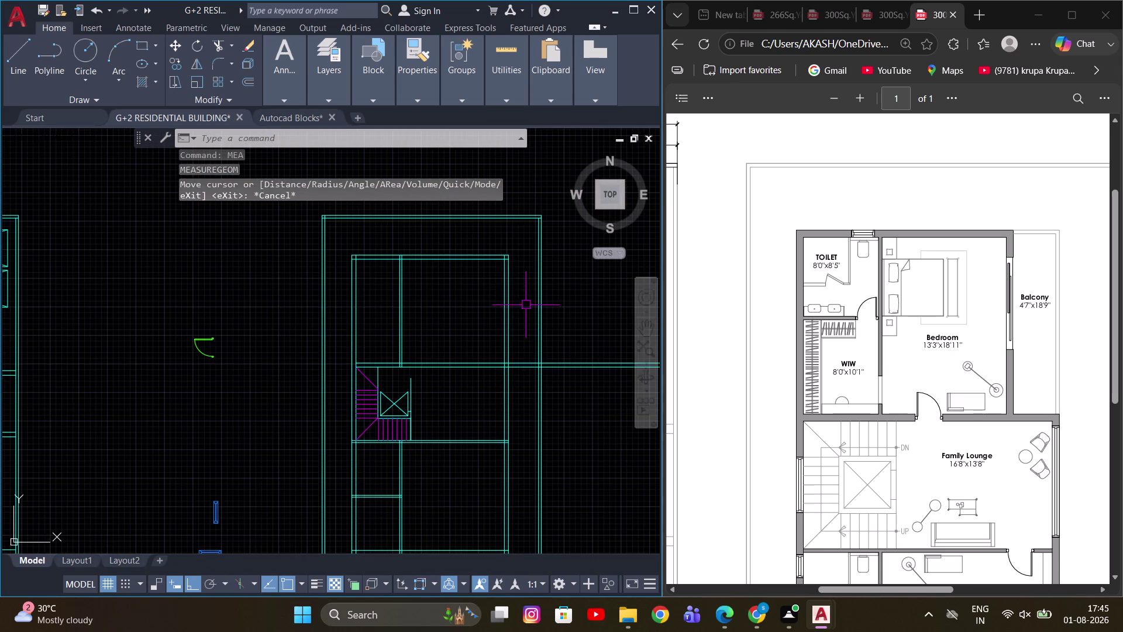
middle_drag(525, 347, 574, 392)
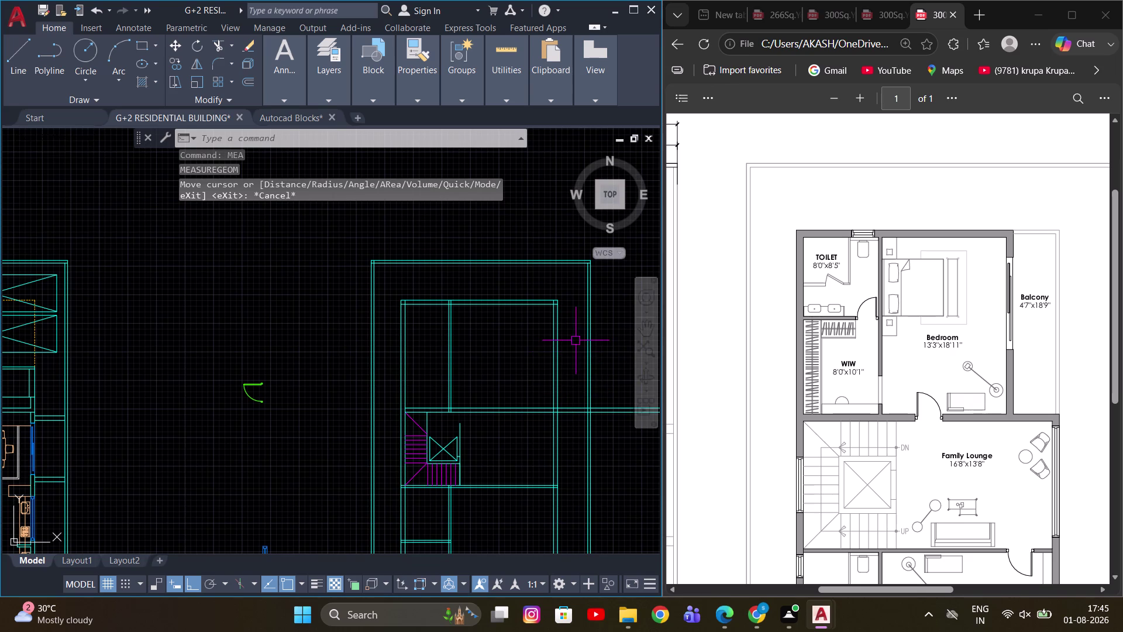
scroll(down, 3)
scroll(up, 3)
scroll(up, 3)
middle_drag(559, 343, 524, 349)
key(Escape)
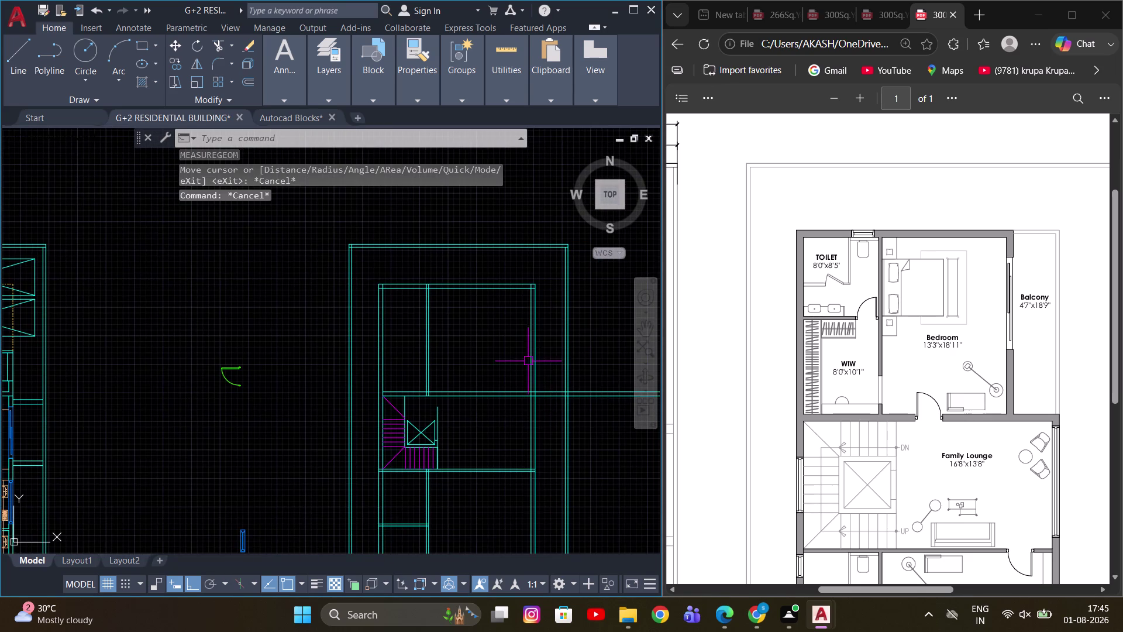
scroll(up, 3)
middle_drag(545, 401, 527, 401)
Start a TR trim on the right-side walls, then cancel it.
text(TR)
key(space)
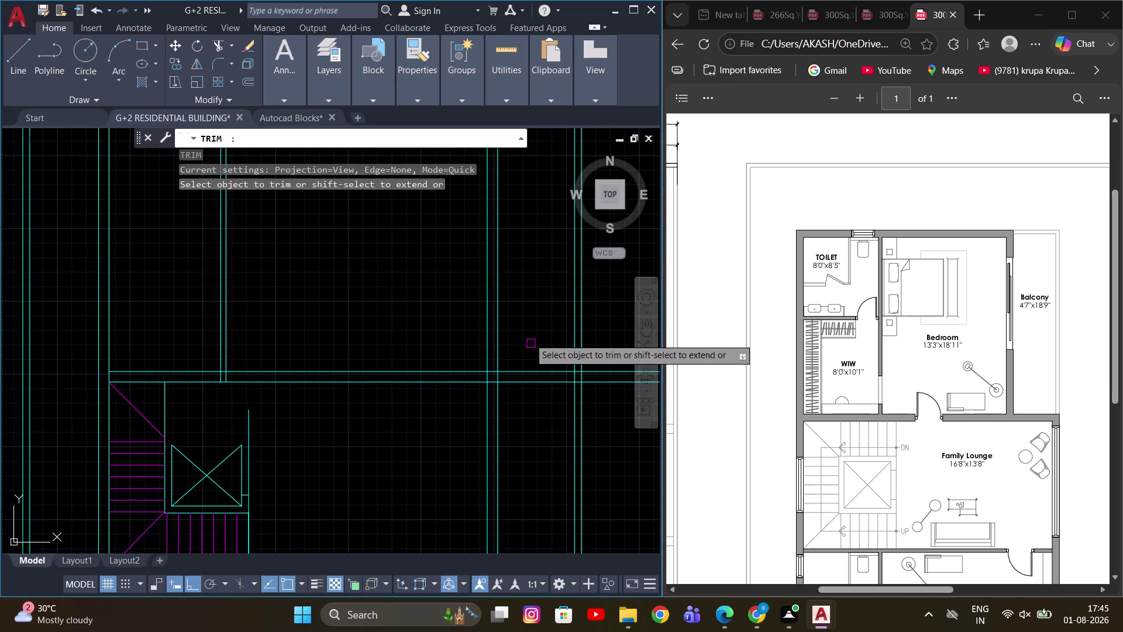
drag(528, 335, 524, 384)
key(Escape)
Erase the two short wall segments on the right.
scroll(down, 3)
drag(610, 424, 584, 388)
click(573, 364)
key(e)
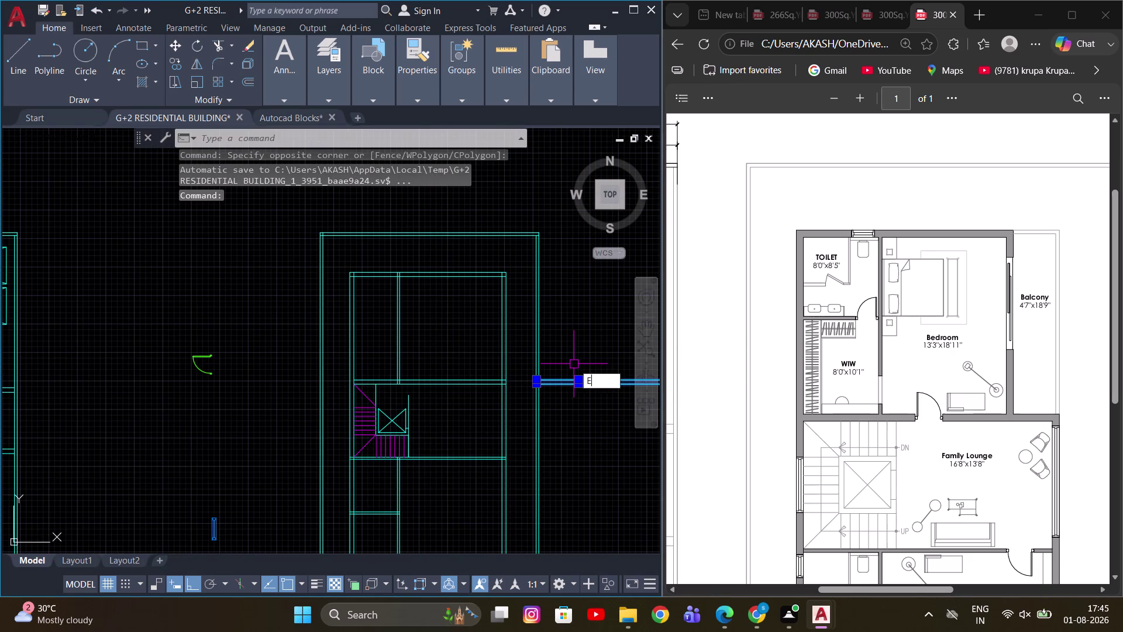
key(space)
Pan across the first-floor walls from the top wall to the lower wall corner.
scroll(up, 3)
middle_drag(510, 310, 529, 362)
key(Escape)
scroll(up, 3)
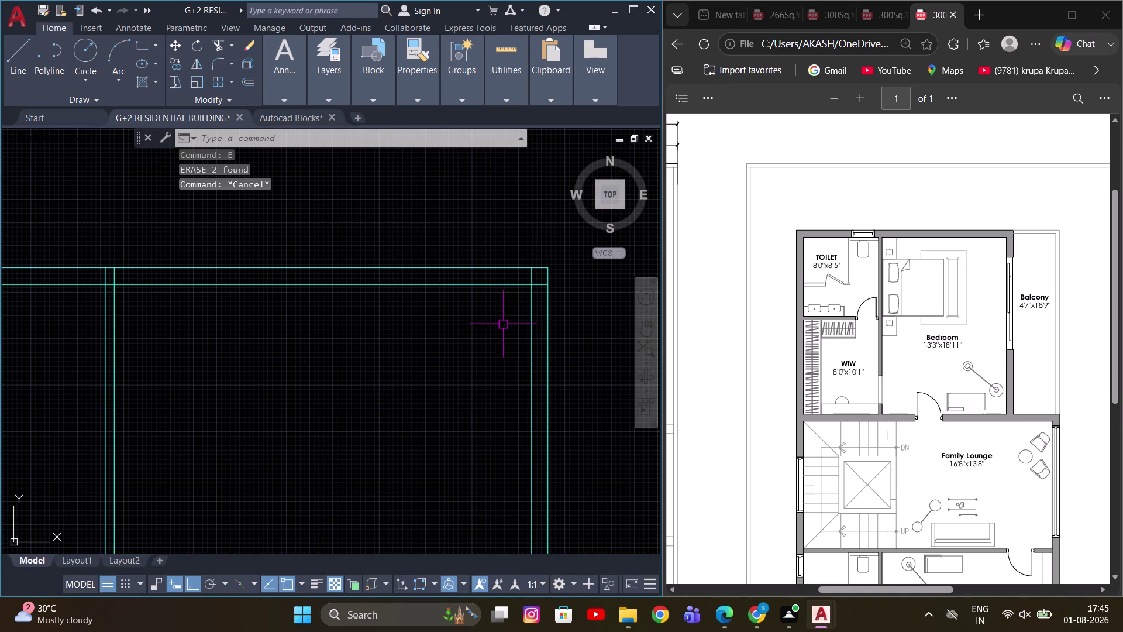
scroll(down, 3)
middle_drag(564, 359, 565, 343)
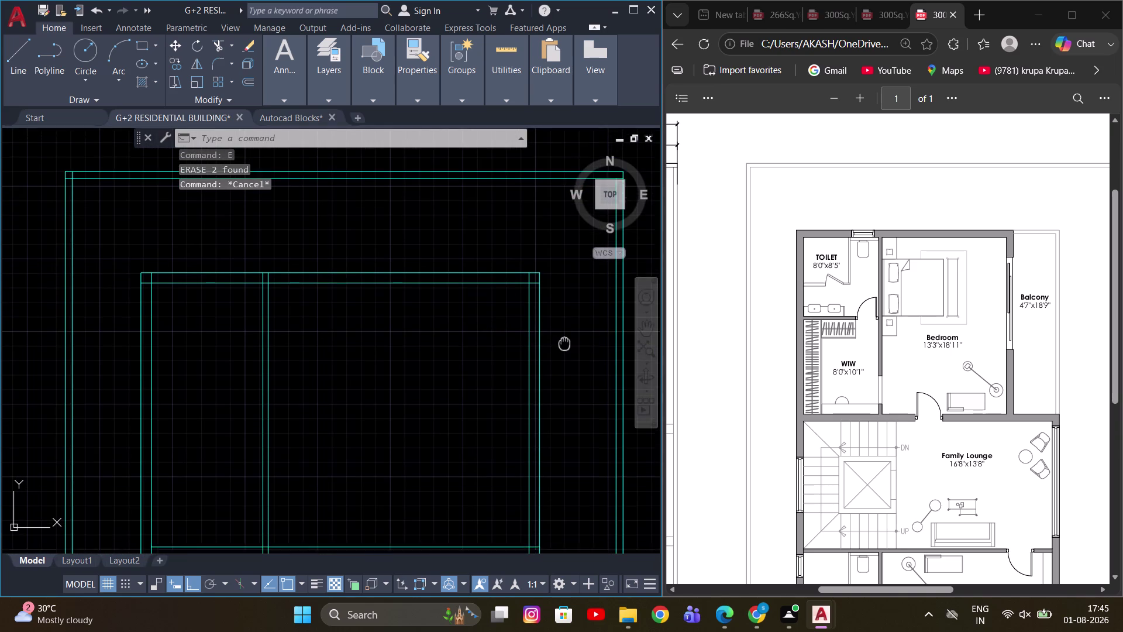
middle_drag(565, 343, 567, 334)
middle_drag(521, 401, 509, 370)
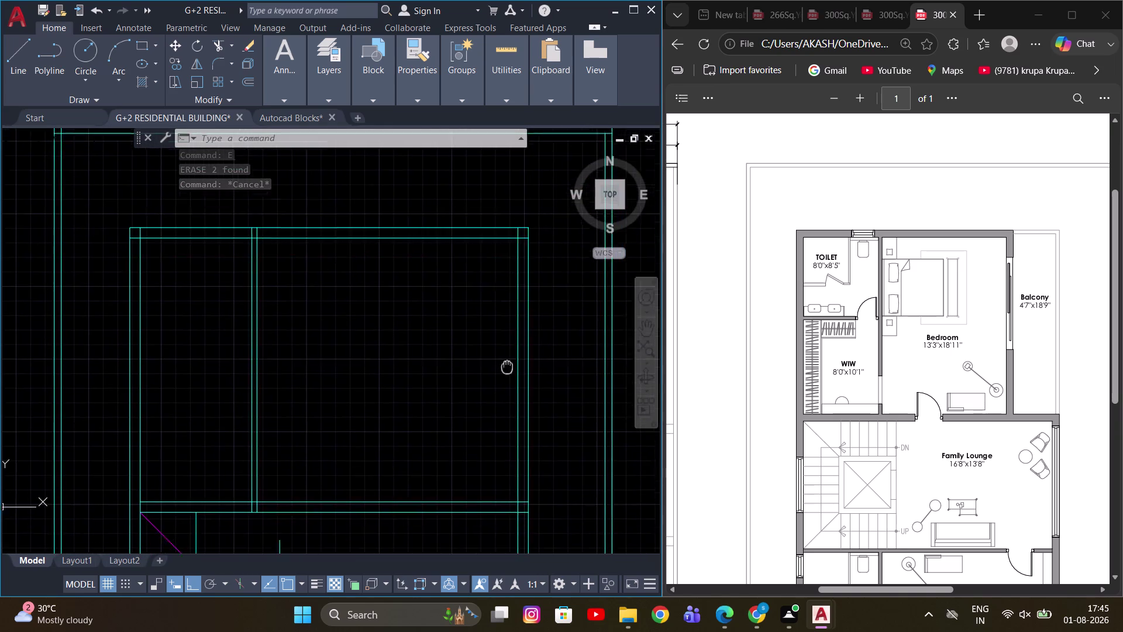
middle_drag(509, 369, 506, 330)
key(Escape)
scroll(up, 3)
Start another trim near the lower wall, then abandon it and pan to the top-right corner.
key(t)
key(r)
key(space)
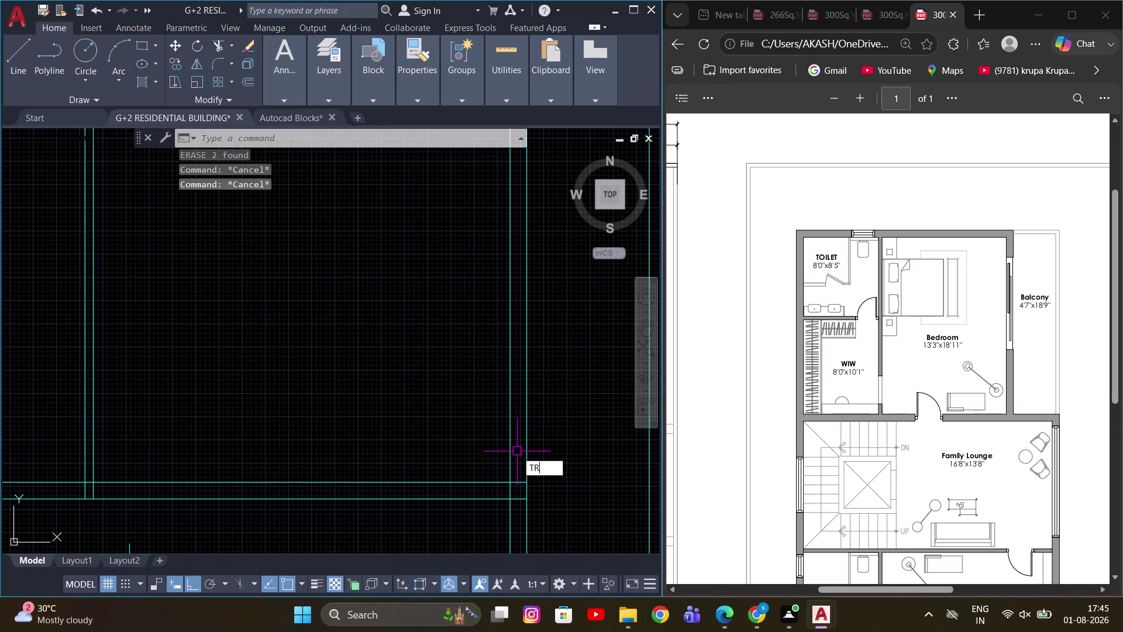
click(509, 460)
scroll(down, 3)
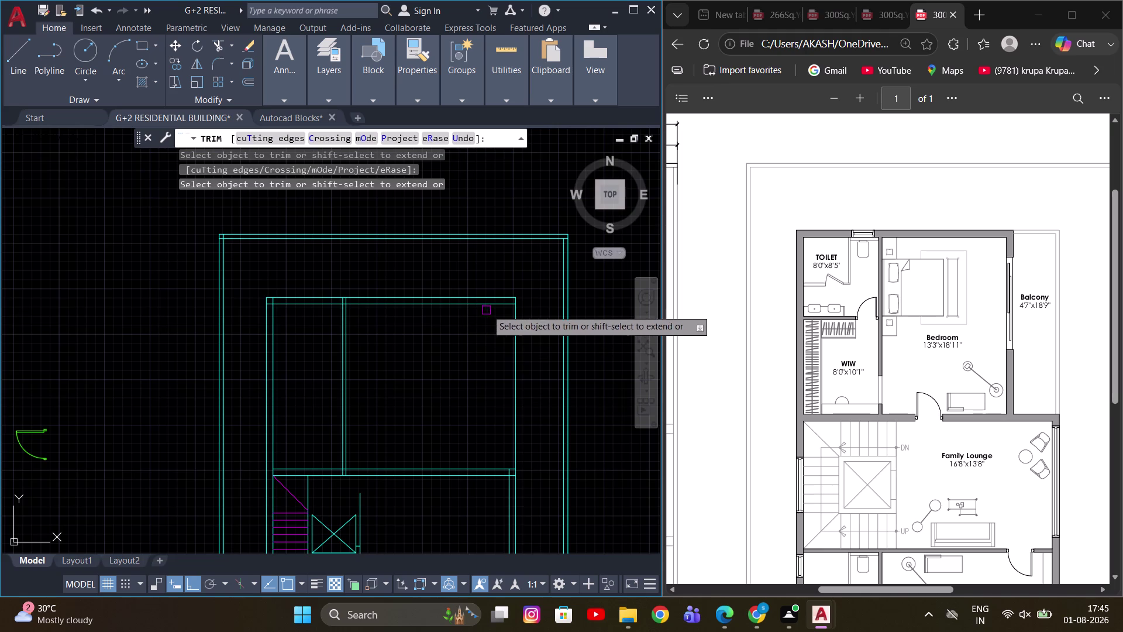
scroll(up, 3)
middle_drag(489, 318, 387, 332)
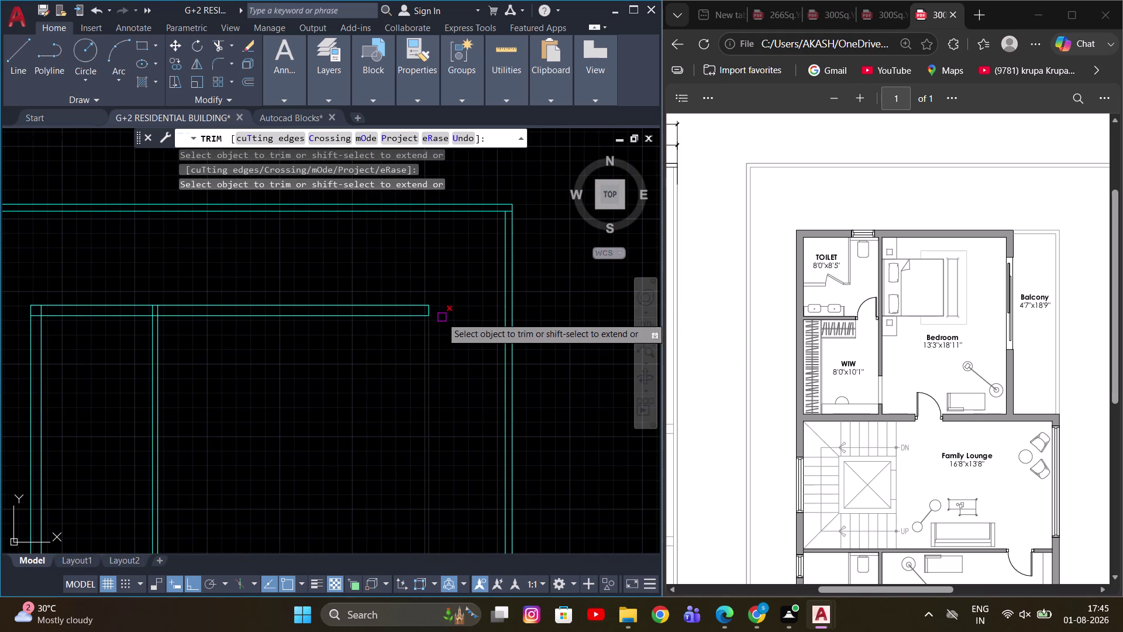
key(Escape)
scroll(up, 3)
middle_drag(436, 355, 449, 303)
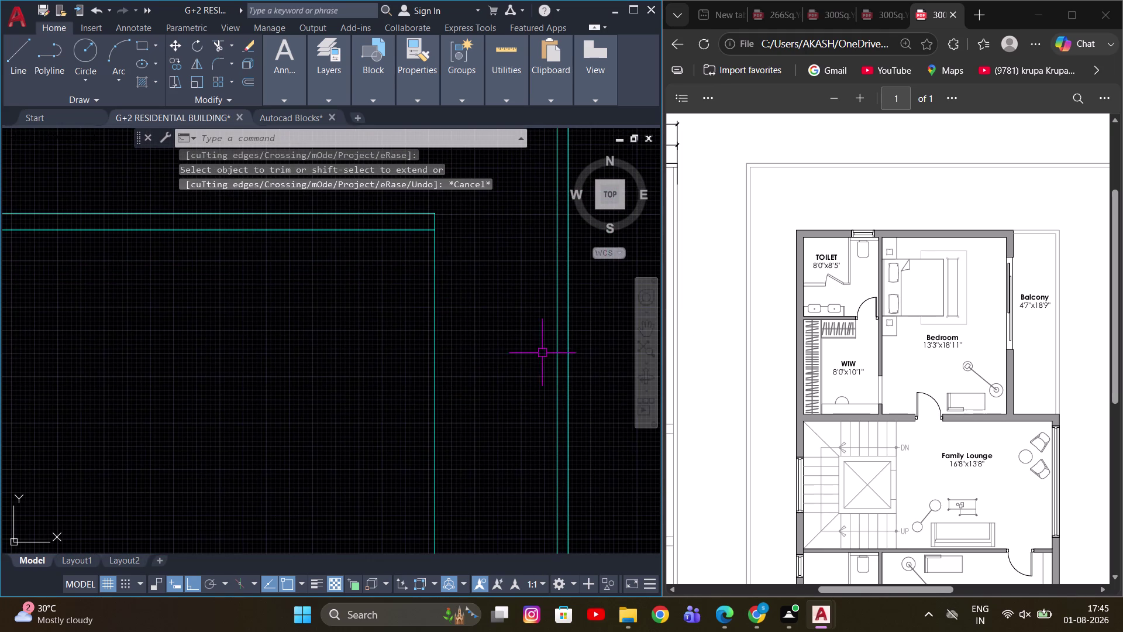
Offset a wall line 4.5 to the inner side, after abandoning a 6 offset.
key(o)
key(Return)
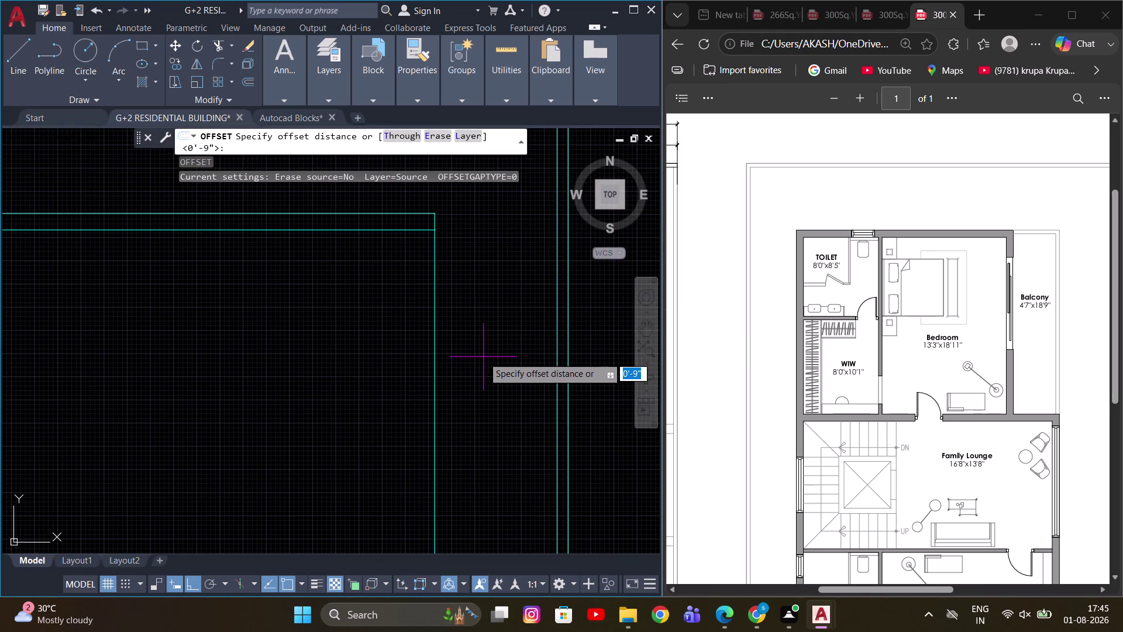
key(6)
key(Return)
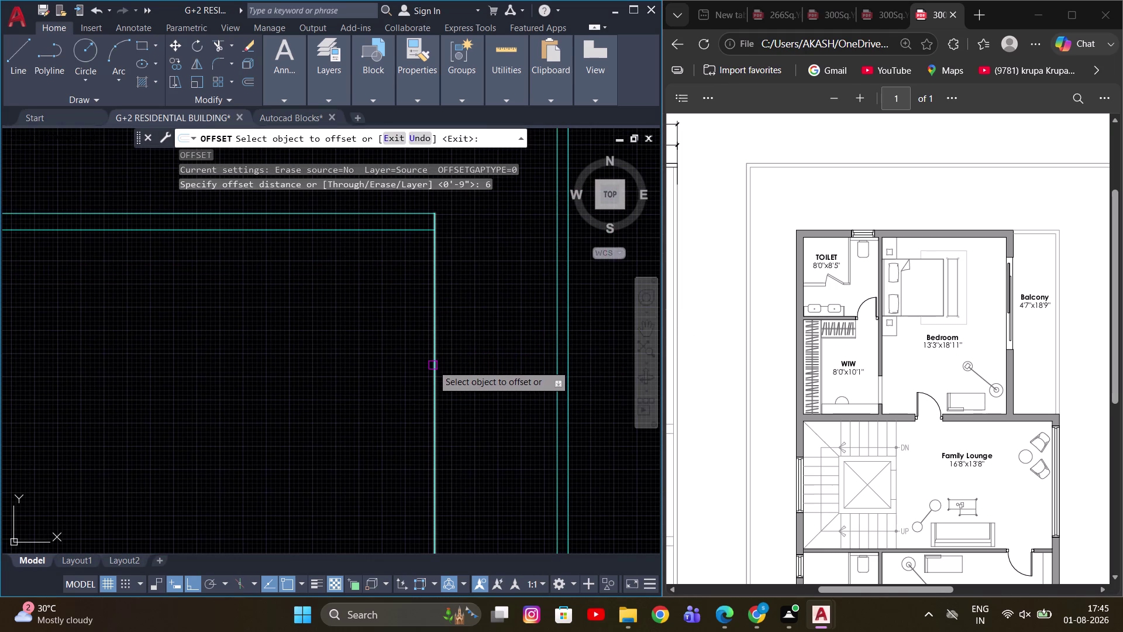
key(Escape)
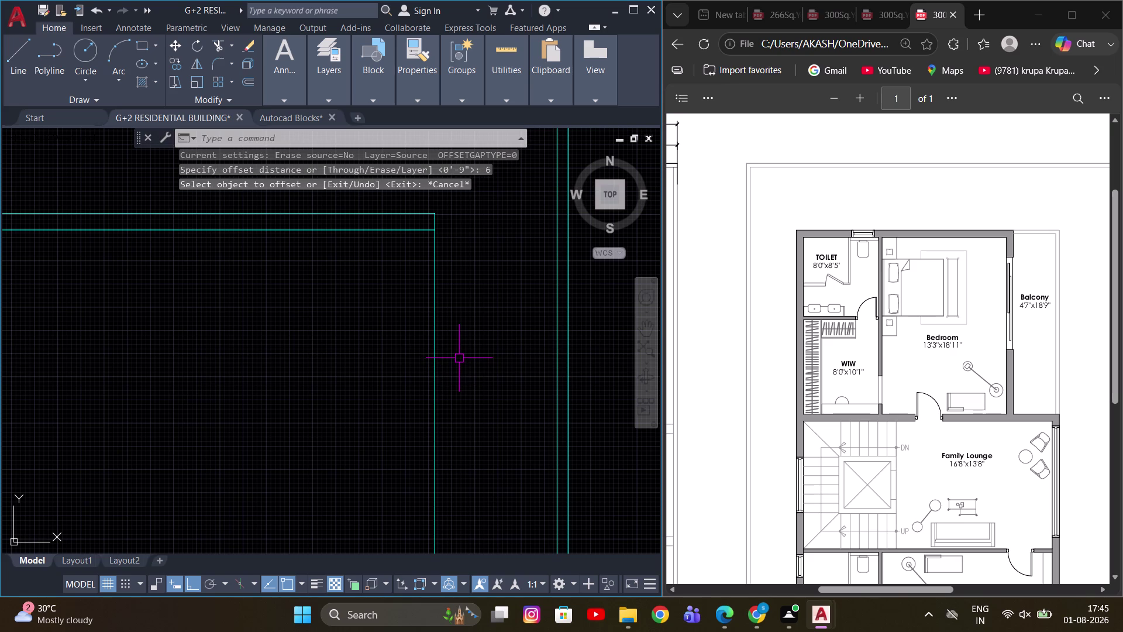
key(o)
key(Return)
text(4.5)
key(Return)
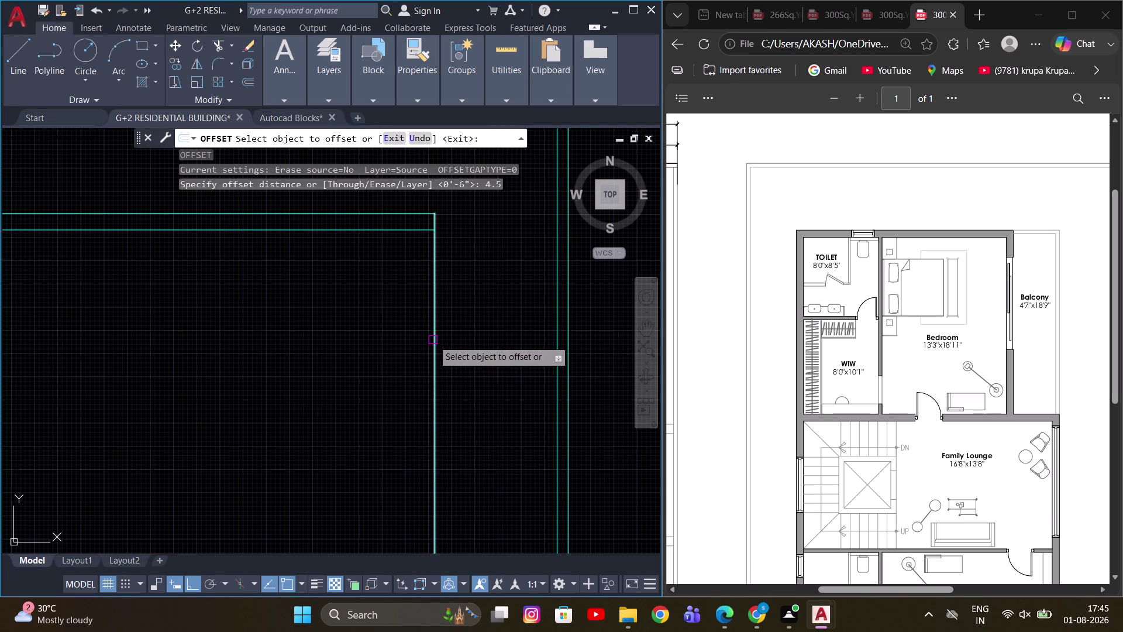
click(433, 339)
click(361, 344)
Offset a vertical wall line by 4'7".
scroll(down, 3)
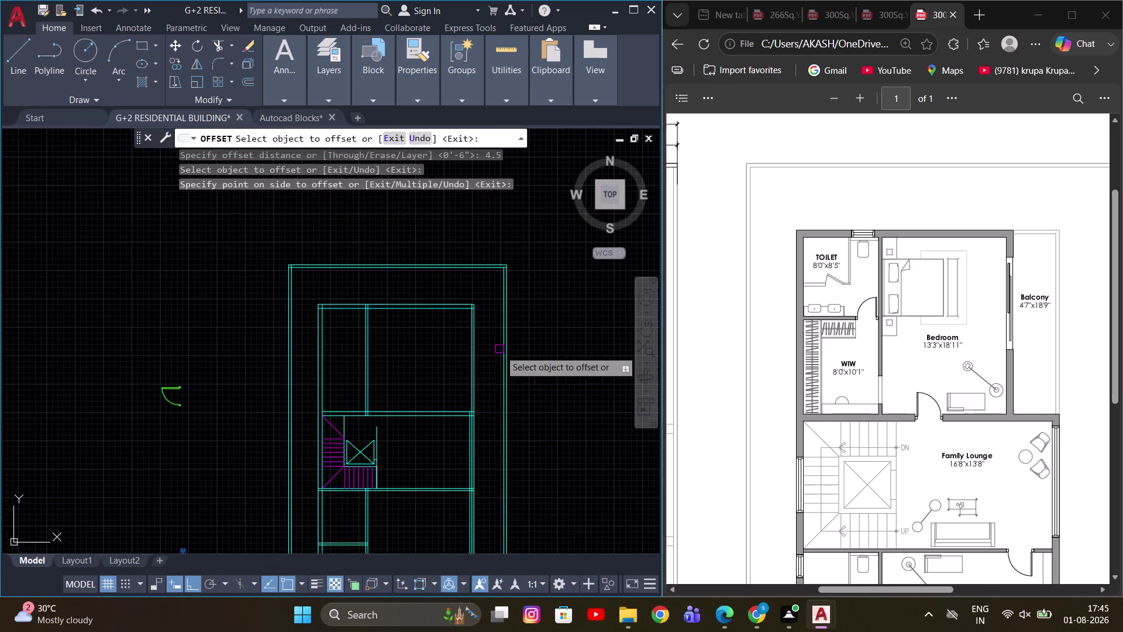
scroll(up, 3)
scroll(up, 3)
middle_drag(482, 361, 493, 384)
scroll(up, 3)
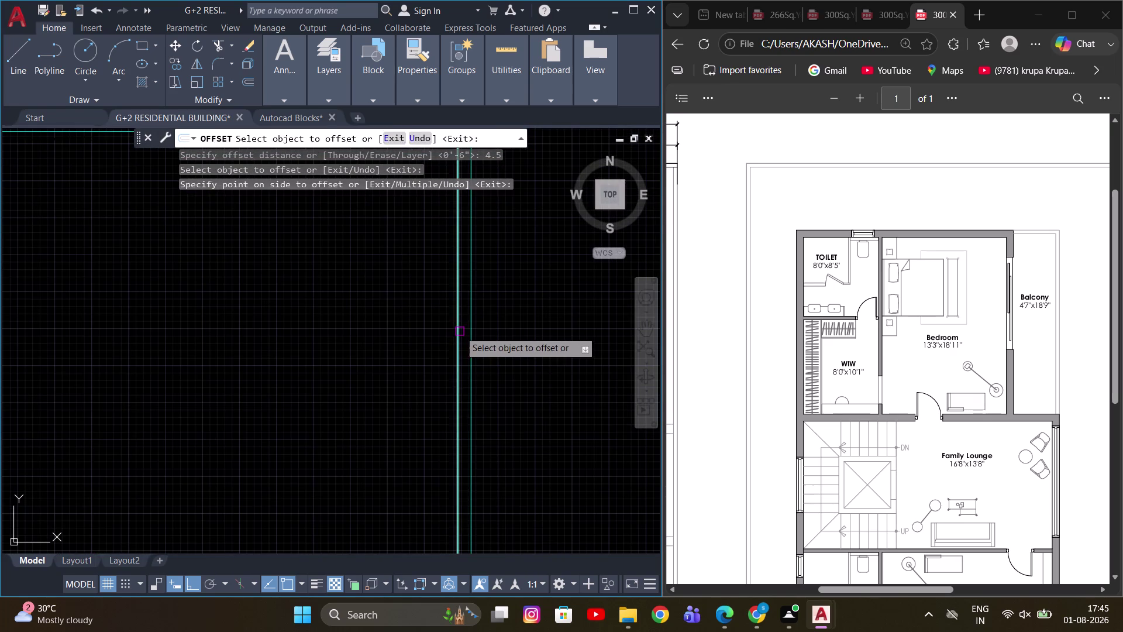
click(459, 331)
key(4)
key(apostrophe)
key(7)
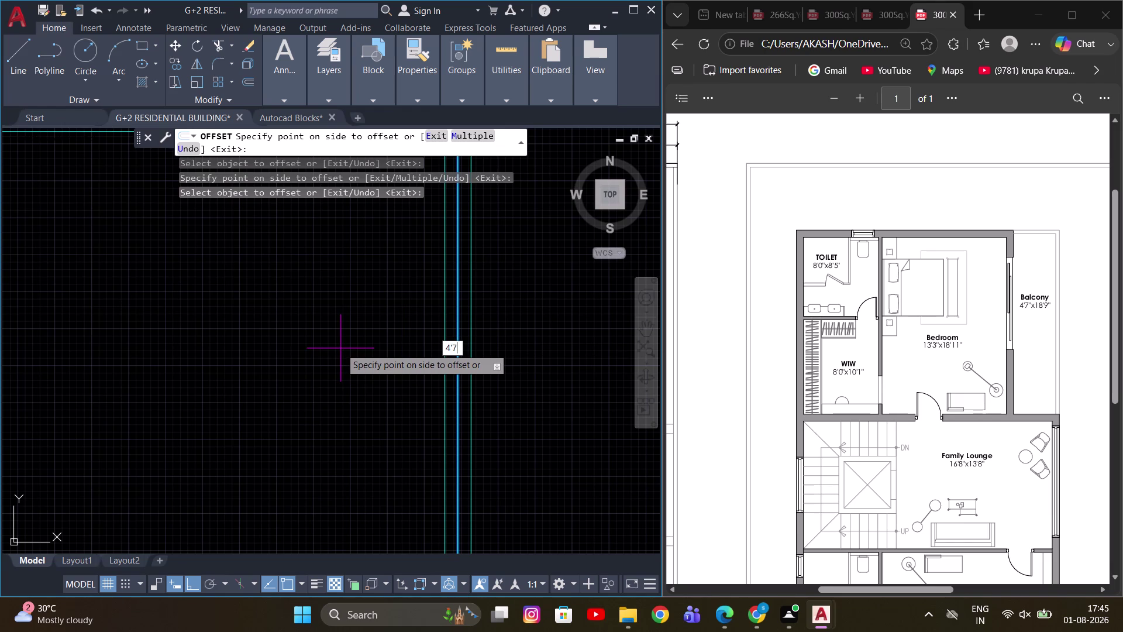
key(Return)
Offset another wall line by 9.
scroll(down, 3)
middle_drag(381, 352, 504, 354)
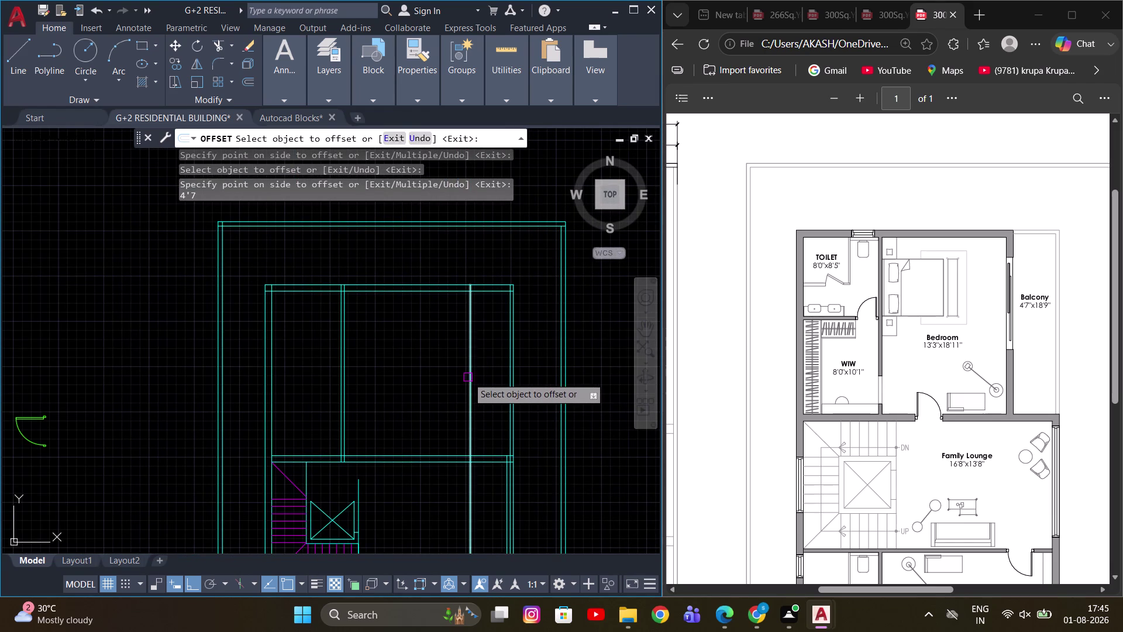
click(468, 377)
key(9)
key(Return)
scroll(up, 3)
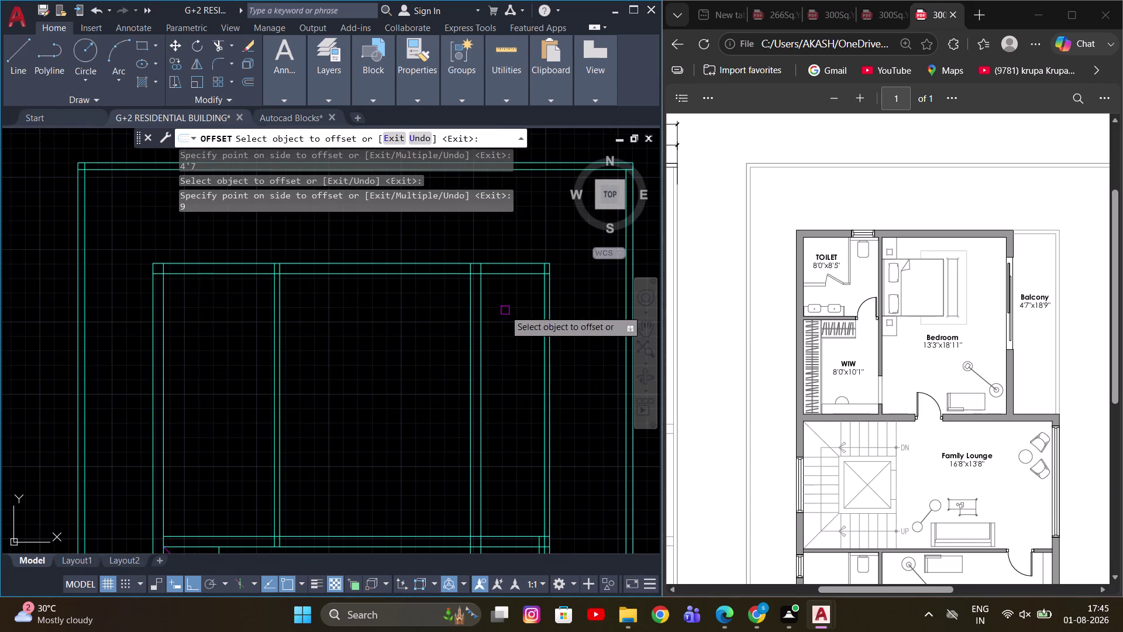
middle_drag(505, 310, 505, 347)
key(Escape)
Start MEA to measure distances in the plan, reading 13'-9".
key(m)
text(EA)
key(space)
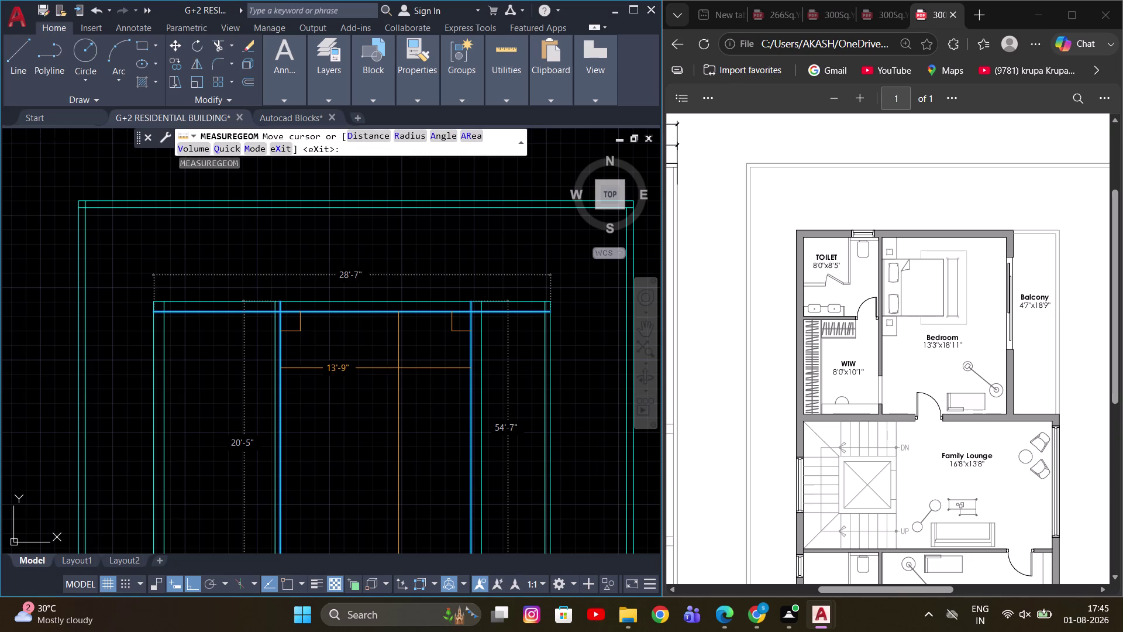
scroll(down, 3)
middle_drag(402, 366, 391, 325)
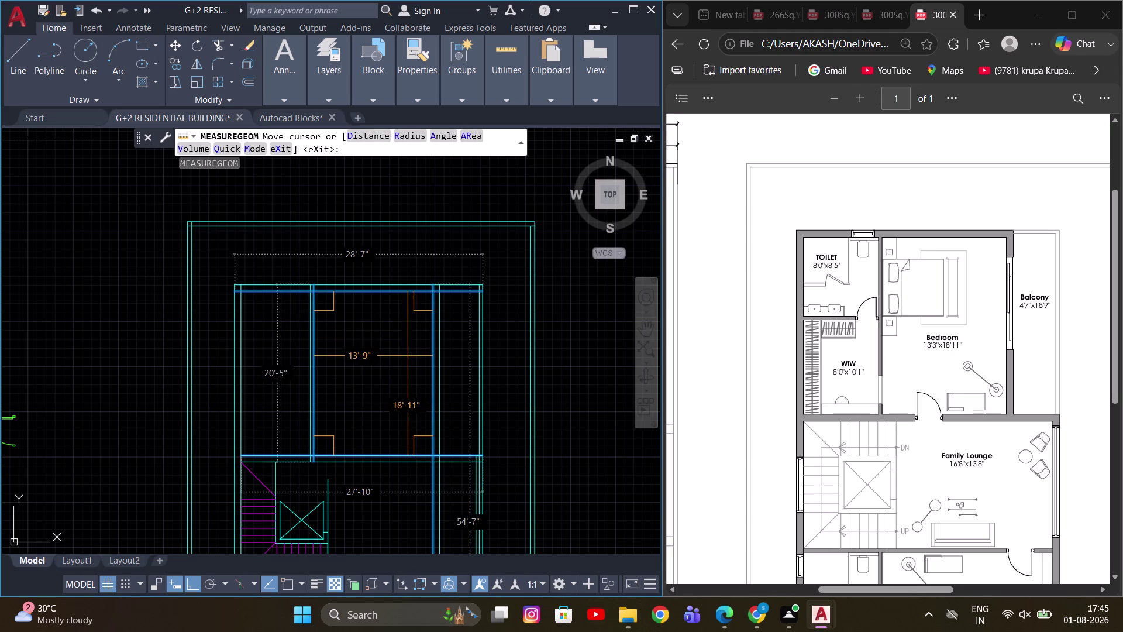
middle_drag(399, 351, 383, 335)
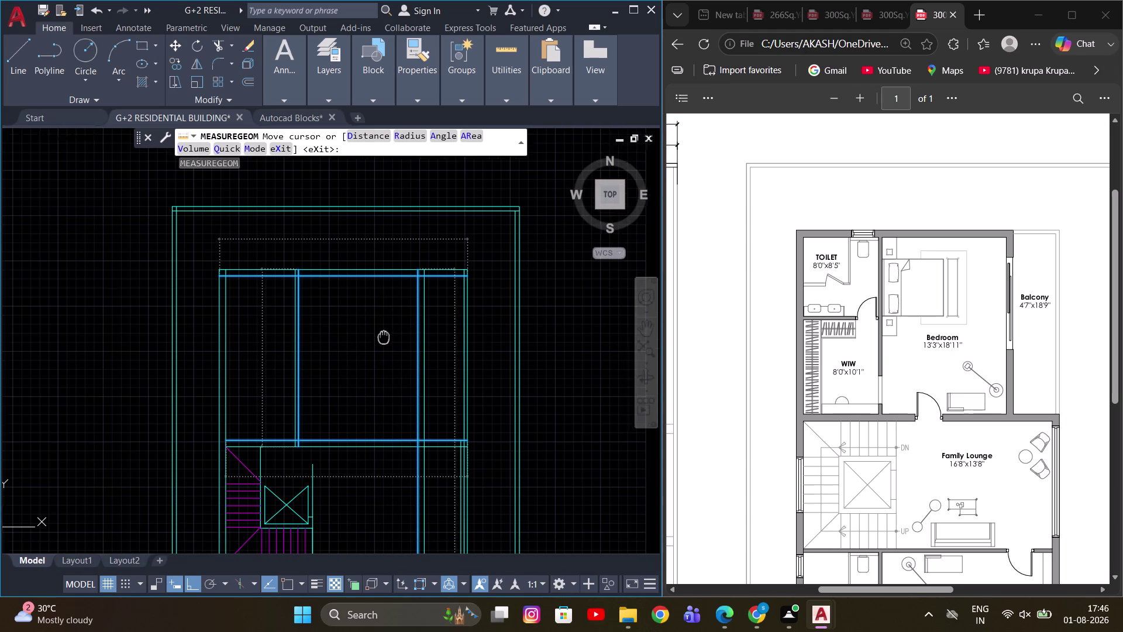
middle_drag(384, 335, 384, 334)
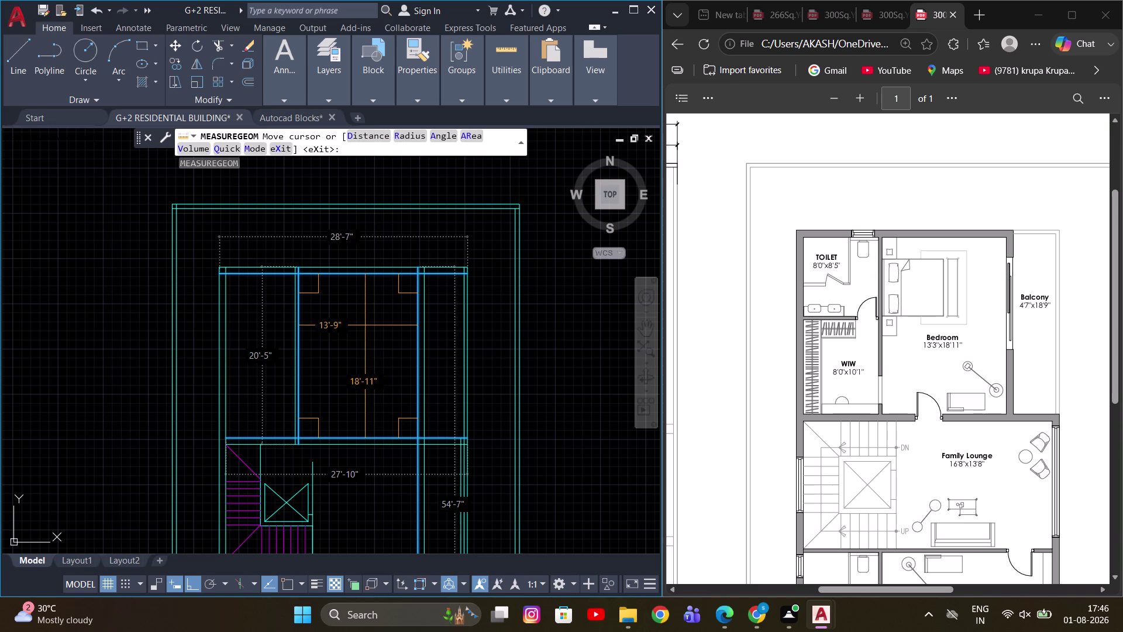
End measuring and scroll through the reference PDF comparing the first and second floor plans.
scroll(down, 3)
scroll(down, 3)
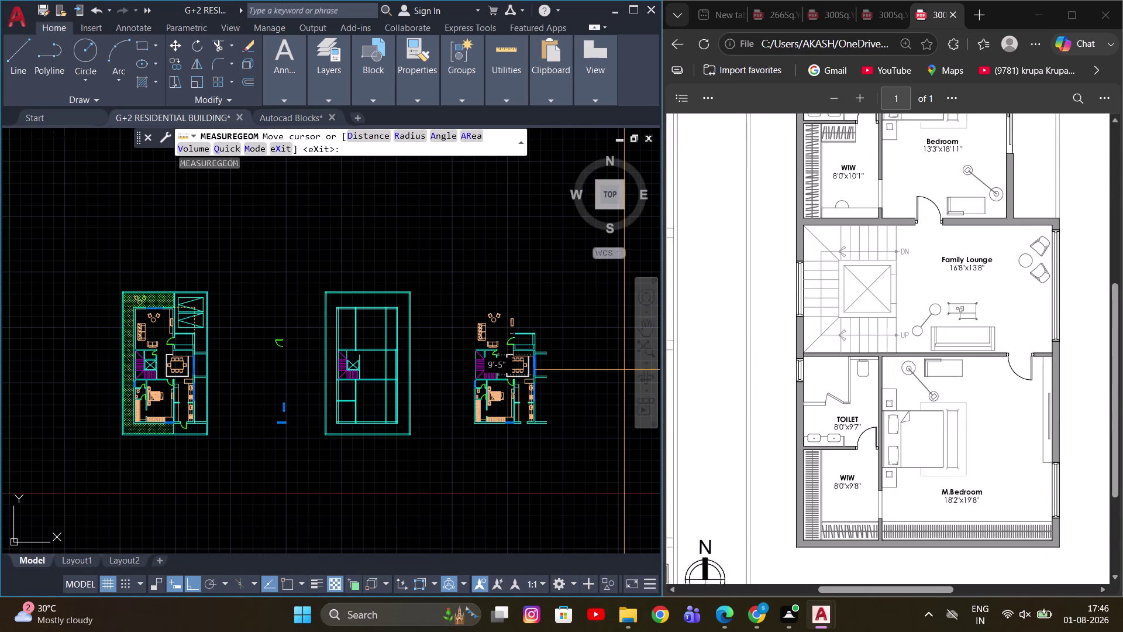
scroll(down, 3)
scroll(up, 3)
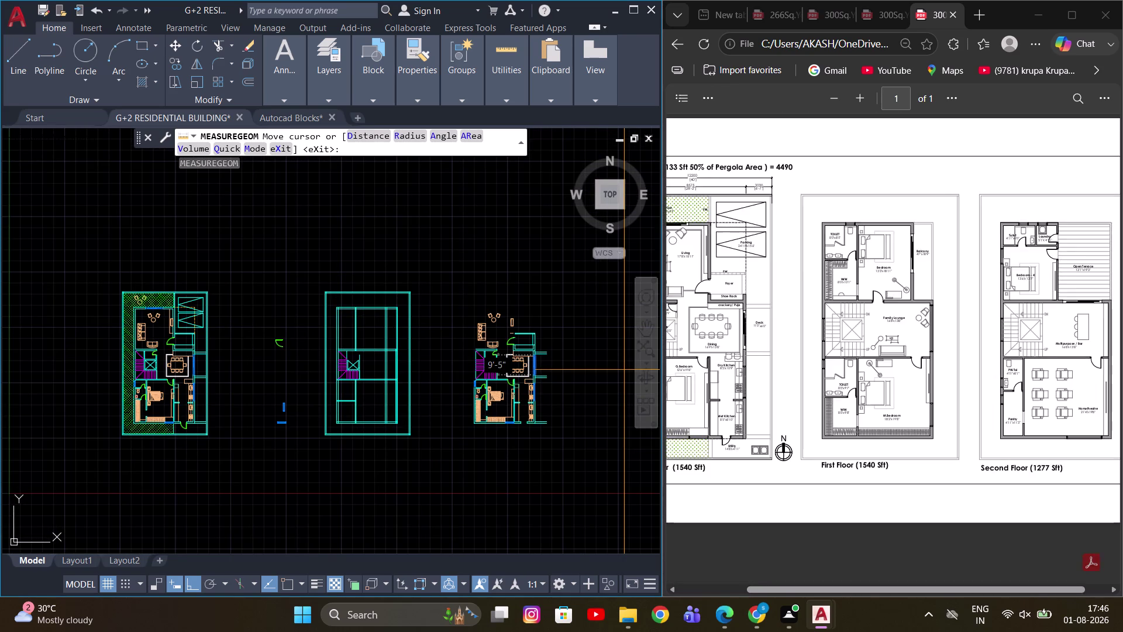
scroll(up, 3)
scroll(up, 3)
scroll(down, 3)
scroll(up, 3)
scroll(up, 3)
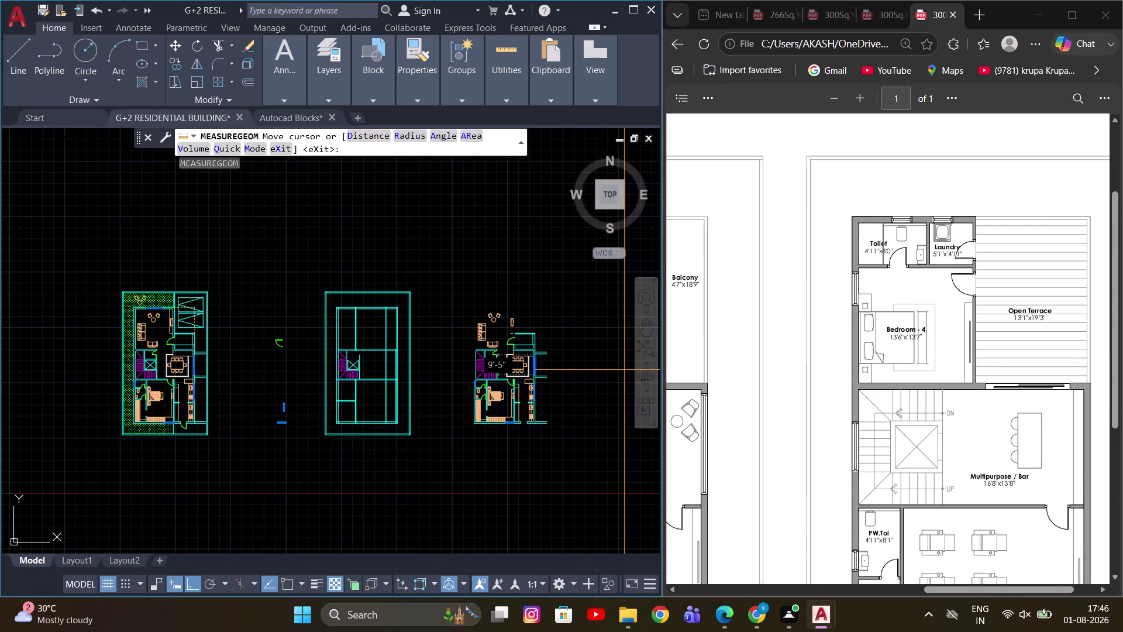
scroll(up, 3)
scroll(down, 3)
scroll(down, 3)
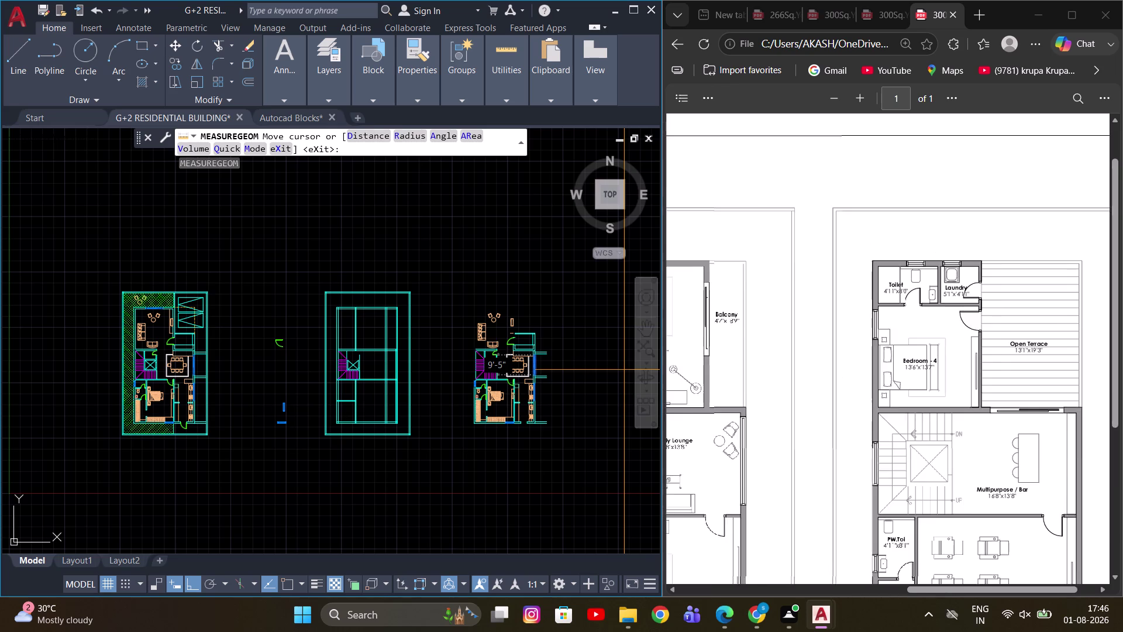
scroll(down, 3)
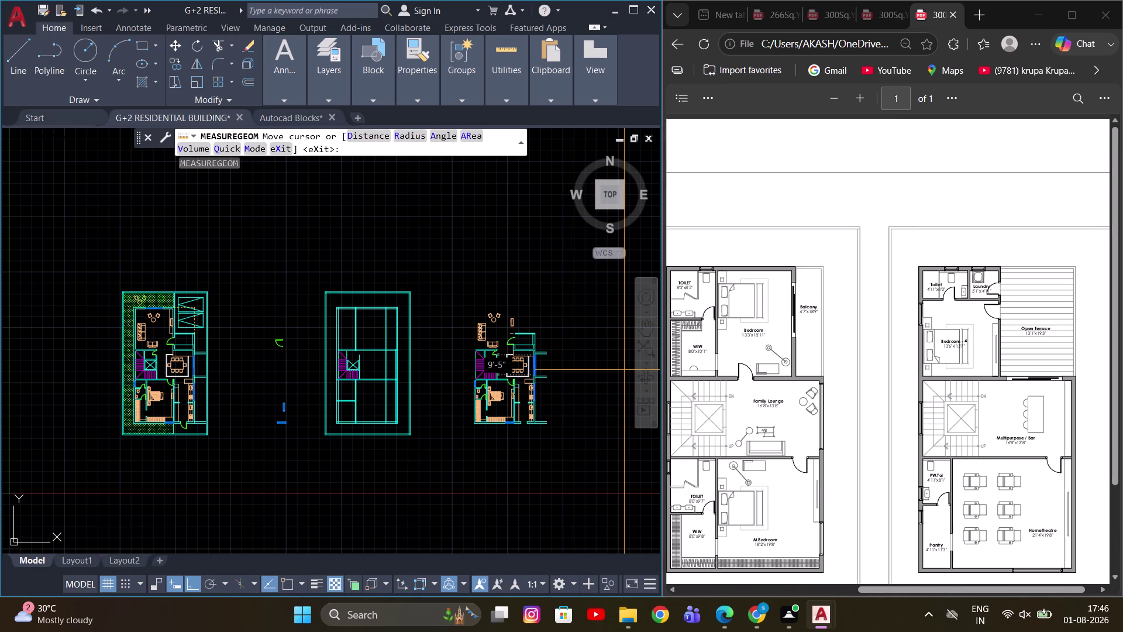
scroll(down, 3)
scroll(up, 3)
middle_drag(469, 345, 437, 294)
scroll(up, 3)
middle_drag(466, 273, 414, 284)
key(Escape)
scroll(down, 3)
scroll(up, 3)
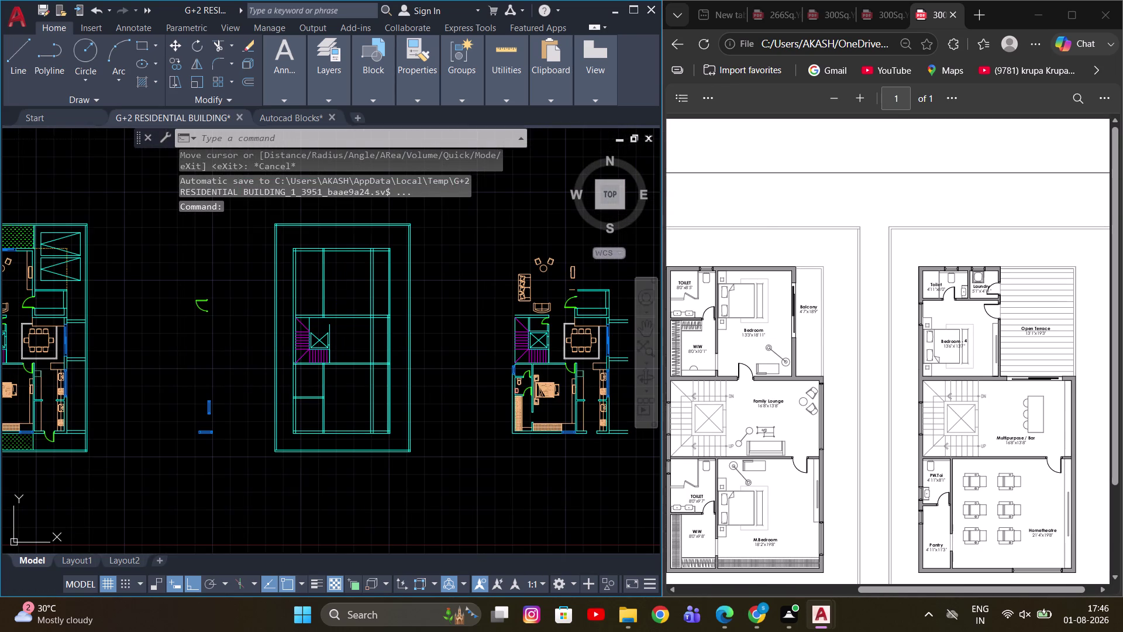
Zoom into the first floor's 13'3"x18'11" M.Bedroom beside the WIW.
scroll(down, 3)
scroll(up, 3)
scroll(up, 3)
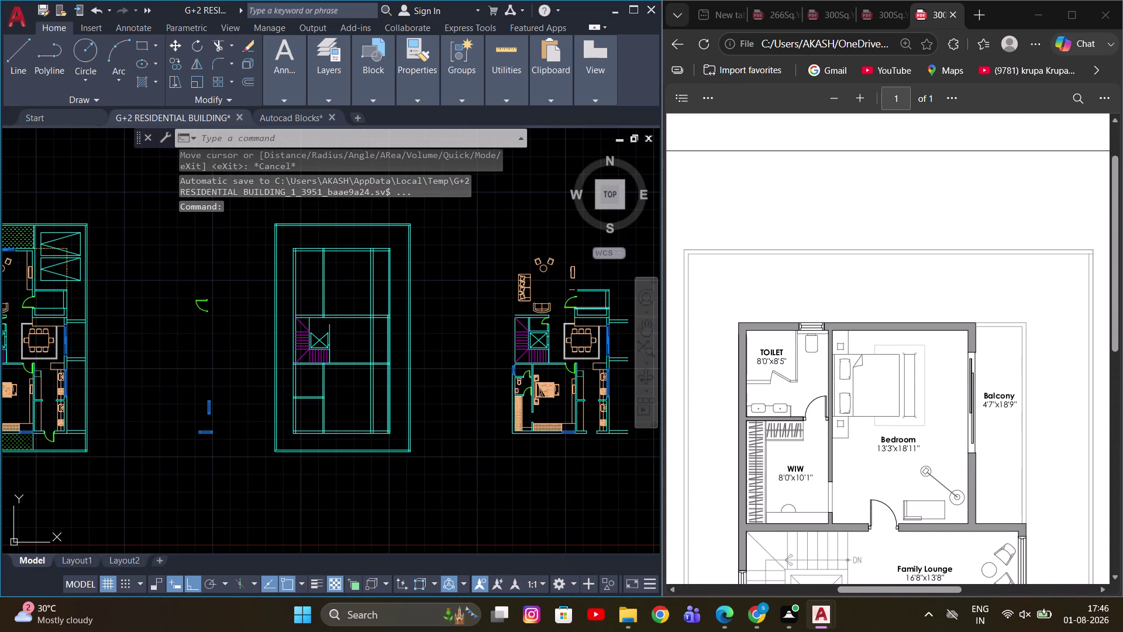
scroll(down, 3)
scroll(down, 3)
scroll(up, 3)
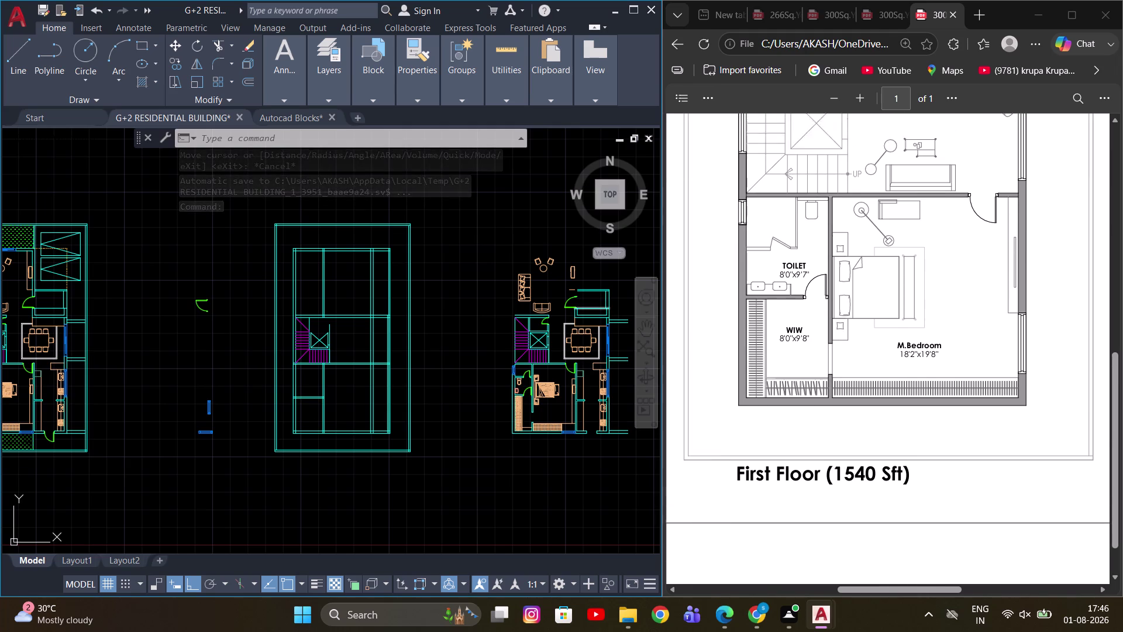
scroll(up, 3)
scroll(up, 3)
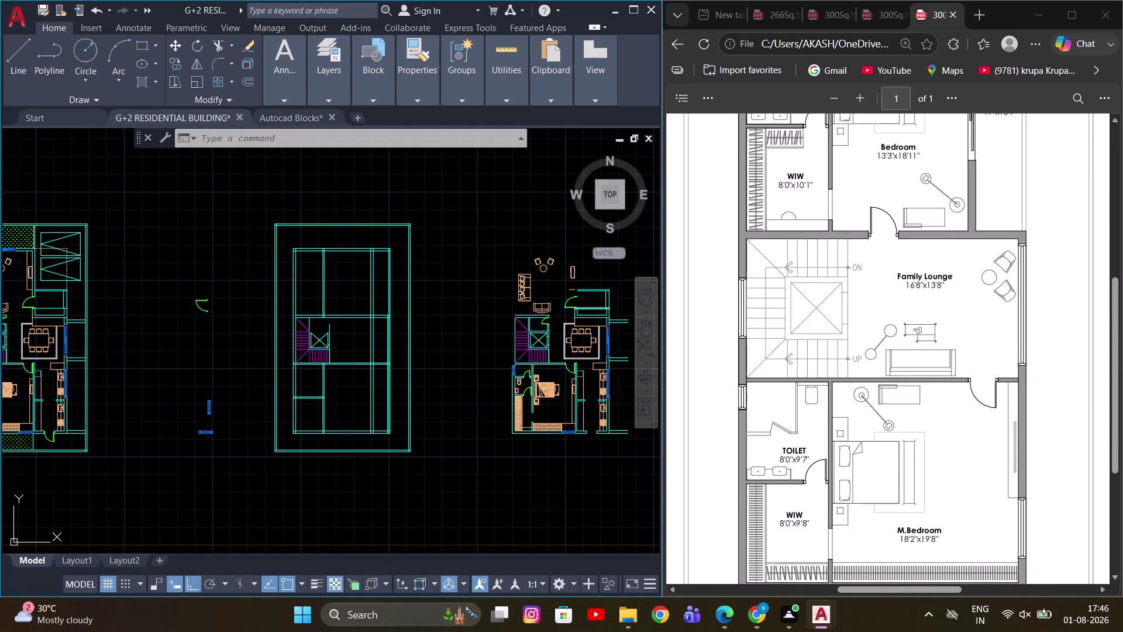
middle_drag(434, 284, 634, 319)
scroll(up, 3)
middle_drag(556, 332, 464, 333)
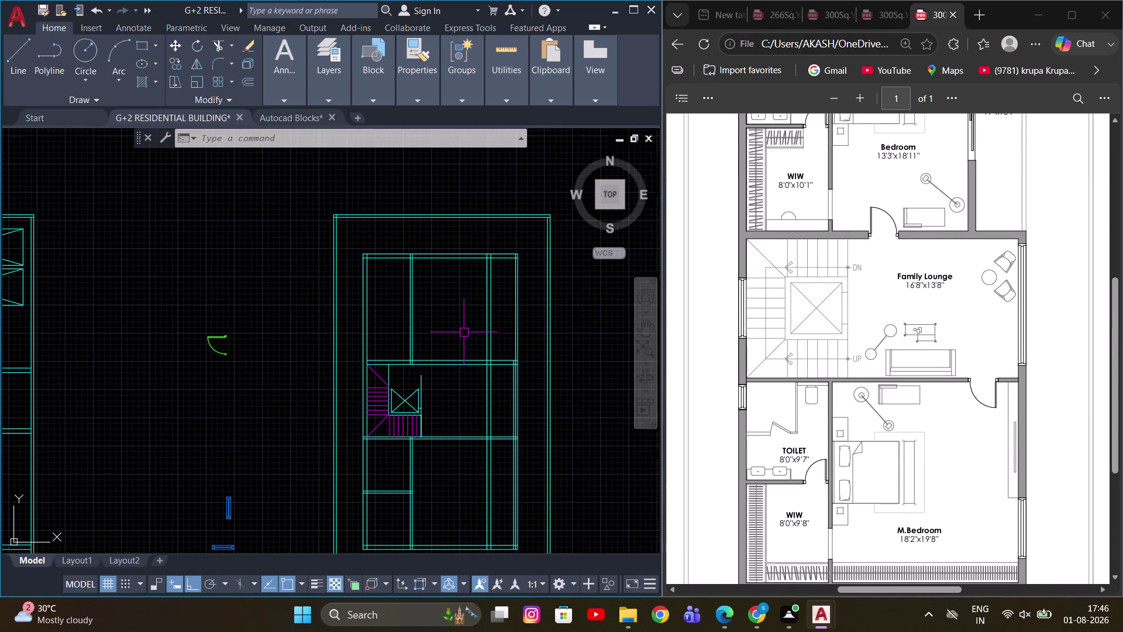
scroll(up, 3)
scroll(up, 3)
middle_drag(419, 347, 474, 283)
scroll(down, 3)
scroll(up, 3)
middle_drag(462, 321, 505, 341)
scroll(up, 3)
scroll(down, 3)
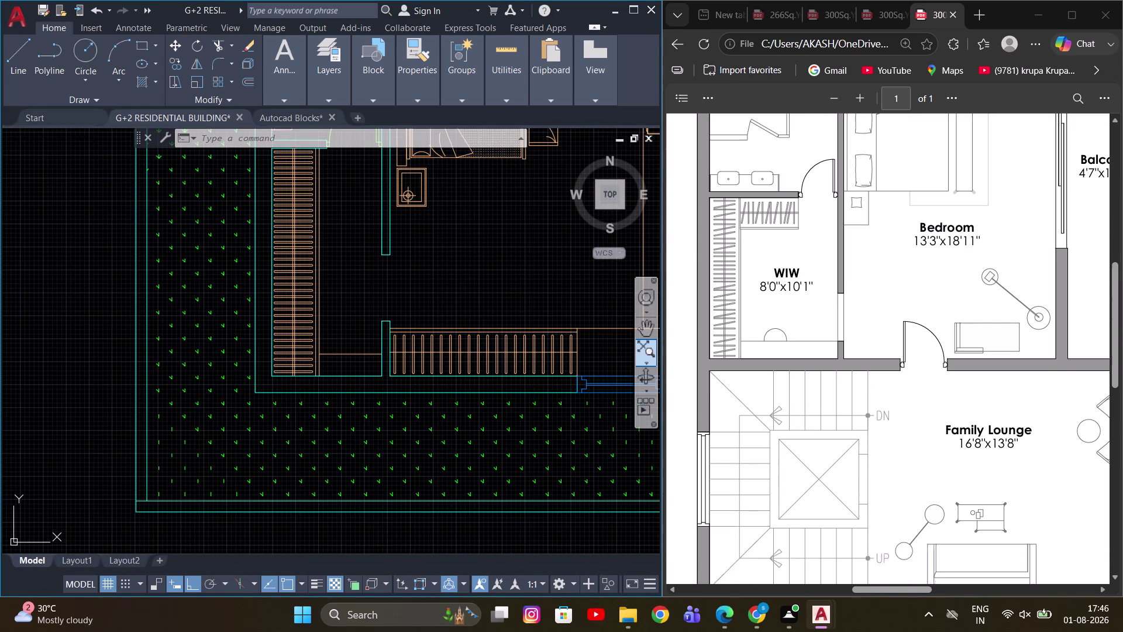
Draw a circle centred on the line junction beside the railing.
scroll(down, 3)
scroll(down, 3)
scroll(up, 3)
scroll(down, 3)
scroll(up, 3)
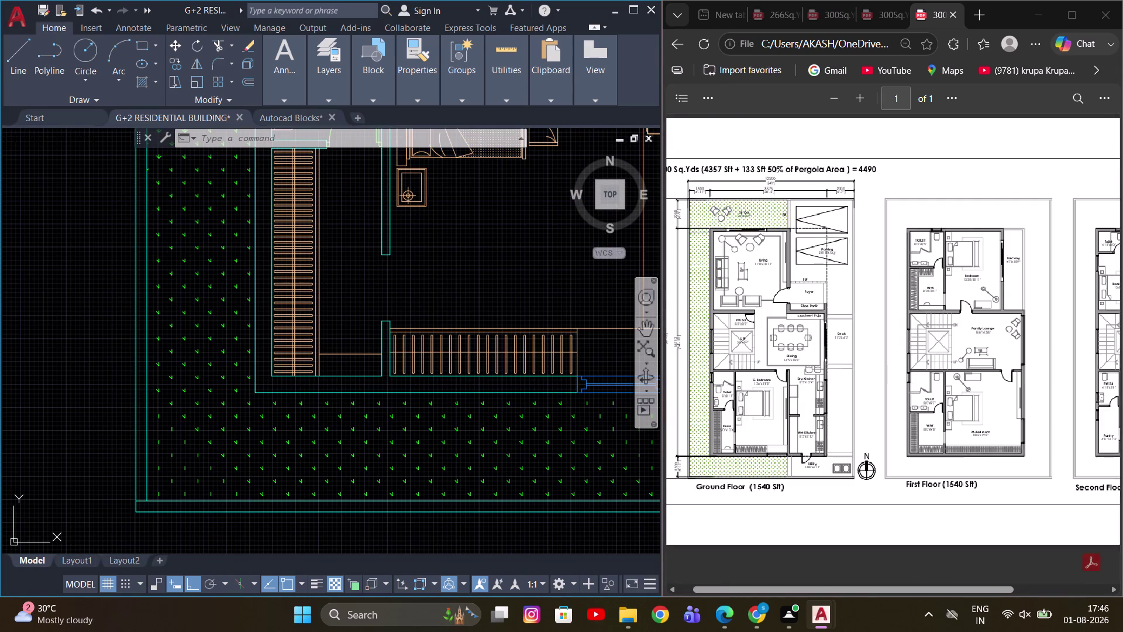
scroll(up, 3)
middle_drag(371, 241, 379, 242)
scroll(up, 3)
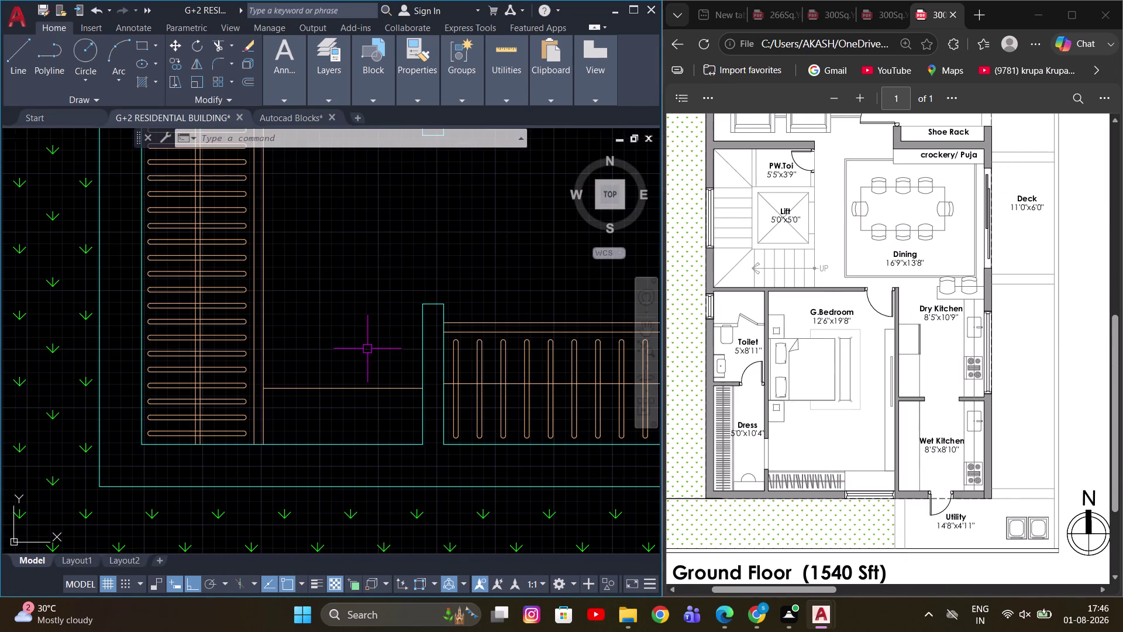
key(c)
key(space)
click(343, 390)
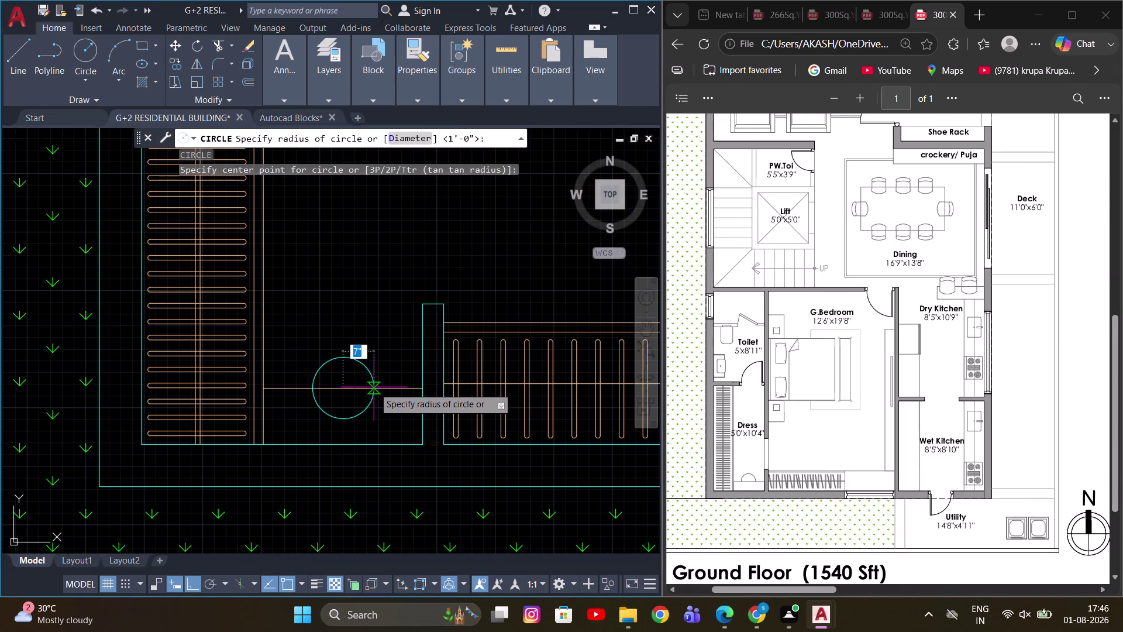
click(370, 391)
key(Escape)
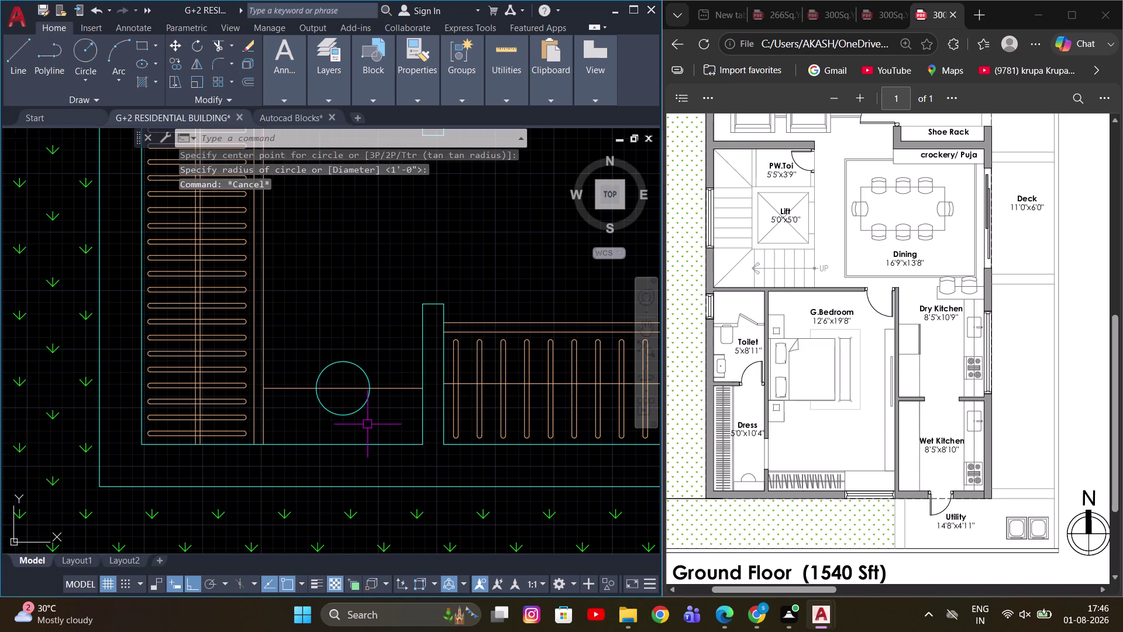
Give the circle the yellow line's properties using MATCHPROP.
key(m)
key(a)
key(space)
click(268, 352)
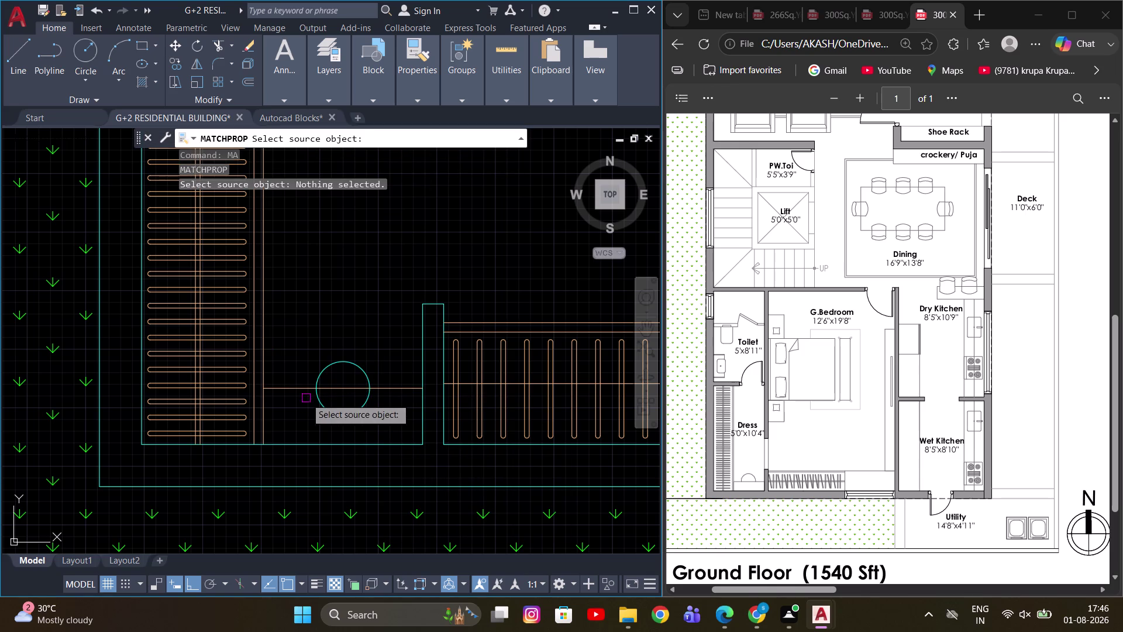
click(355, 366)
key(Escape)
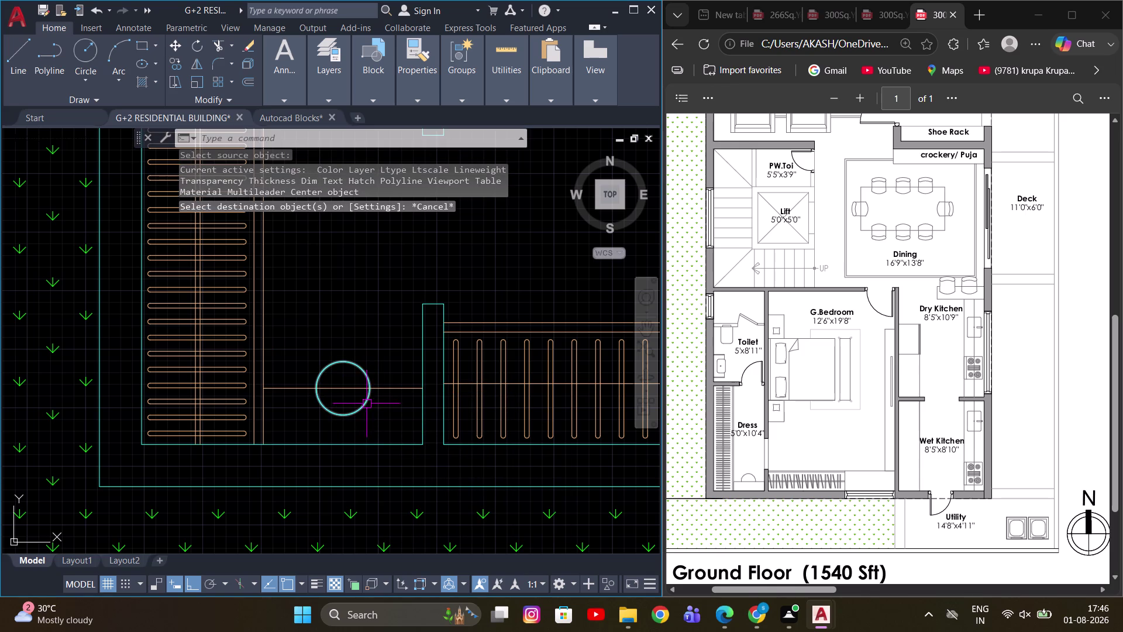
scroll(up, 3)
key(Escape)
key(m)
key(a)
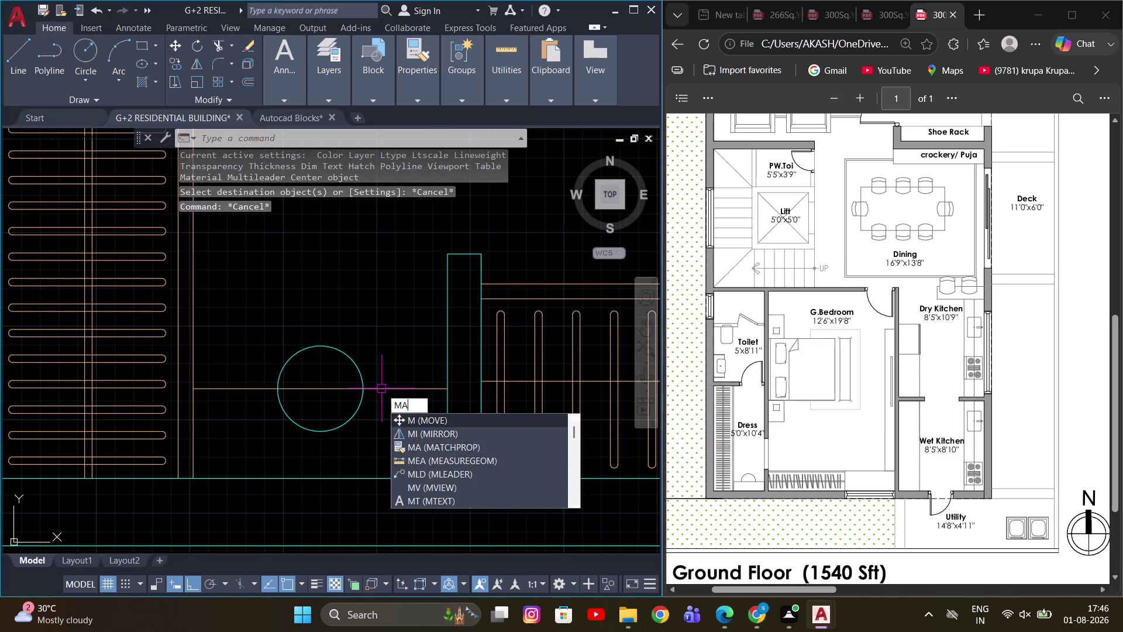
key(space)
click(195, 336)
drag(386, 342, 355, 371)
click(317, 382)
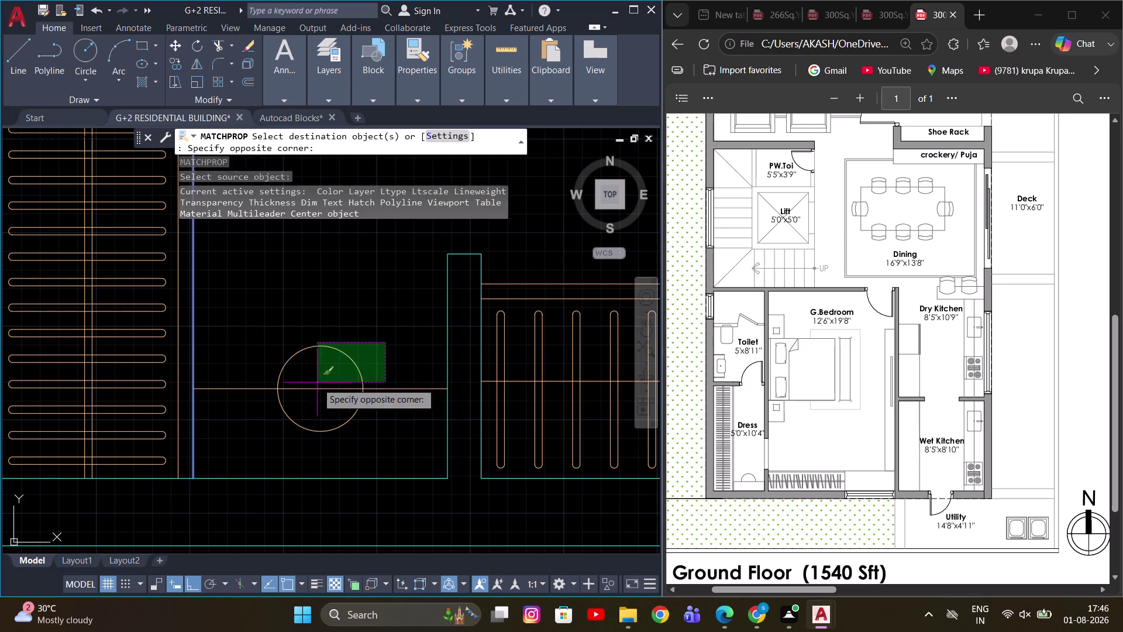
key(Escape)
Trim away the circle's lower half to leave a half-circle.
scroll(down, 3)
scroll(up, 3)
text(TR)
key(space)
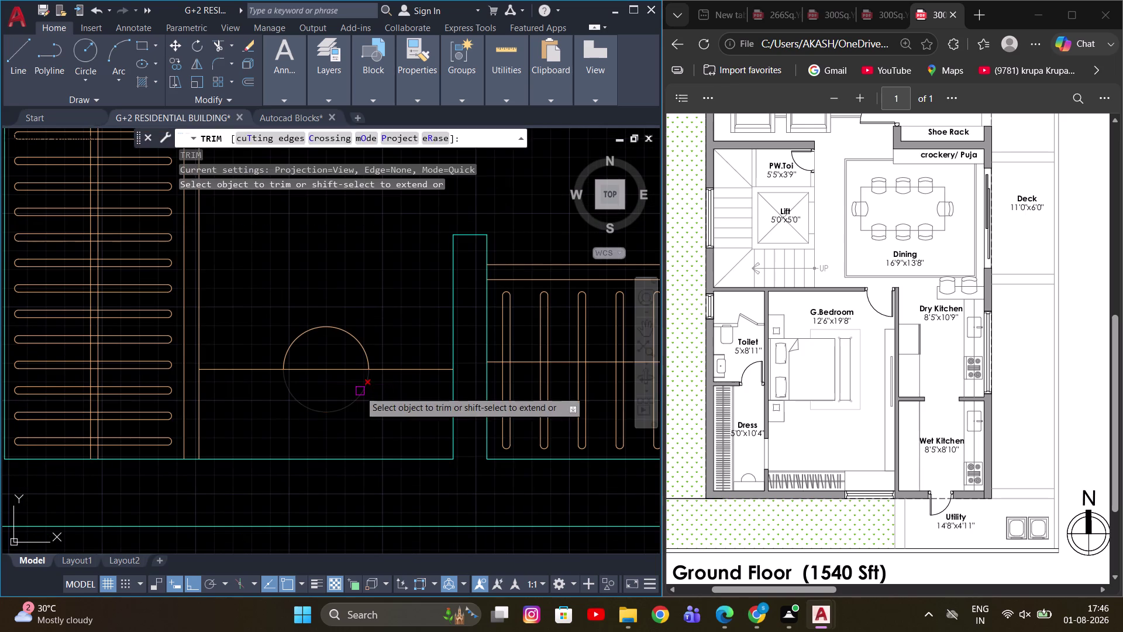
click(360, 393)
key(Escape)
Pan toward the bedroom and kitchen area, starting and cancelling a hatch.
scroll(down, 3)
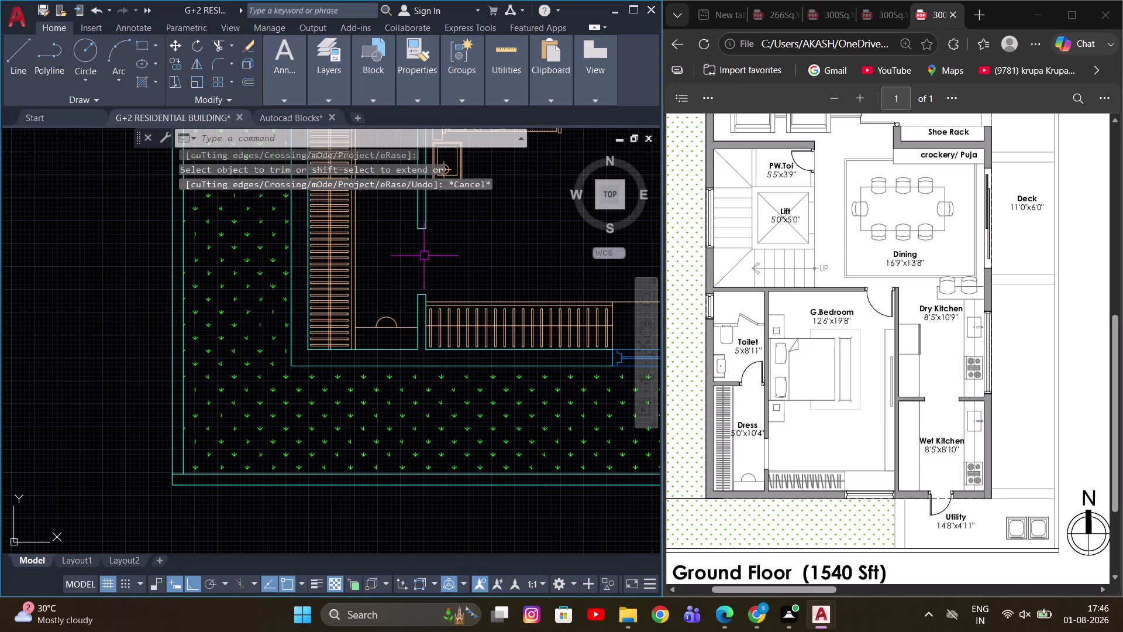
middle_drag(422, 257, 418, 359)
key(Escape)
middle_drag(480, 366, 413, 391)
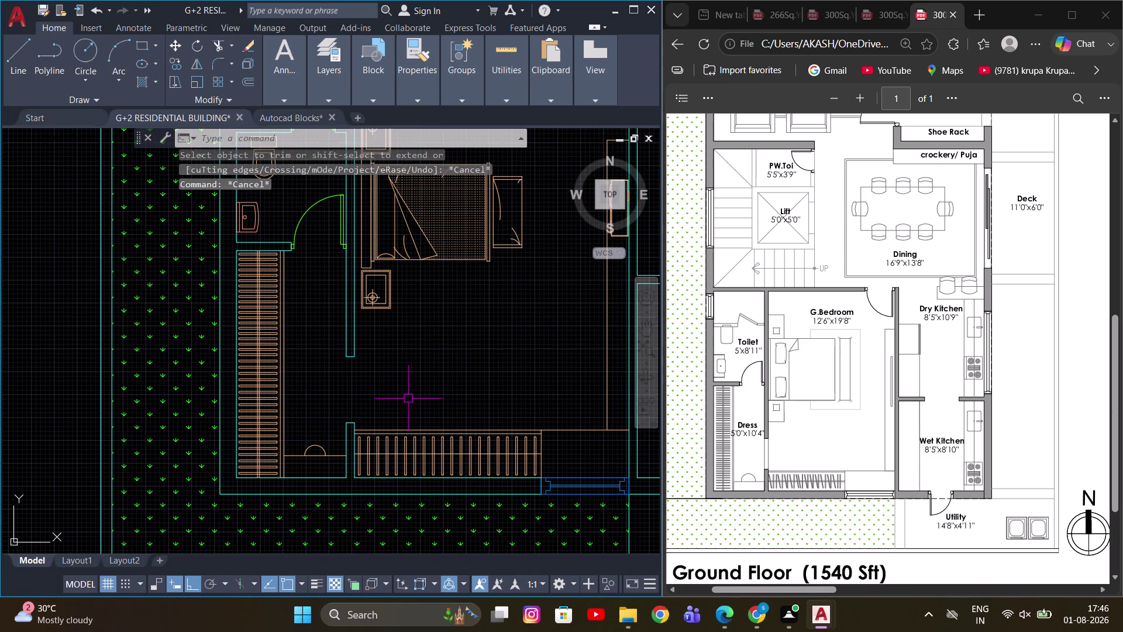
middle_drag(395, 393, 421, 393)
scroll(up, 3)
scroll(down, 3)
middle_drag(399, 377, 404, 379)
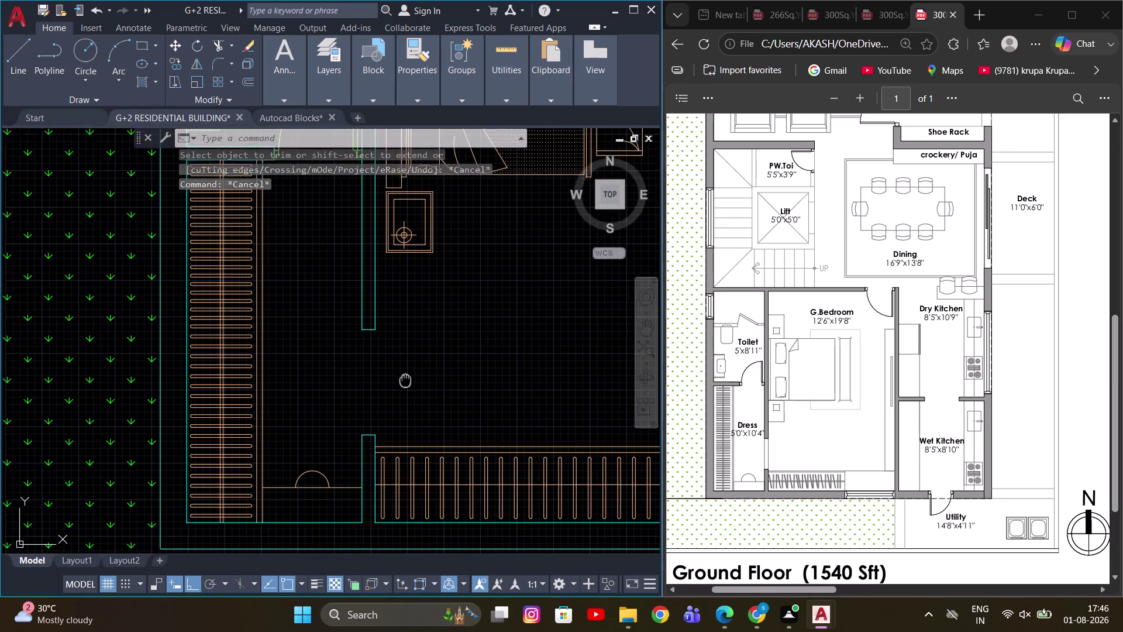
middle_drag(404, 379, 415, 386)
key(k)
key(space)
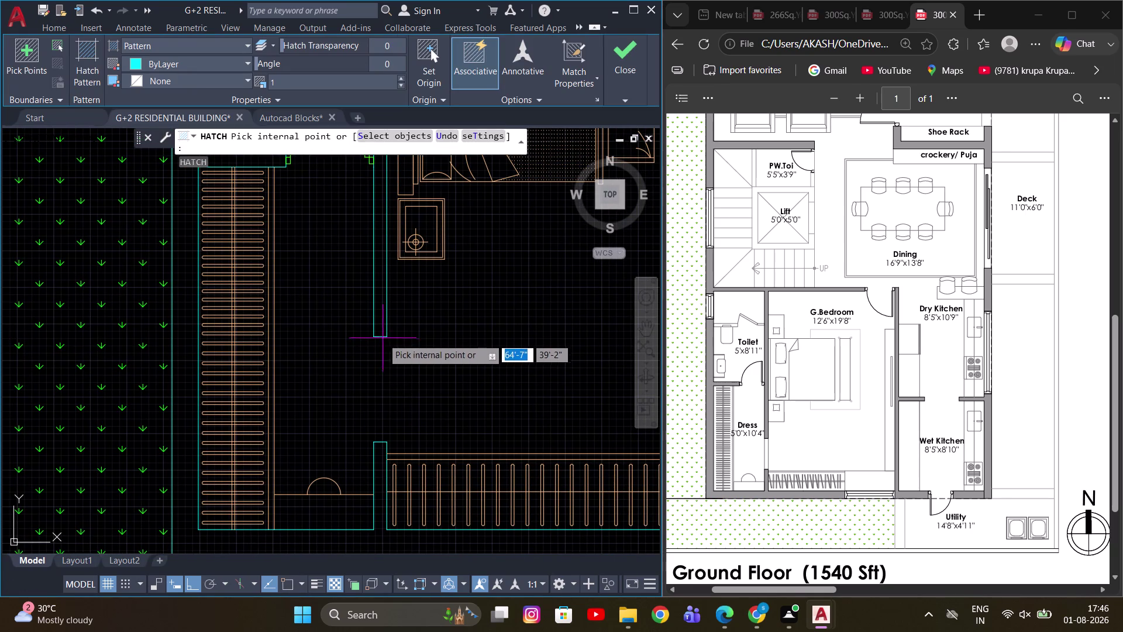
key(Escape)
scroll(down, 3)
key(Escape)
middle_drag(456, 341, 426, 412)
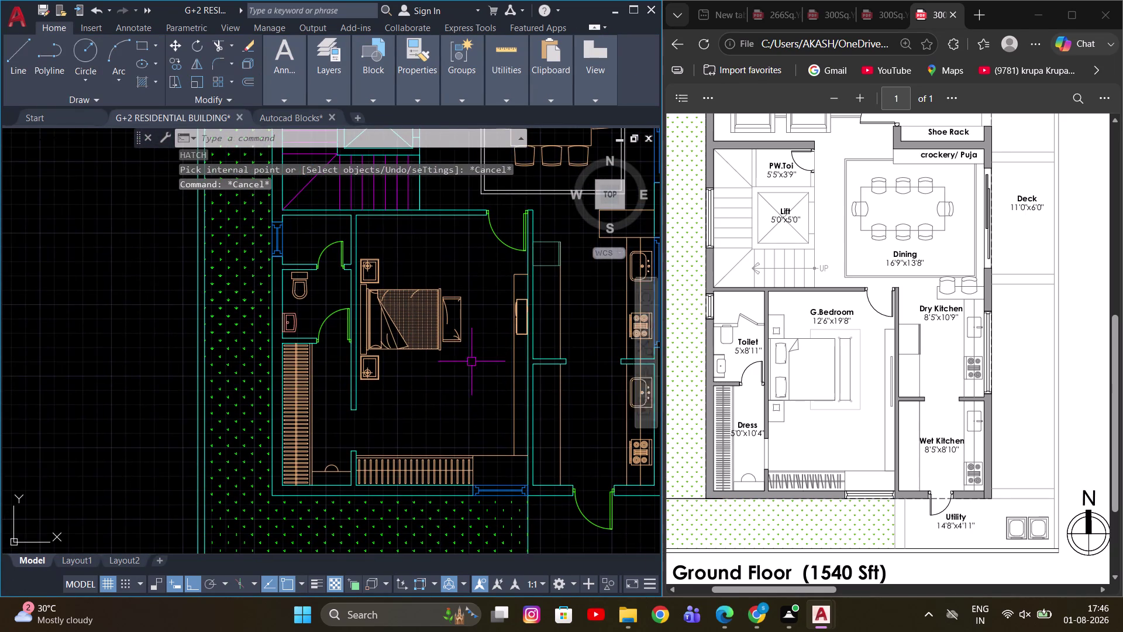
scroll(down, 3)
middle_drag(525, 352, 373, 398)
scroll(down, 3)
scroll(down, 3)
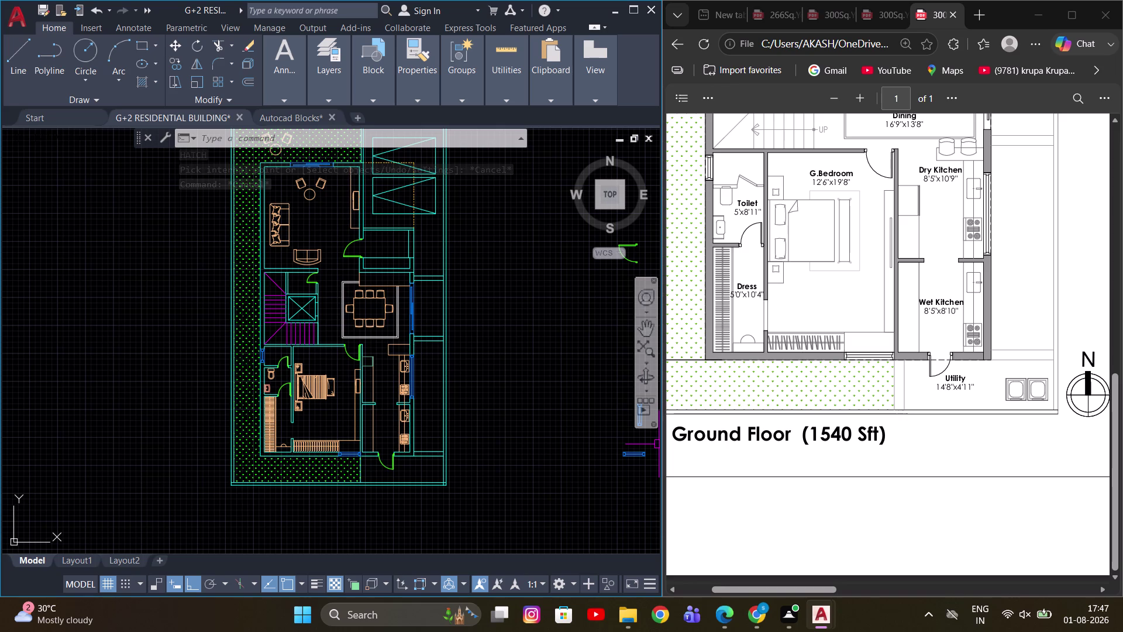
key(Escape)
scroll(up, 3)
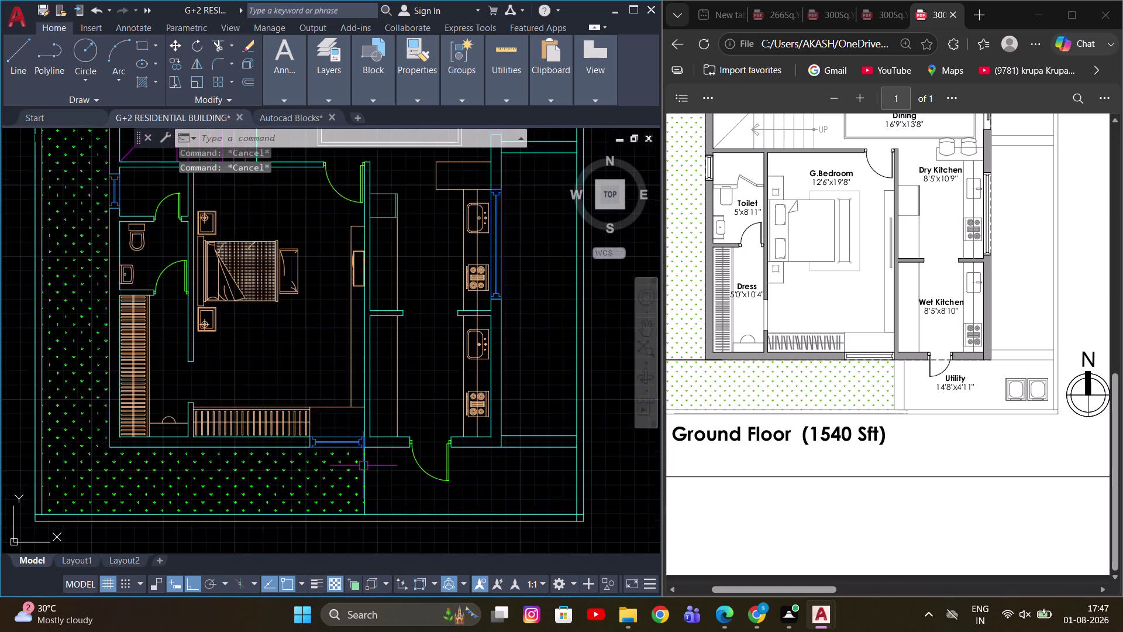
middle_drag(438, 504, 404, 482)
key(o)
key(Return)
text(1)
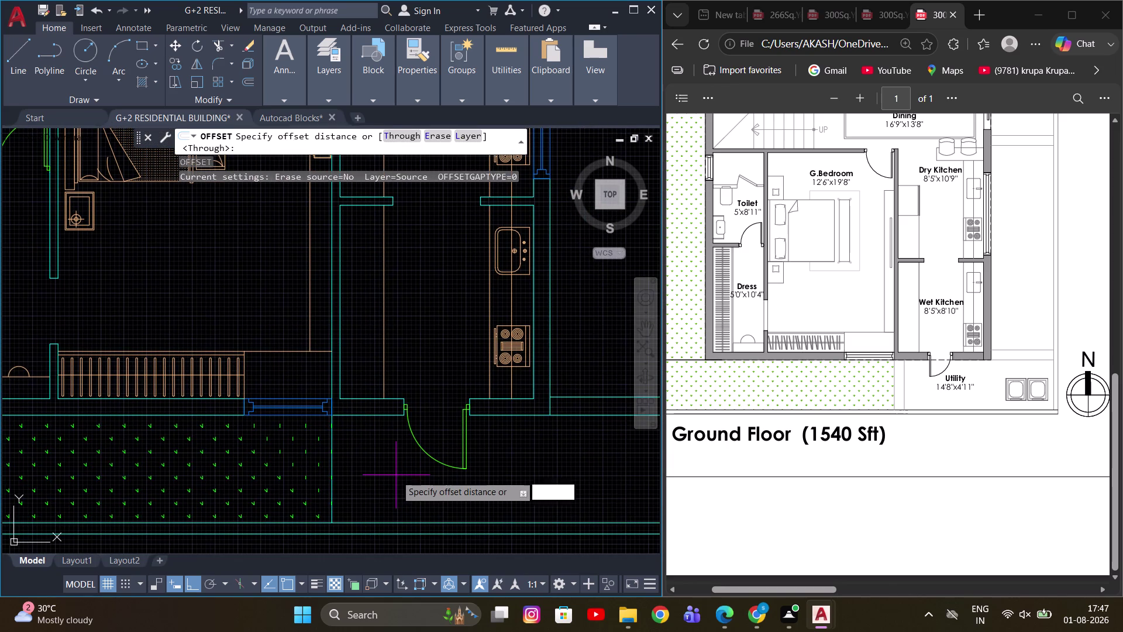
text(0)
key(Return)
click(331, 462)
click(393, 442)
key(Escape)
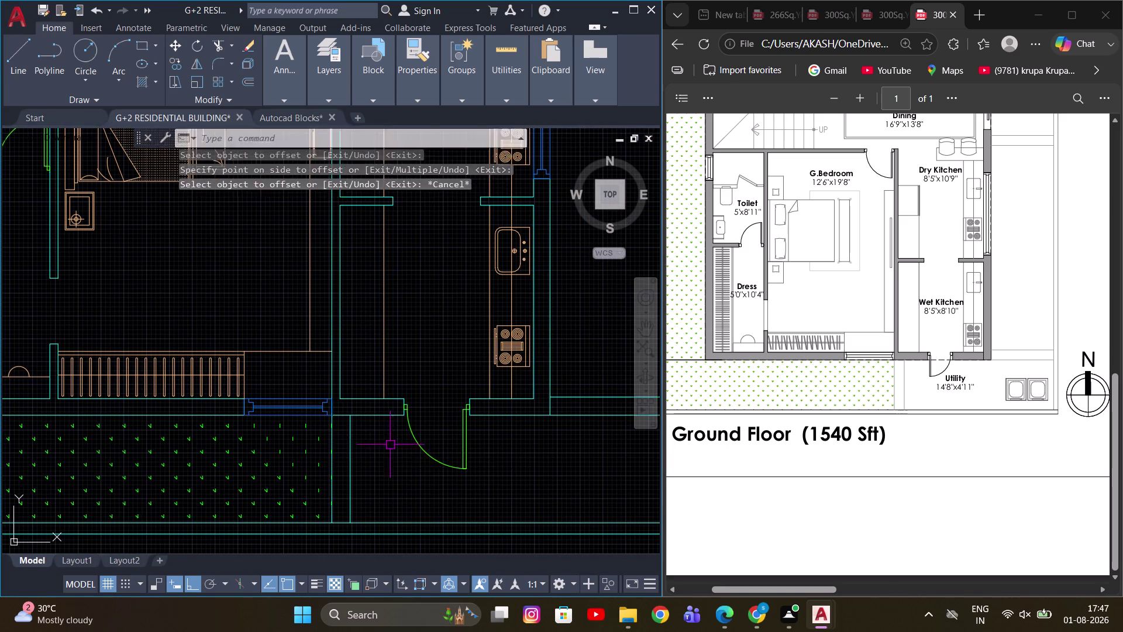
scroll(down, 3)
middle_drag(497, 459, 441, 461)
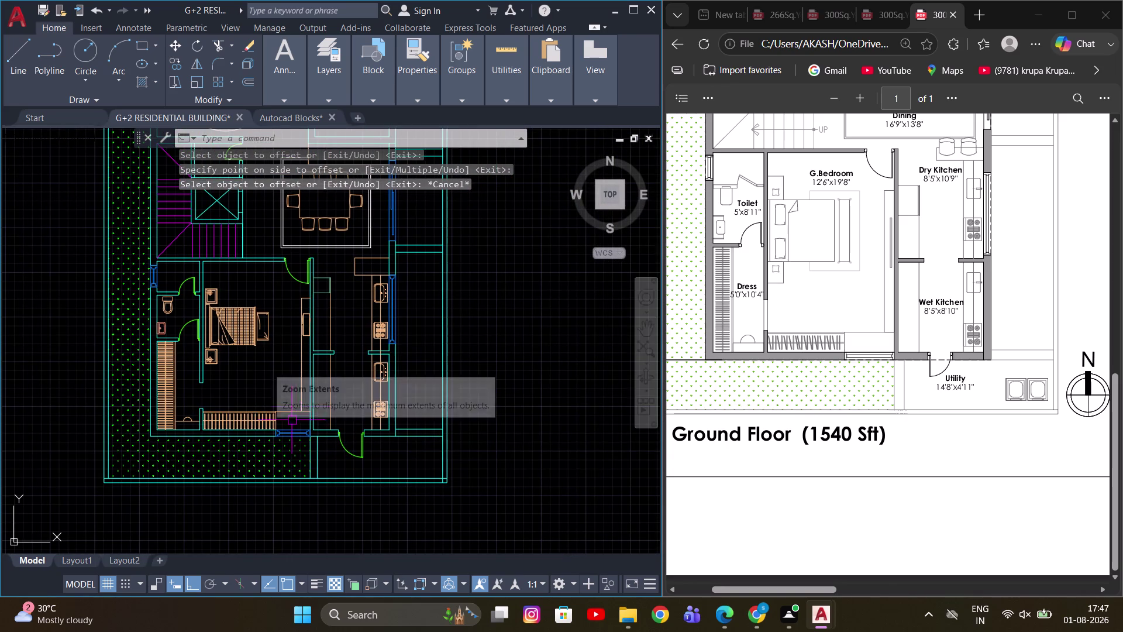
middle_drag(474, 455, 483, 481)
scroll(down, 3)
middle_drag(526, 389, 495, 443)
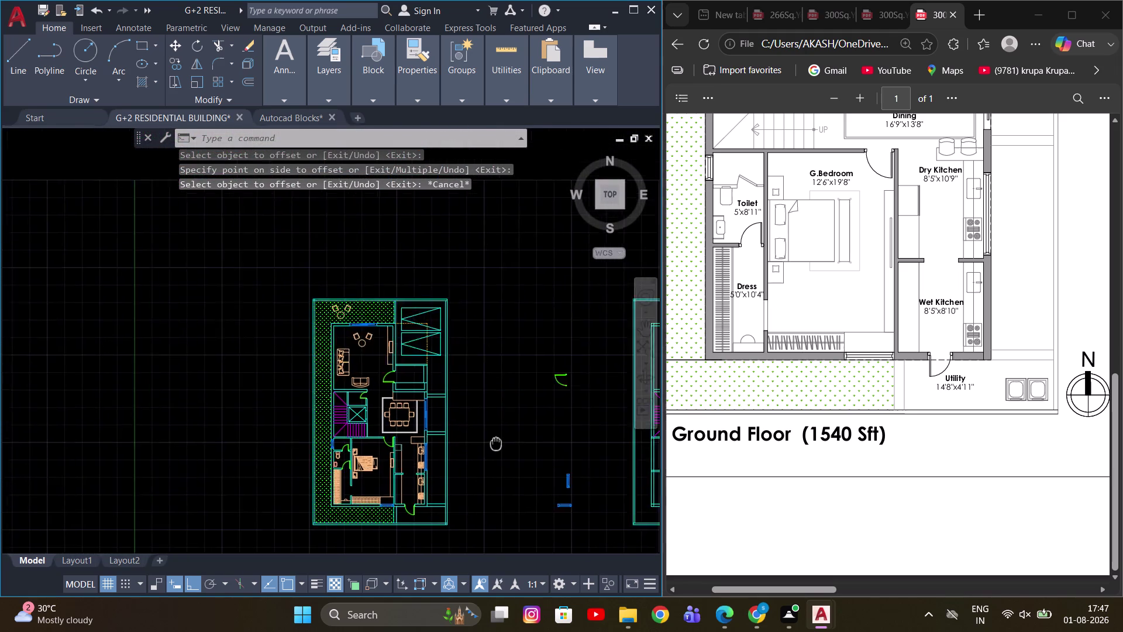
middle_drag(496, 443, 495, 445)
scroll(up, 3)
scroll(up, 3)
middle_drag(510, 352, 479, 347)
scroll(up, 3)
scroll(down, 3)
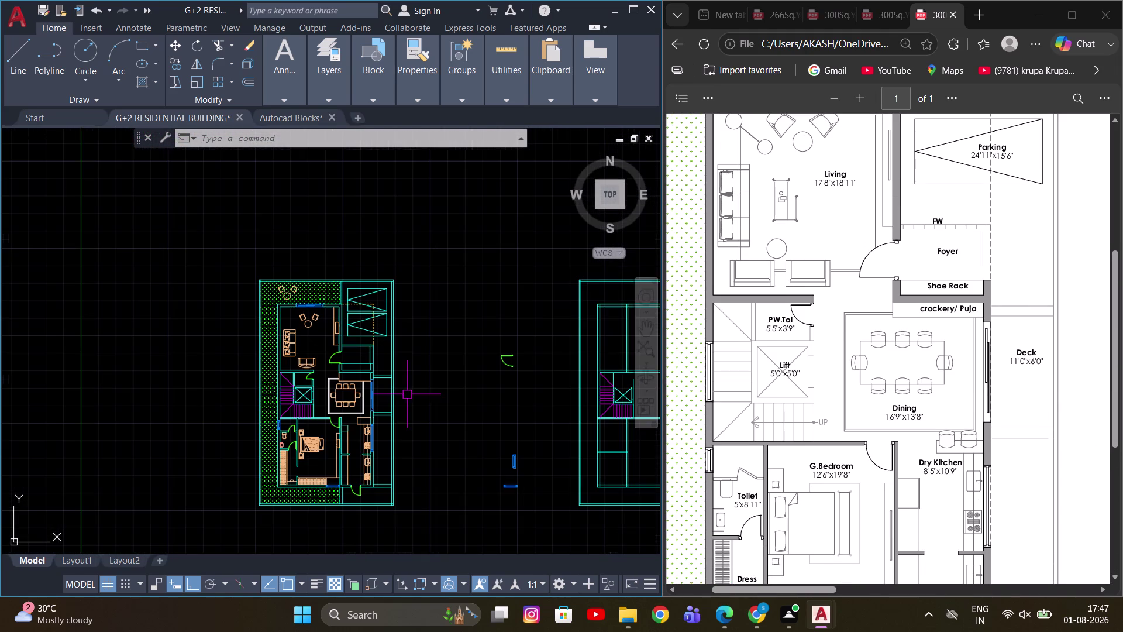
Zoom the reference PDF in on the first-floor bedroom.
middle_drag(432, 367, 447, 399)
scroll(up, 3)
scroll(down, 3)
scroll(up, 3)
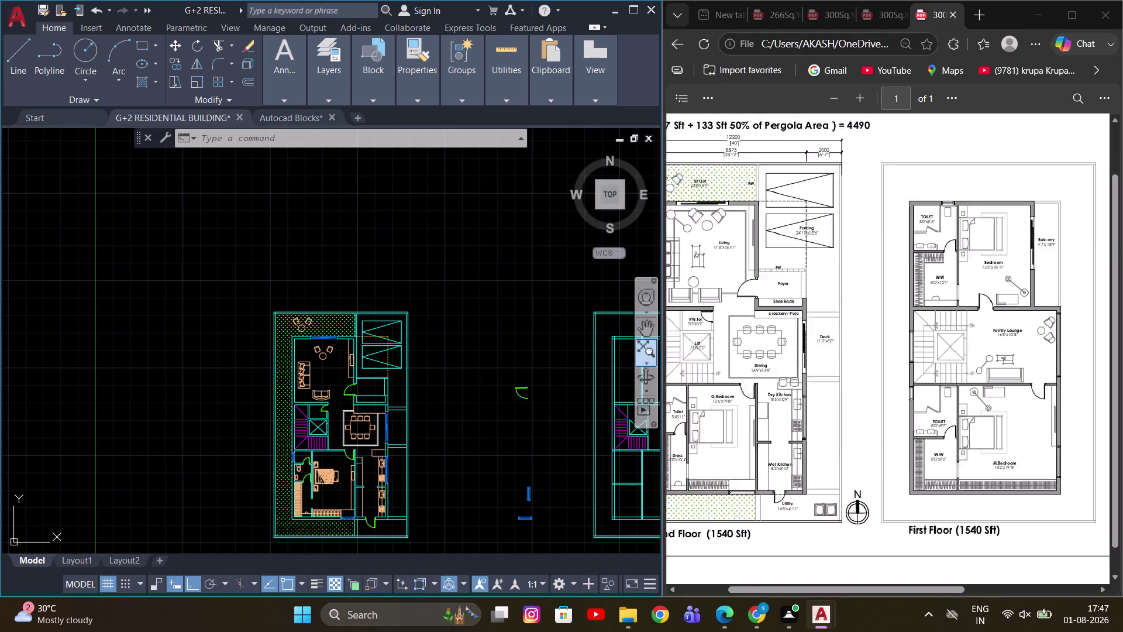
scroll(up, 3)
scroll(up, 3)
scroll(up, 3)
scroll(down, 3)
scroll(up, 3)
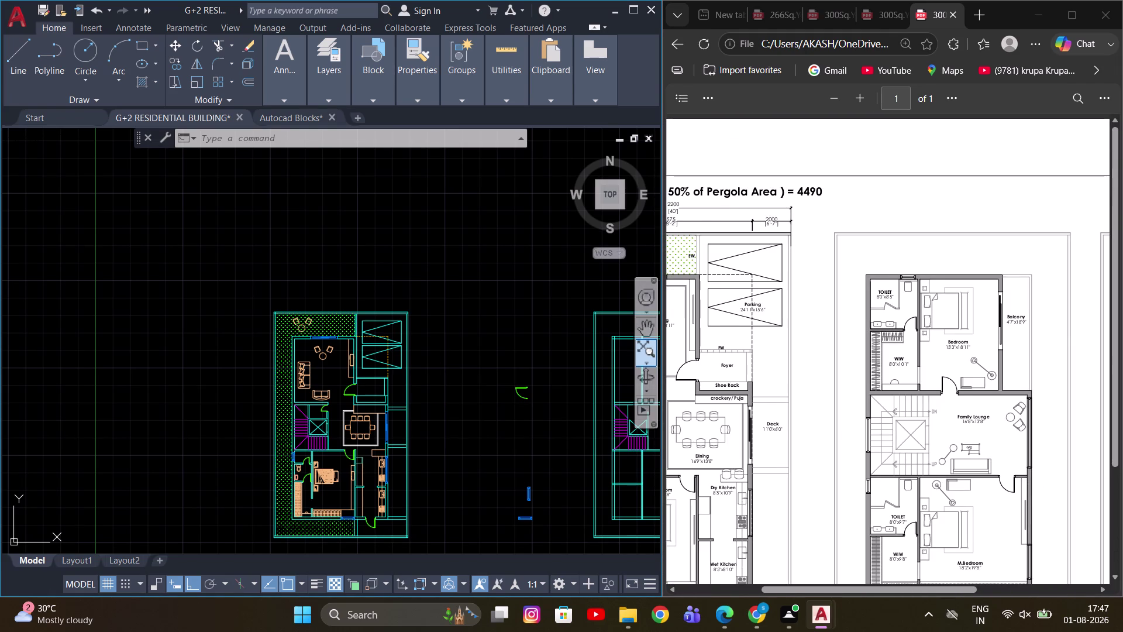
scroll(up, 3)
scroll(up, 3)
scroll(up, 3)
scroll(down, 3)
scroll(up, 3)
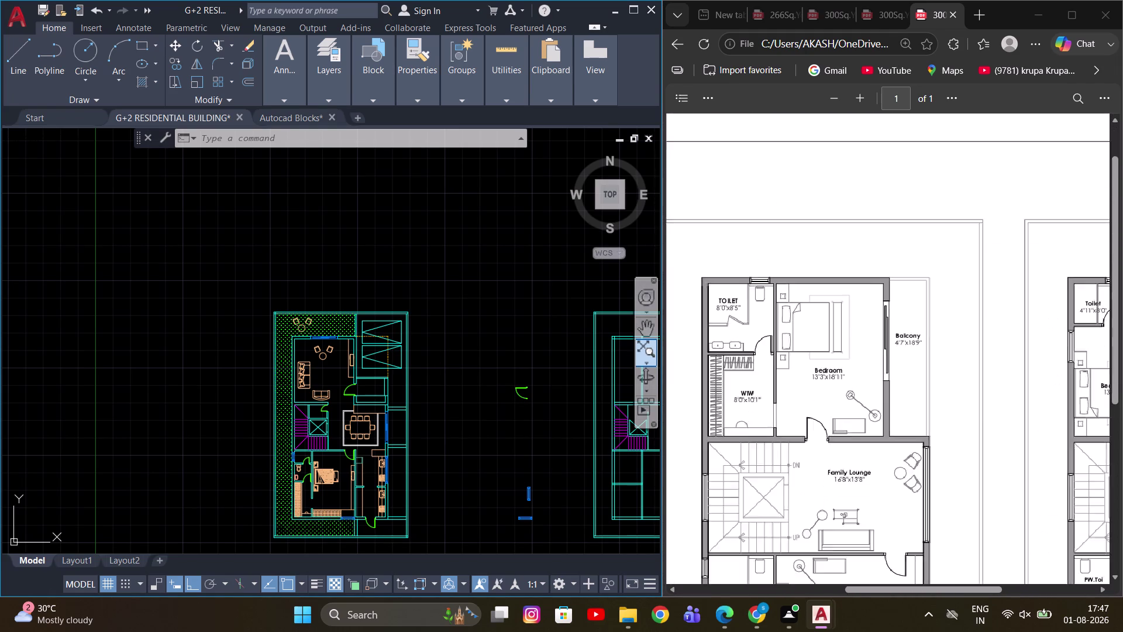
scroll(up, 3)
drag(863, 591, 842, 594)
scroll(up, 3)
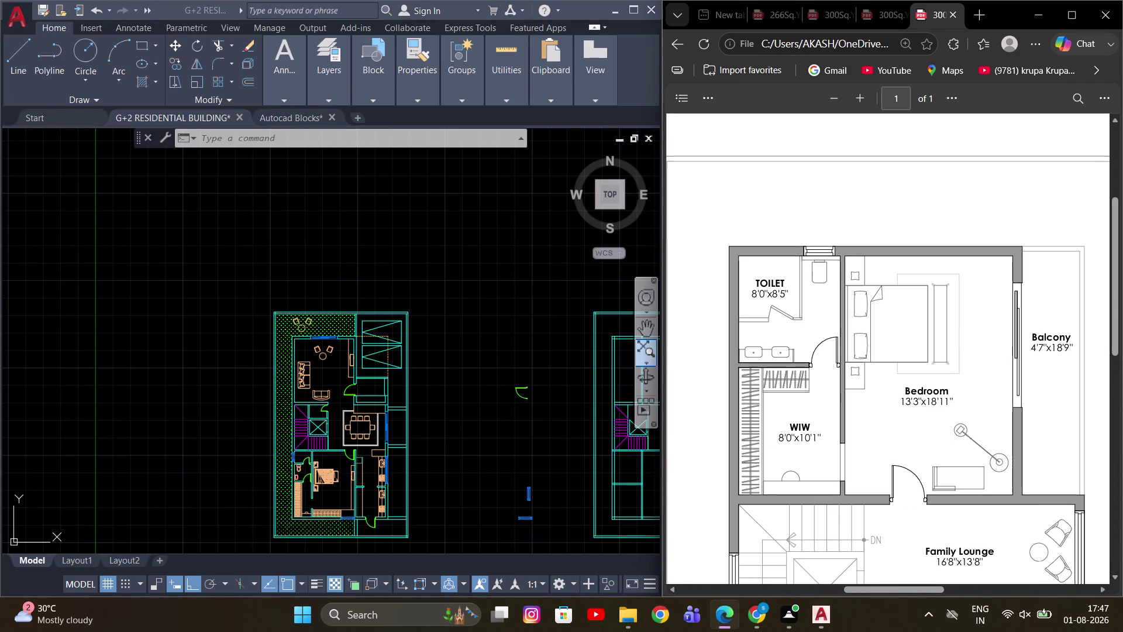
Pan AutoCAD right to centre the first-floor room walls.
click(460, 393)
middle_drag(481, 344, 347, 312)
scroll(up, 3)
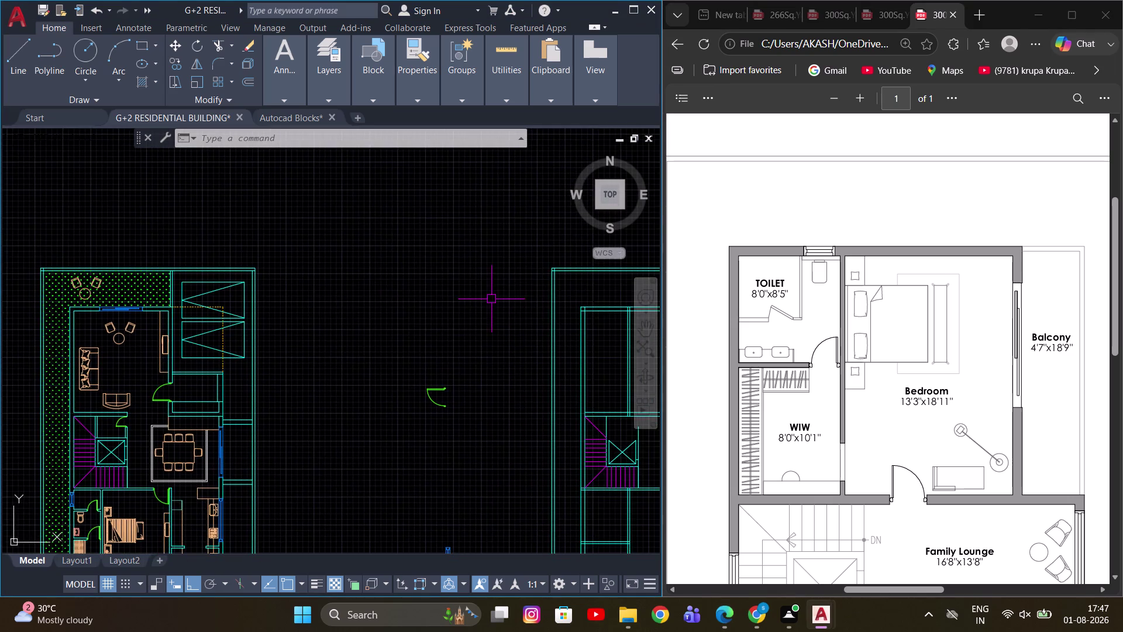
middle_drag(484, 298, 311, 289)
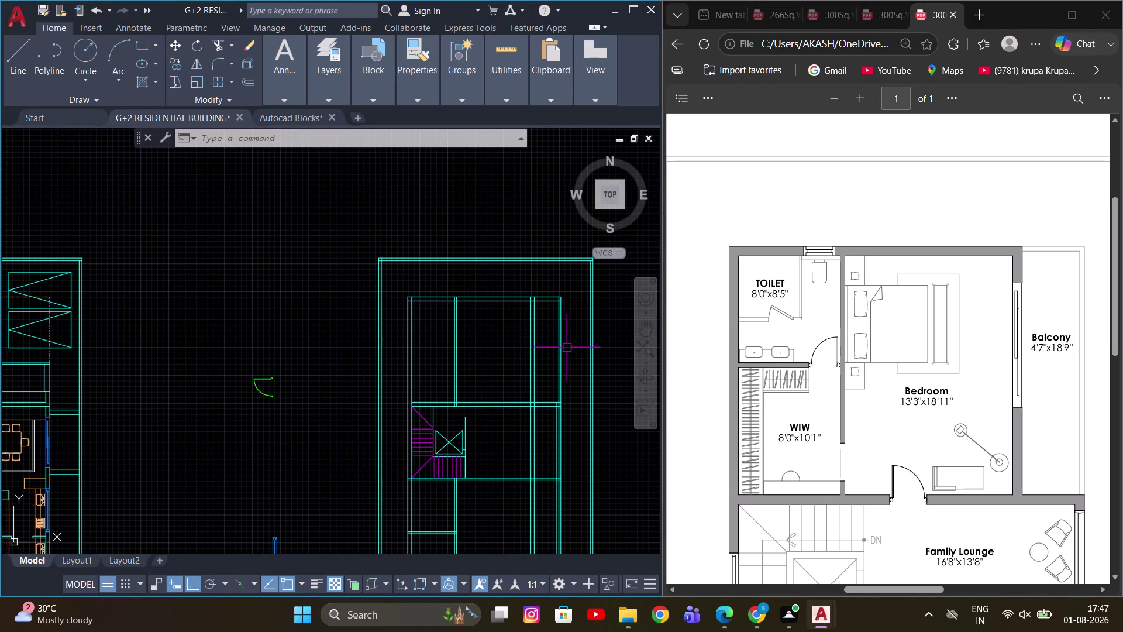
scroll(up, 3)
middle_drag(498, 341, 499, 336)
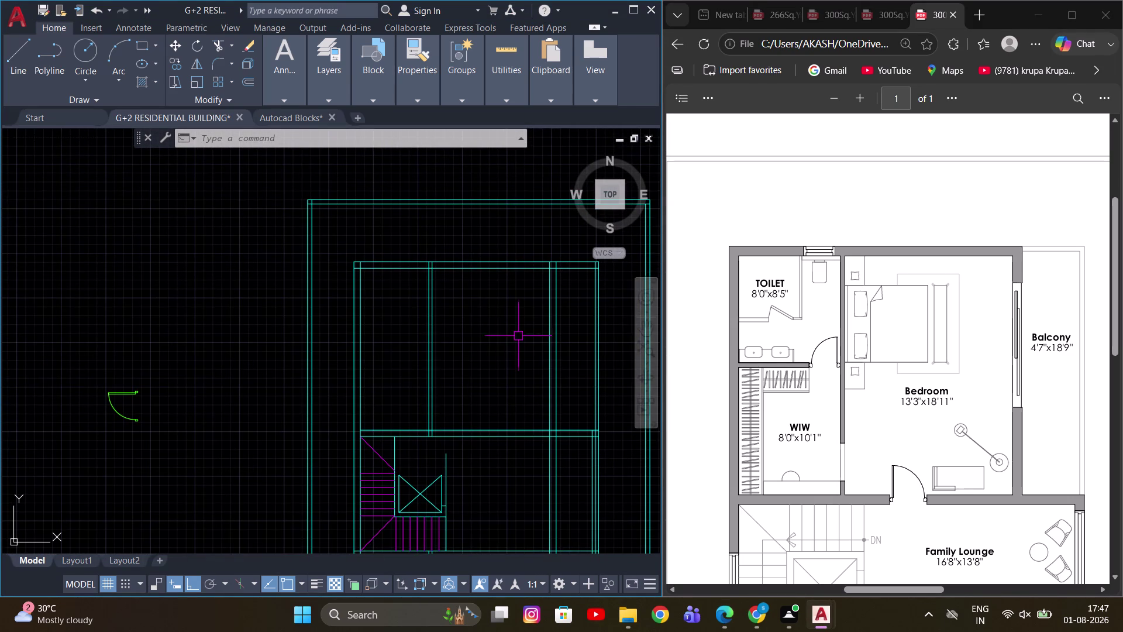
middle_drag(499, 339, 461, 346)
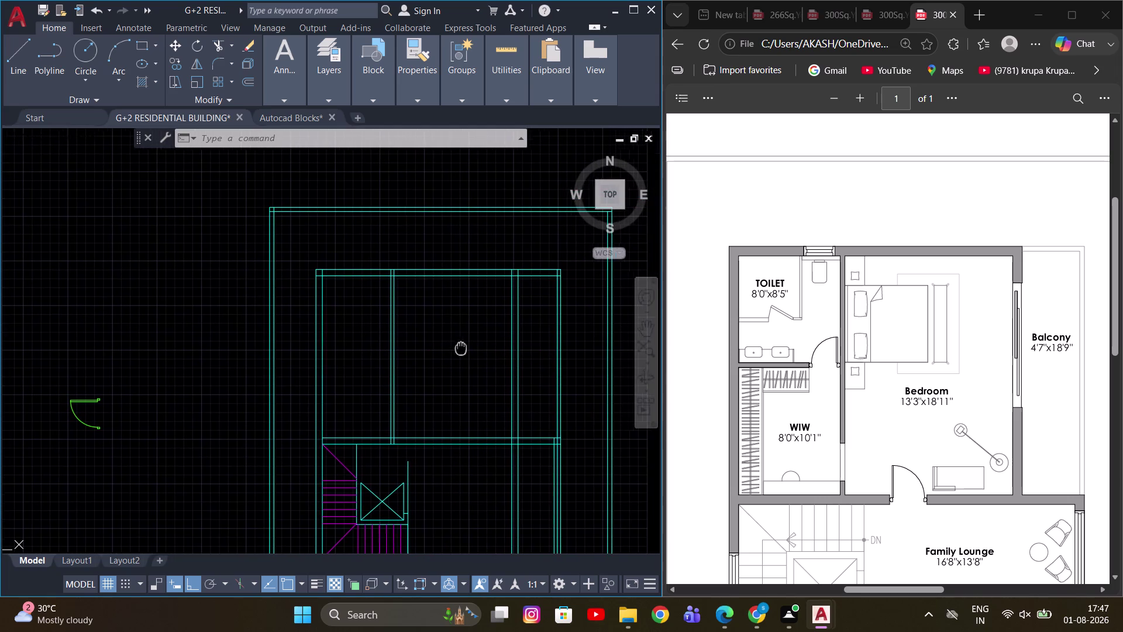
middle_drag(461, 347, 460, 346)
Bring the top wall junction into view, cancelling a stray MEASURE command.
text(ME)
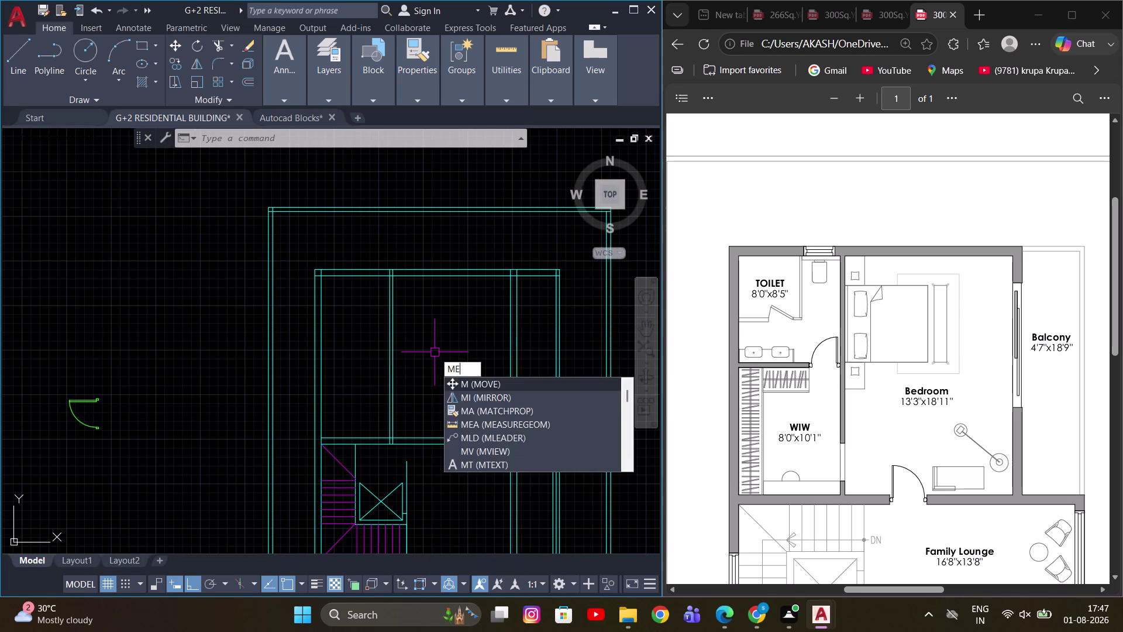
text(A)
key(space)
key(Escape)
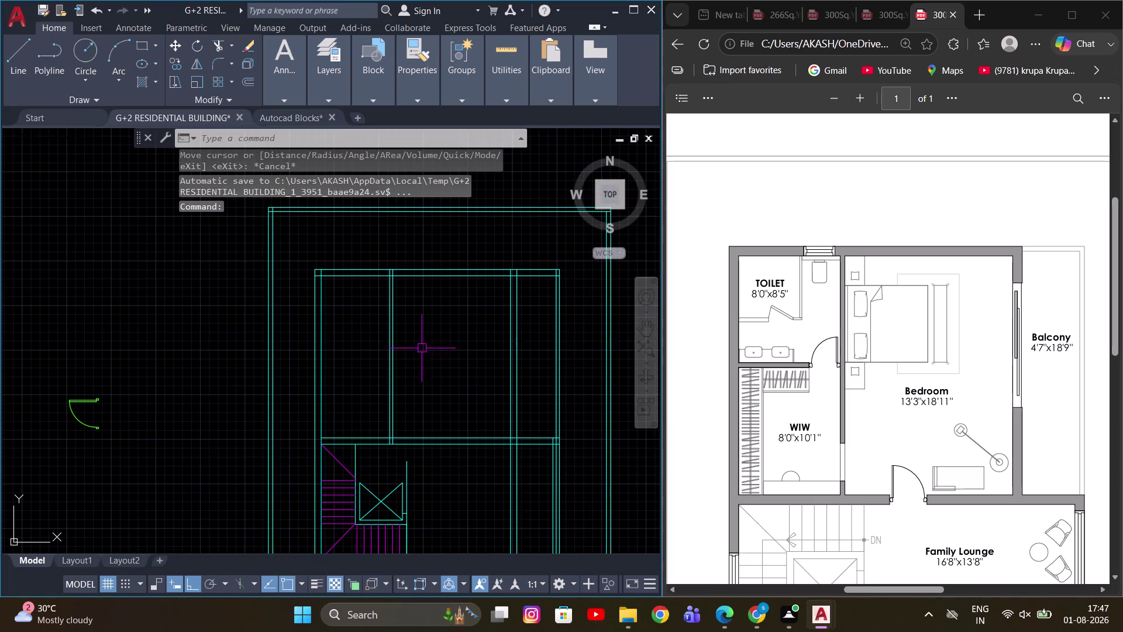
scroll(down, 3)
scroll(up, 3)
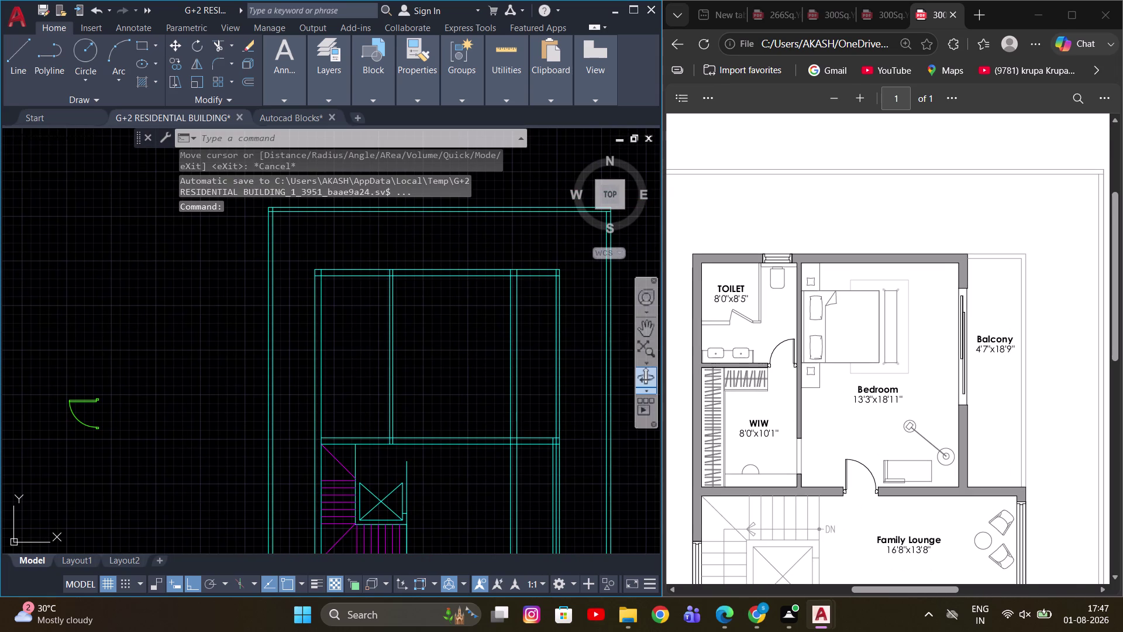
middle_drag(453, 359, 448, 321)
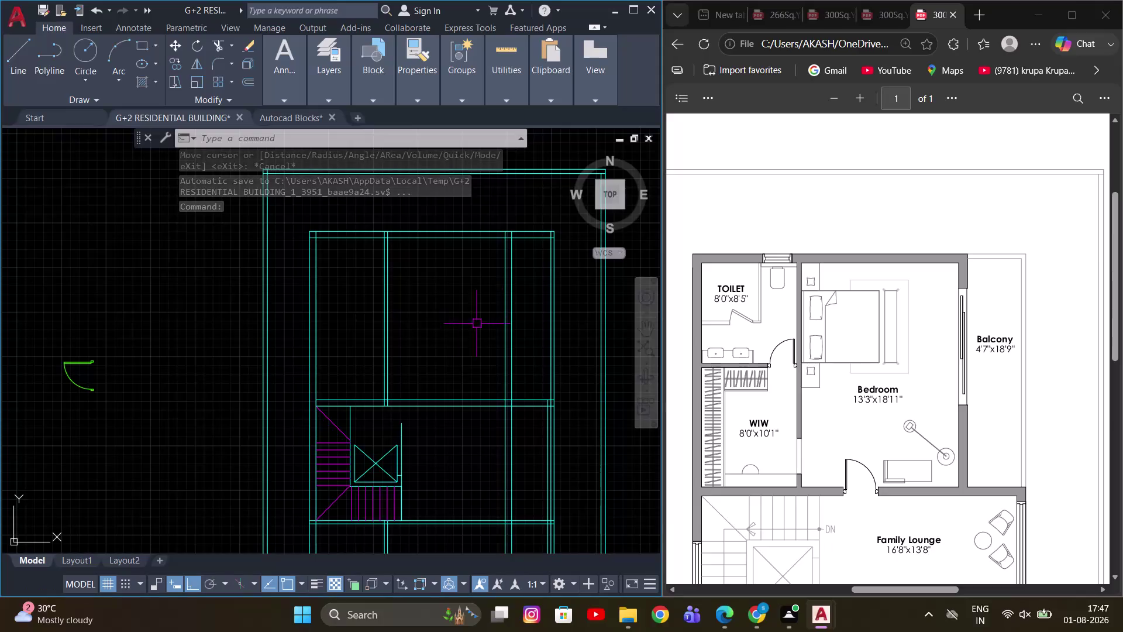
middle_drag(517, 312, 478, 348)
scroll(up, 3)
middle_drag(500, 294, 499, 302)
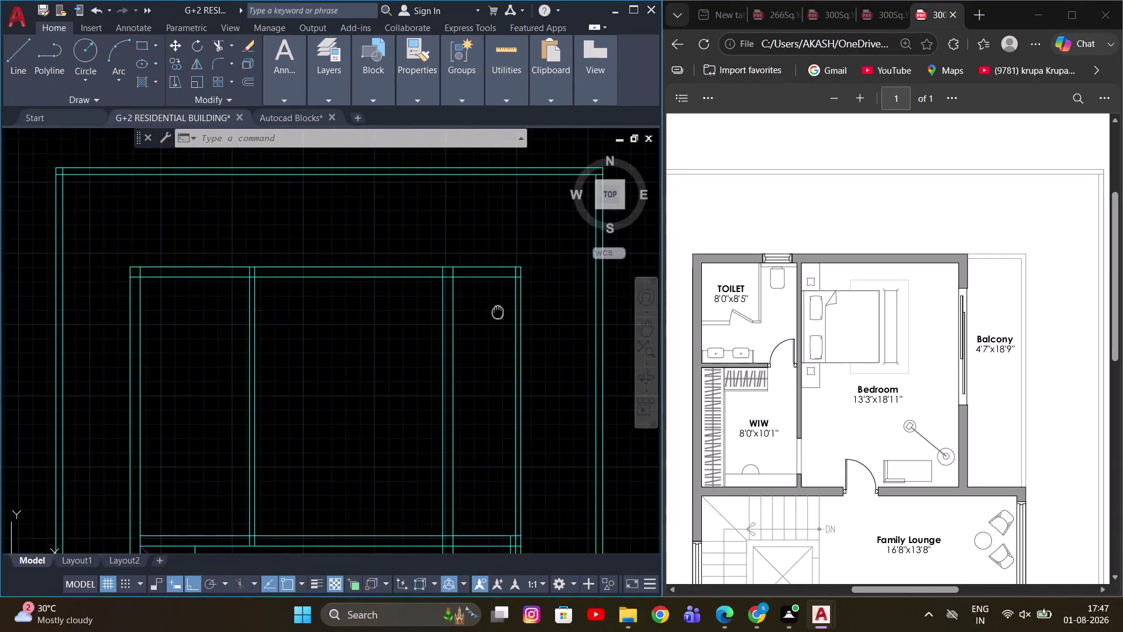
middle_drag(500, 301, 492, 336)
key(Escape)
scroll(up, 3)
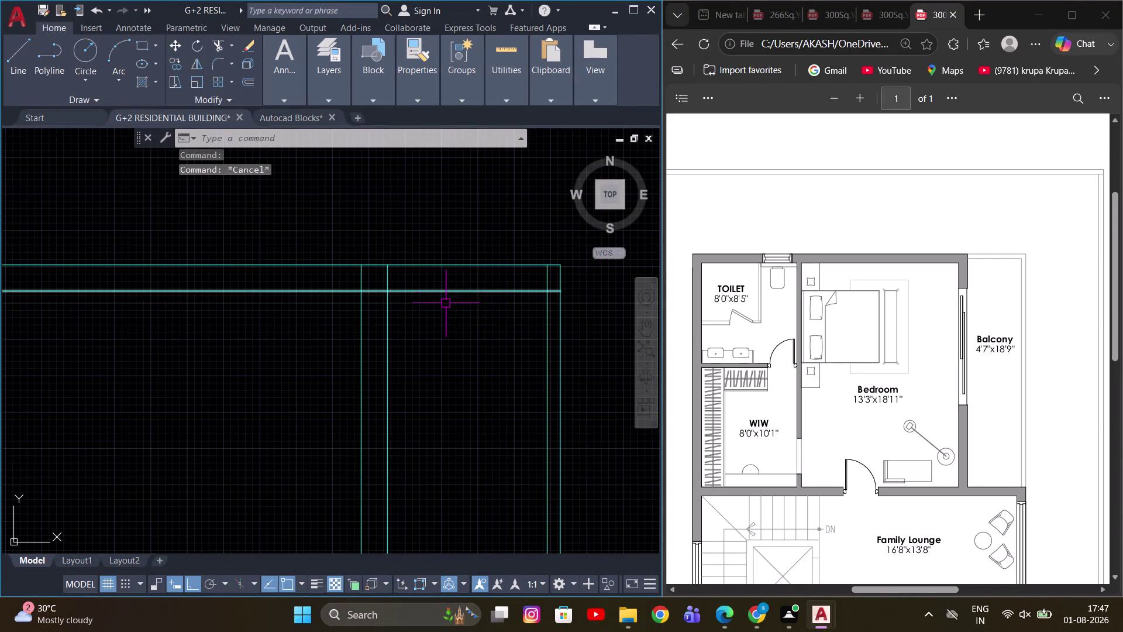
Start a TRIM on the wall lines, then abandon it.
key(t)
text(R)
key(space)
key(Escape)
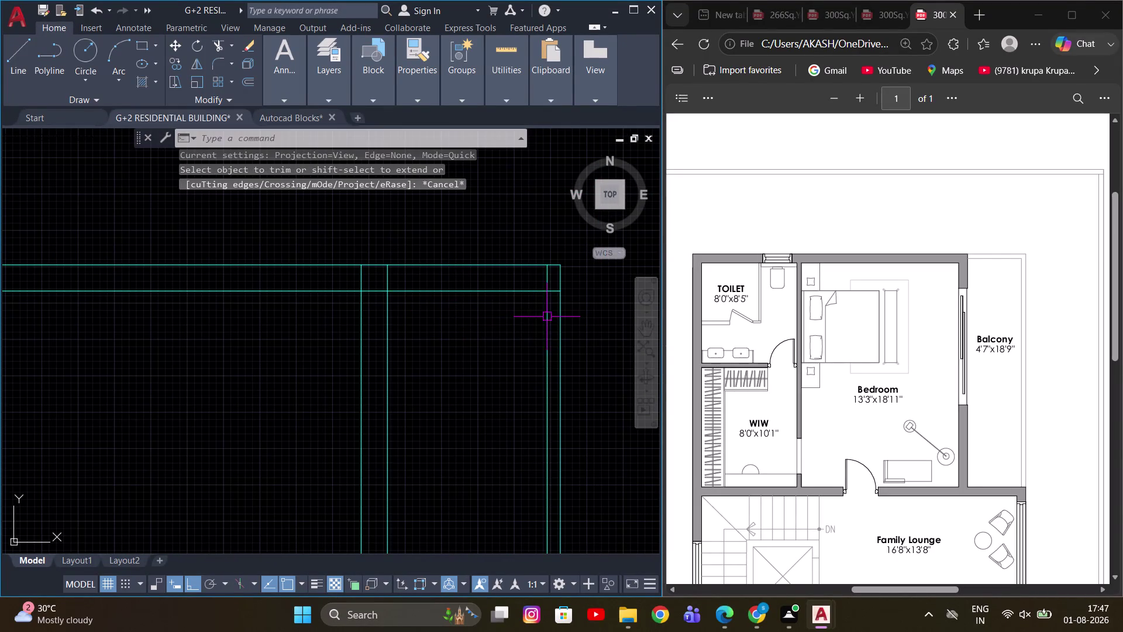
scroll(down, 3)
Erase the two middle vertical wall lines using a crossing window.
click(458, 351)
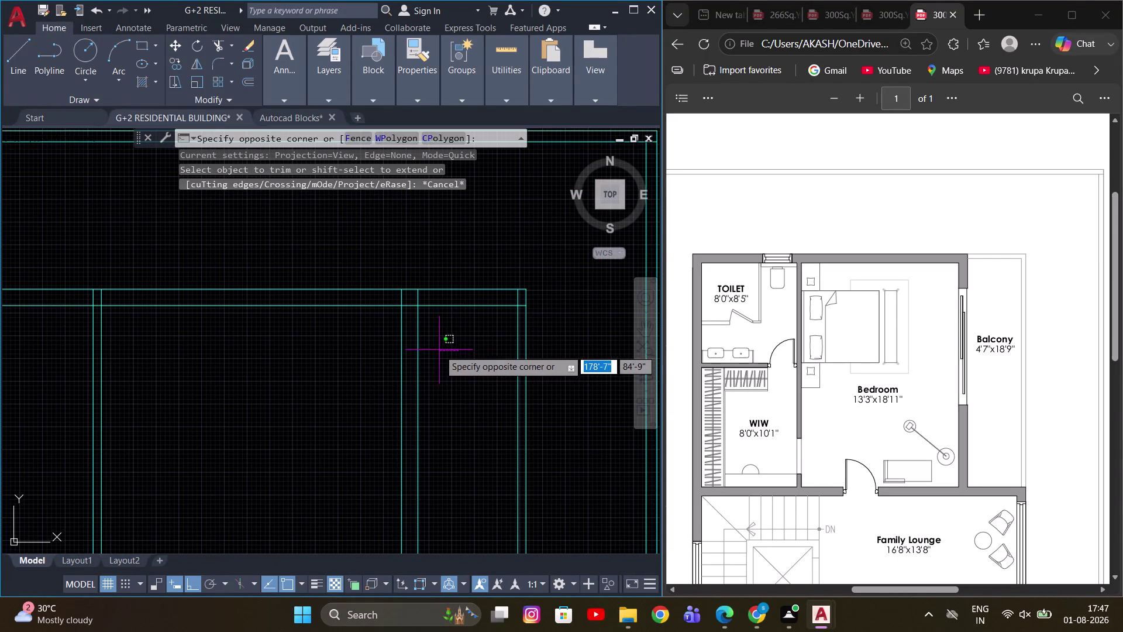
click(453, 348)
key(Escape)
scroll(down, 3)
scroll(up, 3)
drag(458, 367, 437, 372)
click(410, 375)
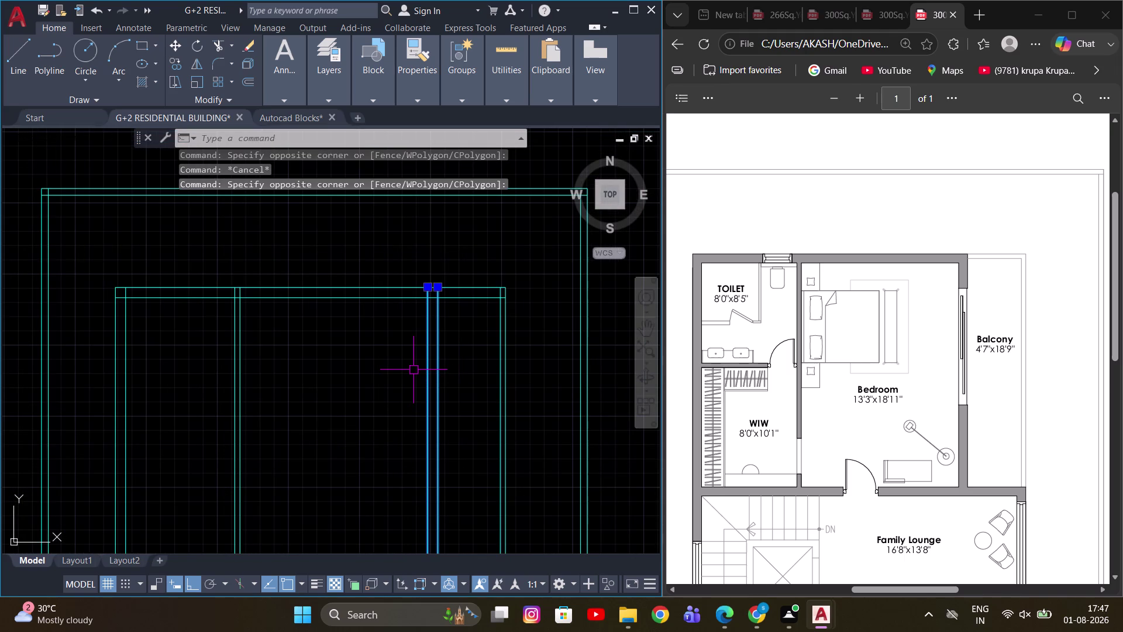
key(e)
key(space)
Erase the stray wall line at the corner.
click(502, 355)
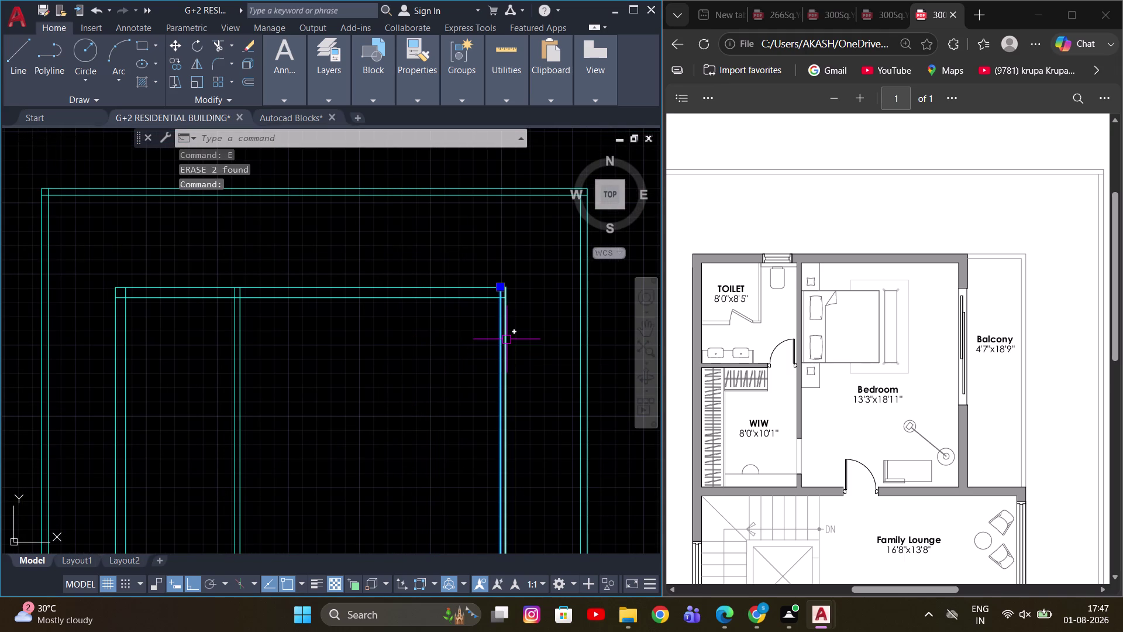
key(e)
key(space)
scroll(down, 3)
Offset a bedroom wall line 6 inches to form the wall thickness.
middle_drag(531, 365, 525, 348)
key(o)
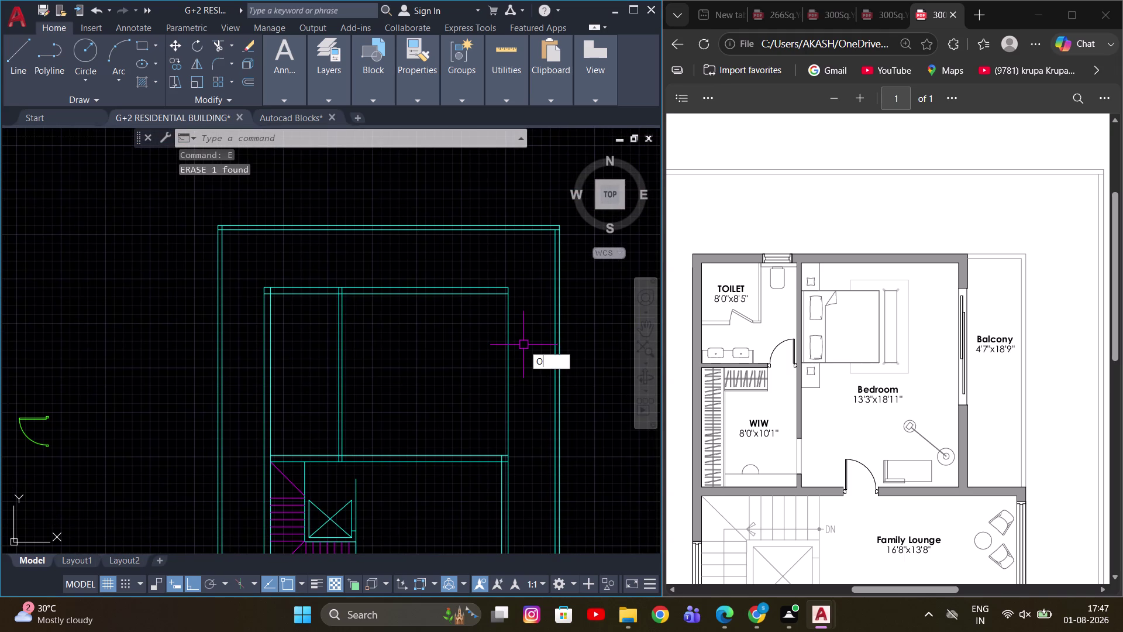
key(Return)
key(6)
key(Return)
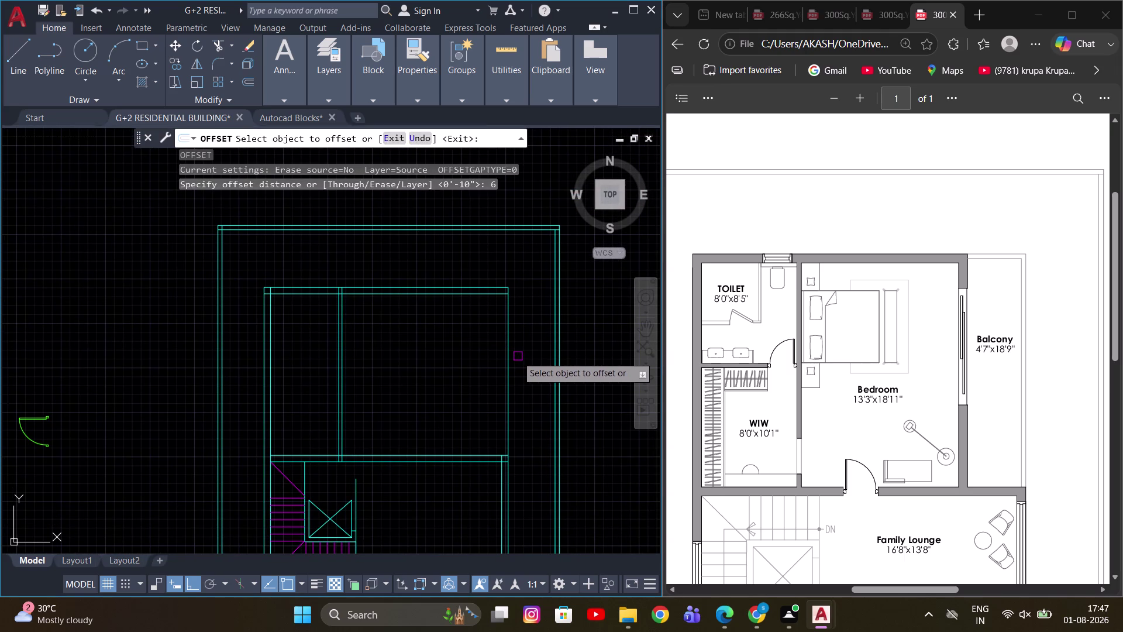
click(506, 357)
scroll(up, 3)
click(459, 360)
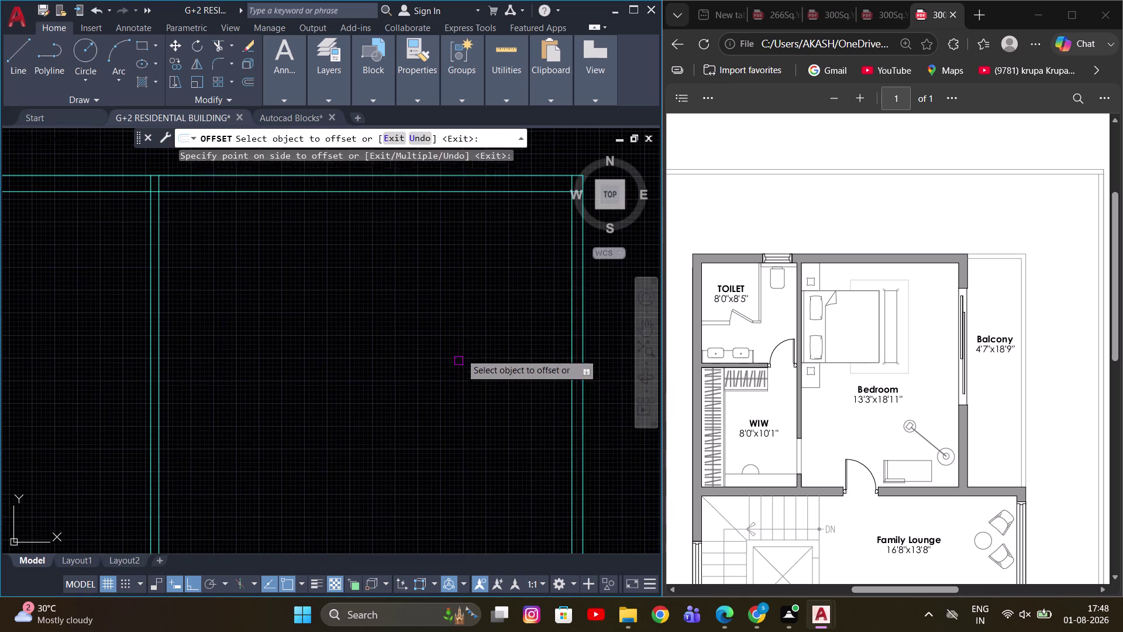
scroll(down, 3)
key(Escape)
scroll(up, 3)
Trim the two overlapping wall line ends at the new 6-inch wall.
key(t)
key(r)
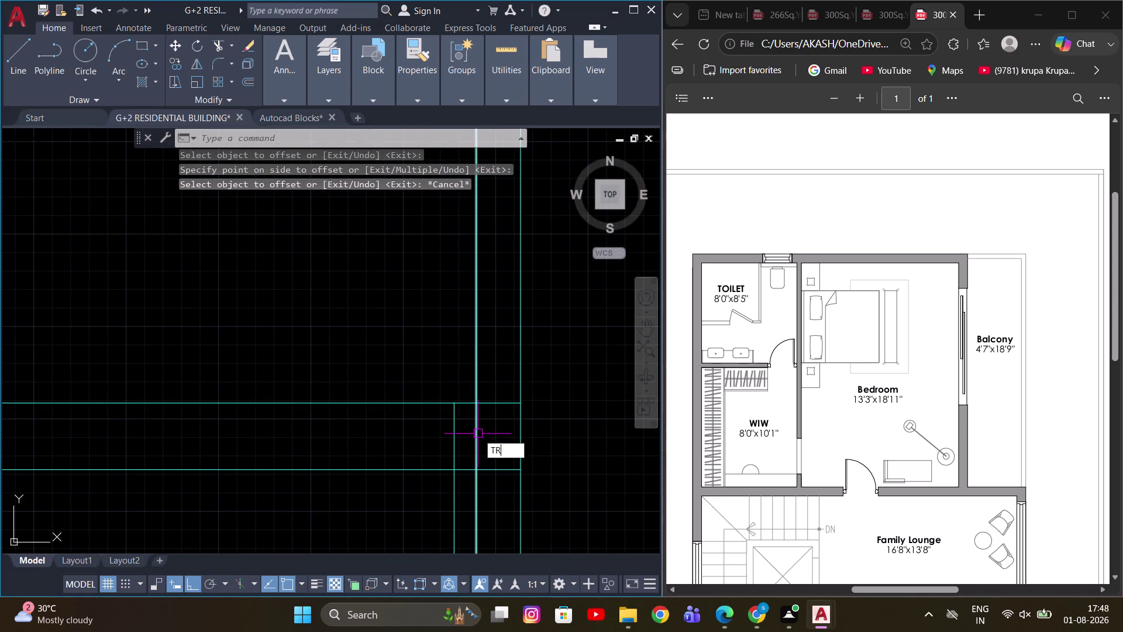
key(space)
click(476, 436)
key(Escape)
click(475, 479)
scroll(down, 3)
key(e)
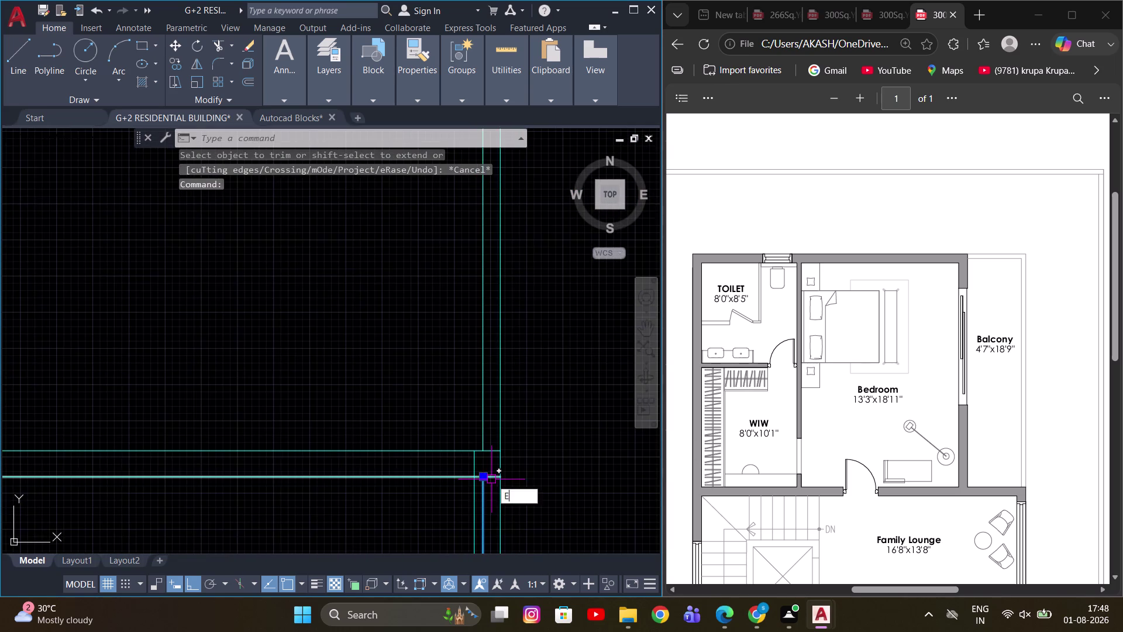
key(space)
scroll(down, 3)
middle_drag(513, 369, 541, 422)
scroll(up, 3)
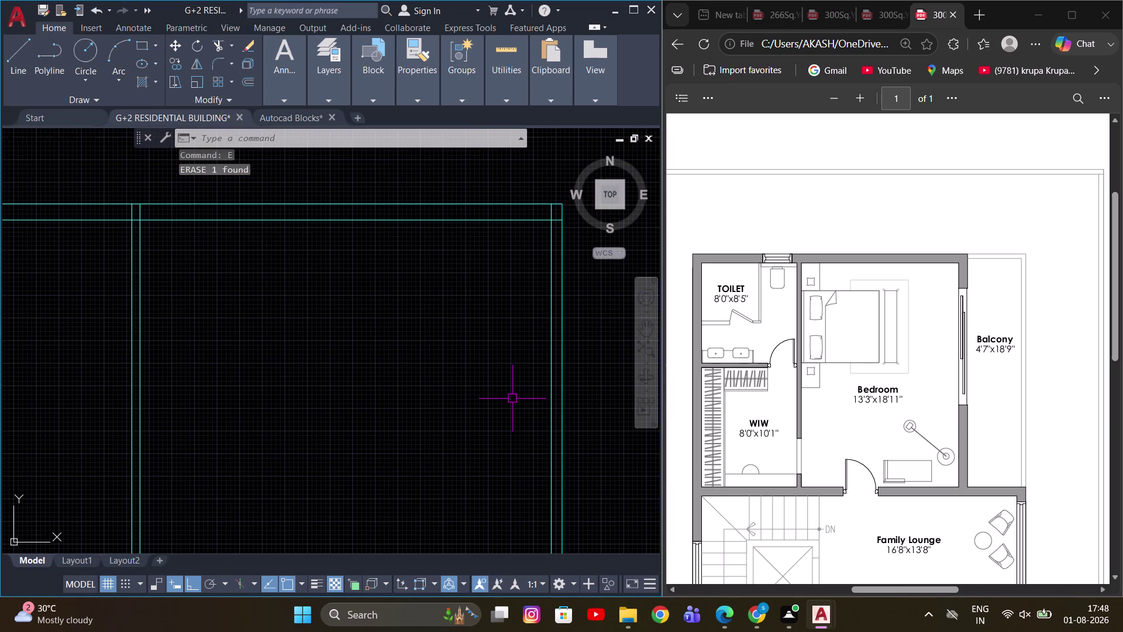
Offset the outer wall line 4'7" inward to create the balcony strip.
key(o)
key(Return)
key(4)
key(apostrophe)
key(7)
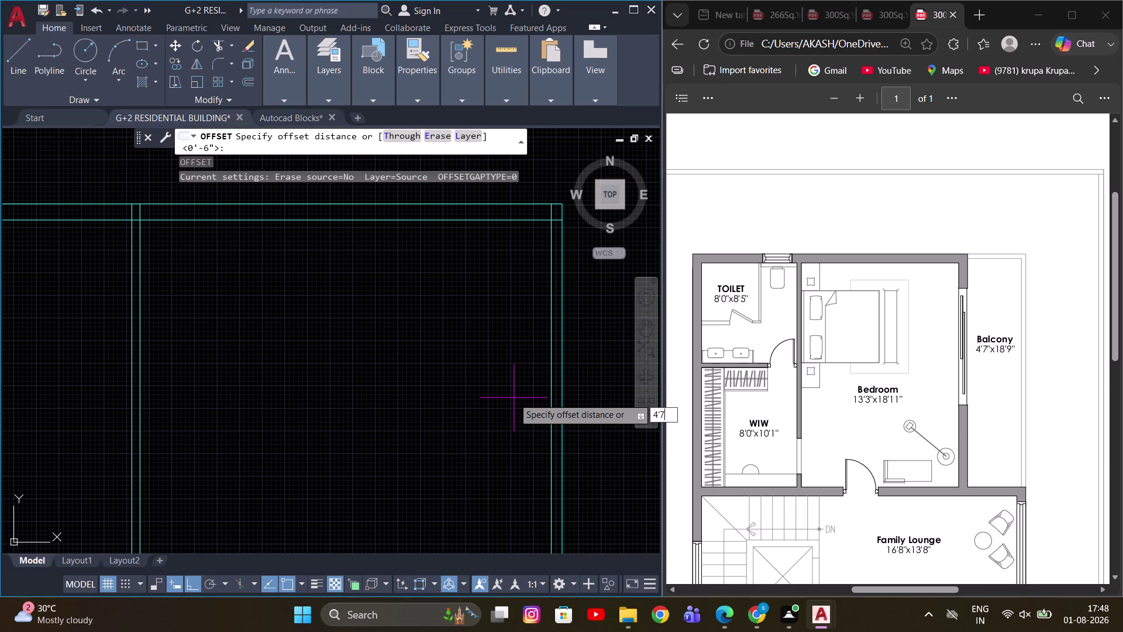
key(Return)
click(551, 373)
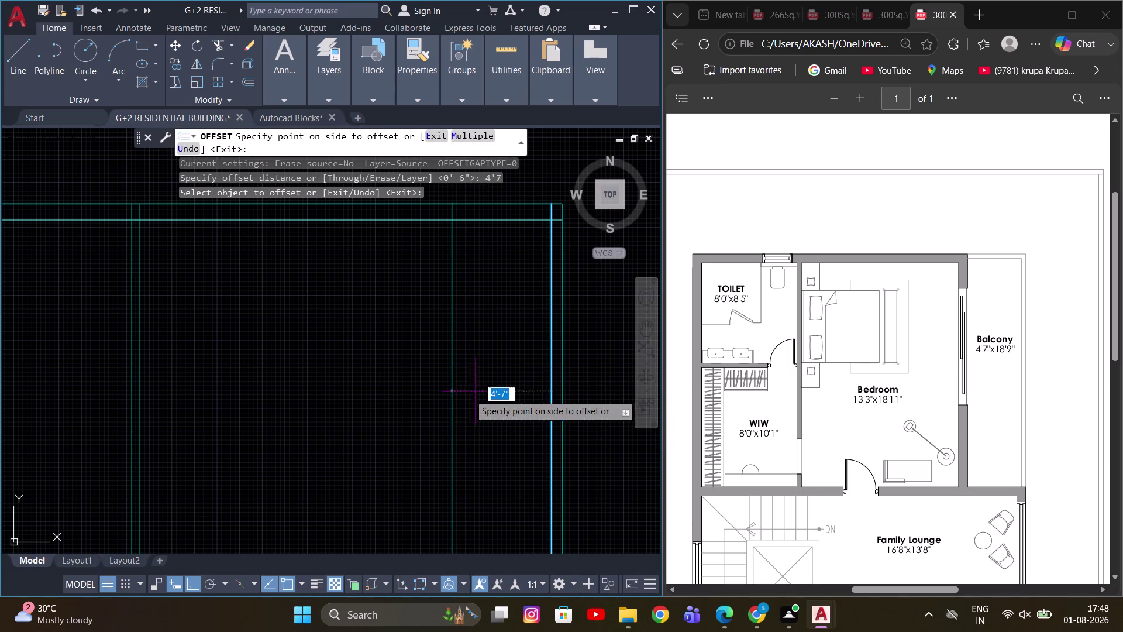
click(445, 405)
drag(453, 372, 447, 378)
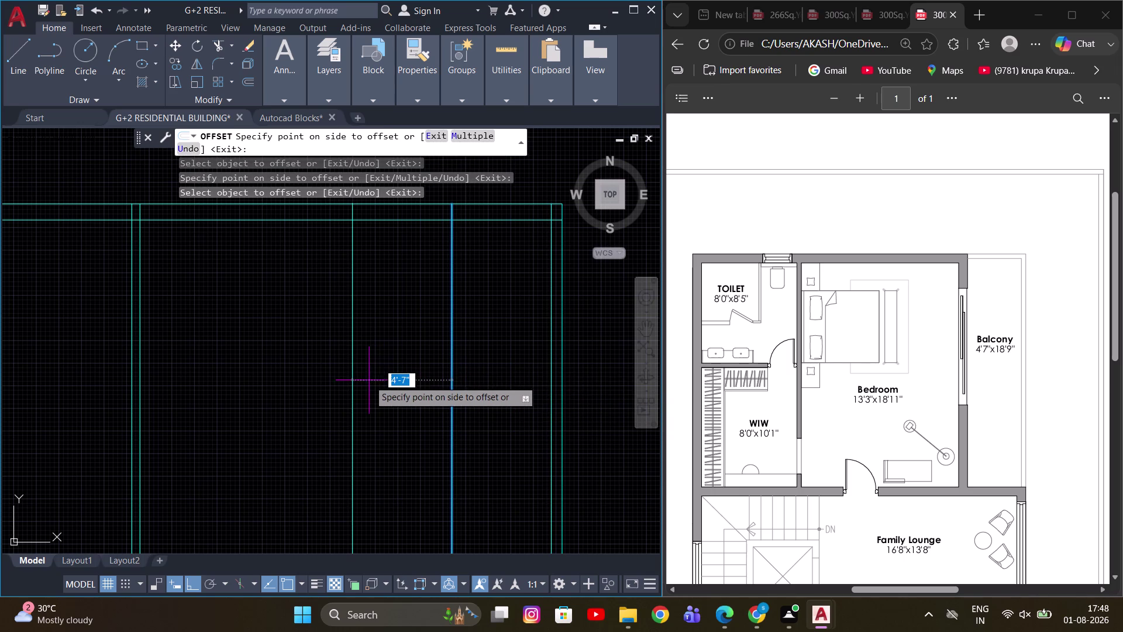
key(9)
key(Return)
middle_drag(447, 306, 496, 384)
key(Escape)
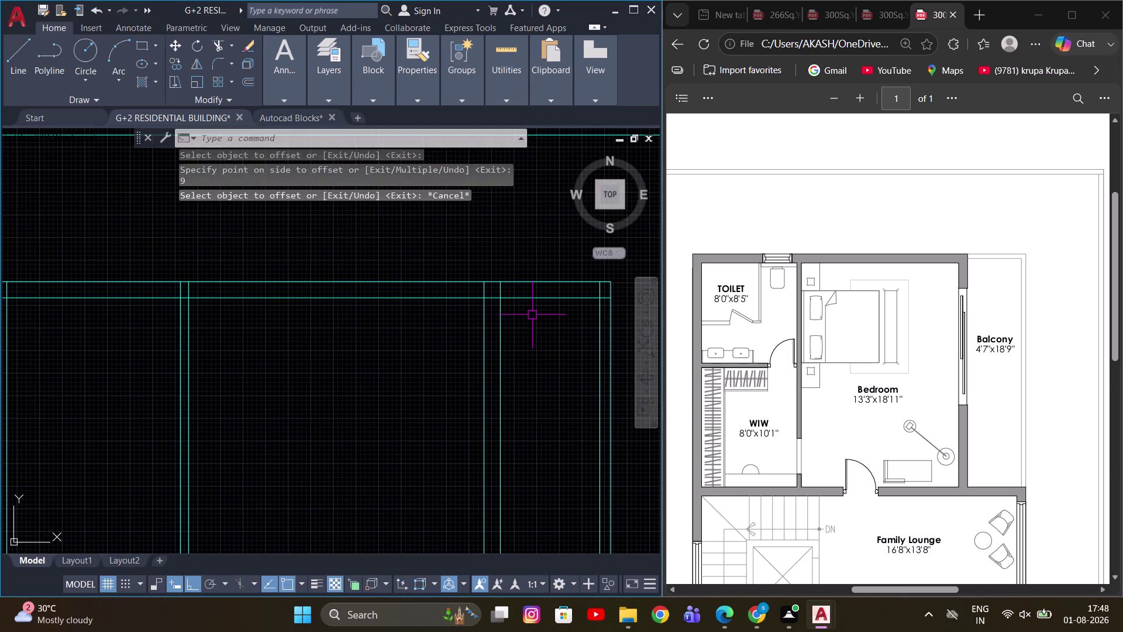
Trim the crossing and overhanging wall ends at the top junctions.
middle_drag(527, 316, 450, 360)
key(t)
key(r)
key(space)
click(461, 340)
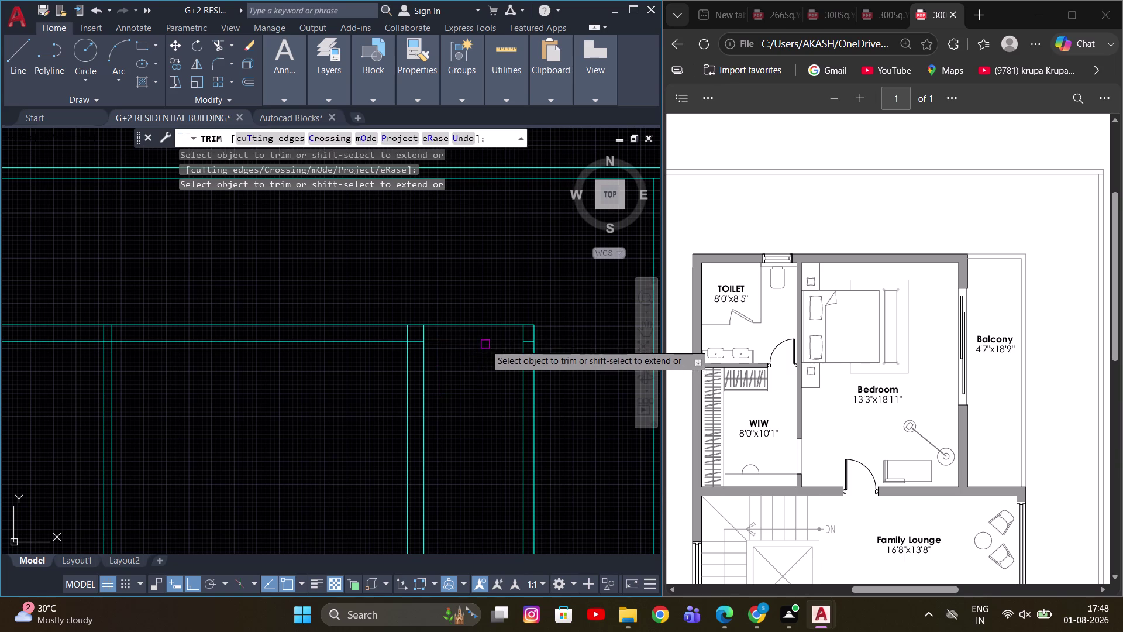
key(Escape)
scroll(up, 3)
click(574, 343)
scroll(down, 3)
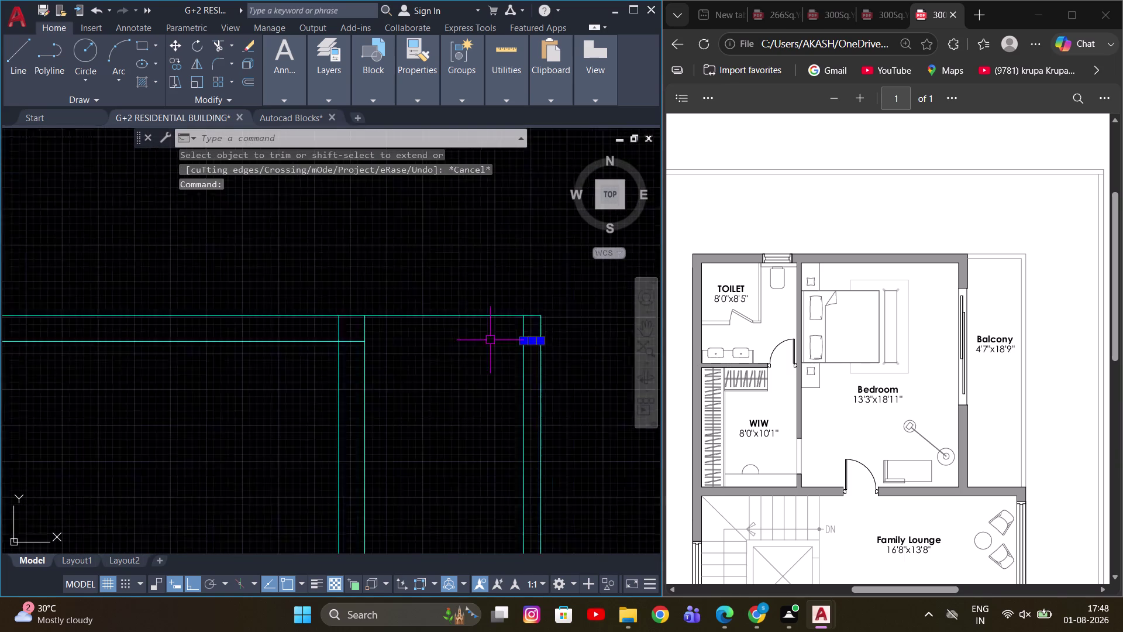
key(e)
key(space)
scroll(down, 3)
middle_drag(387, 419, 456, 341)
Erase a stray line and measure the bedroom, confirming its 13'-8" size.
key(Escape)
text(M)
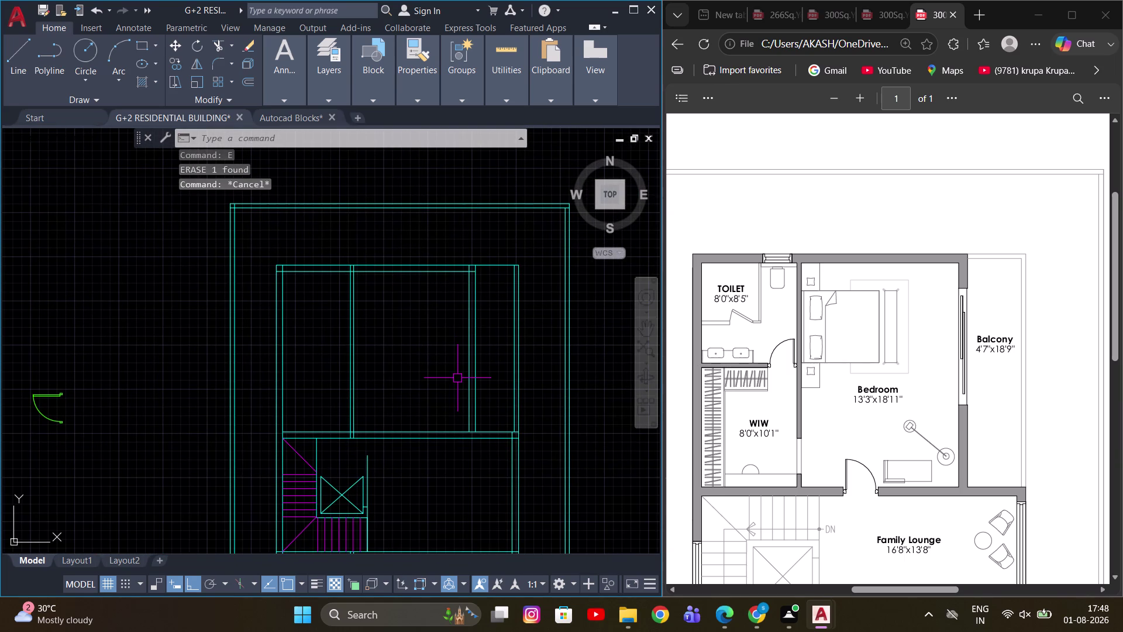
text(E)
key(a)
key(space)
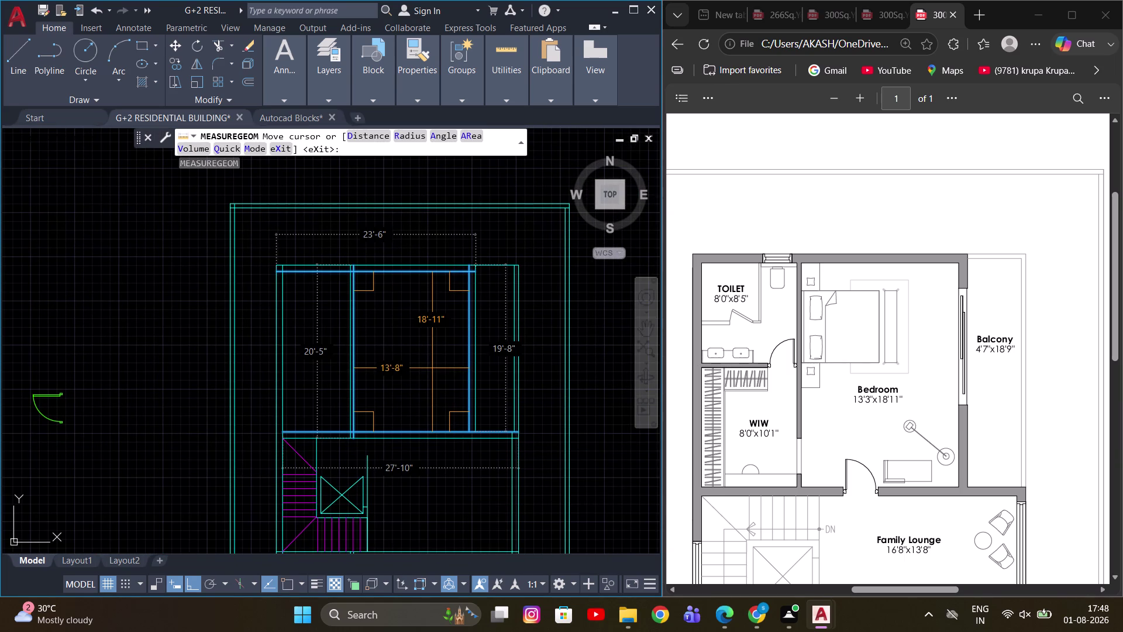
key(Escape)
middle_drag(525, 381, 511, 430)
key(Escape)
scroll(up, 3)
middle_drag(465, 307, 358, 349)
Offset an upper bedroom wall line by 6 inches.
key(o)
key(Return)
key(4)
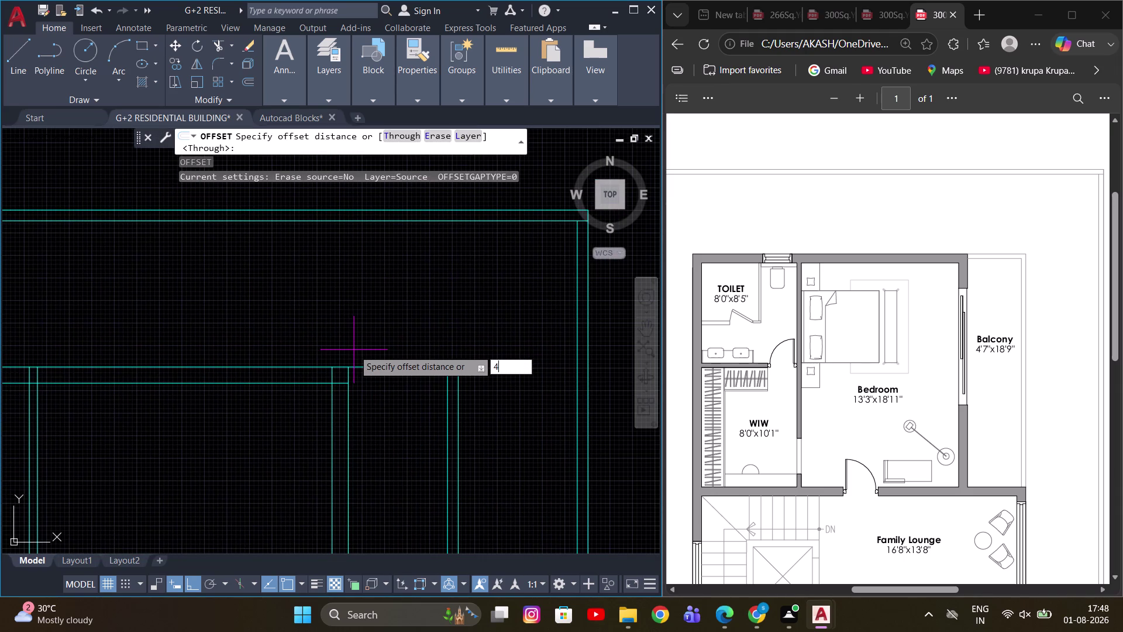
key(BackSpace)
key(6)
key(Return)
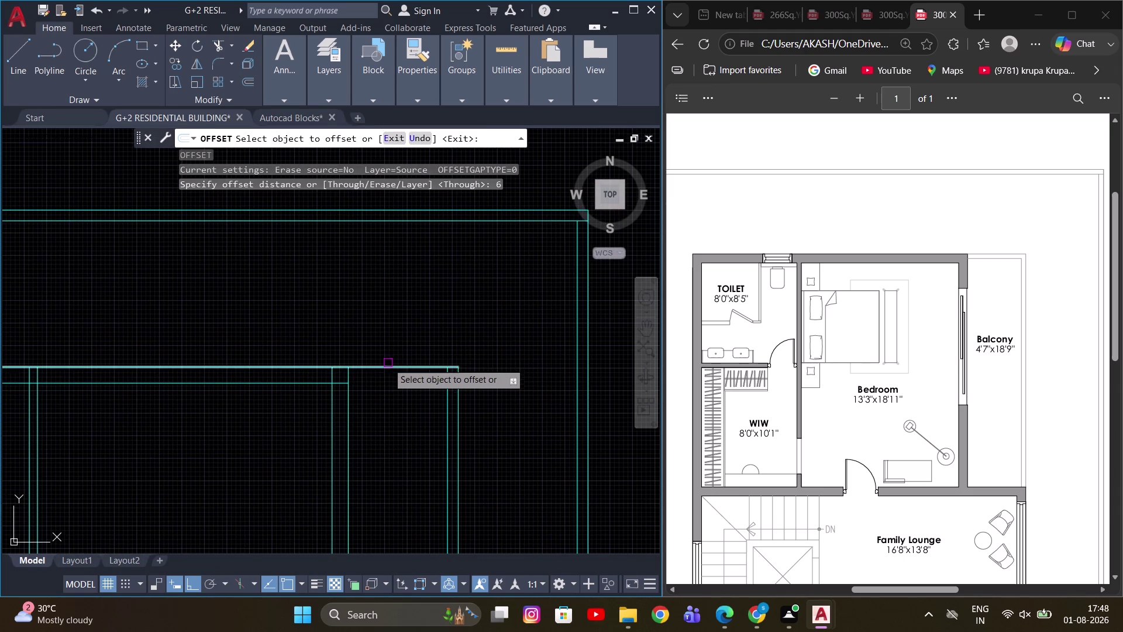
drag(387, 365, 385, 373)
scroll(up, 3)
click(395, 409)
key(Escape)
scroll(up, 3)
middle_drag(289, 352, 283, 397)
Trim the crossing wall line and another wall end at the new junction.
key(t)
key(r)
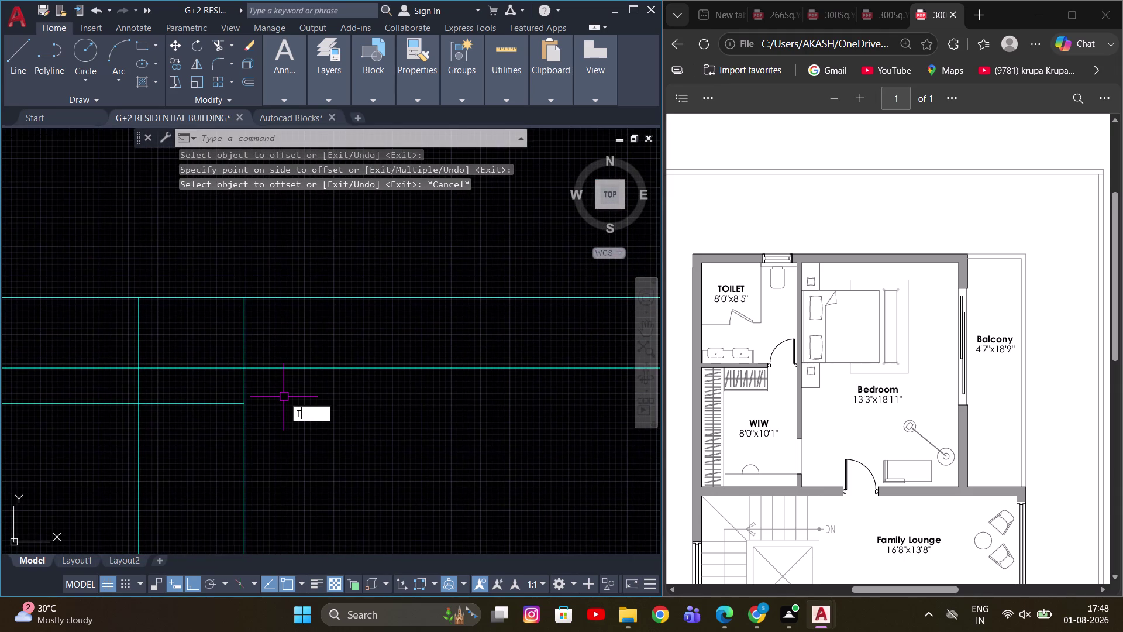
key(space)
click(218, 364)
click(119, 368)
key(Escape)
scroll(down, 3)
middle_drag(394, 361, 344, 361)
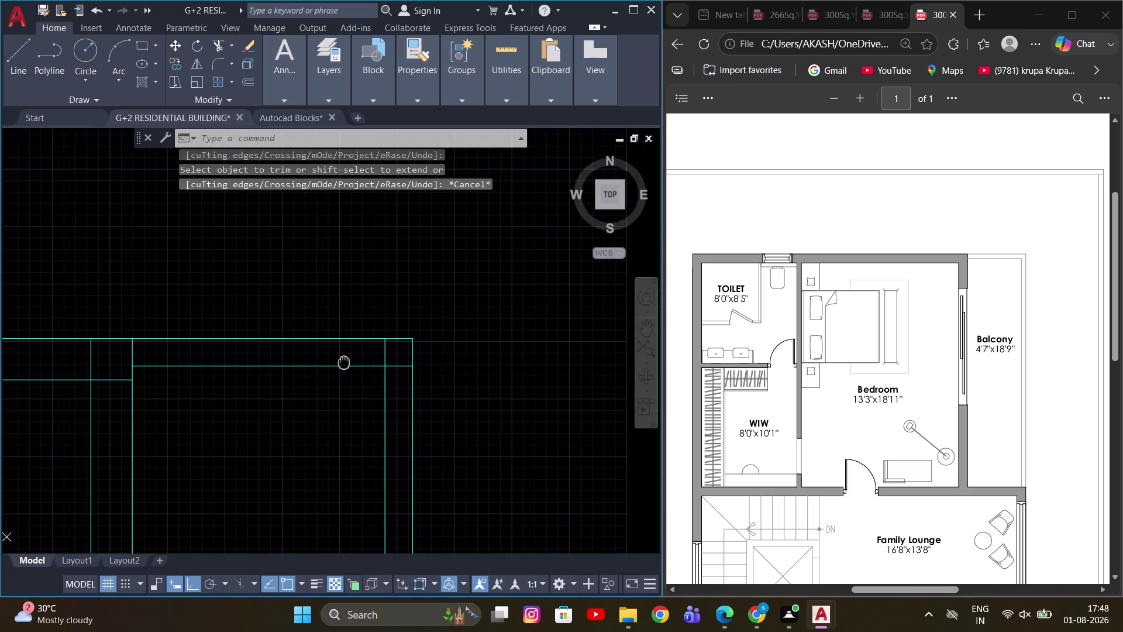
middle_drag(344, 361, 341, 360)
Trim several wall ends along one line with a crossing selection.
key(t)
key(r)
key(space)
drag(365, 348, 395, 379)
key(Escape)
scroll(down, 3)
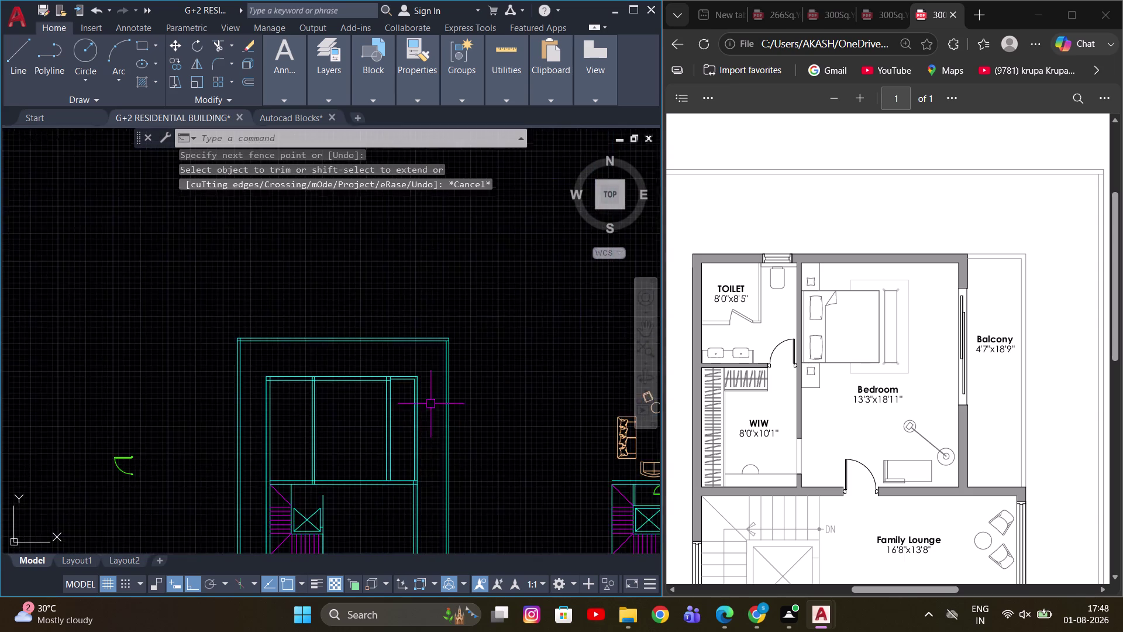
middle_drag(421, 453, 459, 360)
scroll(up, 3)
scroll(up, 3)
key(Escape)
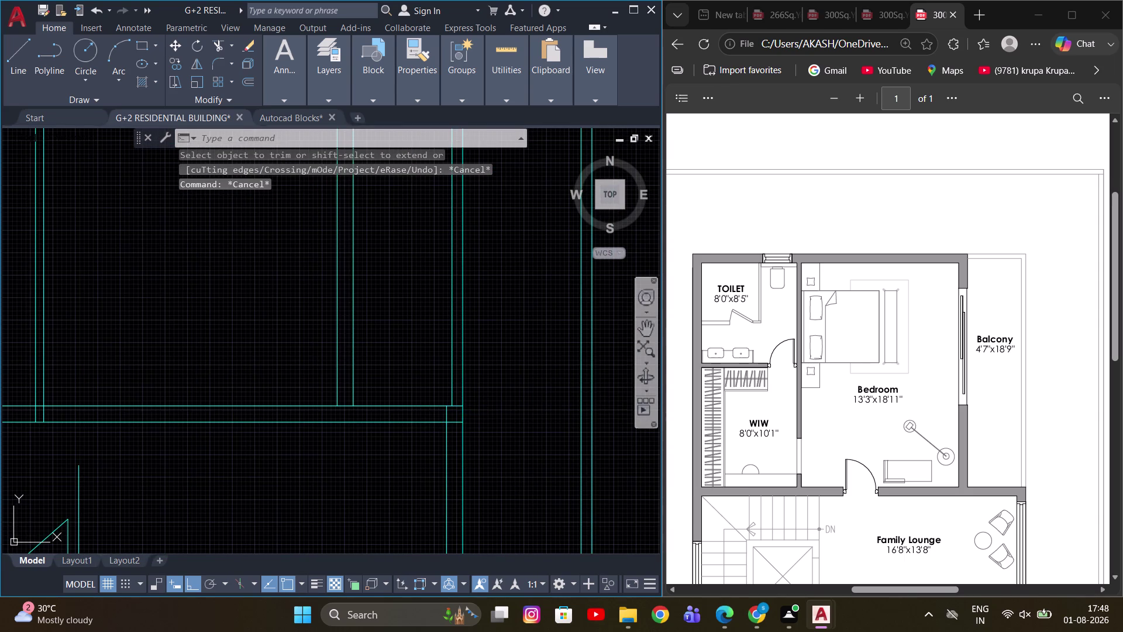
scroll(down, 3)
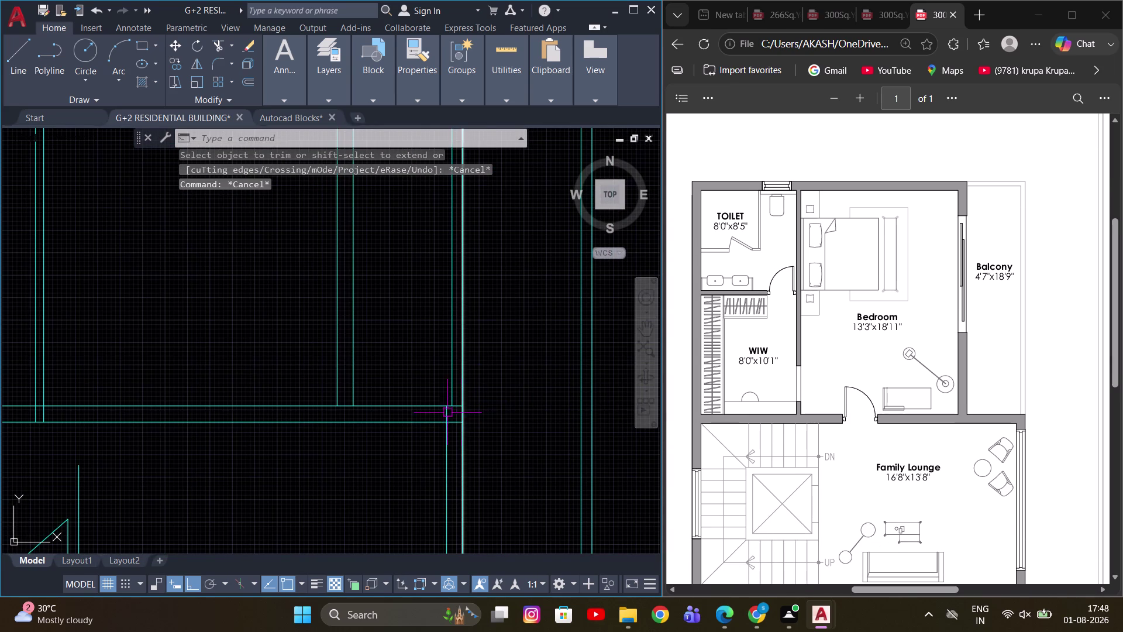
middle_drag(406, 412, 479, 430)
scroll(down, 3)
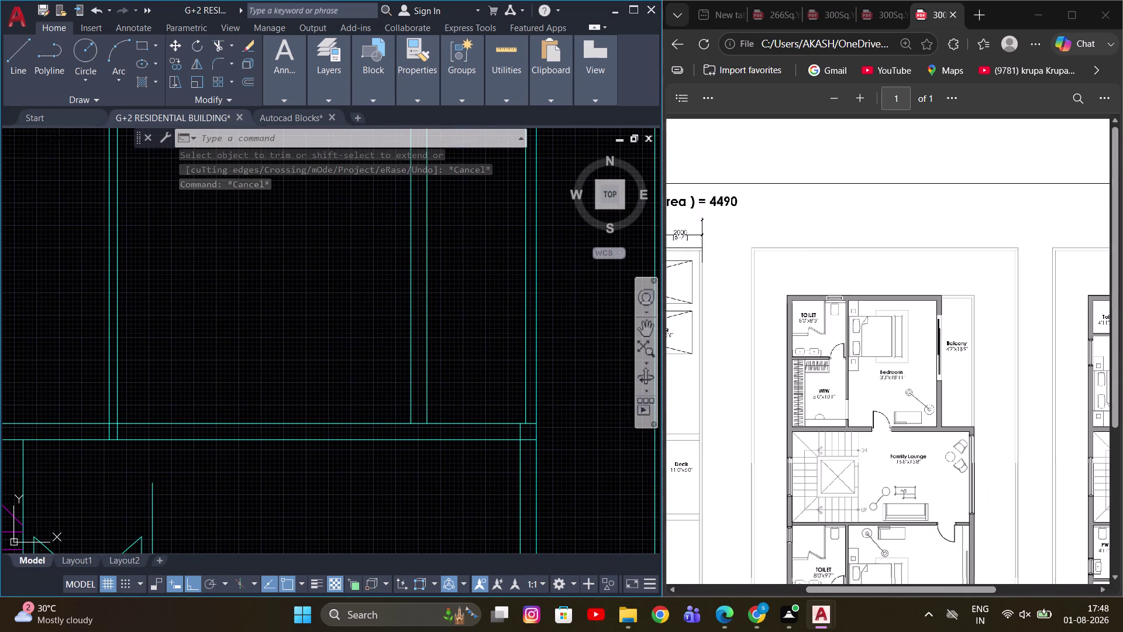
scroll(up, 3)
scroll(up, 3)
middle_drag(391, 406, 472, 411)
scroll(down, 3)
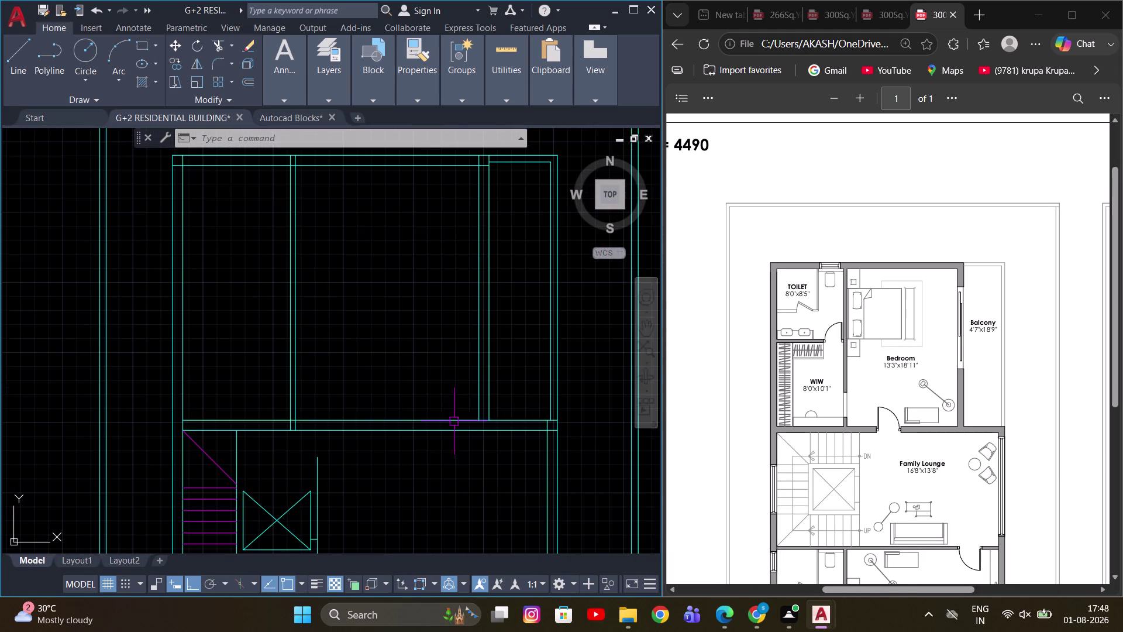
middle_drag(466, 398, 459, 402)
scroll(down, 3)
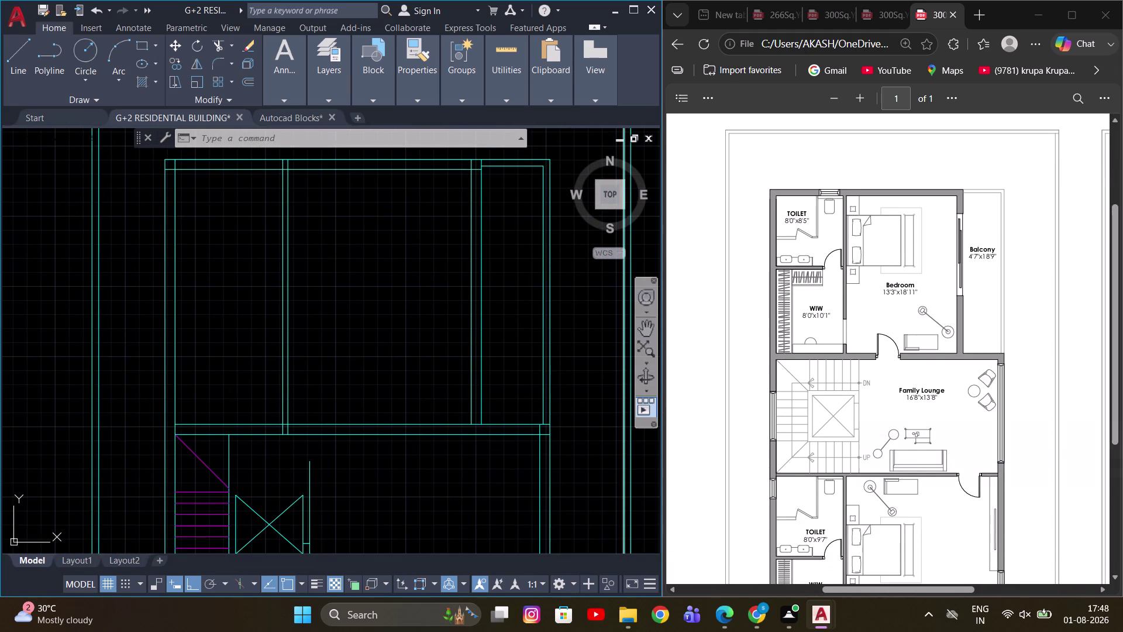
scroll(down, 3)
middle_drag(469, 387, 521, 397)
scroll(up, 3)
scroll(up, 3)
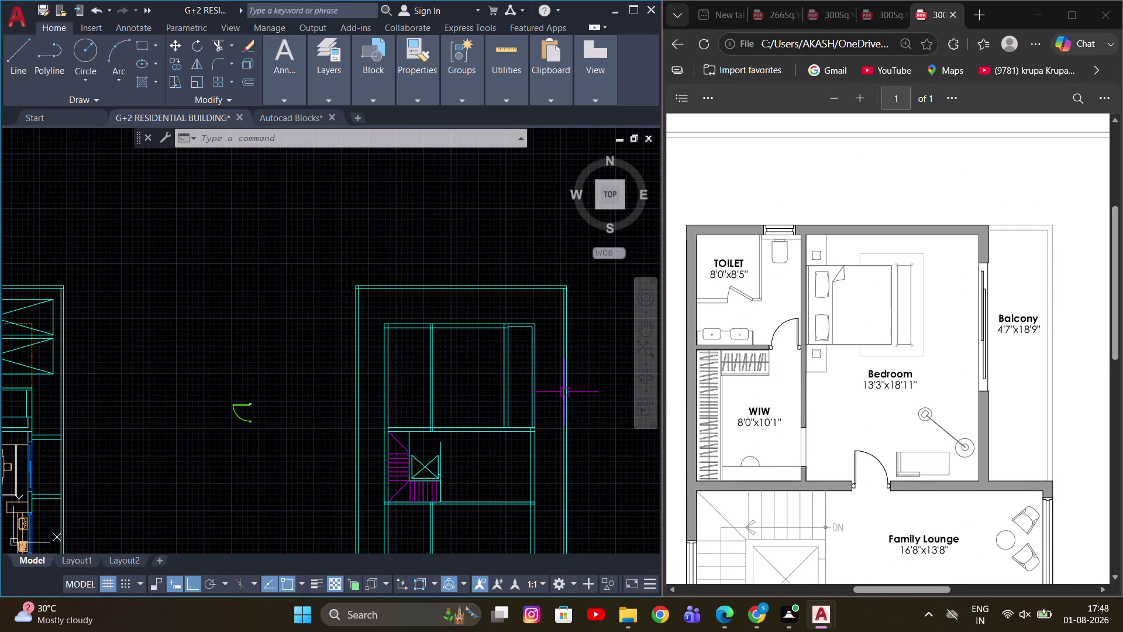
middle_drag(484, 415, 509, 403)
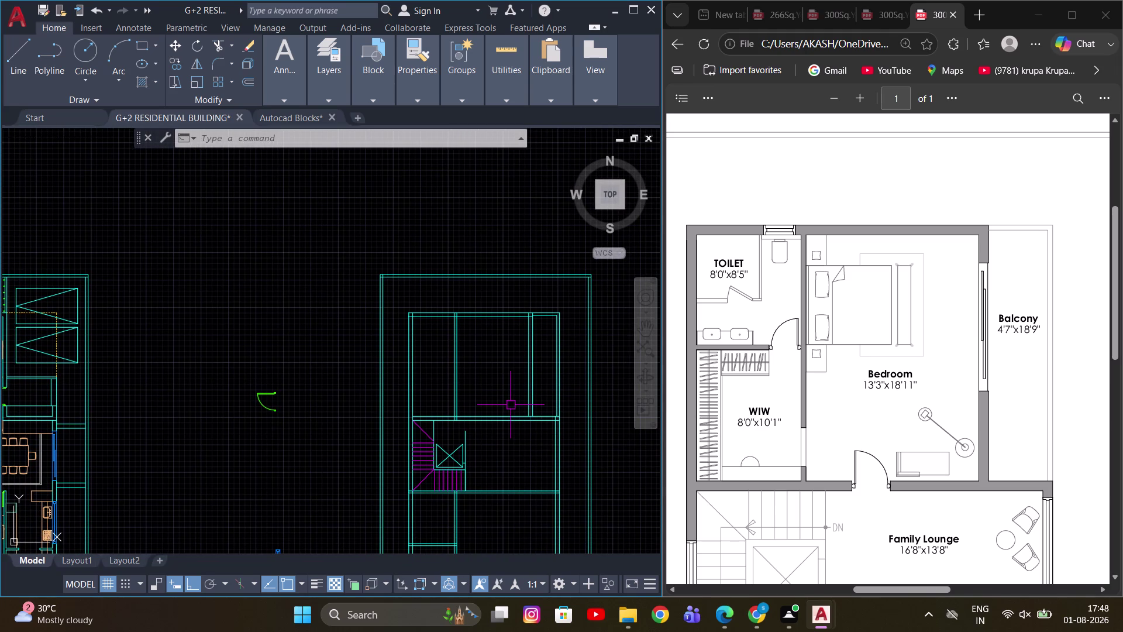
scroll(down, 3)
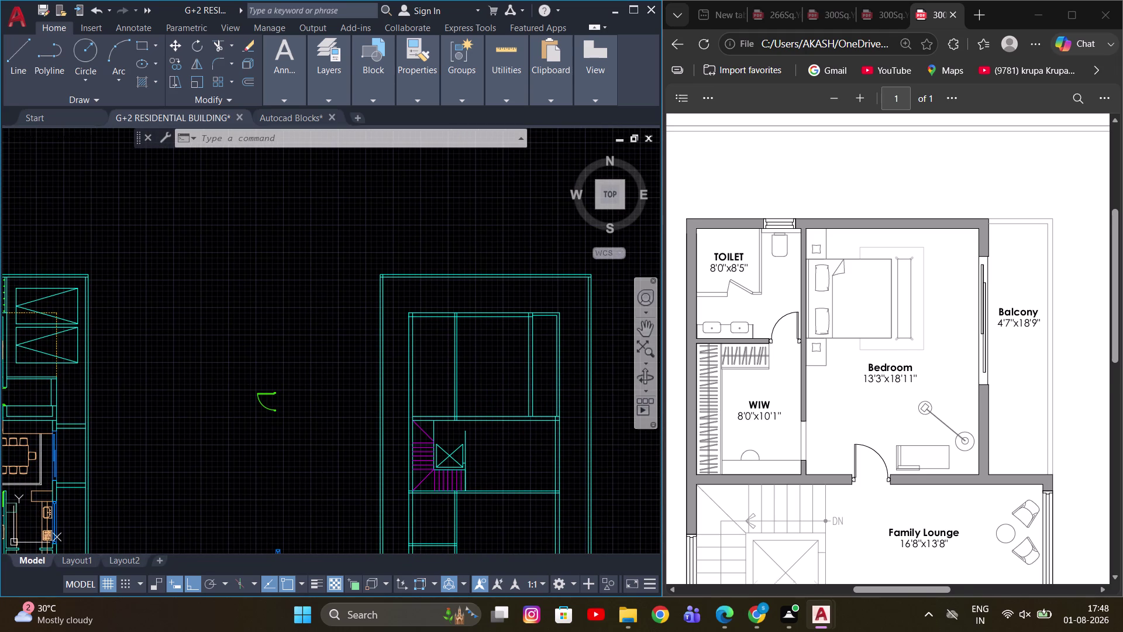
scroll(down, 3)
middle_drag(444, 446, 453, 401)
scroll(up, 3)
key(Escape)
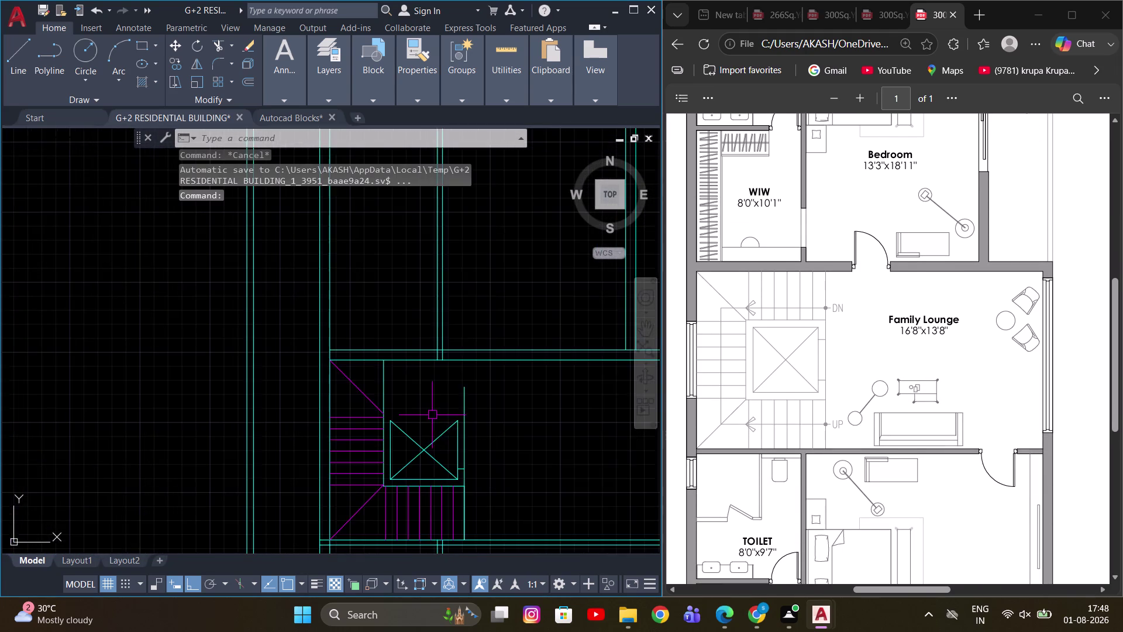
scroll(up, 3)
middle_drag(399, 406, 398, 398)
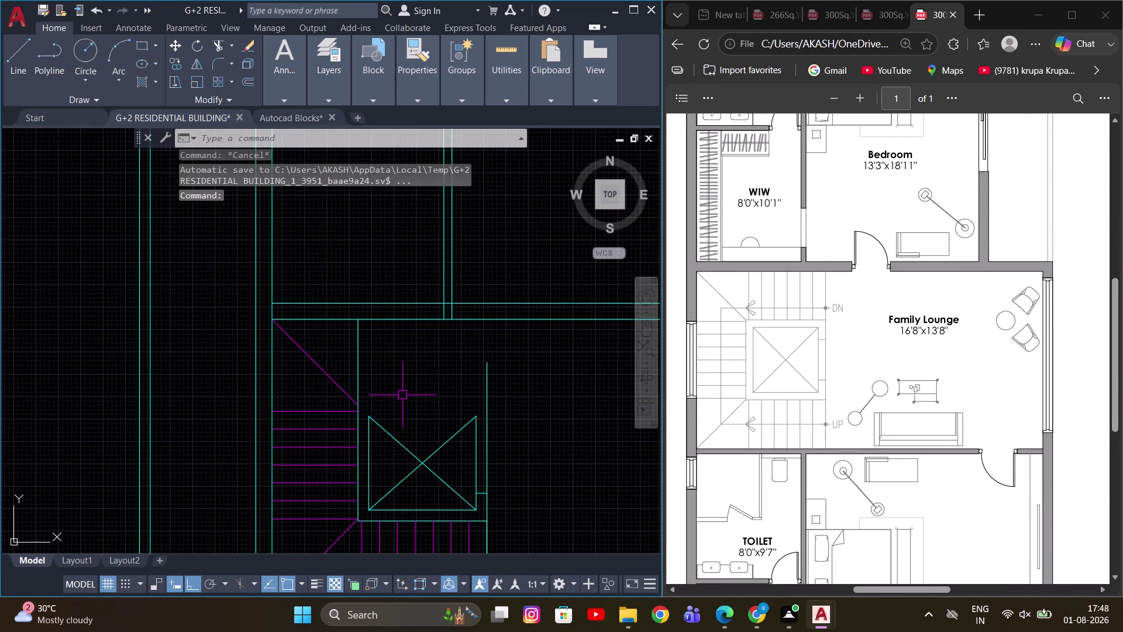
scroll(down, 3)
middle_drag(403, 402, 448, 384)
scroll(down, 3)
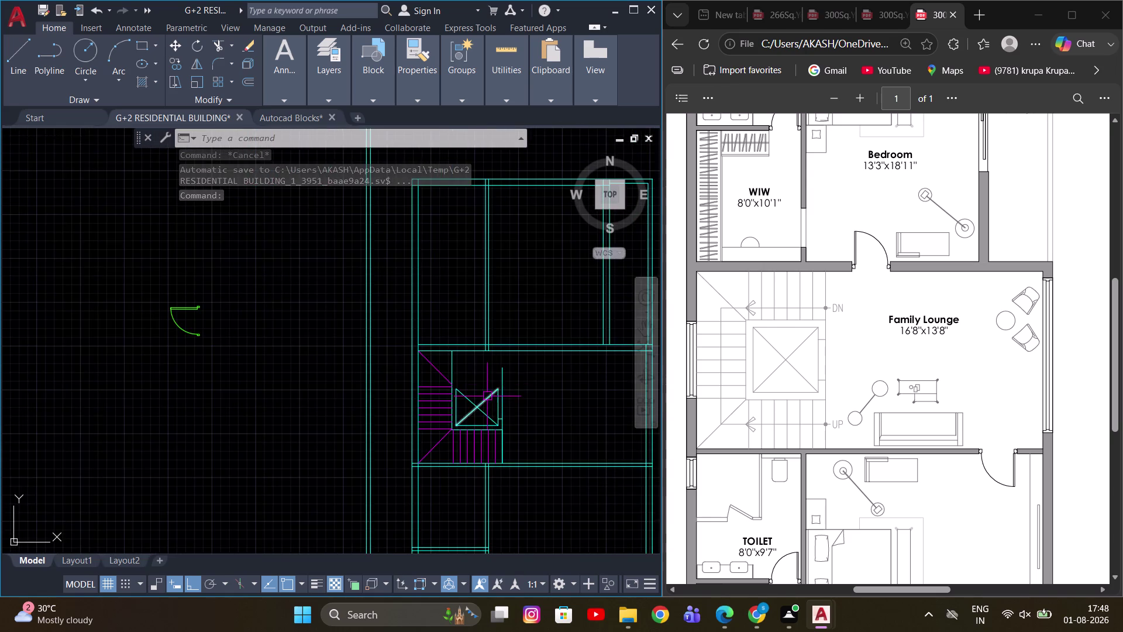
middle_drag(283, 395, 549, 397)
scroll(down, 3)
scroll(up, 3)
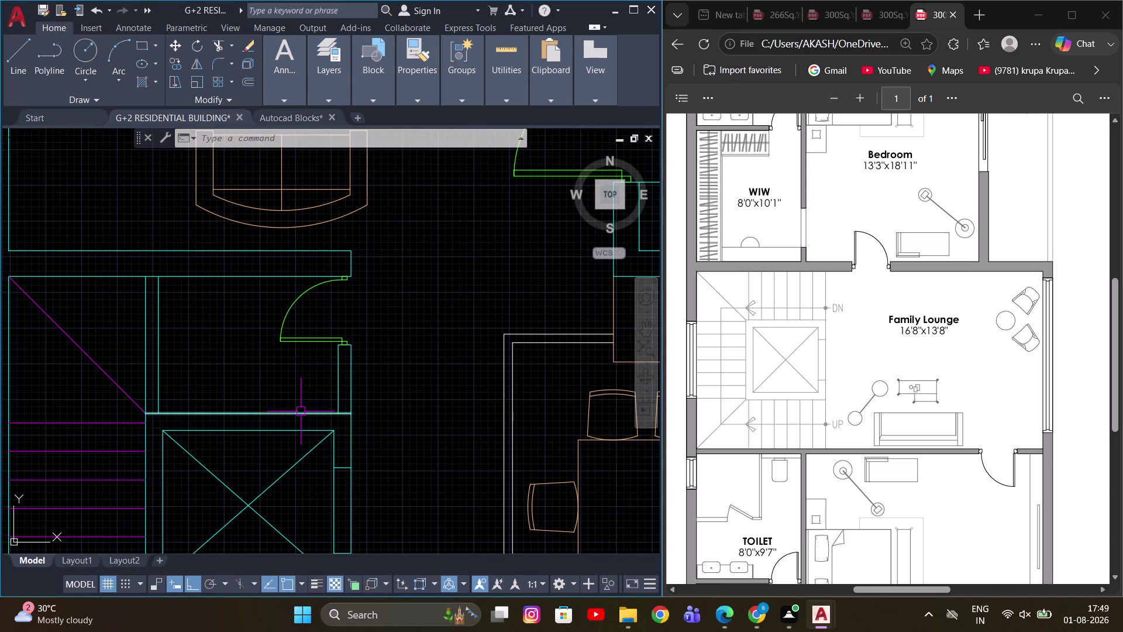
Copy the selected object over to the first-floor staircase.
click(301, 411)
key(c)
key(o)
key(space)
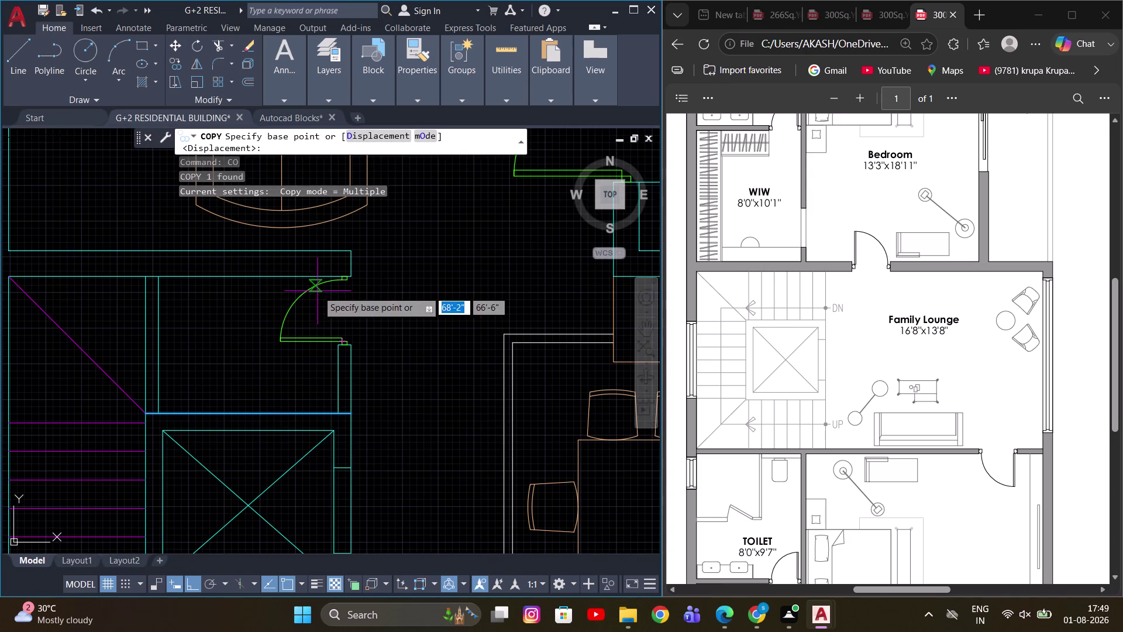
middle_drag(195, 282, 353, 306)
click(165, 300)
scroll(down, 3)
scroll(up, 3)
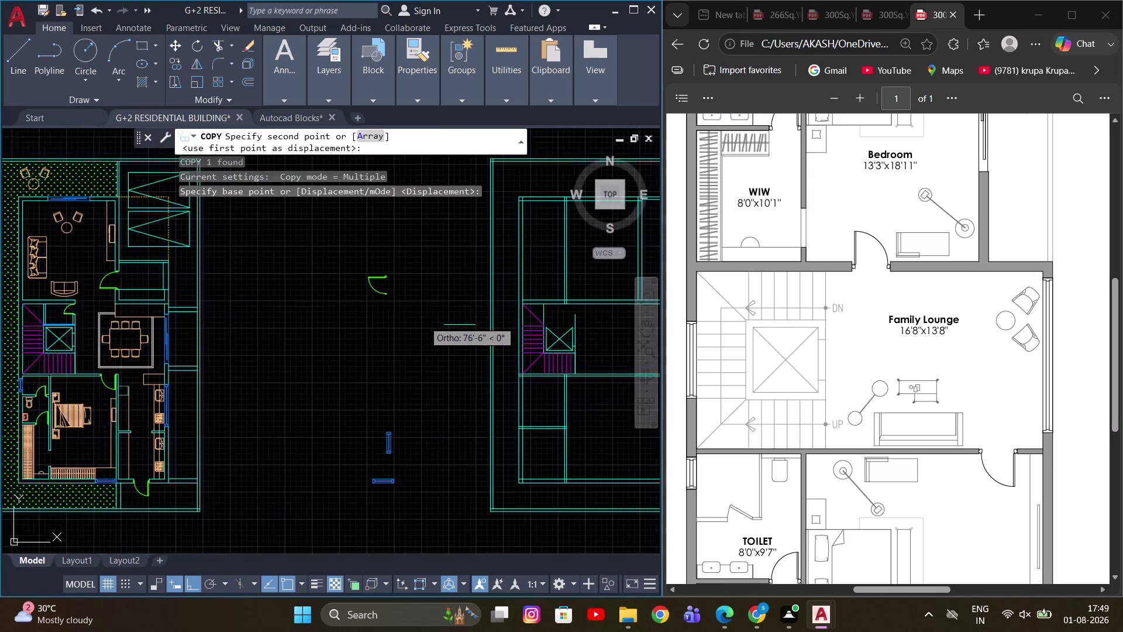
scroll(up, 3)
middle_drag(536, 311, 305, 360)
scroll(up, 3)
scroll(up, 3)
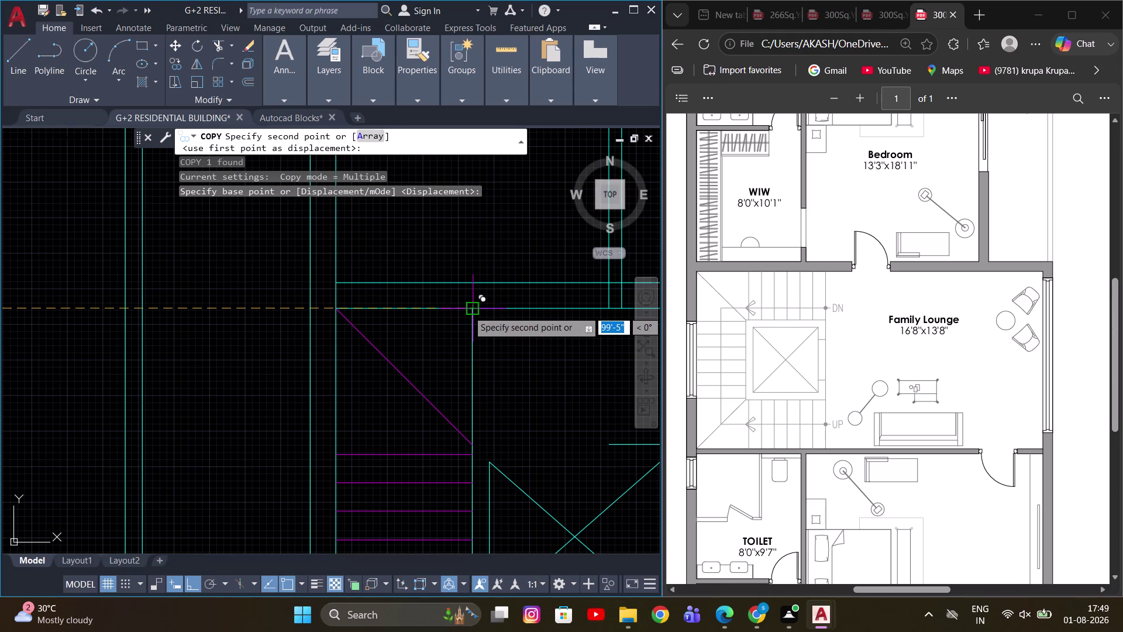
click(467, 310)
scroll(down, 3)
middle_drag(537, 361, 548, 365)
key(Escape)
Move the short line by the landing 4'-0" to the left (180°).
scroll(up, 3)
click(492, 368)
click(471, 349)
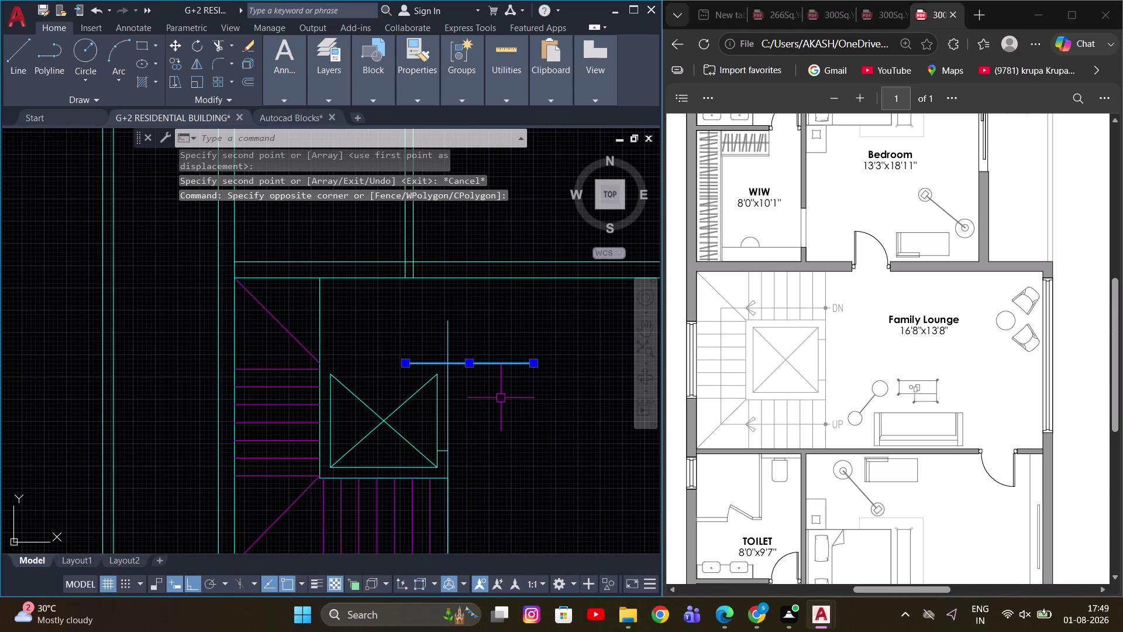
key(m)
key(space)
drag(409, 363, 402, 364)
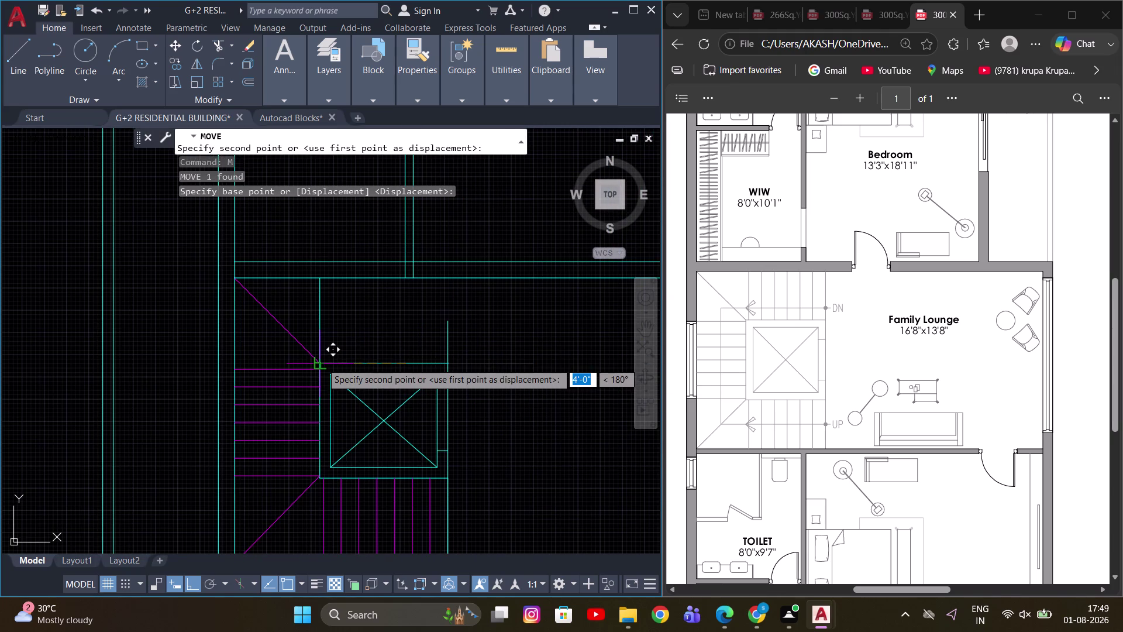
click(322, 362)
key(Escape)
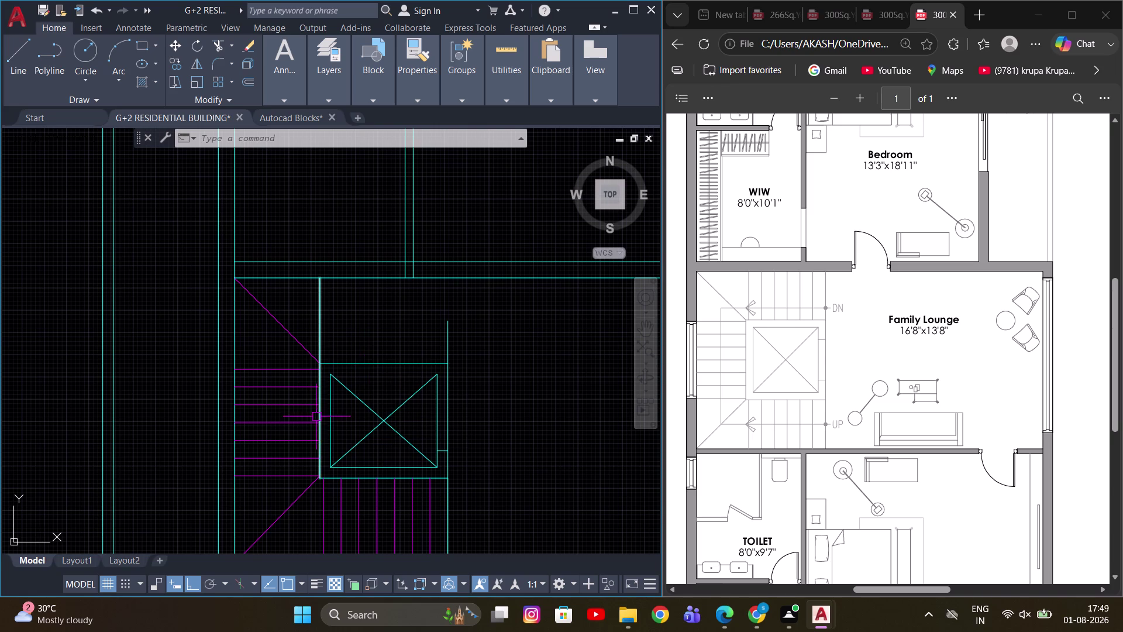
middle_drag(470, 379, 467, 371)
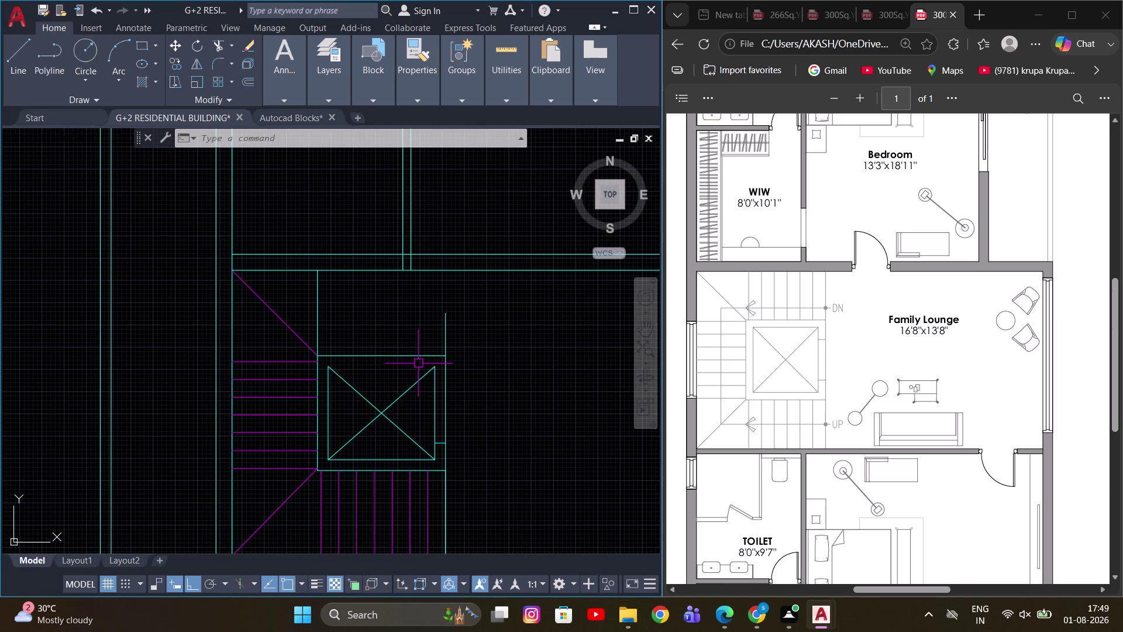
middle_drag(418, 363, 413, 382)
scroll(up, 3)
middle_drag(366, 433, 410, 321)
Window-select the lower stair tread lines, then clear the selection.
scroll(up, 3)
middle_drag(465, 455, 478, 410)
drag(545, 399, 532, 406)
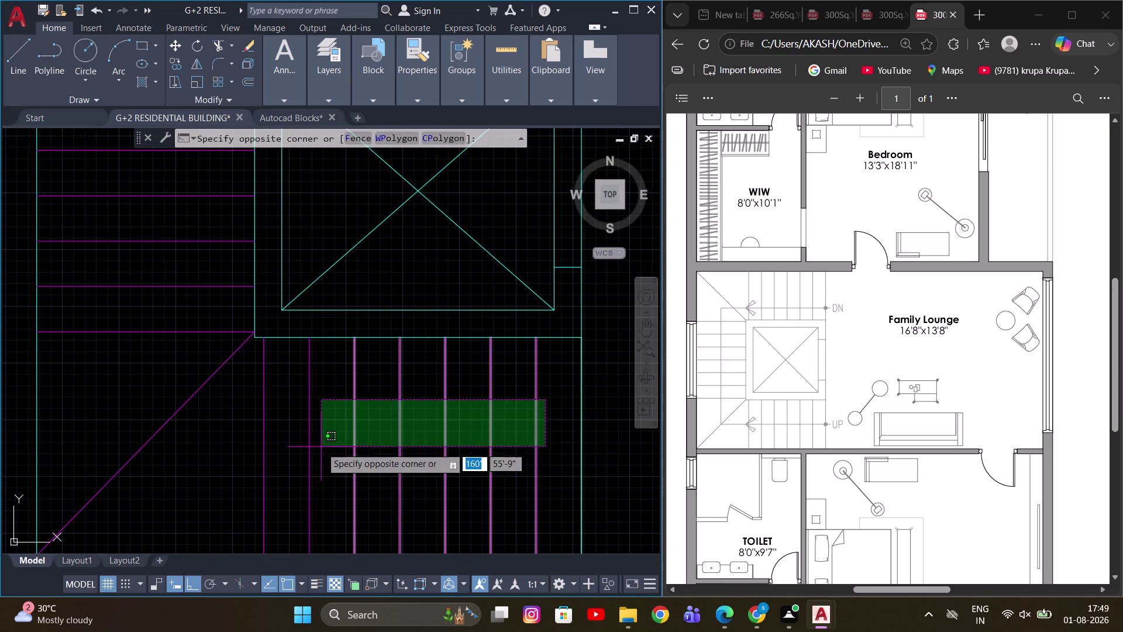
scroll(down, 3)
key(Escape)
middle_drag(553, 455, 530, 433)
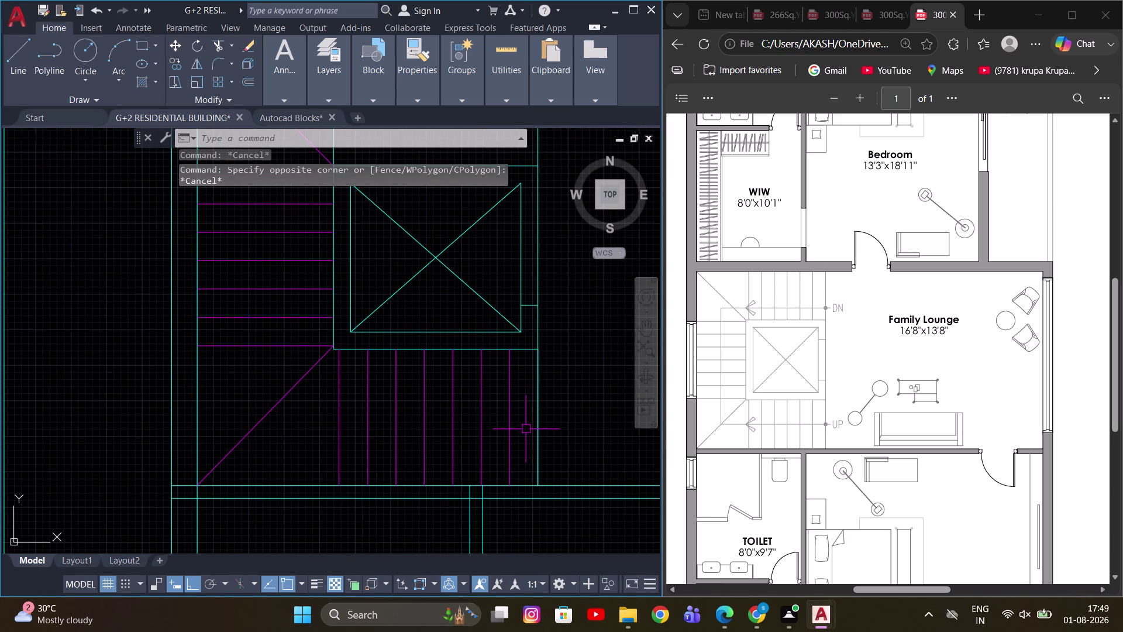
Try MATCHPROP from a source line onto a tread line, then cancel it.
key(m)
key(a)
key(space)
click(506, 428)
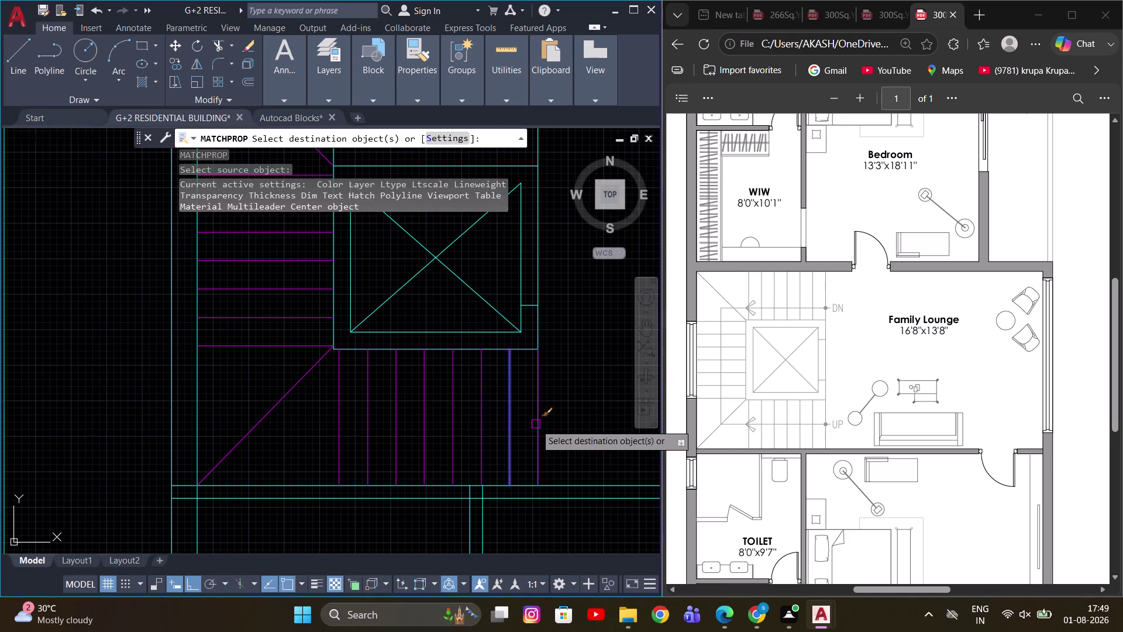
click(536, 424)
key(Escape)
Reselect the eight lower-flight tread lines with a selection window.
drag(567, 404, 543, 417)
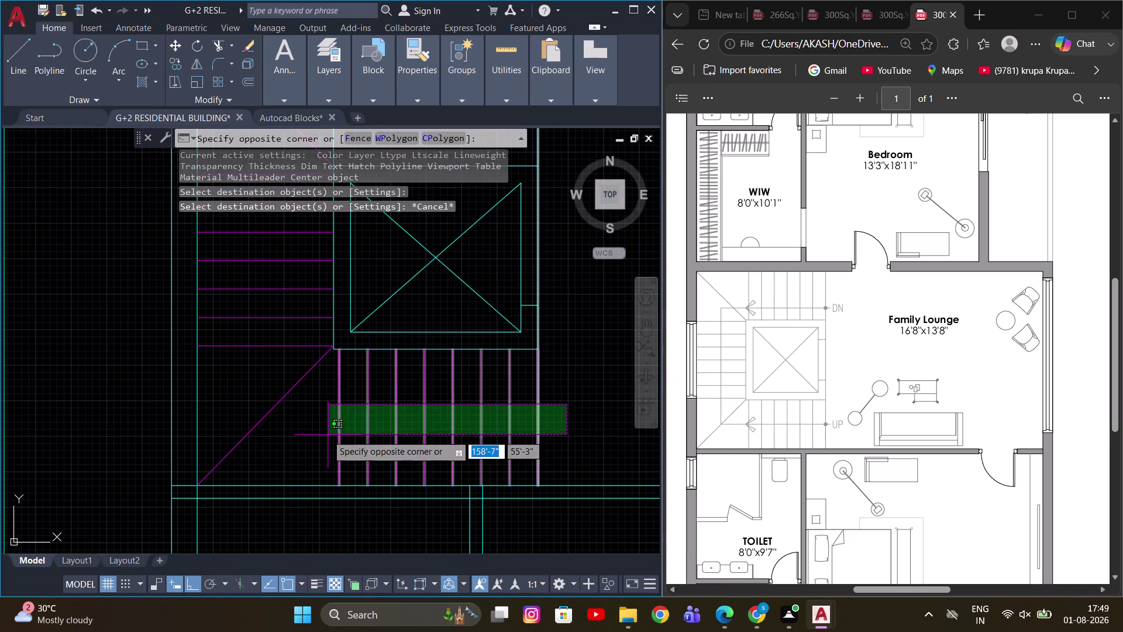
click(327, 435)
scroll(up, 3)
middle_drag(584, 442, 568, 479)
scroll(down, 3)
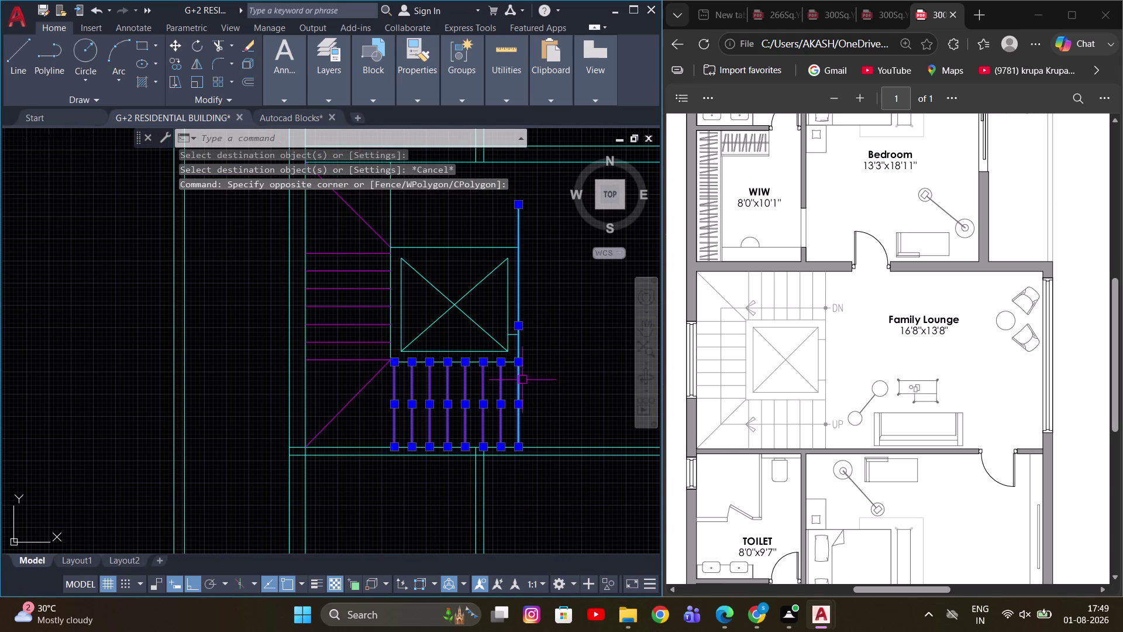
key(Escape)
click(518, 396)
drag(509, 390, 500, 393)
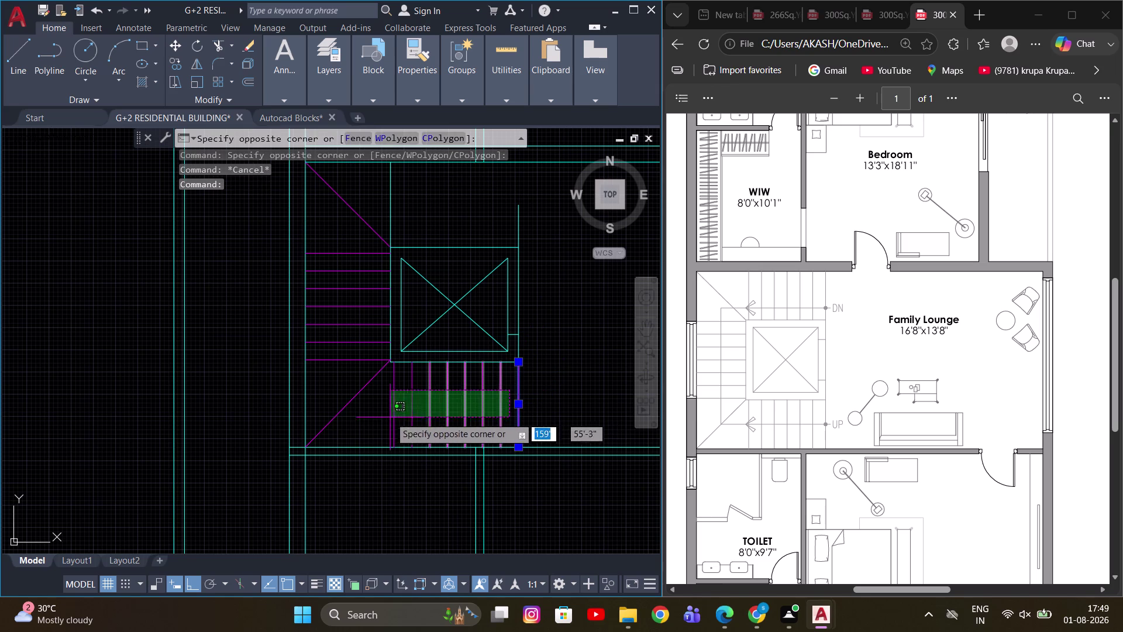
click(380, 418)
middle_drag(545, 406, 476, 440)
Mirror the stair treads about a horizontal line through the landing midpoint, keeping the originals.
key(m)
key(i)
key(space)
middle_drag(469, 330, 492, 376)
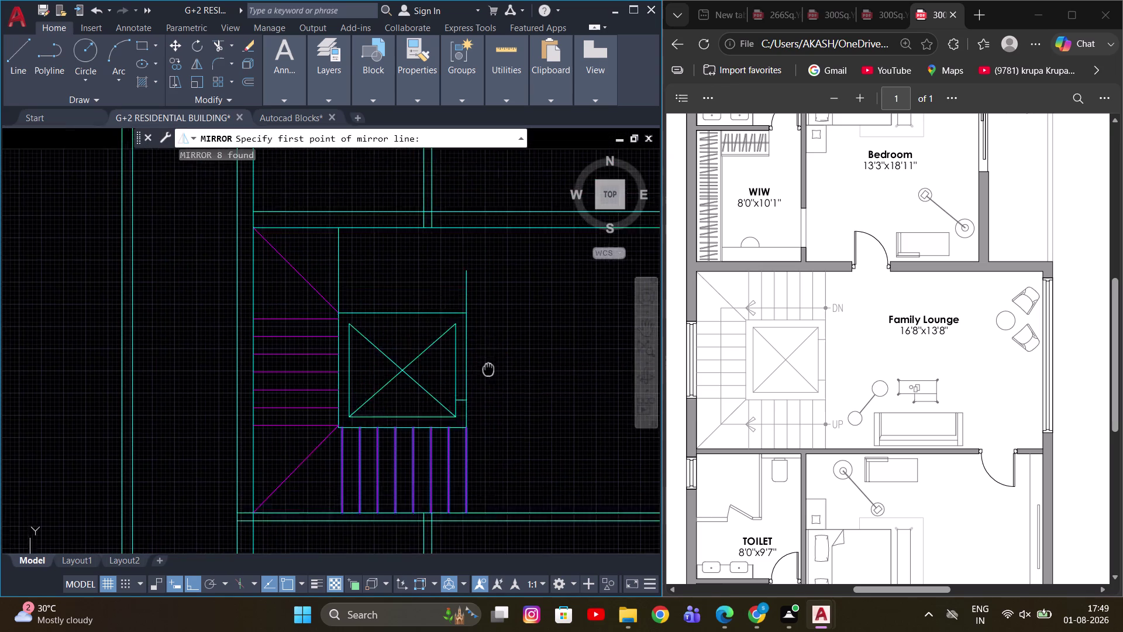
middle_drag(492, 376, 499, 401)
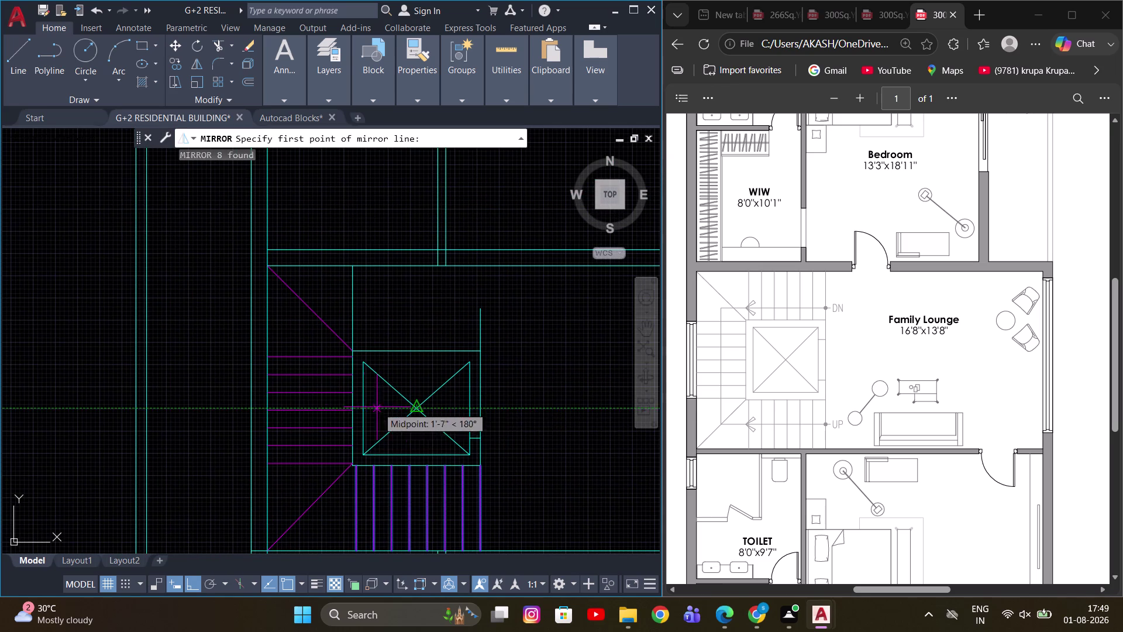
click(413, 411)
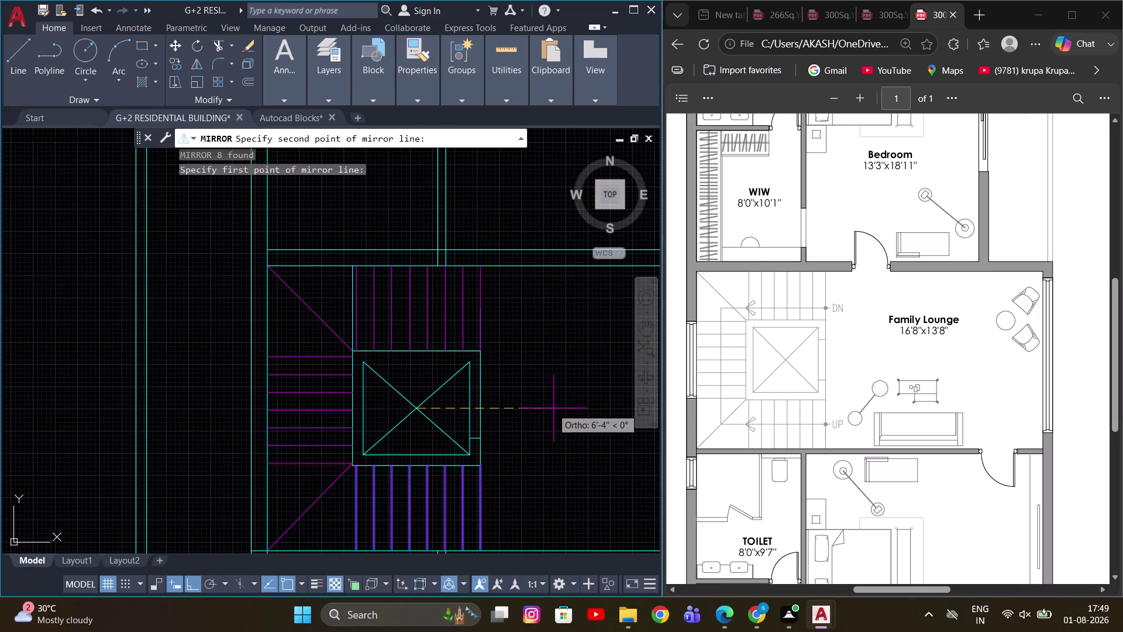
click(556, 407)
drag(587, 458, 556, 407)
scroll(up, 3)
middle_drag(493, 320, 517, 404)
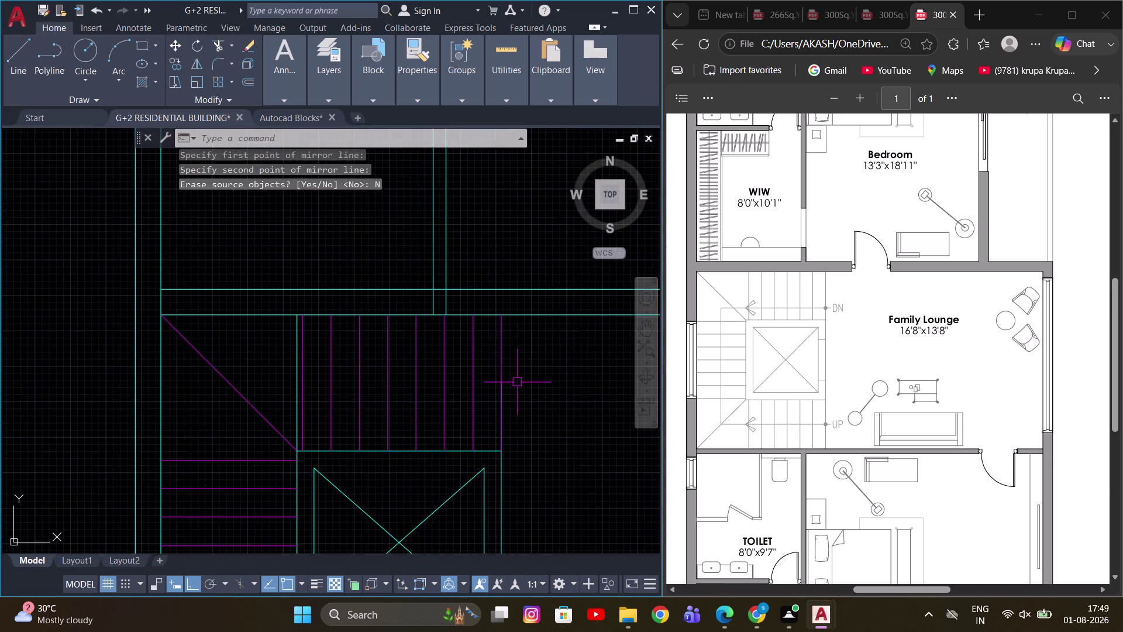
key(Escape)
Try stretching the landing's right edge by its endpoint, then cancel the stretch.
scroll(down, 3)
scroll(up, 3)
click(503, 404)
scroll(down, 3)
middle_drag(543, 409, 530, 370)
key(Escape)
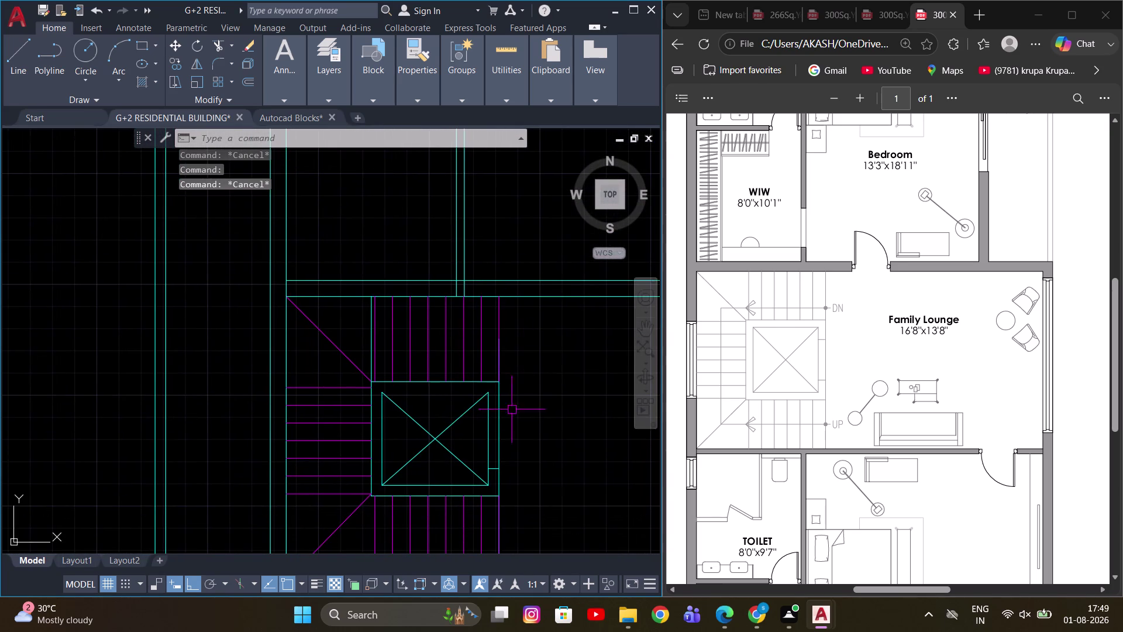
click(497, 437)
click(500, 337)
click(500, 384)
key(Escape)
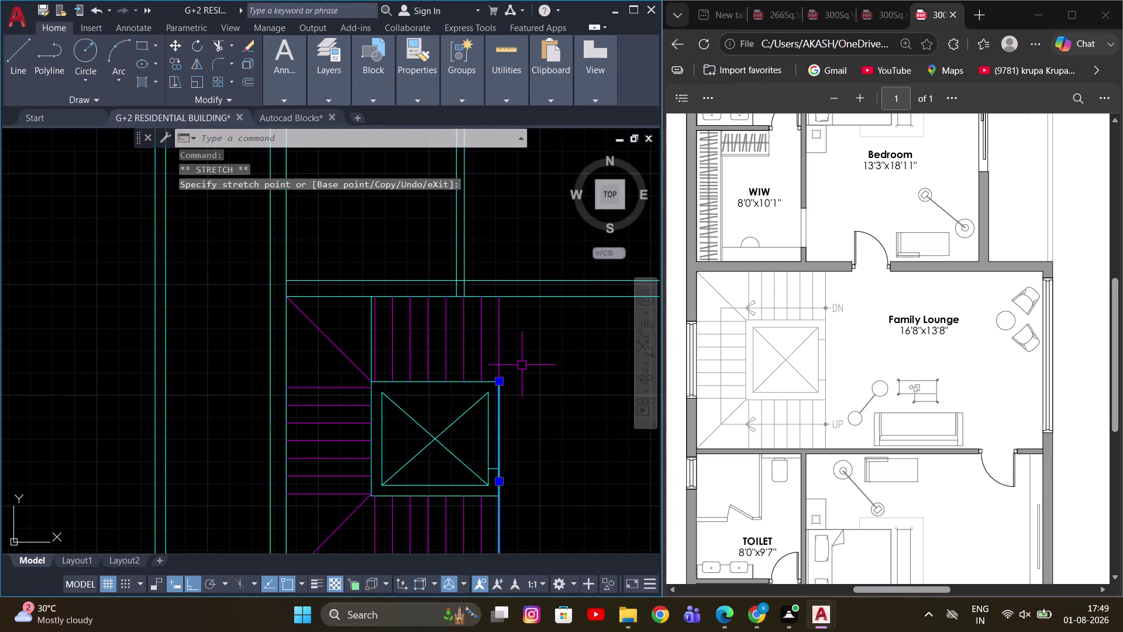
scroll(down, 3)
middle_drag(543, 417, 538, 429)
scroll(up, 3)
scroll(up, 3)
key(Escape)
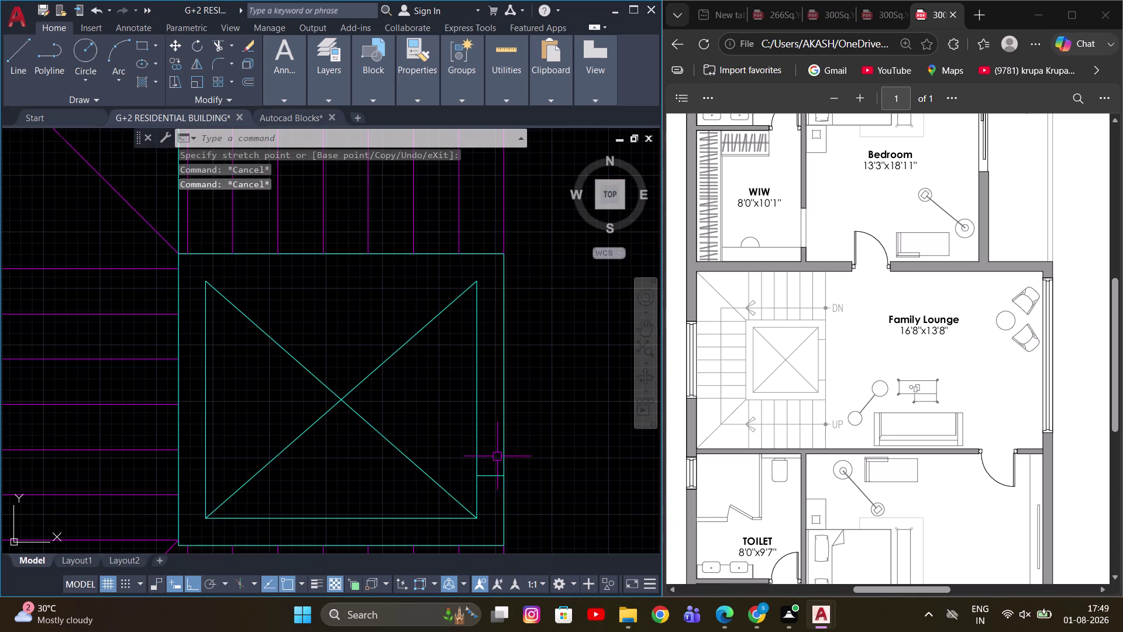
Copy the short line at the landing's right 2' upward with CO.
click(492, 476)
key(v)
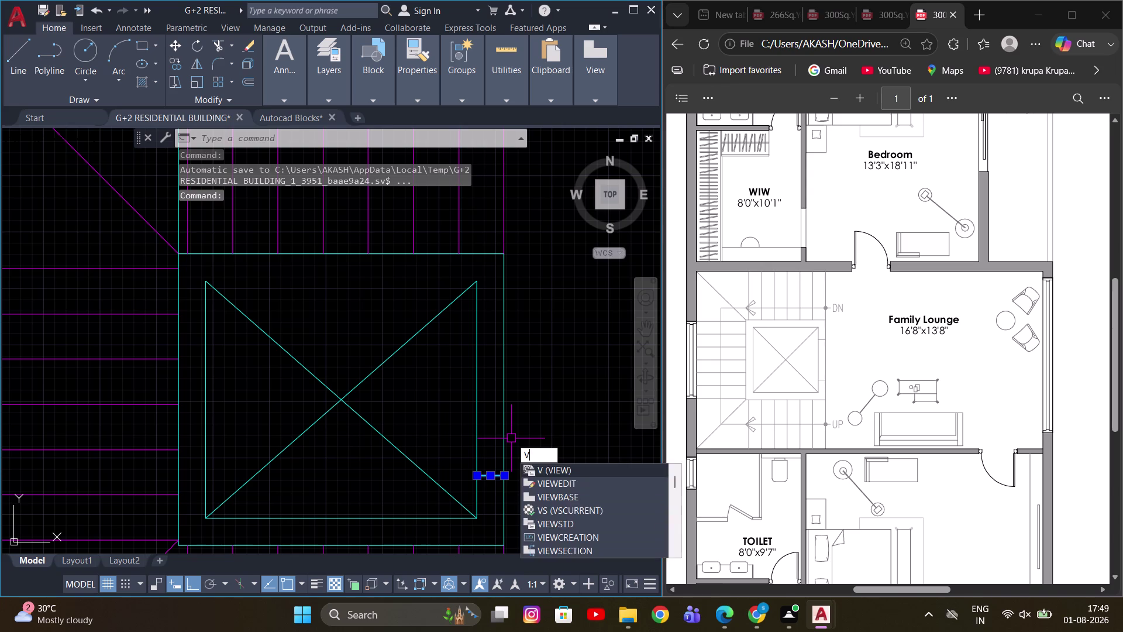
key(BackSpace)
key(BackSpace)
text(CO)
key(space)
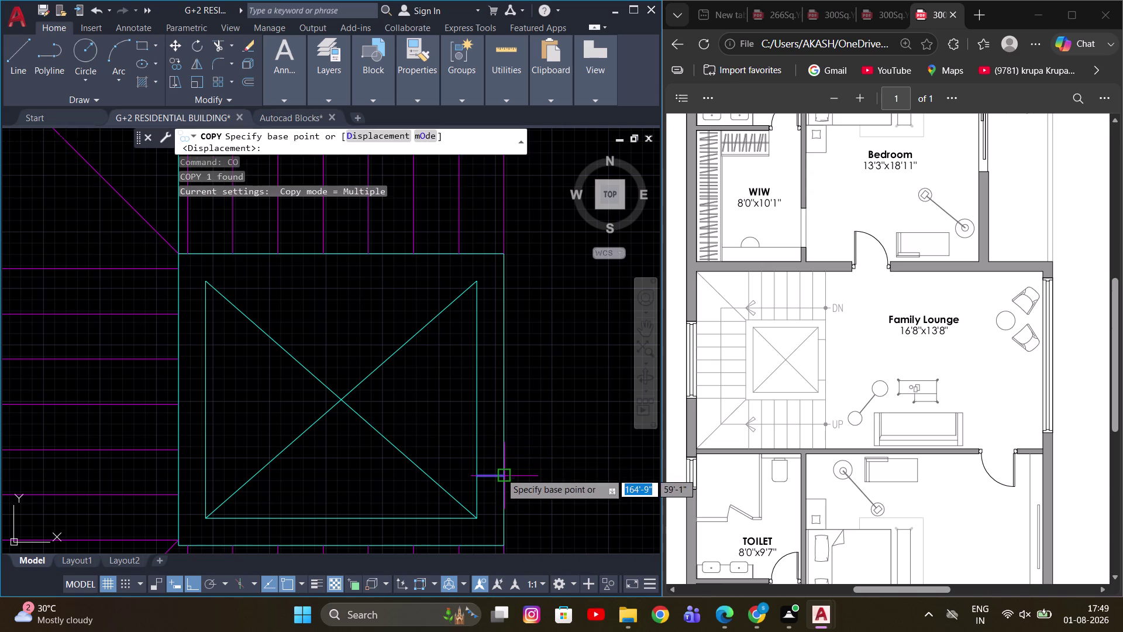
click(502, 475)
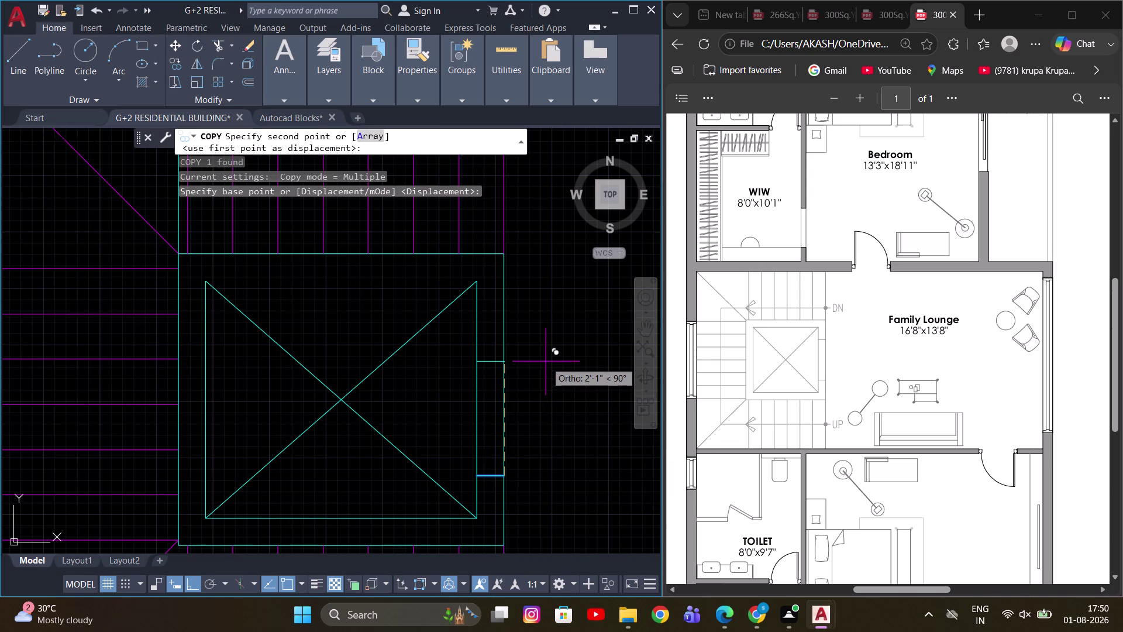
text(2')
key(Return)
scroll(down, 3)
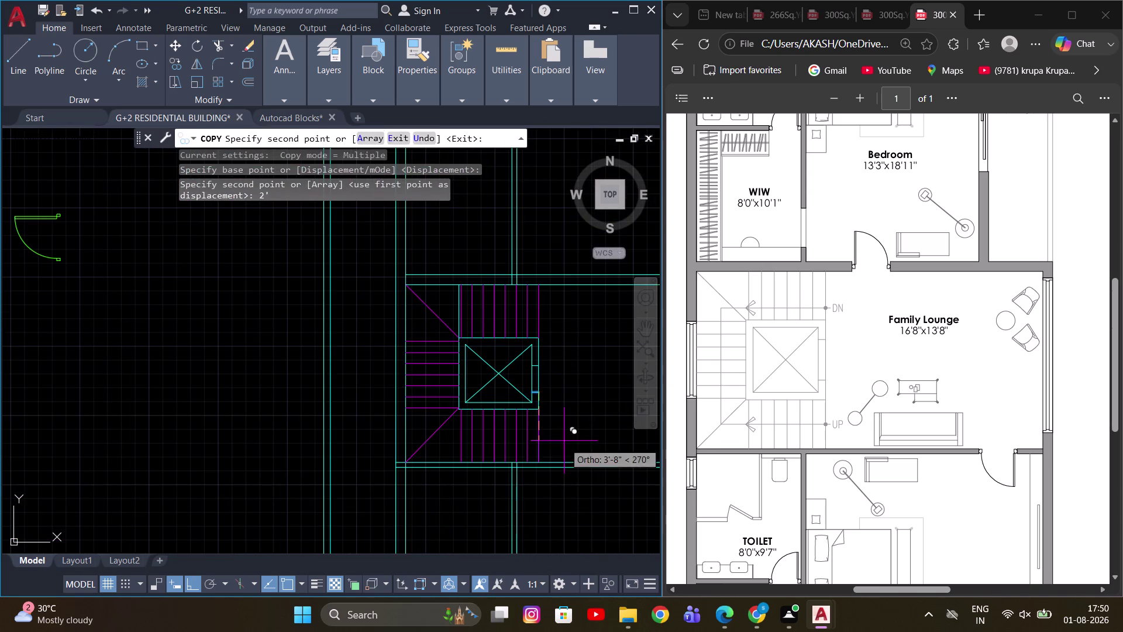
key(Escape)
Move the two short lines beside the landing up to their new position.
scroll(up, 3)
middle_drag(541, 379, 404, 387)
scroll(up, 3)
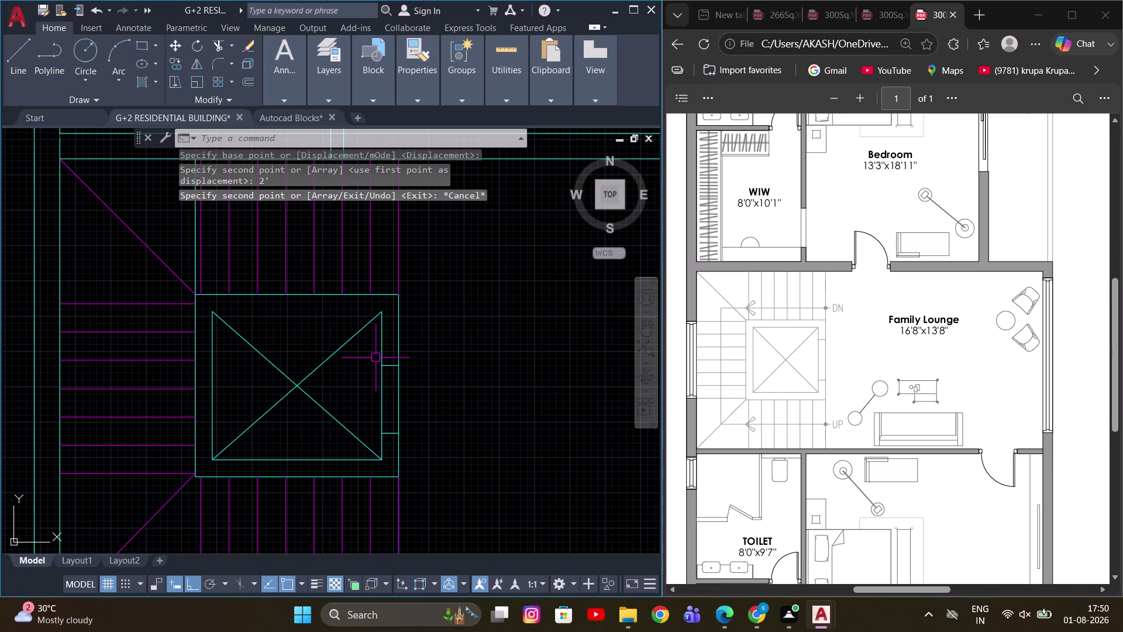
drag(370, 356, 370, 366)
click(457, 440)
scroll(up, 3)
middle_drag(475, 421, 478, 460)
key(m)
key(space)
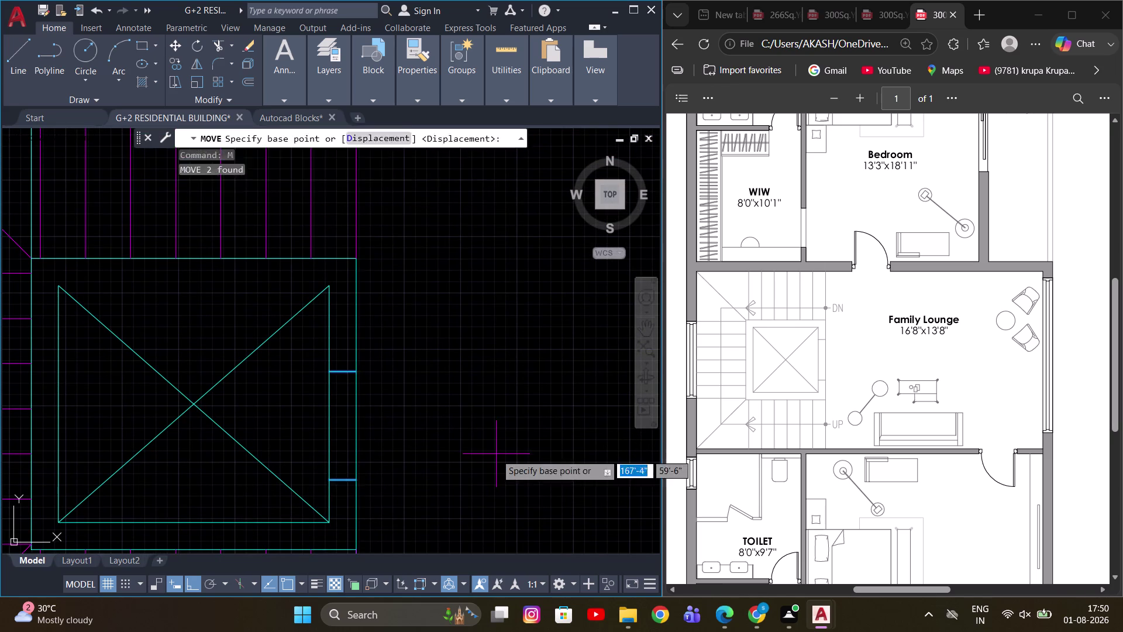
click(496, 454)
click(498, 424)
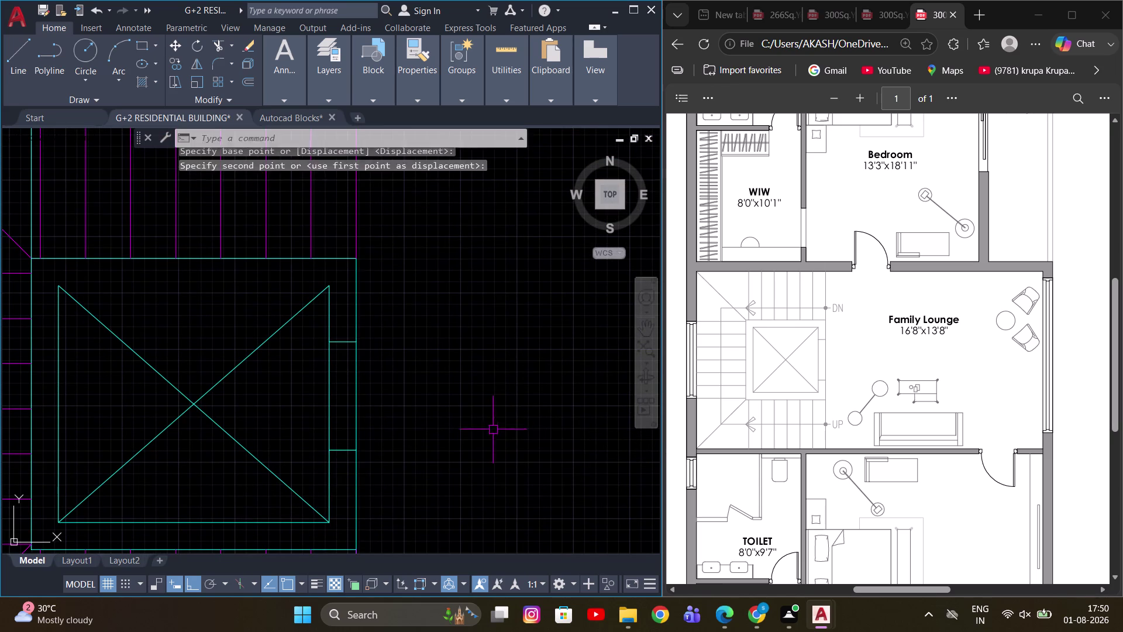
key(Escape)
Window-select the door swing and shift it slightly downward.
scroll(down, 3)
scroll(up, 3)
scroll(up, 3)
click(425, 397)
scroll(down, 3)
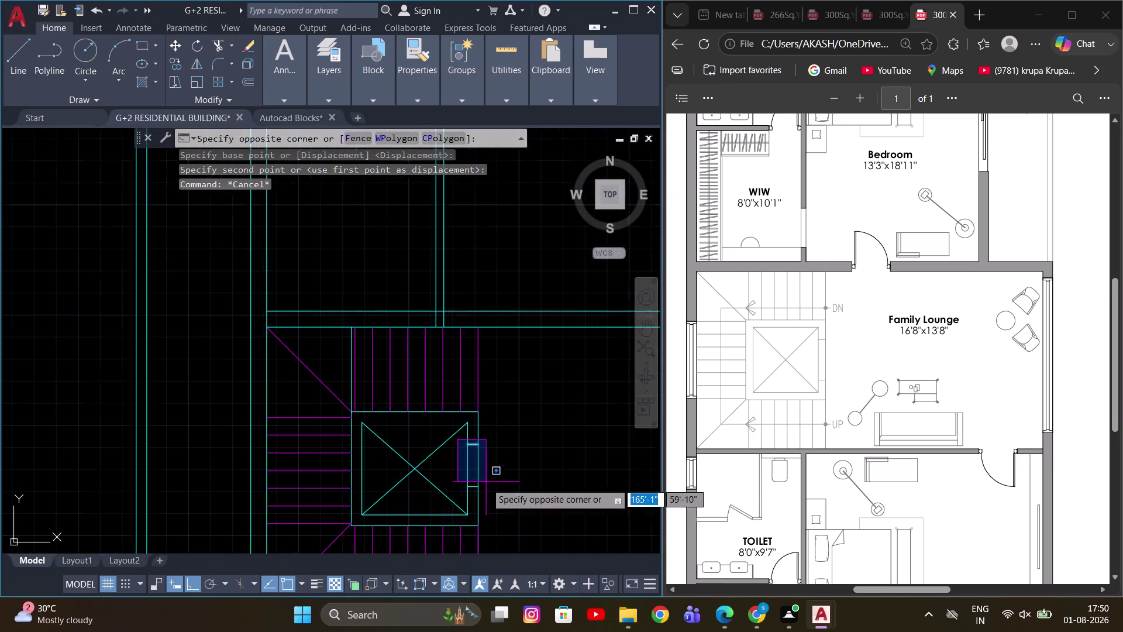
click(511, 495)
key(space)
click(577, 457)
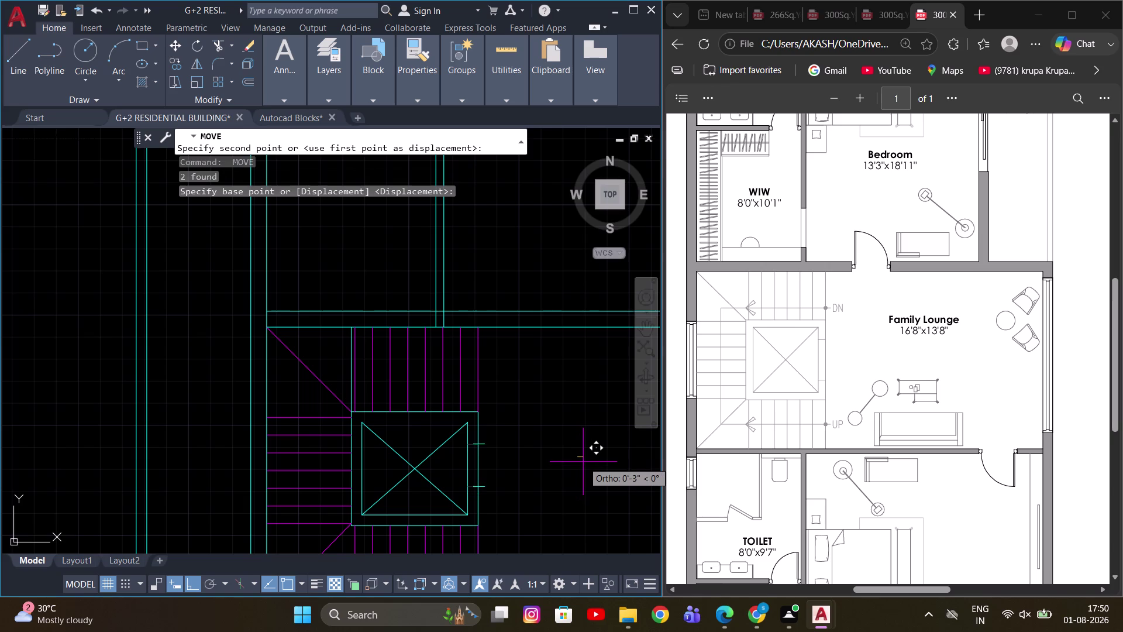
click(577, 465)
scroll(down, 3)
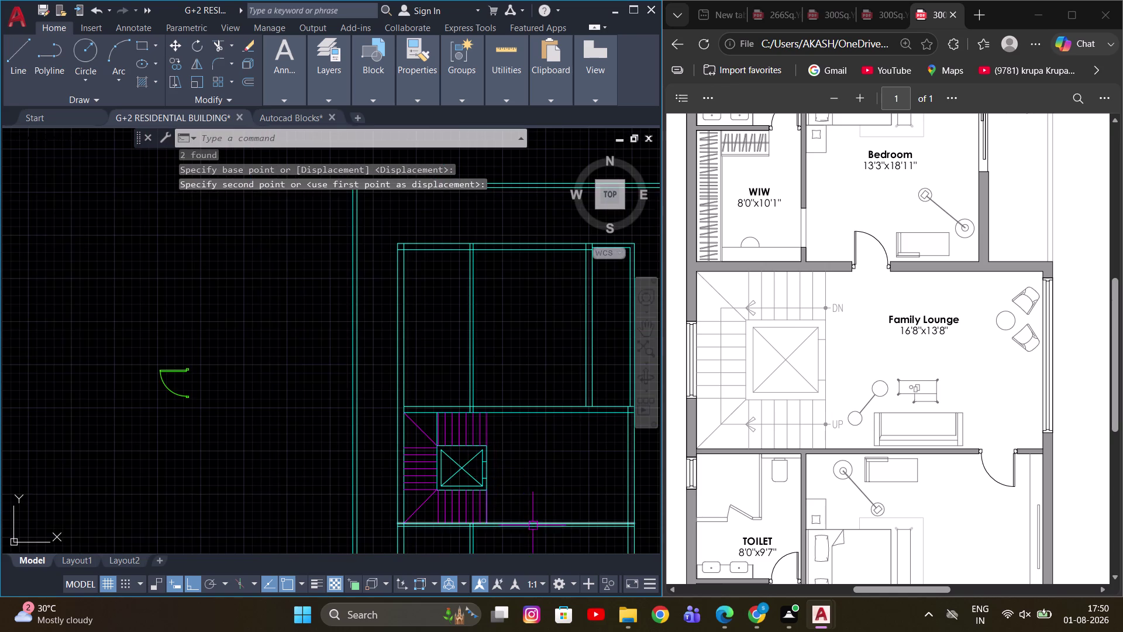
scroll(down, 3)
Start a line near the staircase, then cancel it without drawing anything.
middle_drag(474, 462, 492, 386)
scroll(up, 3)
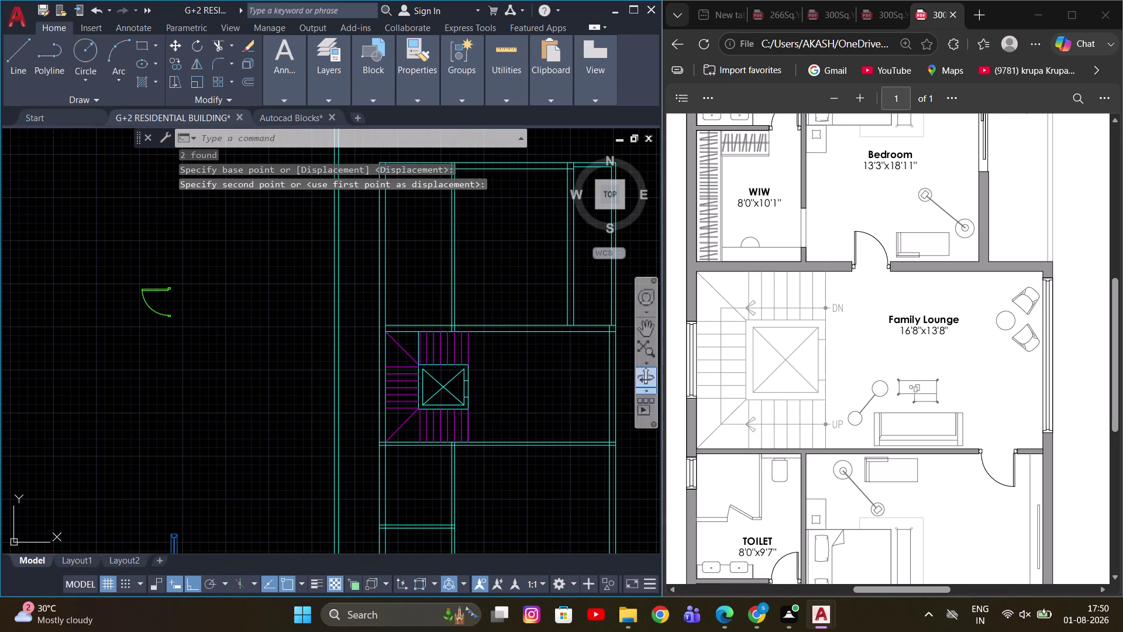
scroll(up, 3)
middle_drag(411, 359, 416, 417)
key(k)
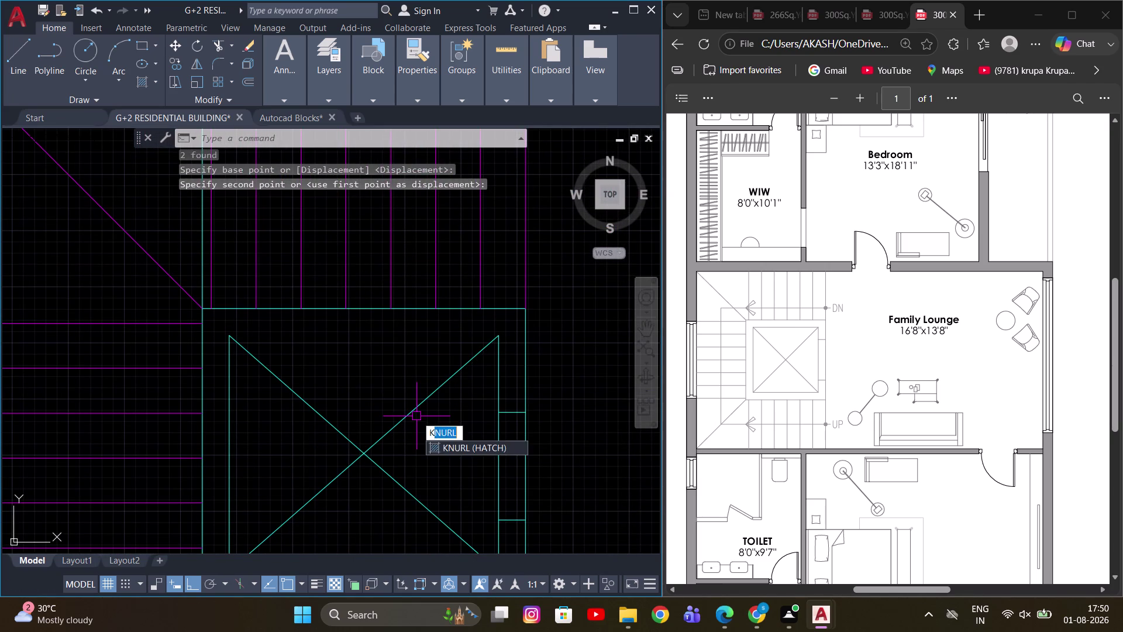
key(Escape)
key(l)
key(space)
click(229, 340)
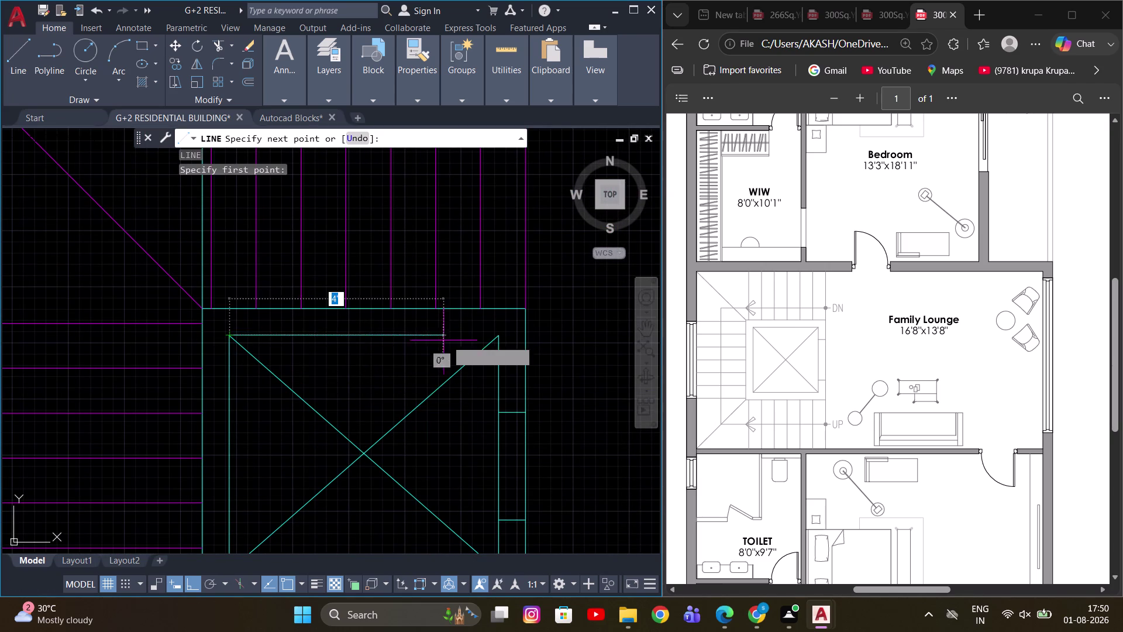
click(499, 336)
key(Escape)
scroll(down, 3)
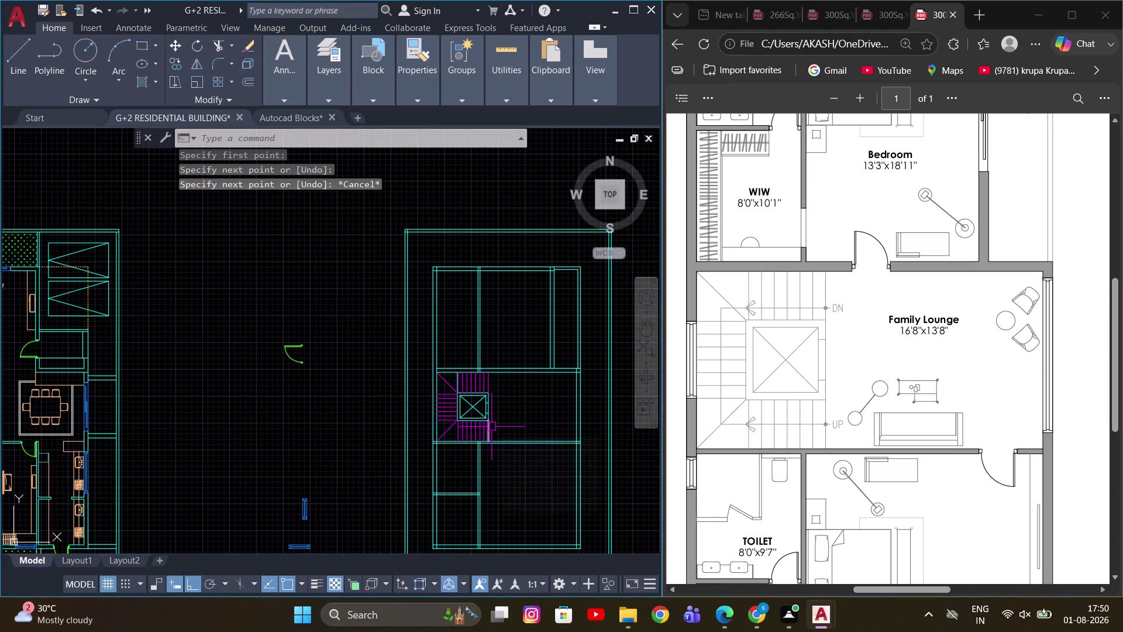
scroll(up, 3)
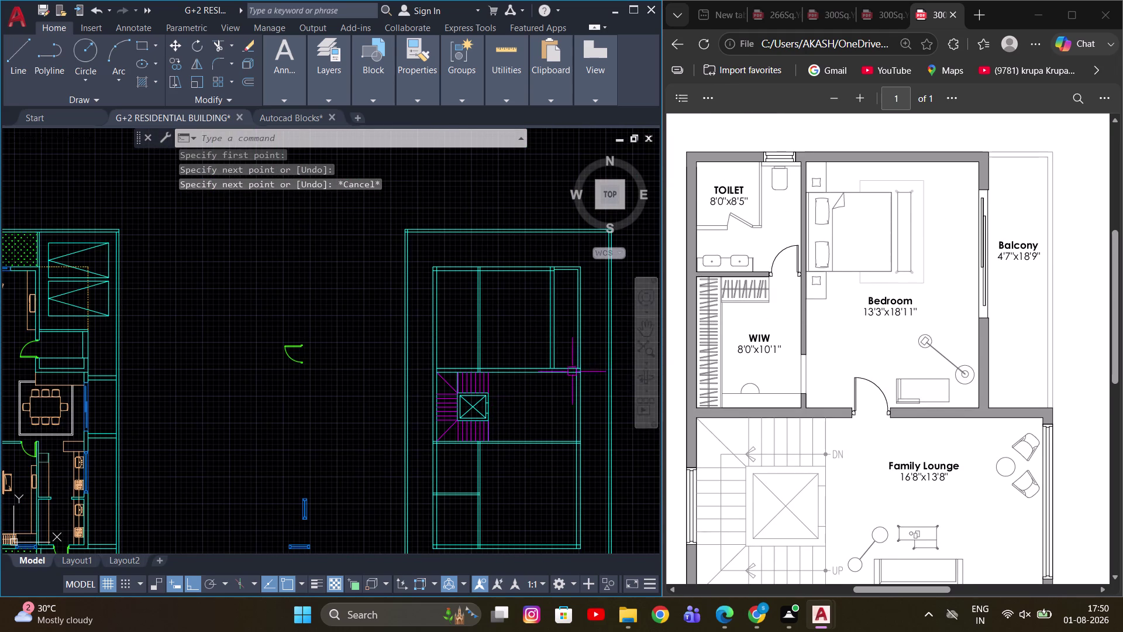
Trim a wall-line crossing near the upper wall corner with a short fence.
middle_drag(553, 370, 547, 356)
scroll(up, 3)
middle_drag(546, 324, 532, 364)
middle_drag(548, 299, 543, 332)
scroll(up, 3)
key(Escape)
middle_drag(549, 279, 542, 293)
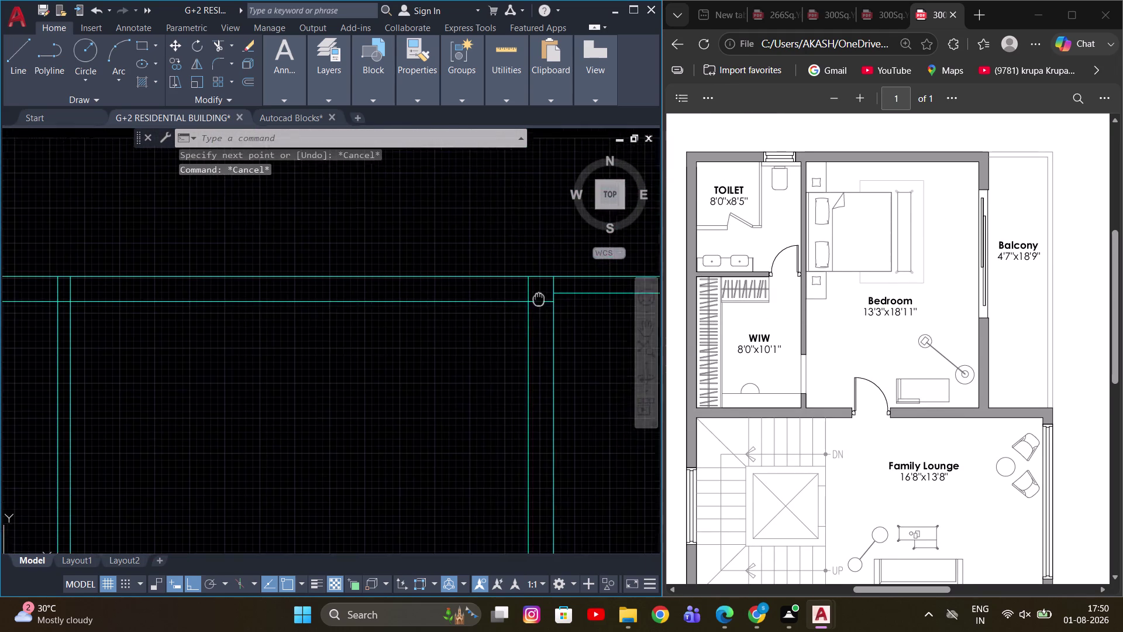
middle_drag(542, 293, 526, 309)
middle_drag(518, 310, 502, 321)
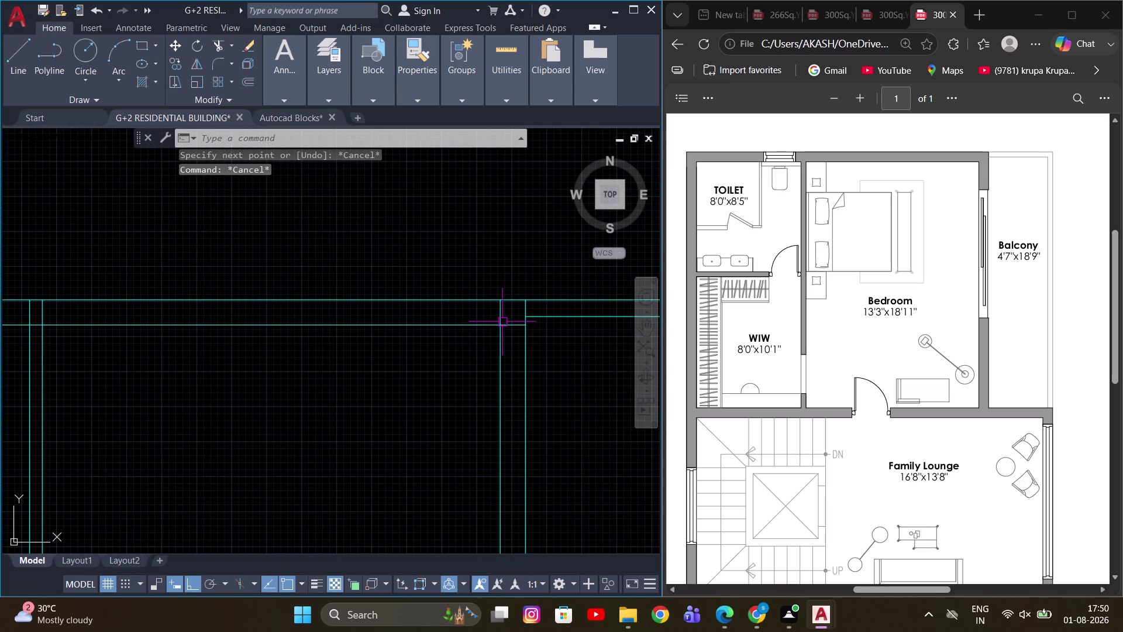
text(TR)
key(space)
drag(498, 311, 512, 322)
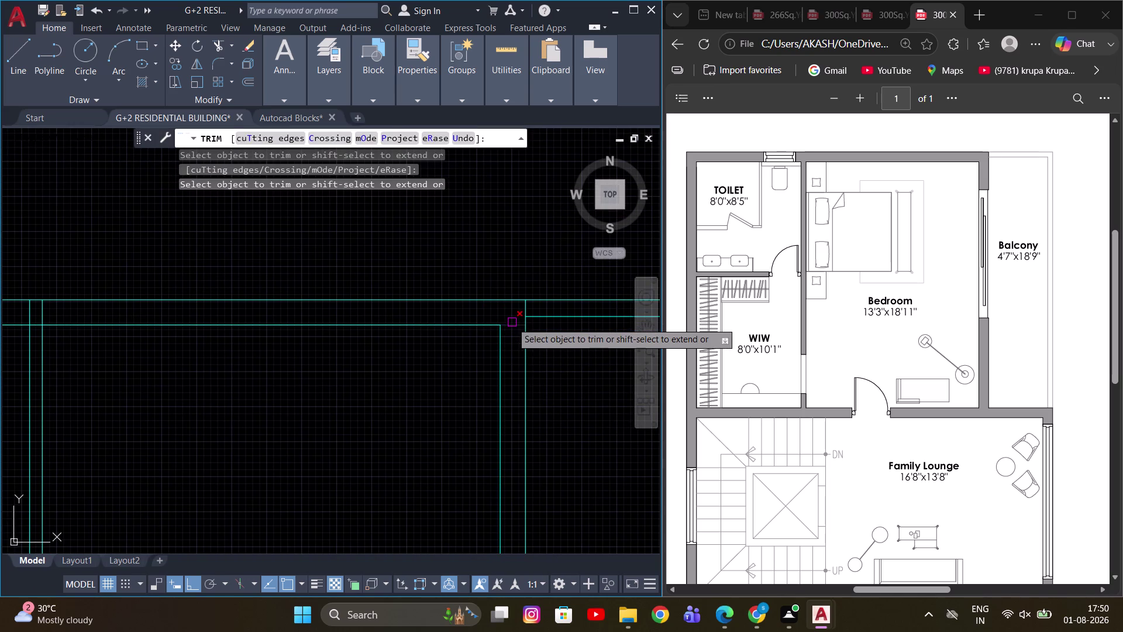
key(Escape)
Offset the upper wall line through a 2' distance.
scroll(down, 3)
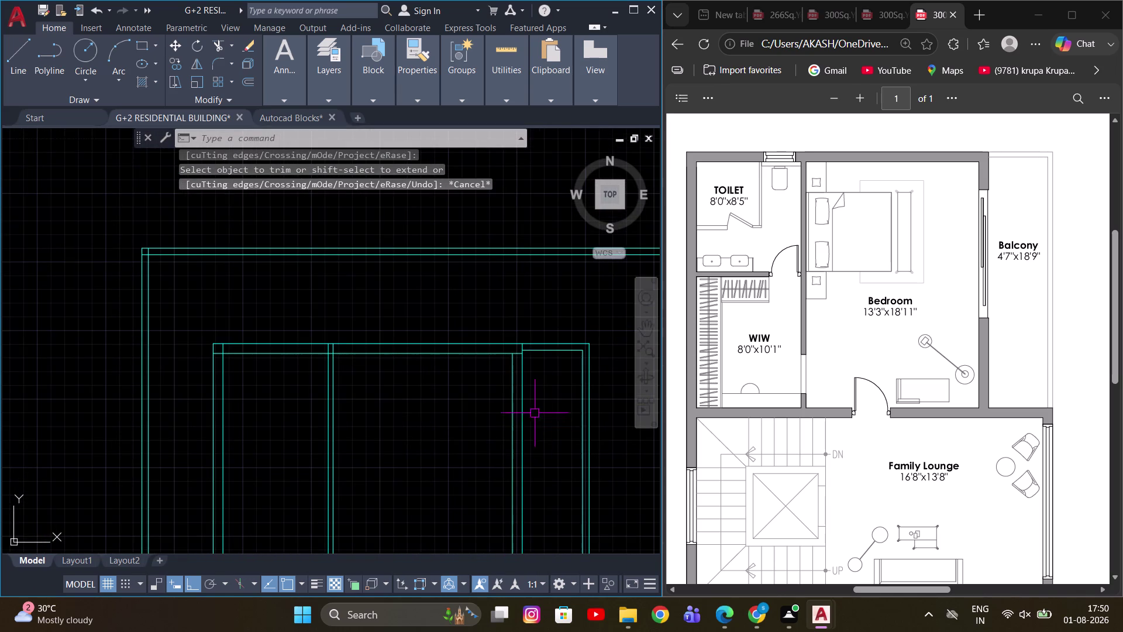
middle_drag(533, 398, 516, 332)
key(Escape)
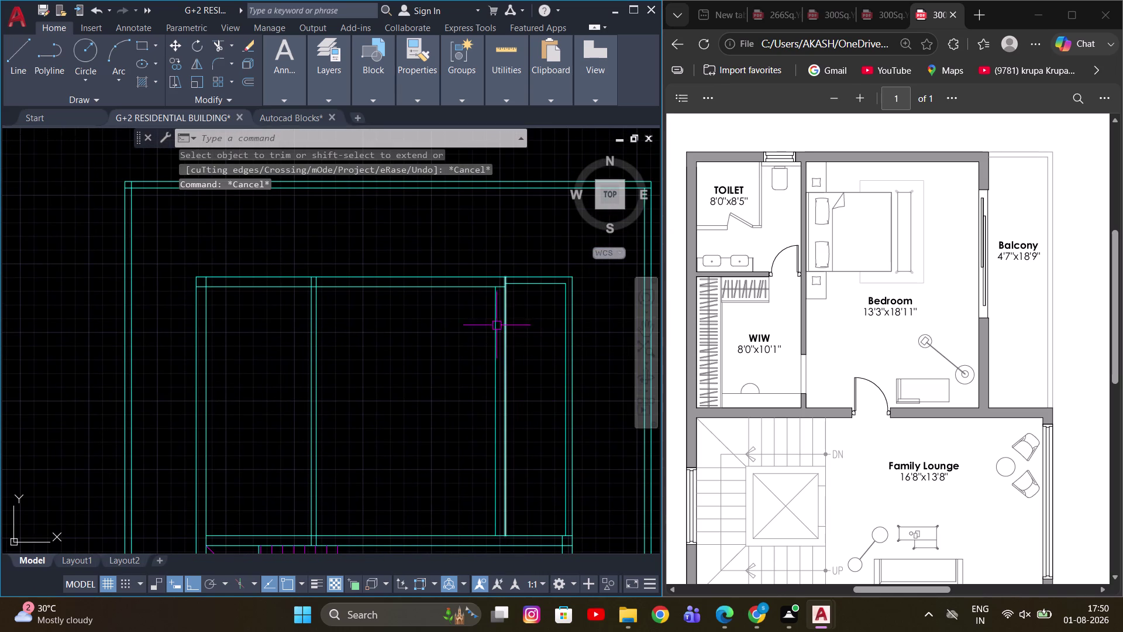
middle_drag(486, 314, 475, 328)
key(o)
key(space)
text(T)
key(space)
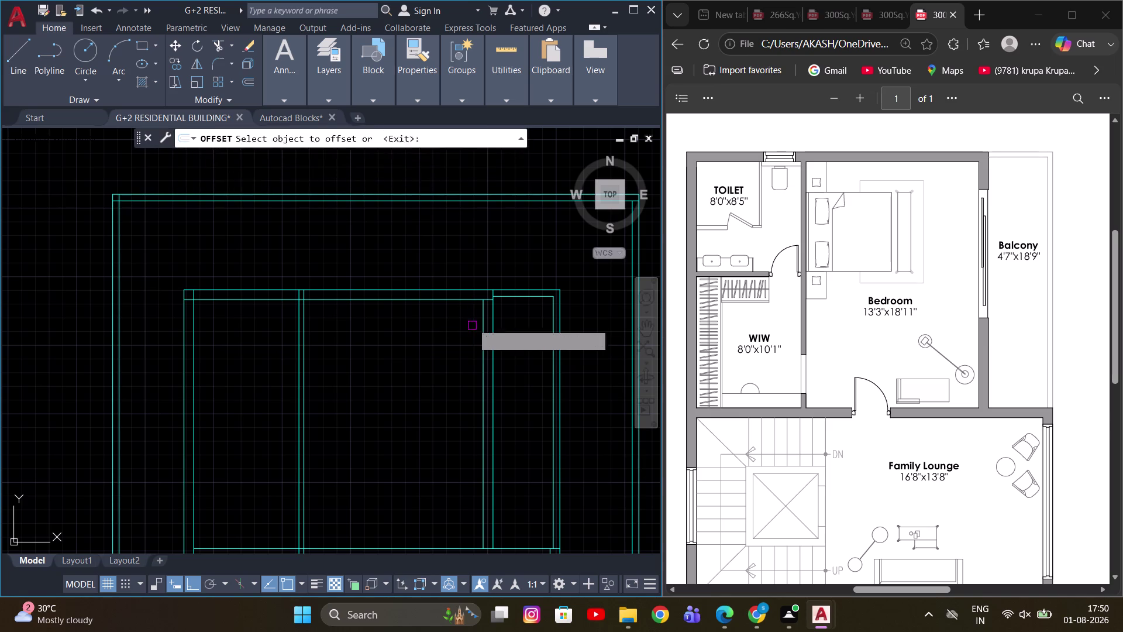
click(469, 302)
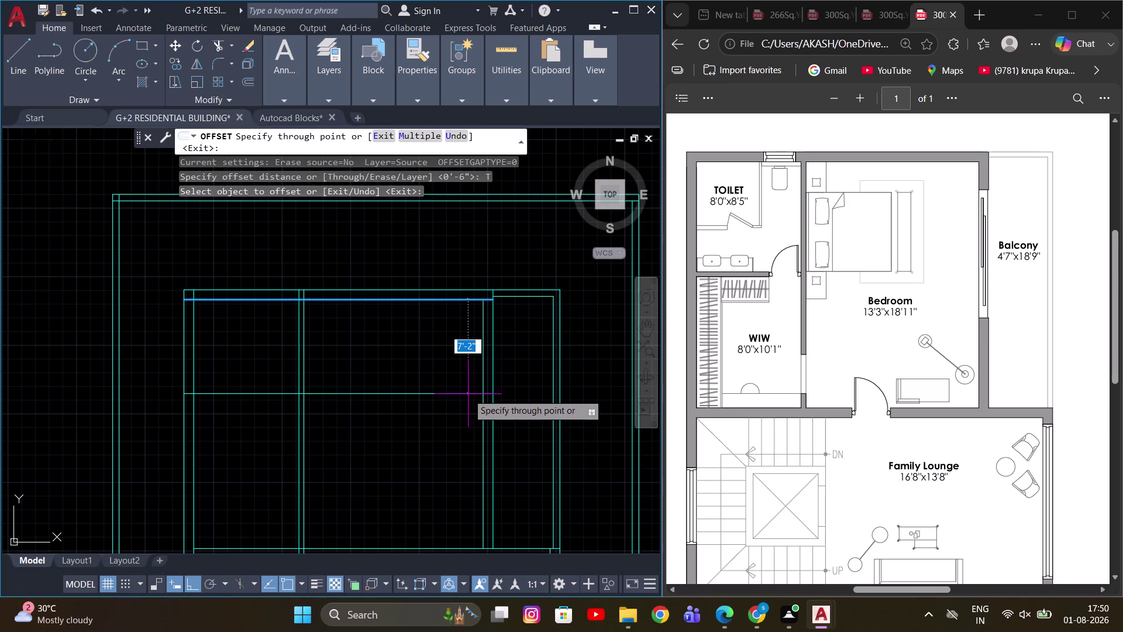
key(2)
key(apostrophe)
key(Return)
Offset the next wall line through 8' for the second interior wall.
scroll(down, 3)
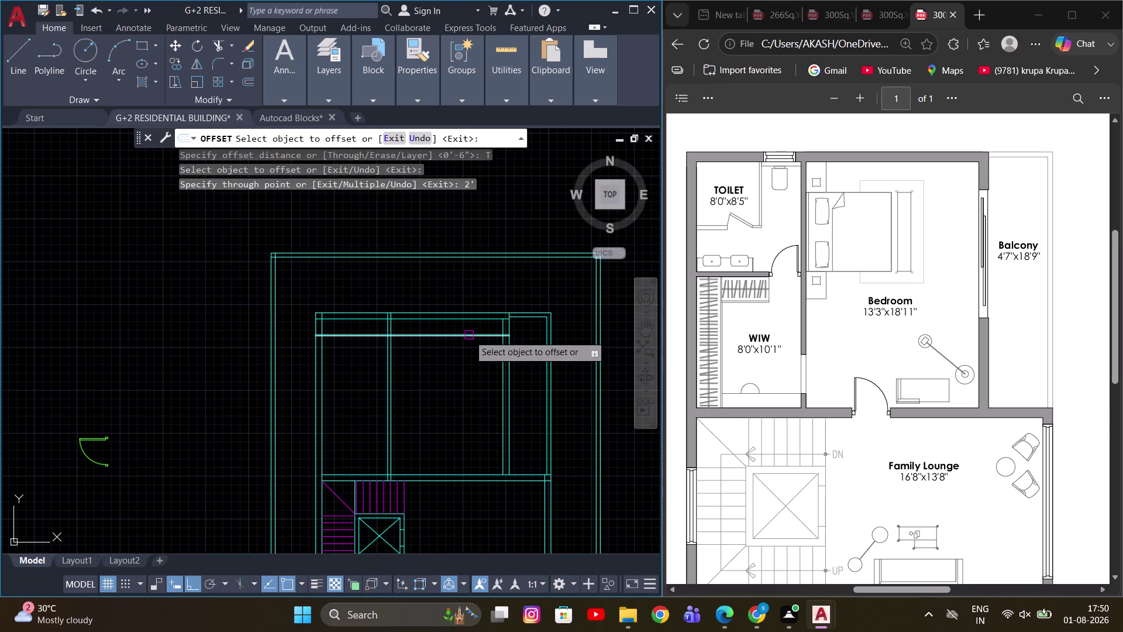
click(469, 335)
scroll(up, 3)
key(8)
key(apostrophe)
key(Return)
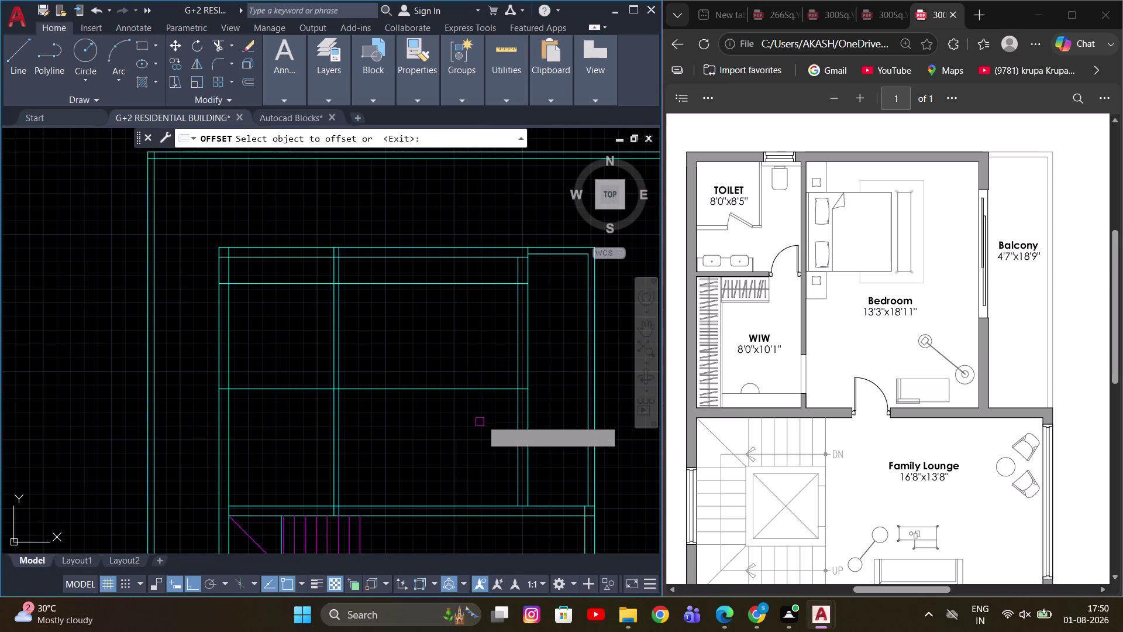
middle_drag(545, 373, 407, 366)
key(Escape)
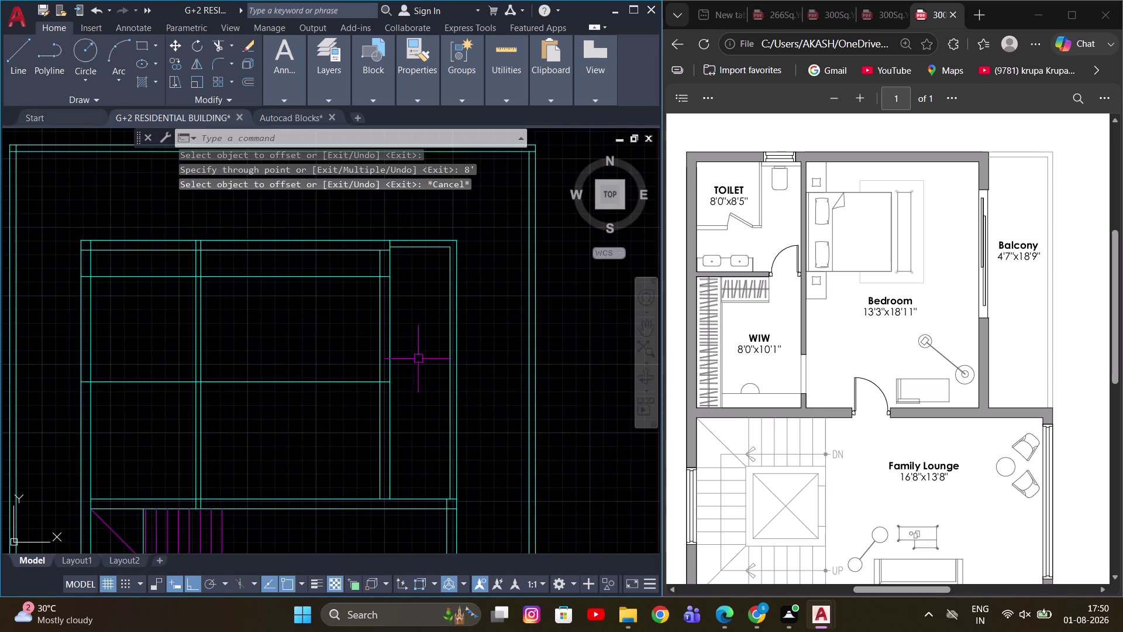
Fence-trim the crossing wall lines near the right-hand wall.
scroll(down, 3)
scroll(up, 3)
middle_drag(426, 352, 298, 413)
key(t)
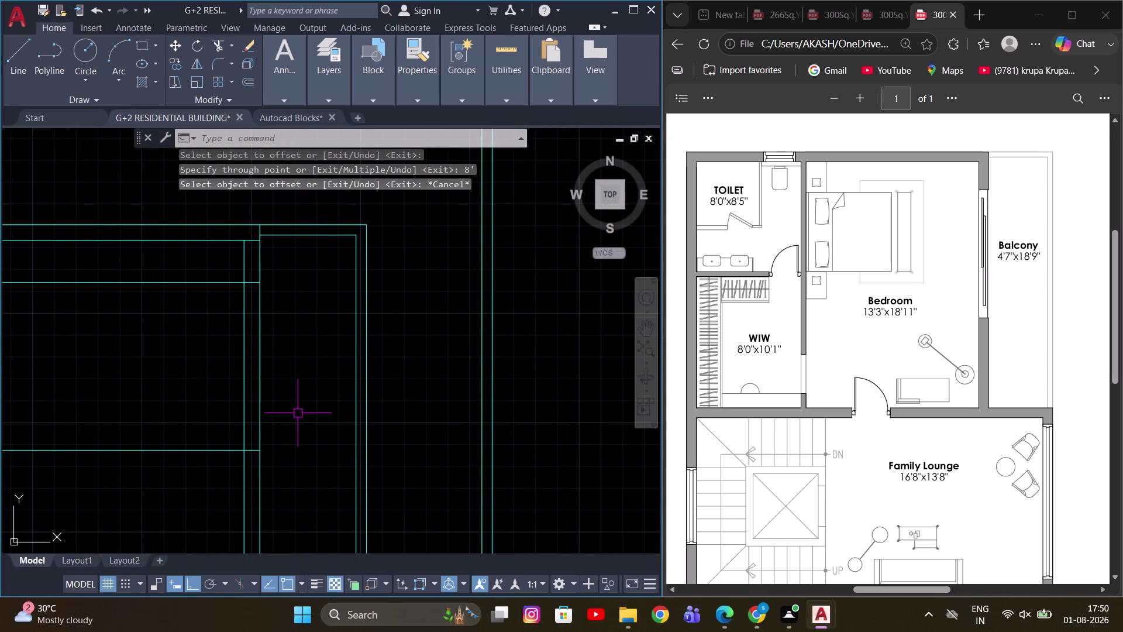
key(r)
key(space)
drag(289, 348, 217, 265)
scroll(down, 3)
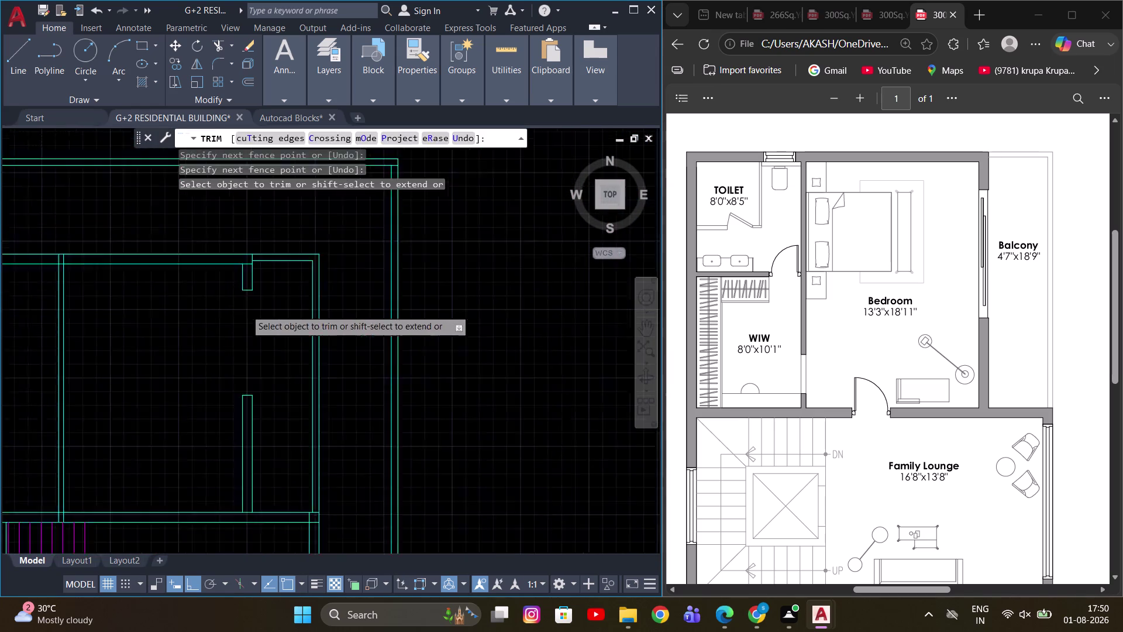
scroll(down, 3)
key(Escape)
Pan and zoom across the three floor plans to the ground-floor dining area.
middle_drag(156, 353, 439, 328)
scroll(down, 3)
scroll(down, 3)
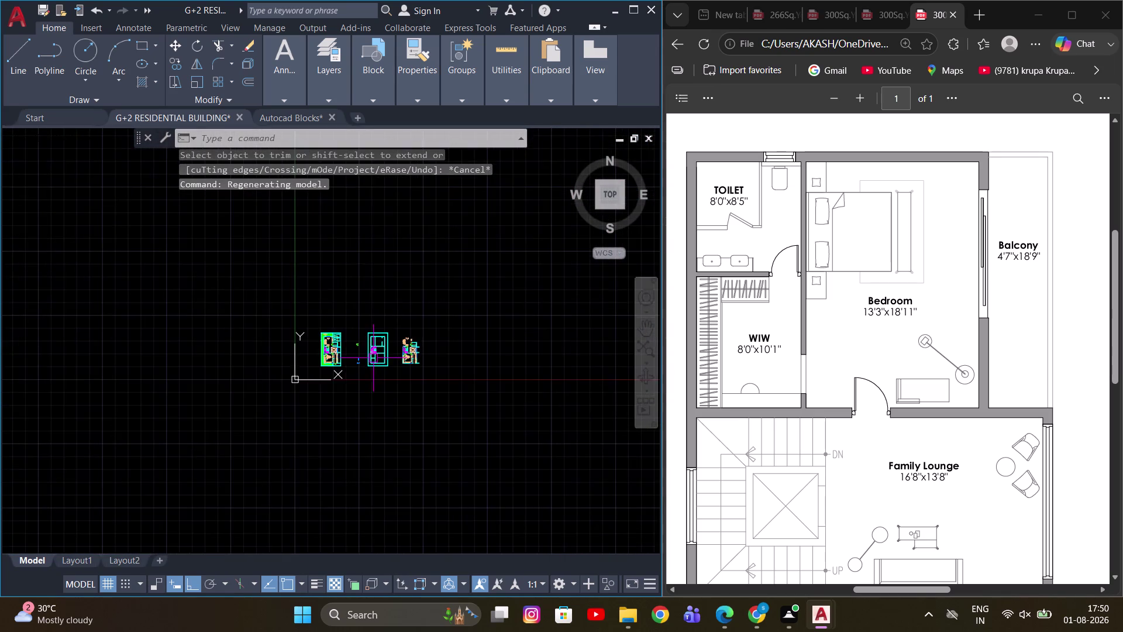
middle_drag(214, 353, 298, 337)
scroll(up, 3)
middle_drag(467, 300, 365, 348)
scroll(up, 3)
middle_drag(458, 387, 345, 292)
scroll(down, 3)
scroll(up, 3)
scroll(down, 3)
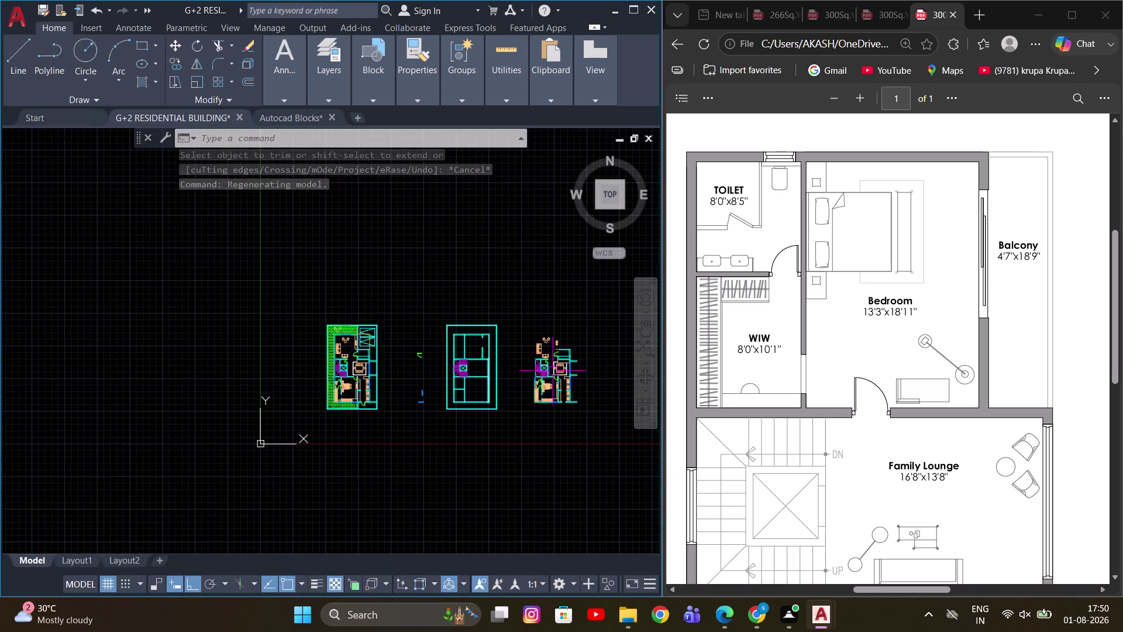
scroll(up, 3)
middle_drag(595, 361, 564, 423)
scroll(up, 3)
middle_drag(557, 330, 456, 397)
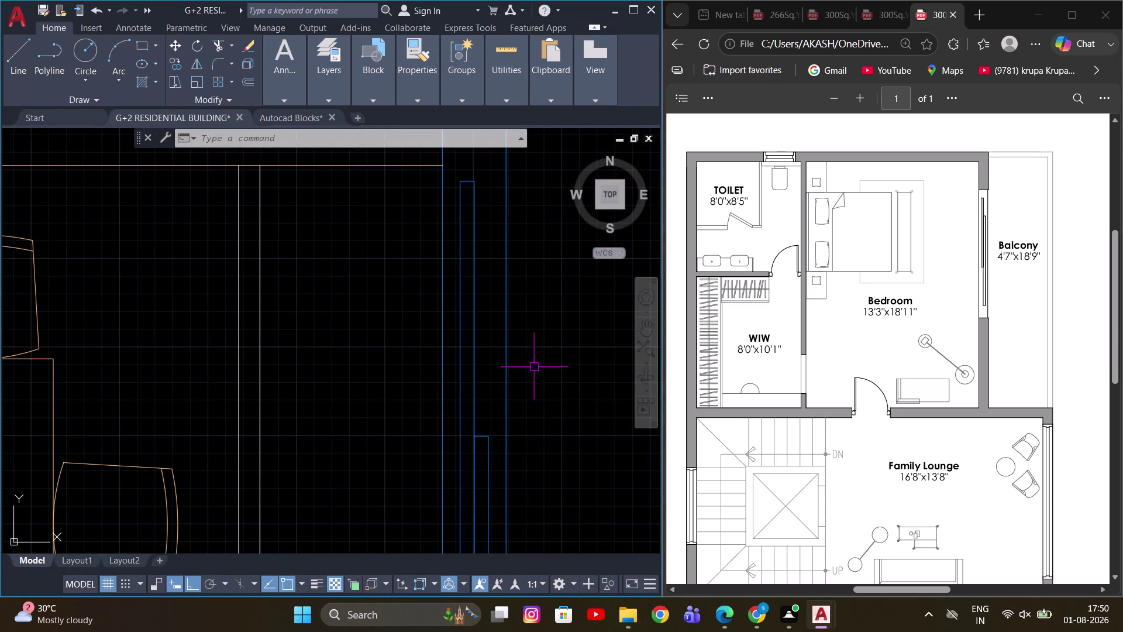
Start copying the window beside the dining area, then abandon the copy.
drag(541, 360, 483, 385)
click(427, 392)
scroll(down, 3)
text(C)
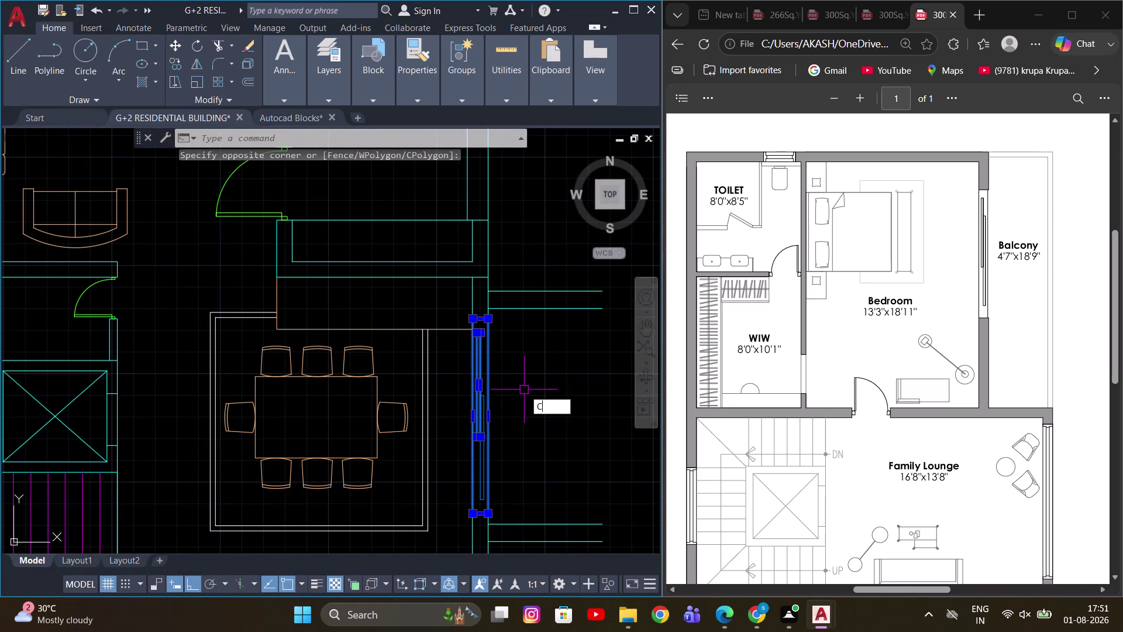
text(O)
key(space)
scroll(down, 3)
click(549, 399)
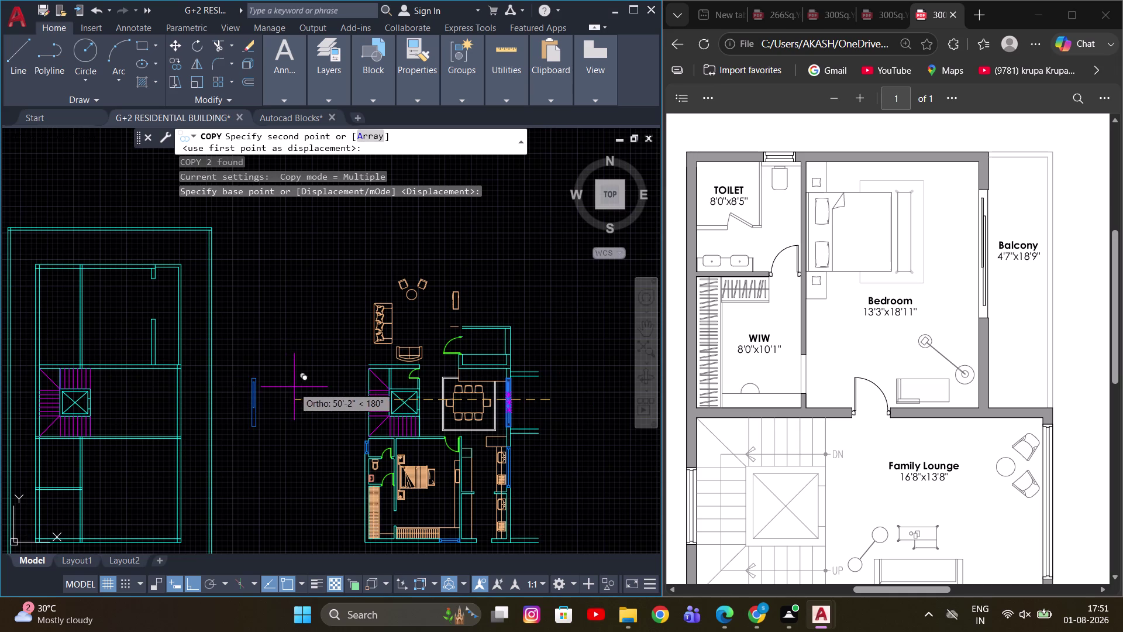
middle_drag(296, 387, 339, 381)
scroll(up, 3)
key(Escape)
Pan to the ground-floor window and select it with its lines.
scroll(down, 3)
middle_drag(559, 400, 100, 394)
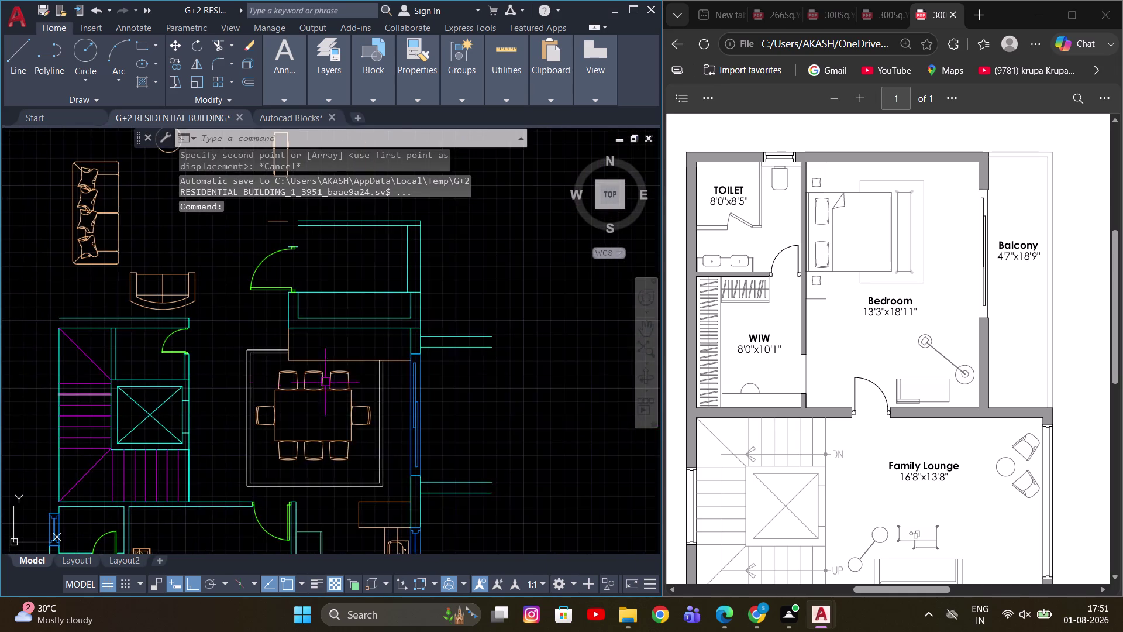
scroll(up, 3)
middle_drag(526, 432, 177, 353)
drag(345, 342, 295, 370)
click(240, 397)
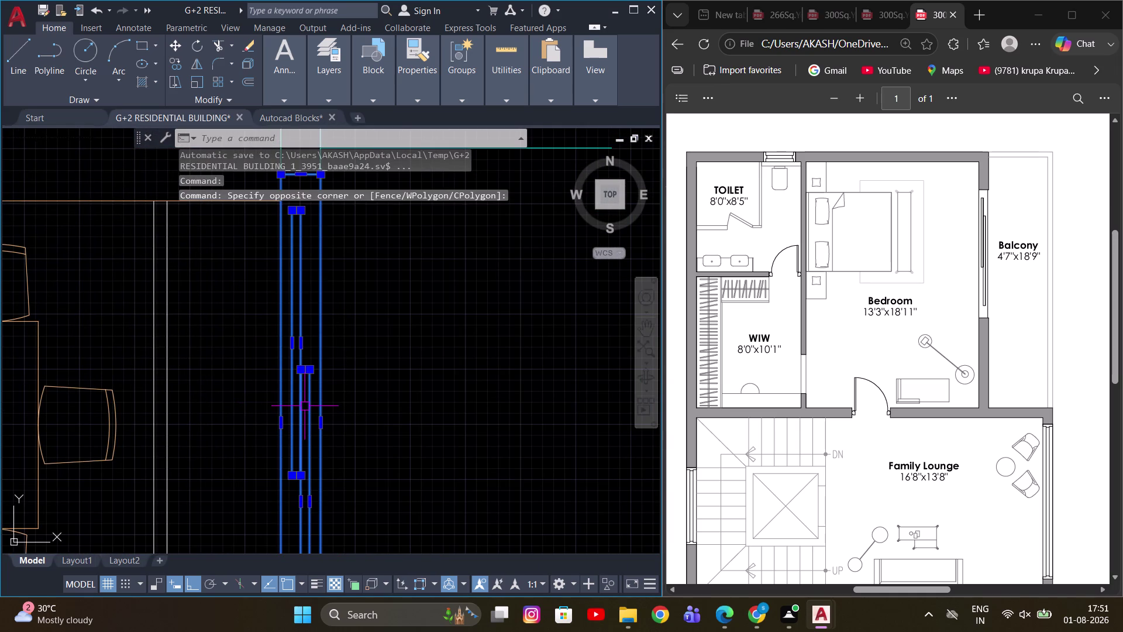
Copy the ground-floor window into the first-floor plan.
key(c)
key(o)
key(space)
scroll(down, 3)
click(431, 397)
scroll(down, 3)
scroll(up, 3)
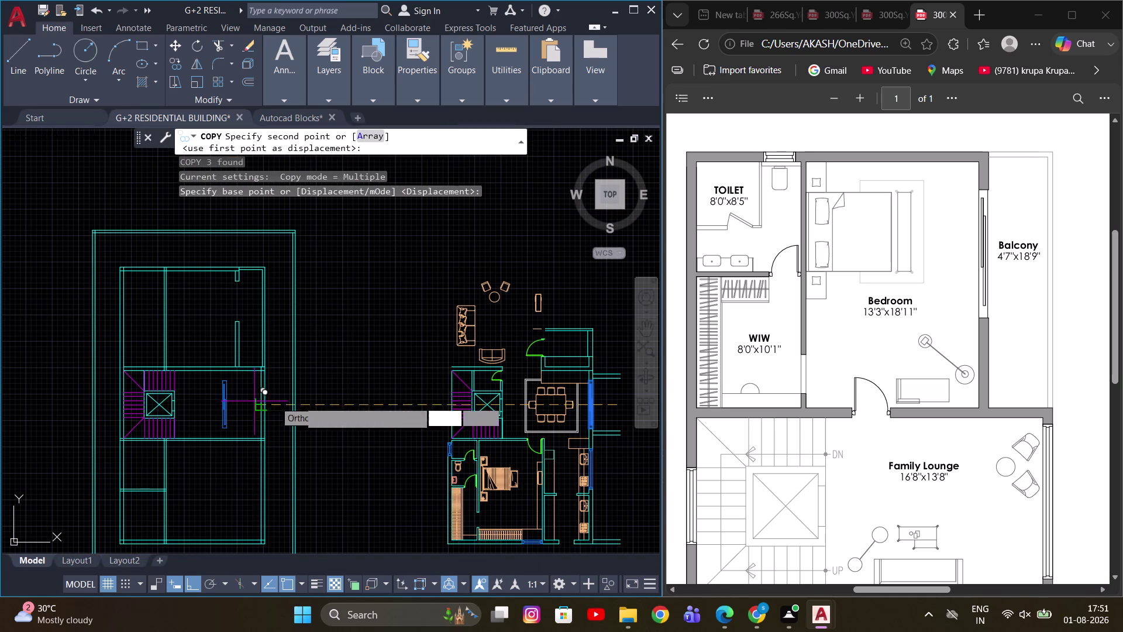
click(386, 409)
key(Escape)
scroll(up, 3)
Rotate the copied window so it lies horizontally.
click(308, 355)
click(422, 523)
middle_drag(428, 471, 408, 464)
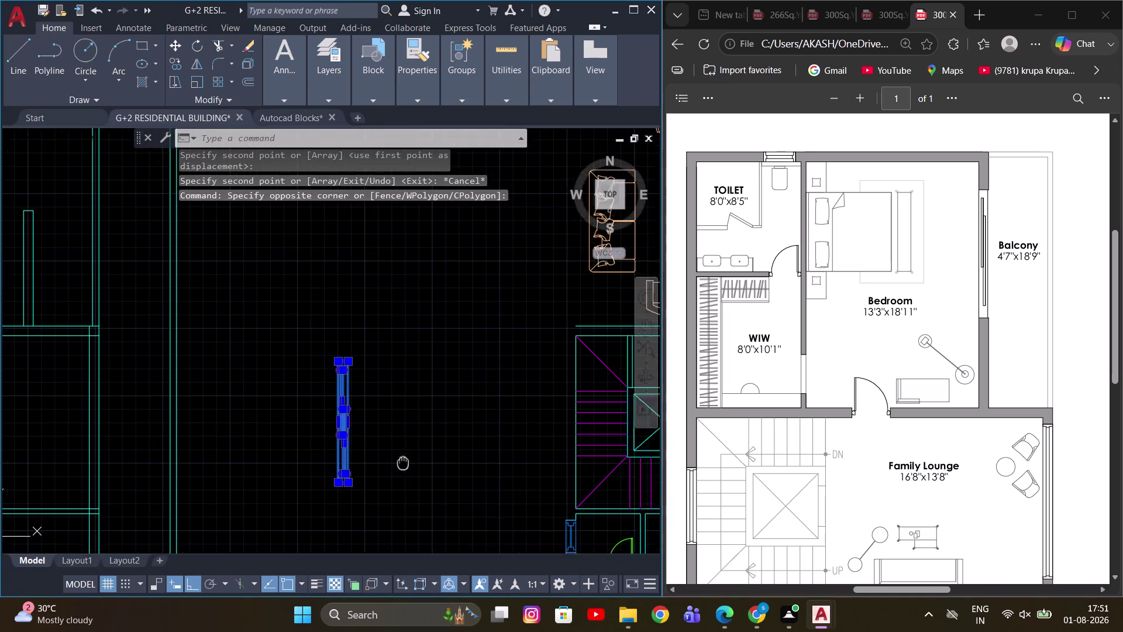
middle_drag(408, 465, 308, 438)
key(r)
key(o)
key(space)
drag(282, 376, 282, 387)
click(284, 463)
drag(164, 303, 200, 332)
click(350, 402)
middle_drag(284, 393, 344, 454)
scroll(up, 3)
Try moving the rotated window, then cancel the move.
key(m)
key(space)
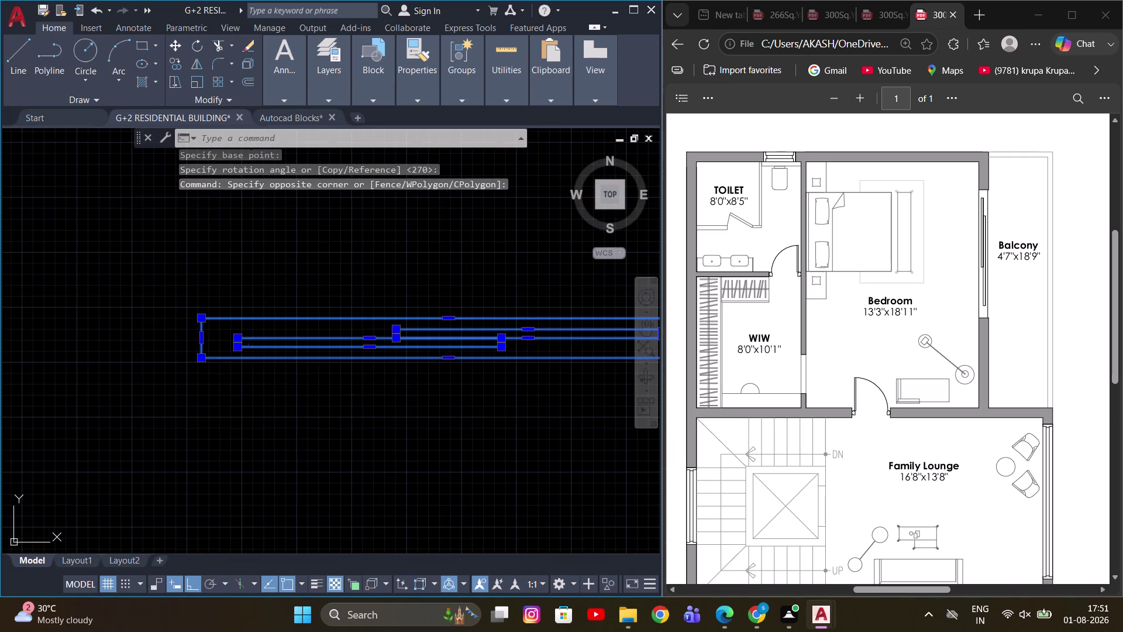
scroll(up, 3)
scroll(down, 3)
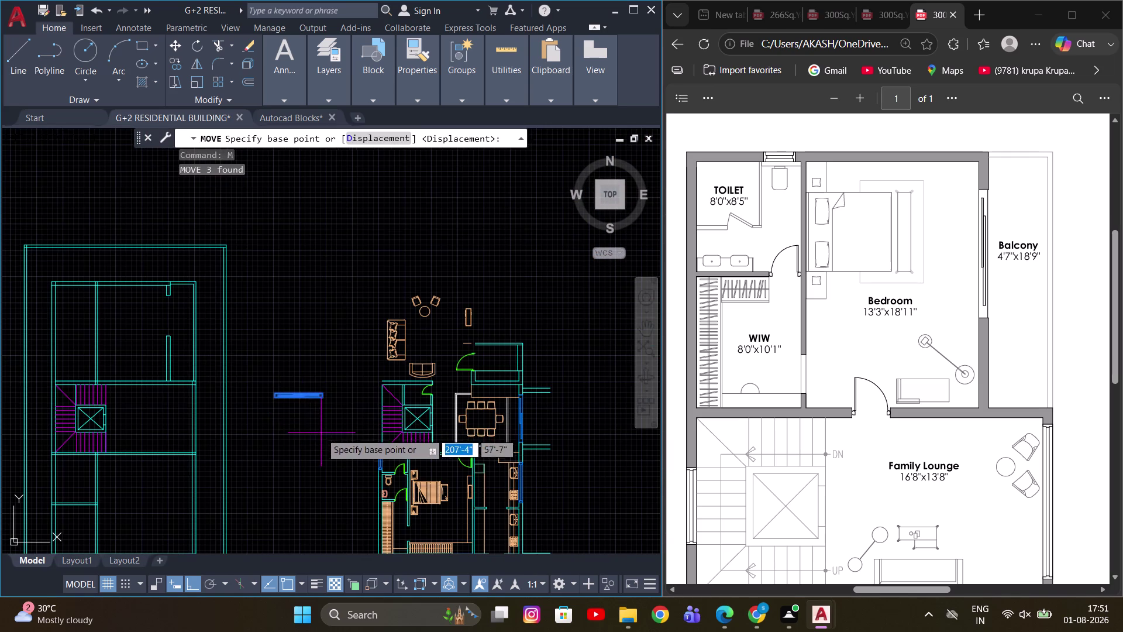
key(Escape)
scroll(up, 3)
drag(208, 364, 212, 372)
click(385, 441)
Run the rotate command (RO) on the window again and adjust its selection.
key(r)
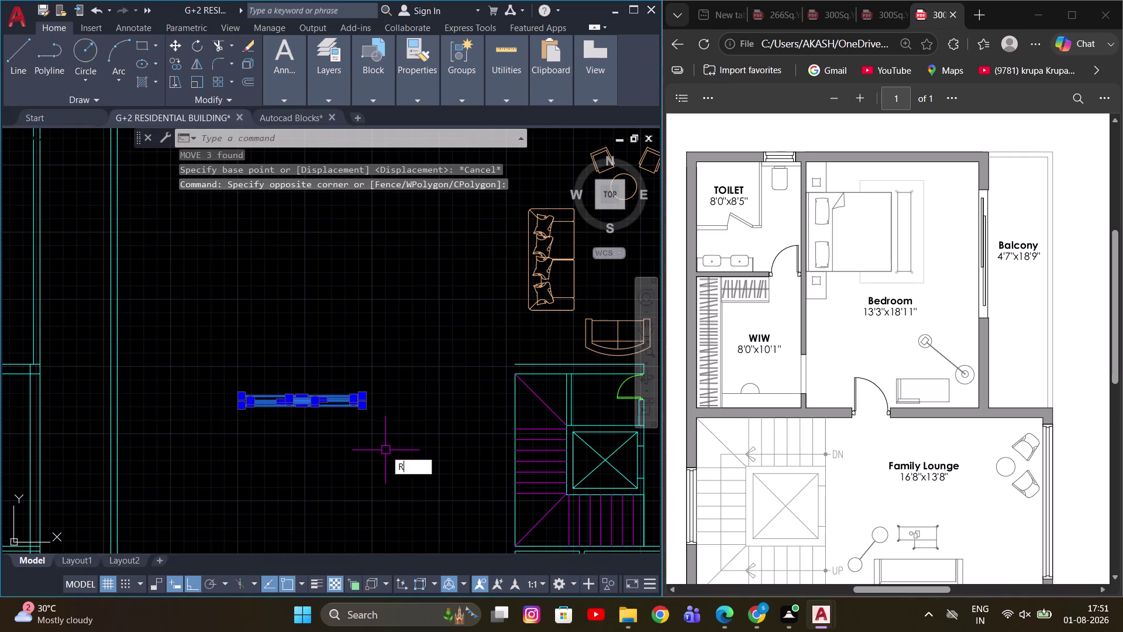
key(o)
key(space)
click(305, 303)
click(321, 429)
scroll(up, 3)
middle_drag(188, 281, 310, 437)
drag(263, 316, 309, 350)
scroll(down, 3)
drag(426, 515, 427, 503)
scroll(up, 3)
Move the window from a picked base point, toggling ortho with F8.
key(m)
key(space)
scroll(up, 3)
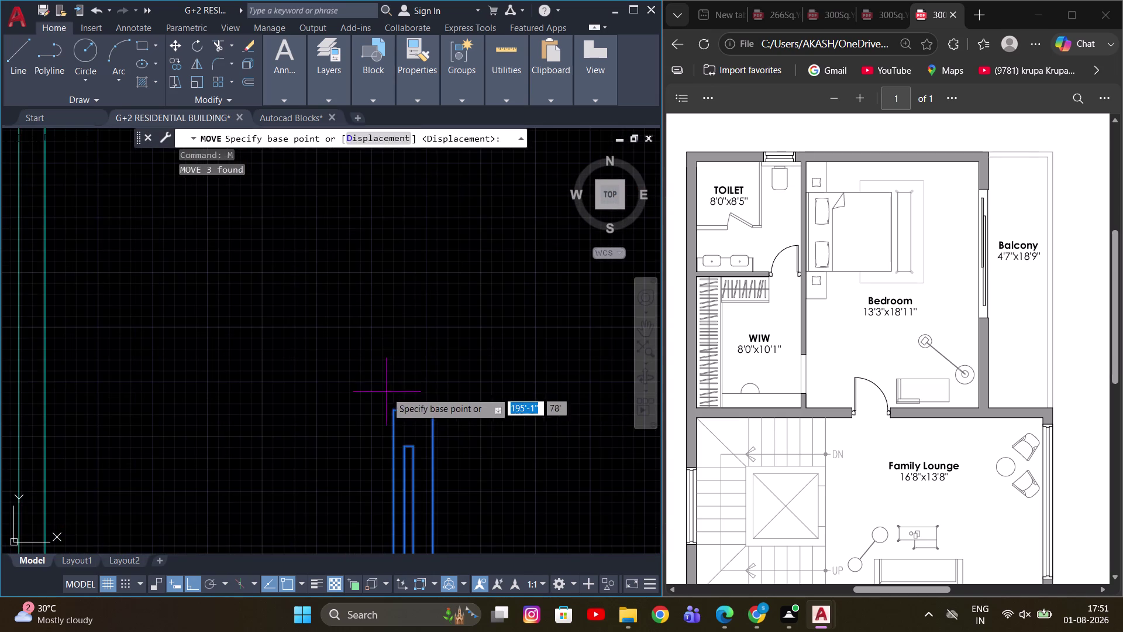
click(388, 415)
scroll(down, 3)
key(F8)
scroll(down, 3)
scroll(up, 3)
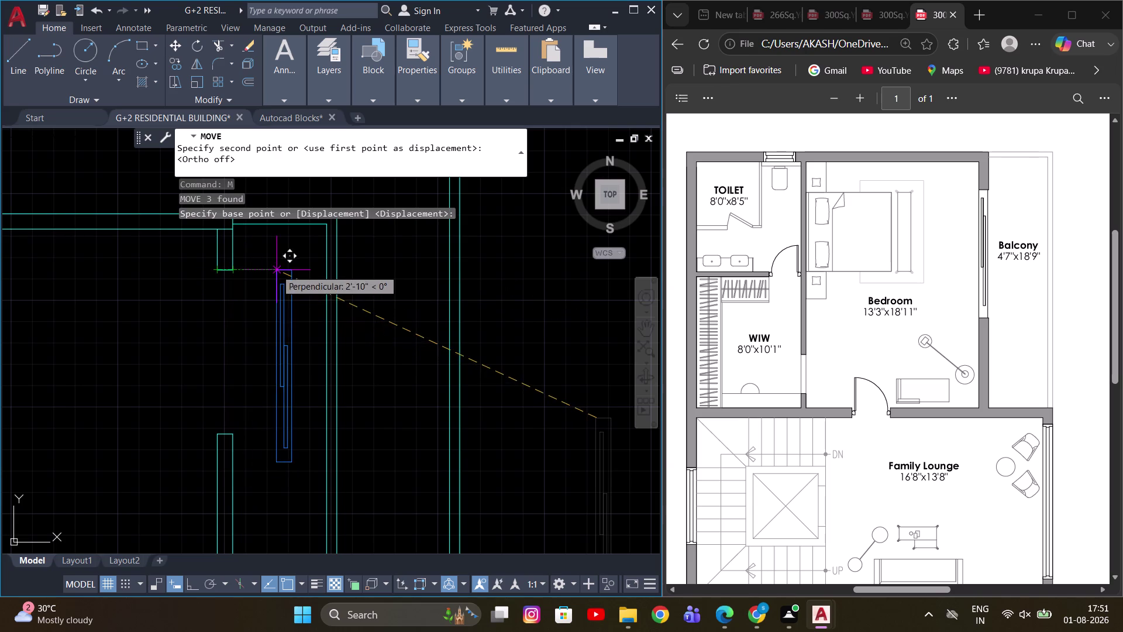
Cancel the pending move and view the narrow element and lower wall jamb.
click(277, 270)
key(Escape)
middle_drag(243, 347, 321, 350)
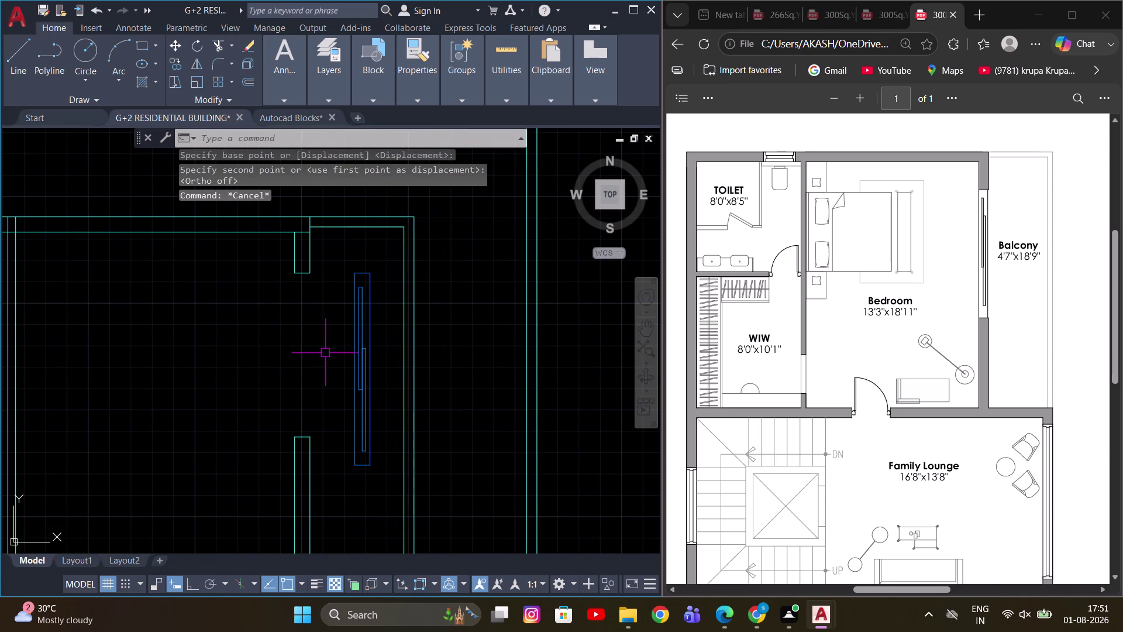
scroll(down, 3)
scroll(up, 3)
middle_drag(336, 397, 337, 392)
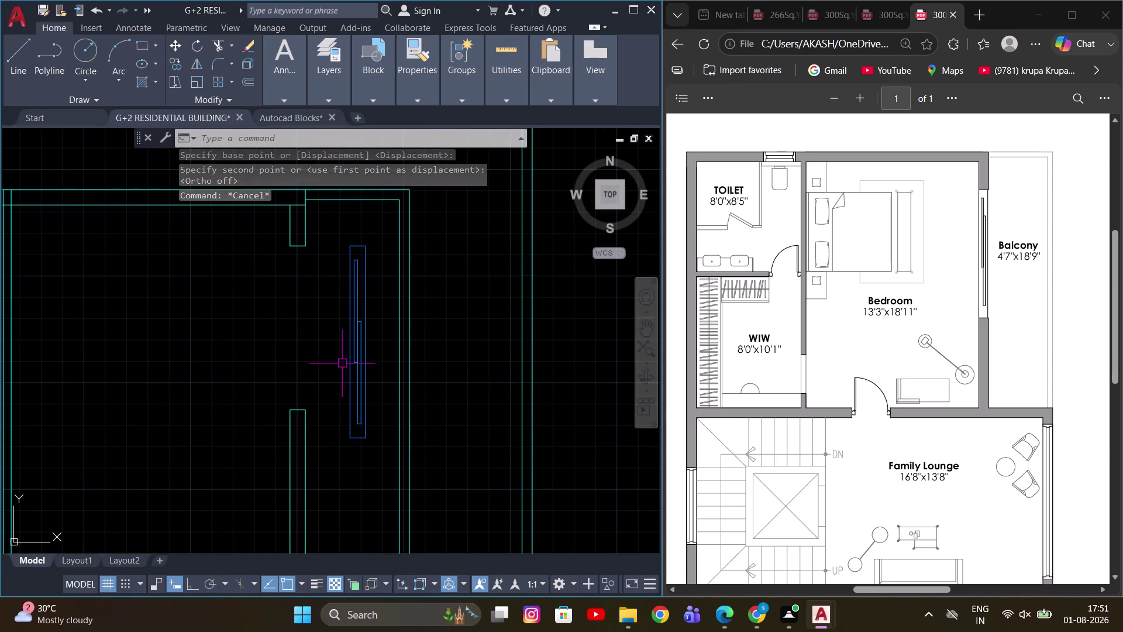
scroll(down, 3)
middle_drag(330, 384, 335, 399)
scroll(up, 3)
middle_drag(348, 414, 337, 459)
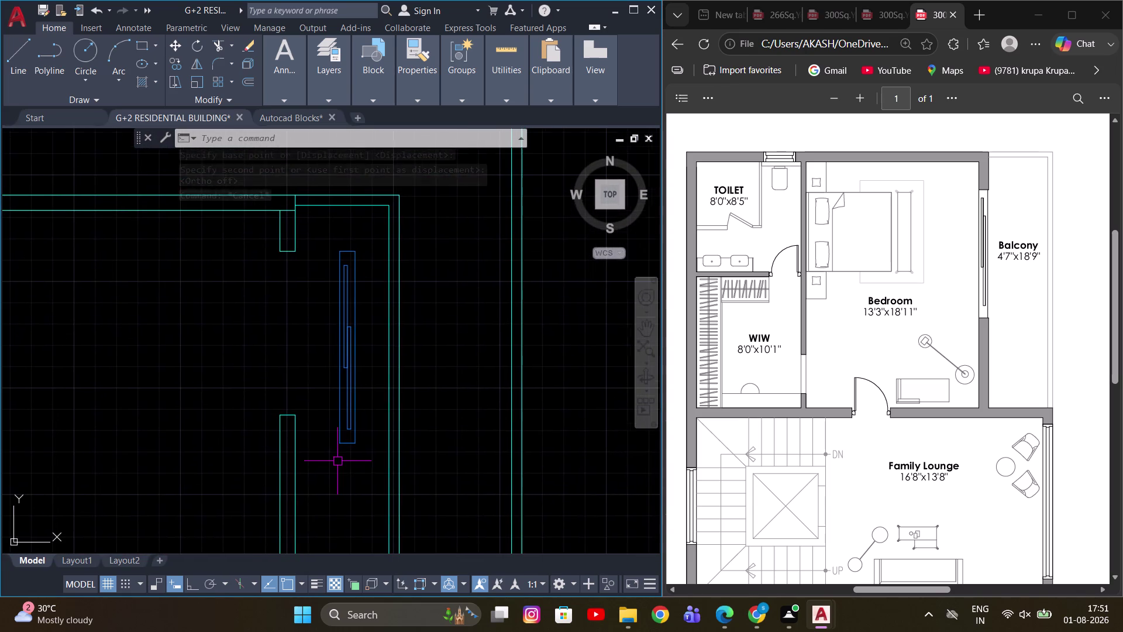
Try a linear dimension (DLI) on the narrow element, then cancel it.
key(d)
text(LI)
key(space)
key(space)
click(357, 313)
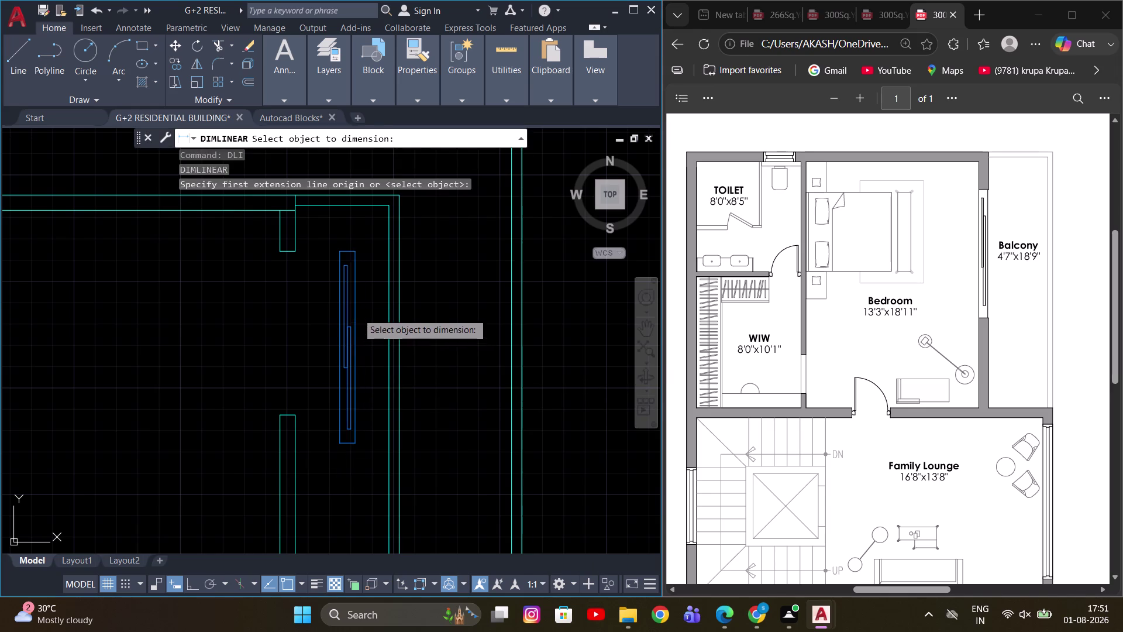
scroll(up, 3)
scroll(down, 3)
key(Escape)
key(d)
key(space)
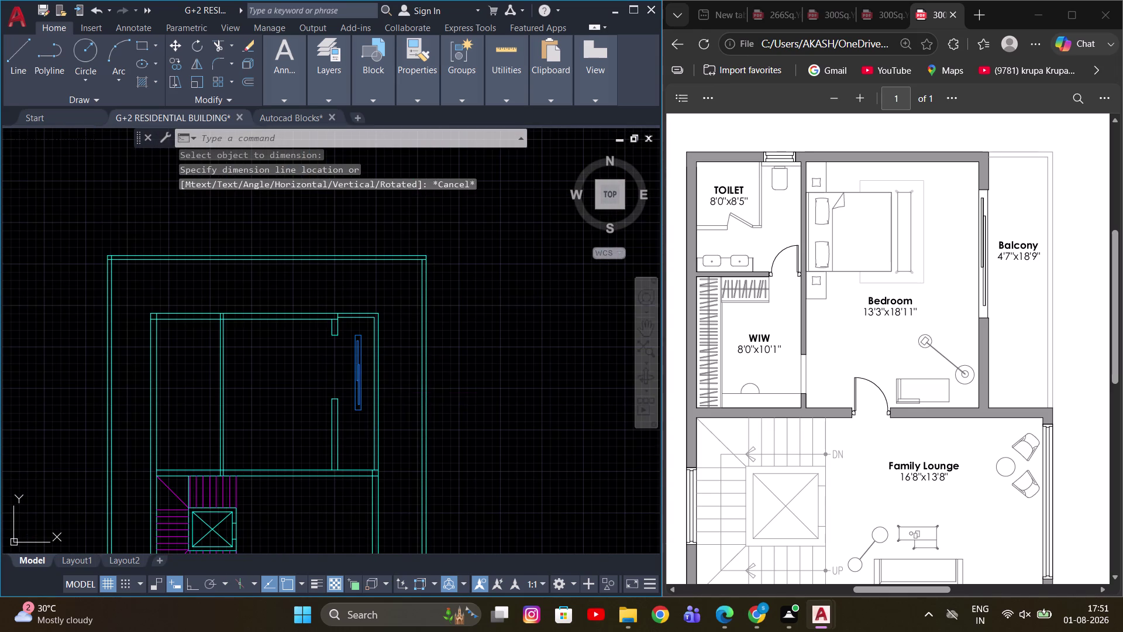
key(Escape)
scroll(up, 3)
key(n)
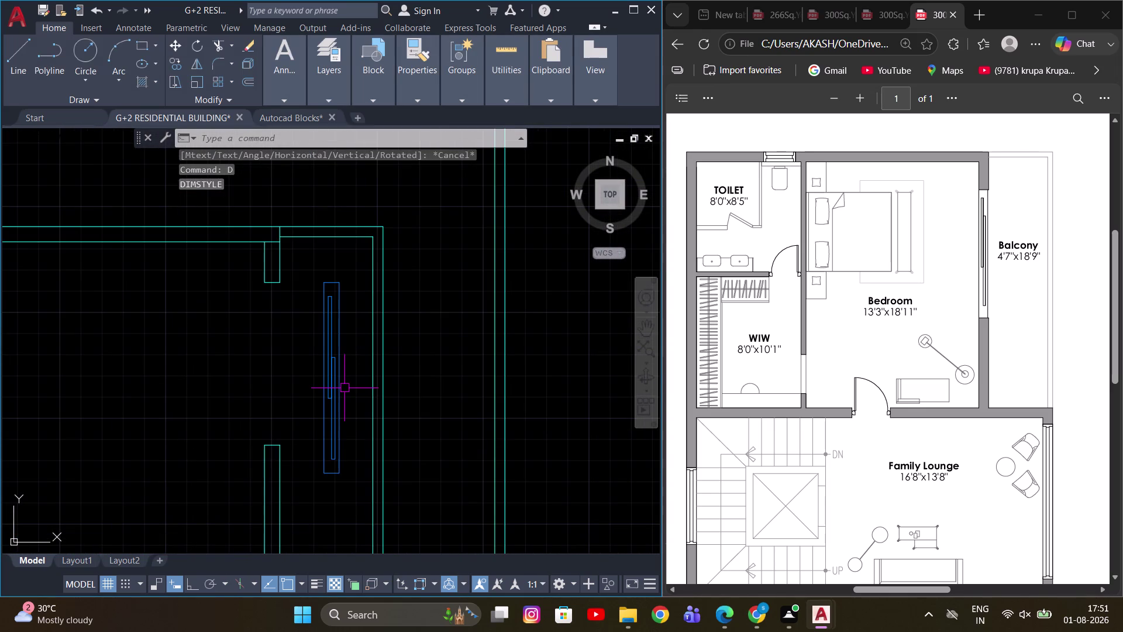
key(Escape)
Measure the narrow element with DIST, about 9'-5" long.
text(DI)
key(space)
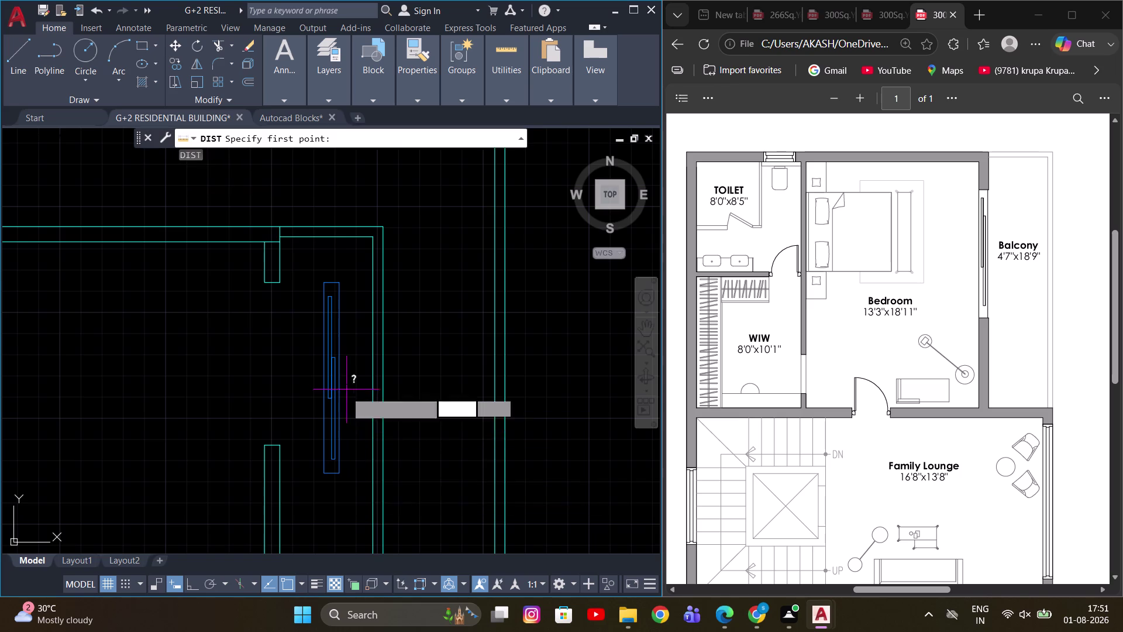
scroll(up, 3)
drag(336, 509, 356, 488)
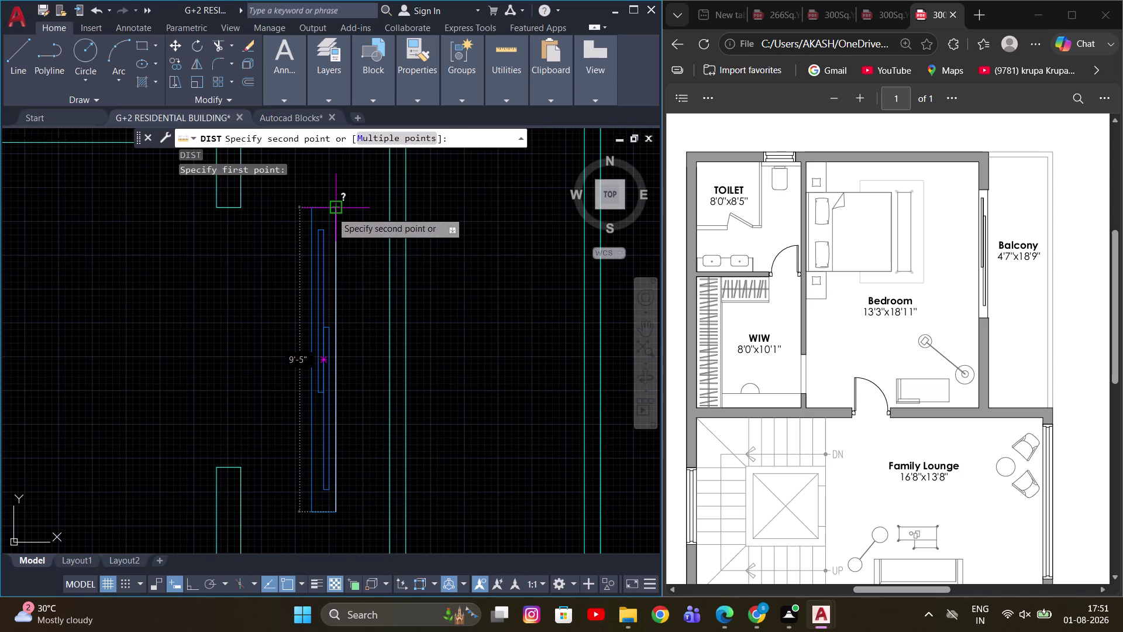
key(Escape)
View the element's upper end and try trimming a wall line, then cancel.
scroll(down, 3)
middle_drag(343, 277, 342, 291)
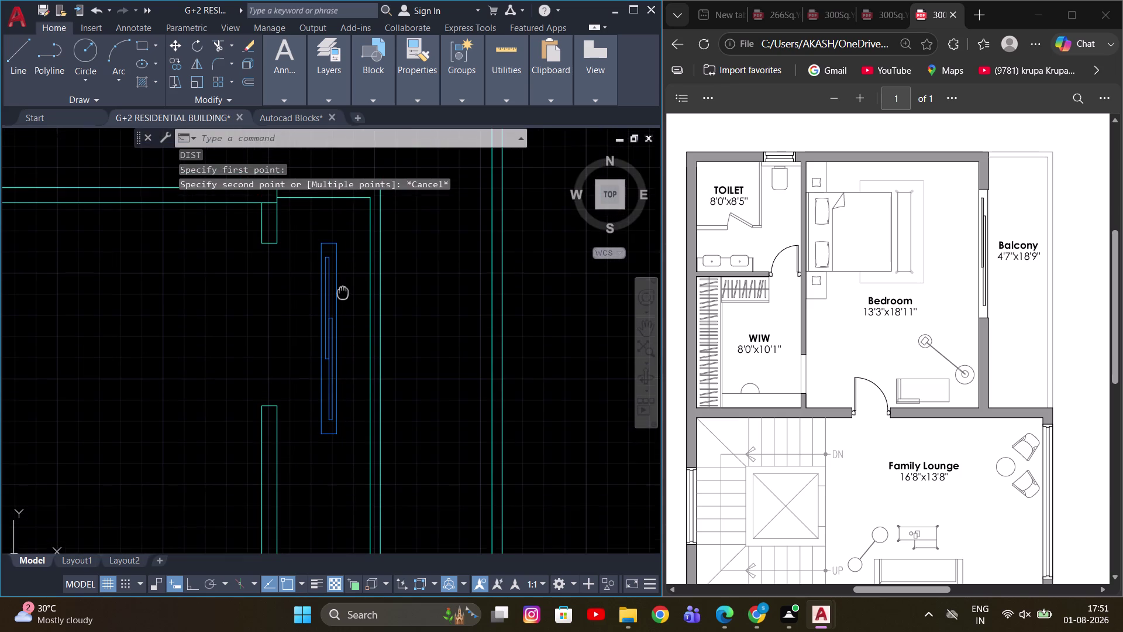
middle_drag(343, 292, 343, 305)
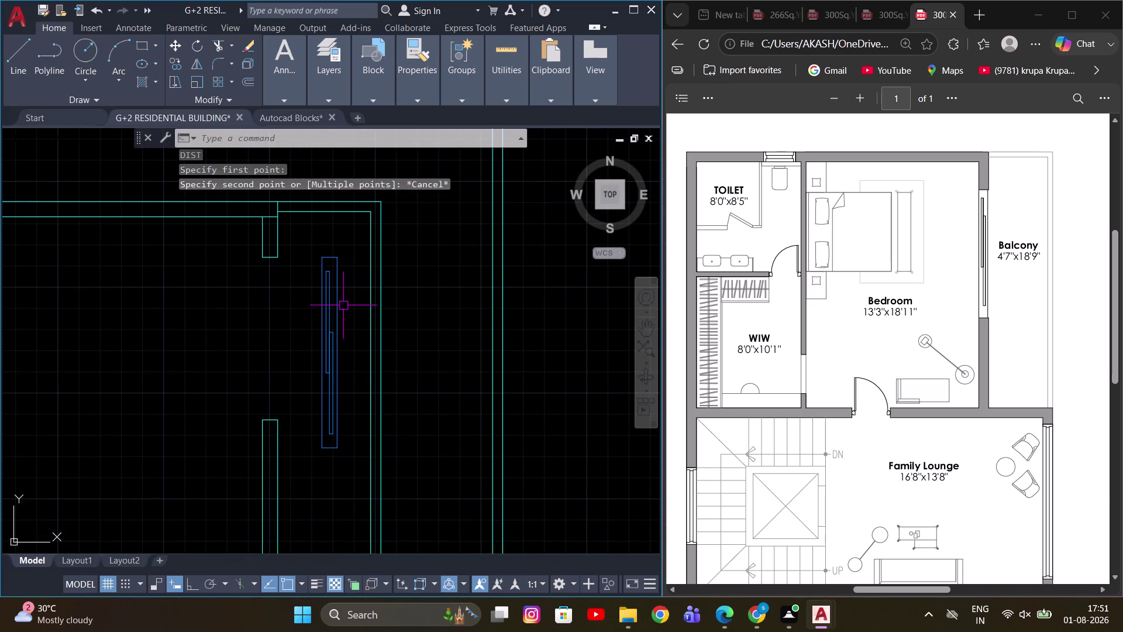
scroll(down, 3)
scroll(up, 3)
middle_drag(332, 399, 367, 428)
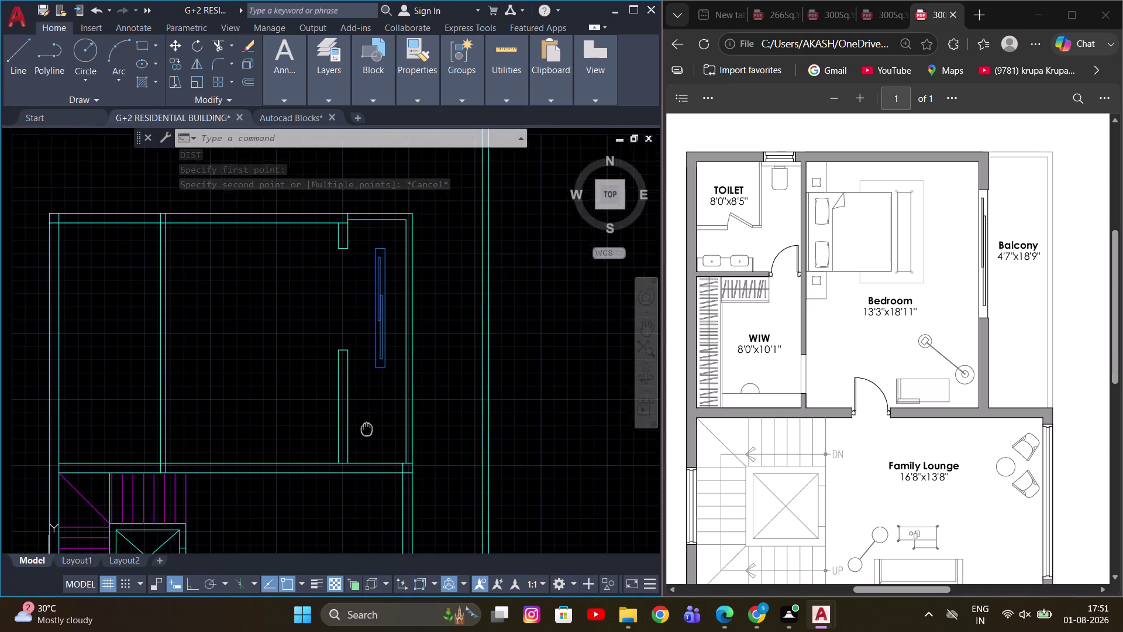
middle_drag(366, 428, 383, 461)
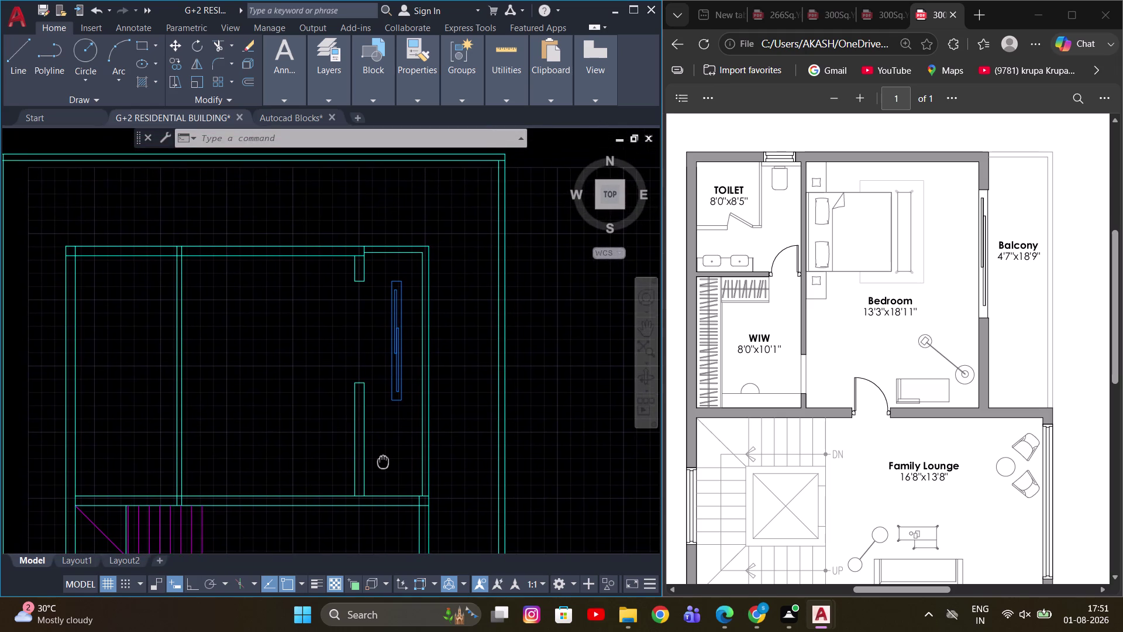
middle_drag(383, 460, 389, 479)
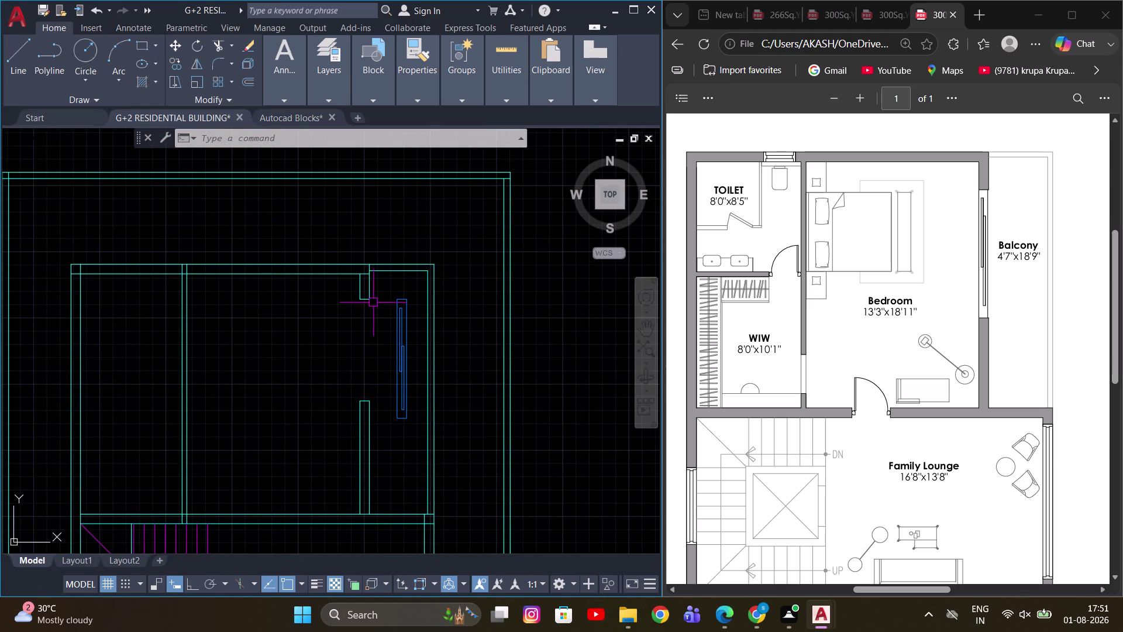
scroll(up, 3)
key(t)
key(r)
key(space)
click(362, 278)
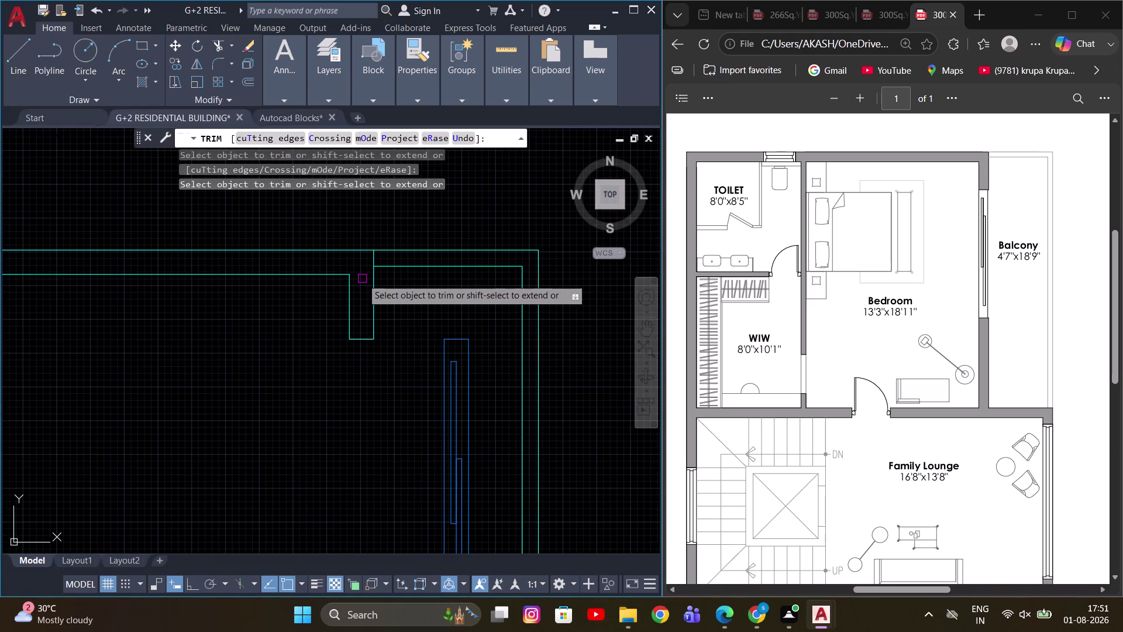
key(Escape)
Start a selection near the element's top end, then cancel it.
scroll(down, 3)
middle_drag(410, 415, 415, 419)
key(Escape)
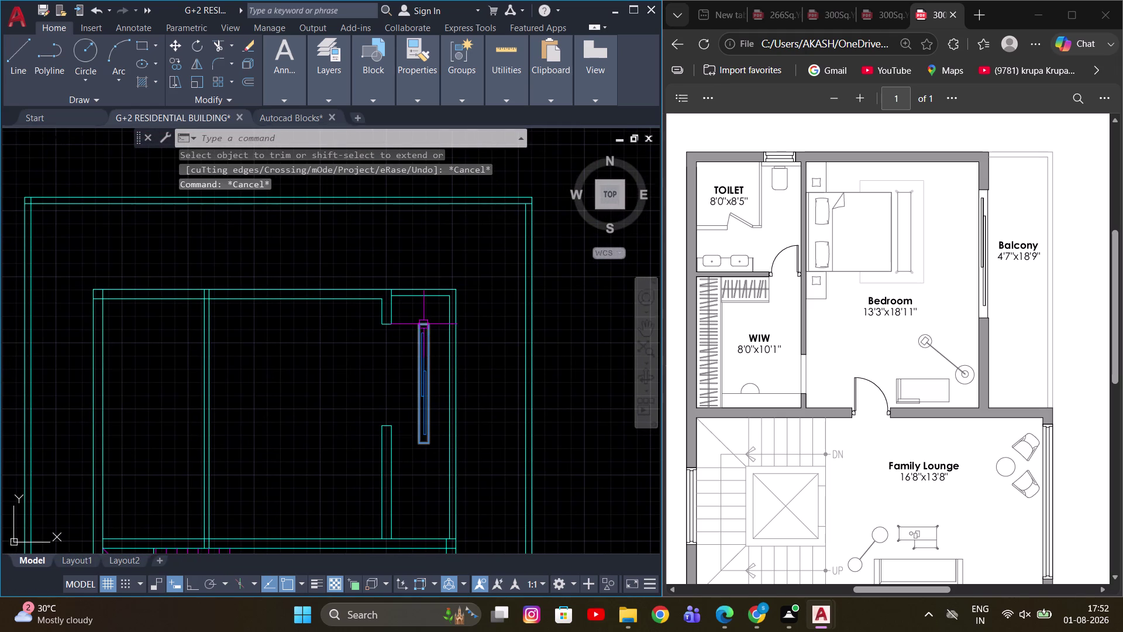
scroll(up, 3)
middle_drag(379, 445, 383, 409)
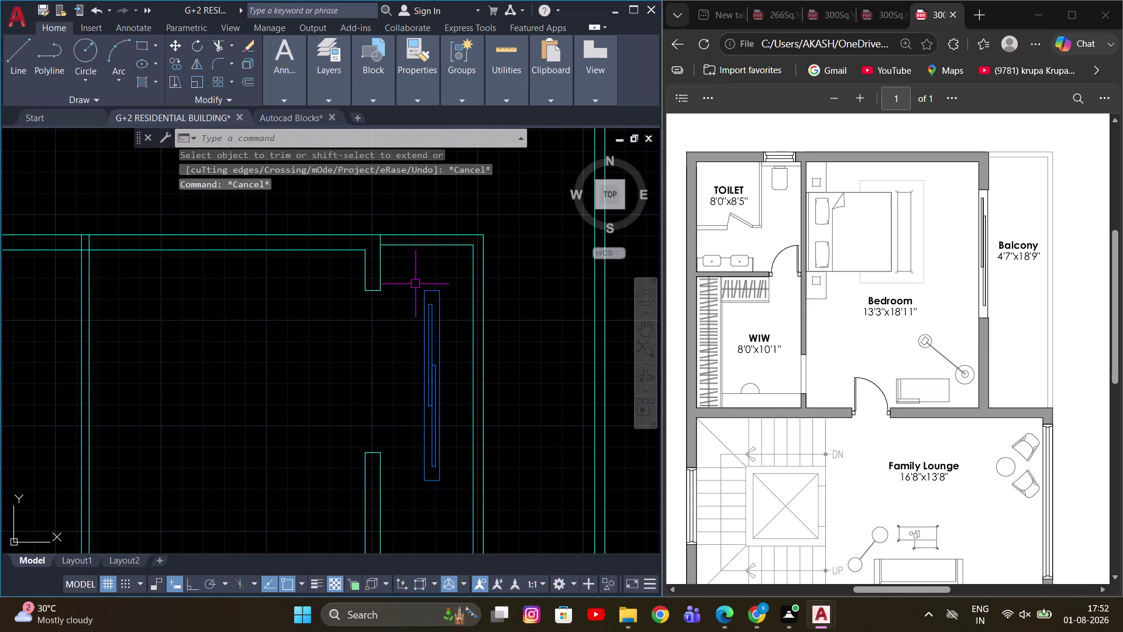
click(415, 283)
click(408, 367)
key(Escape)
scroll(up, 3)
middle_drag(368, 446, 367, 400)
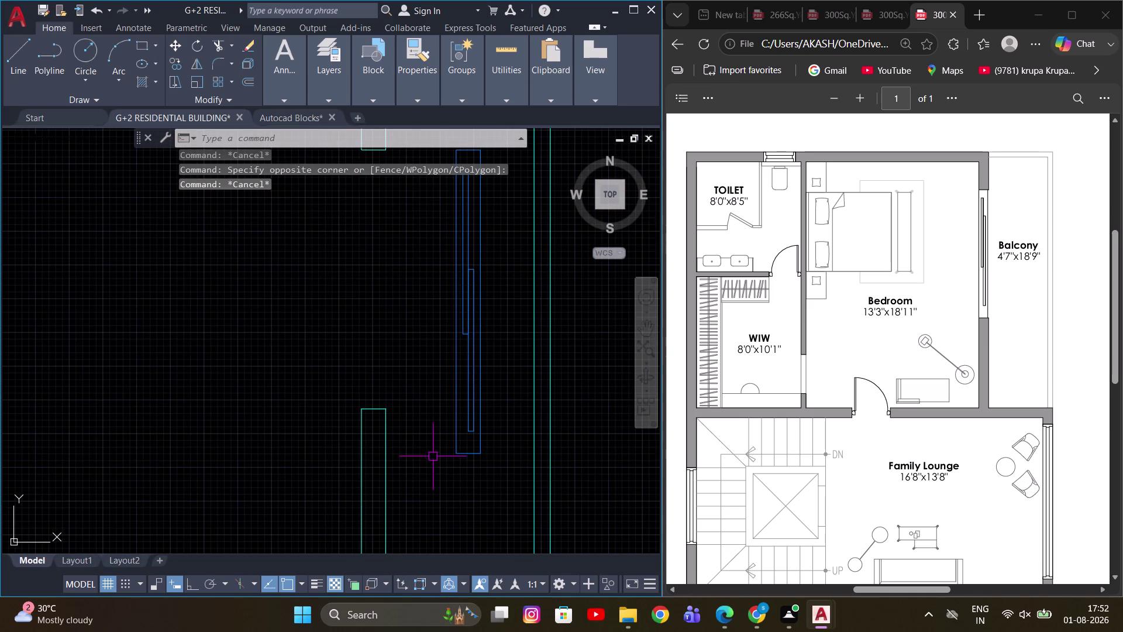
Place a horizontal construction line (XL) at the wall's inner edge.
key(x)
text(L)
key(space)
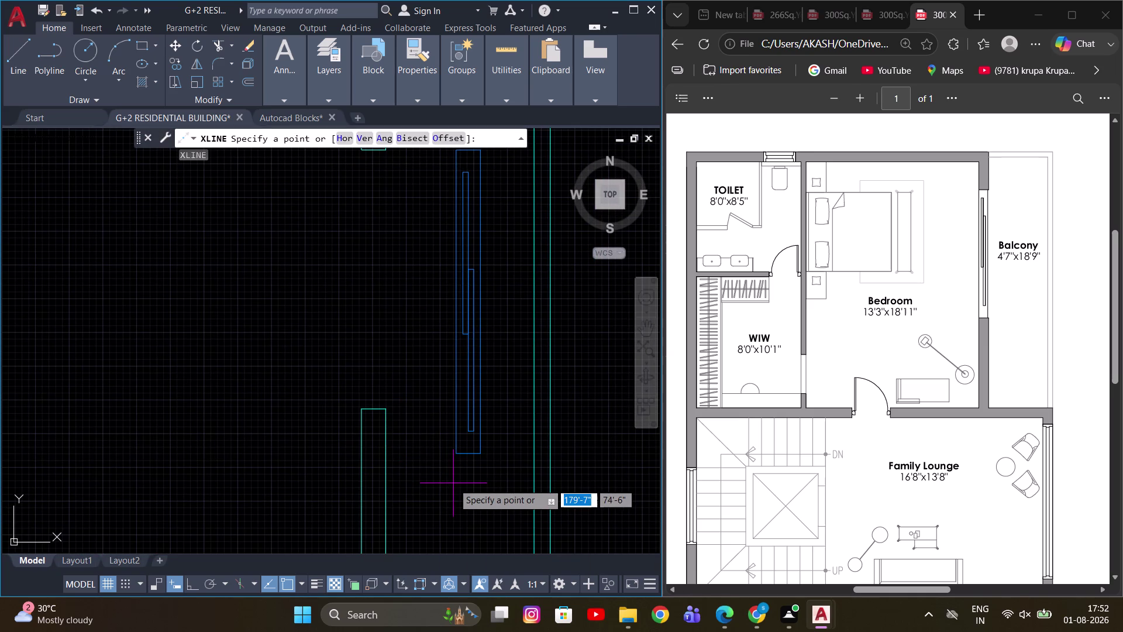
scroll(down, 3)
scroll(up, 3)
key(Escape)
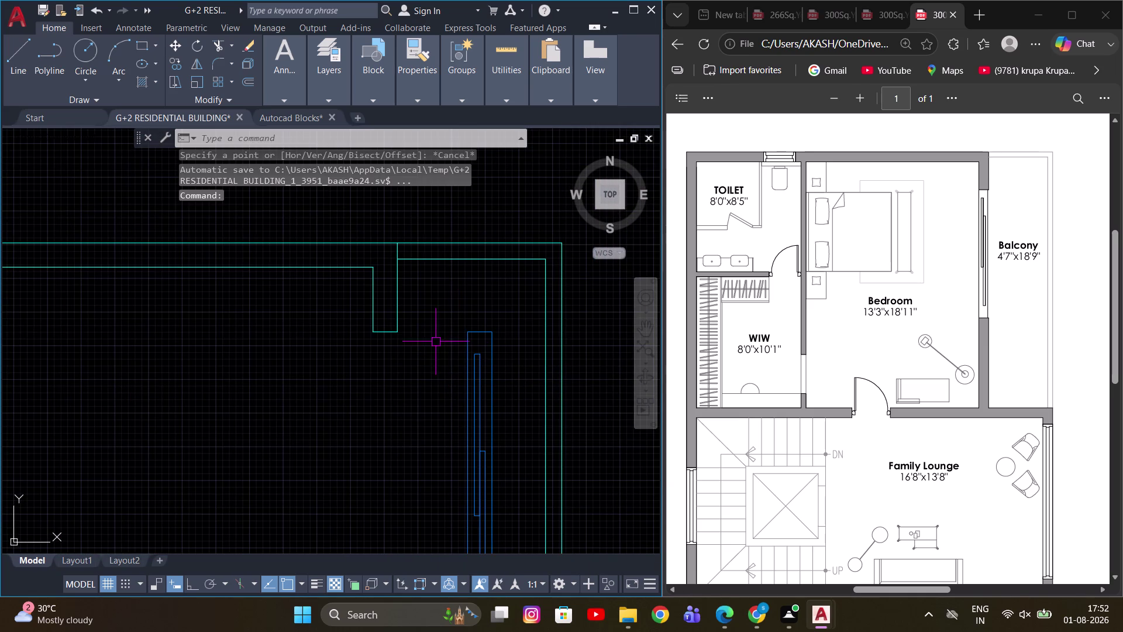
key(c)
key(Escape)
text(XL)
key(space)
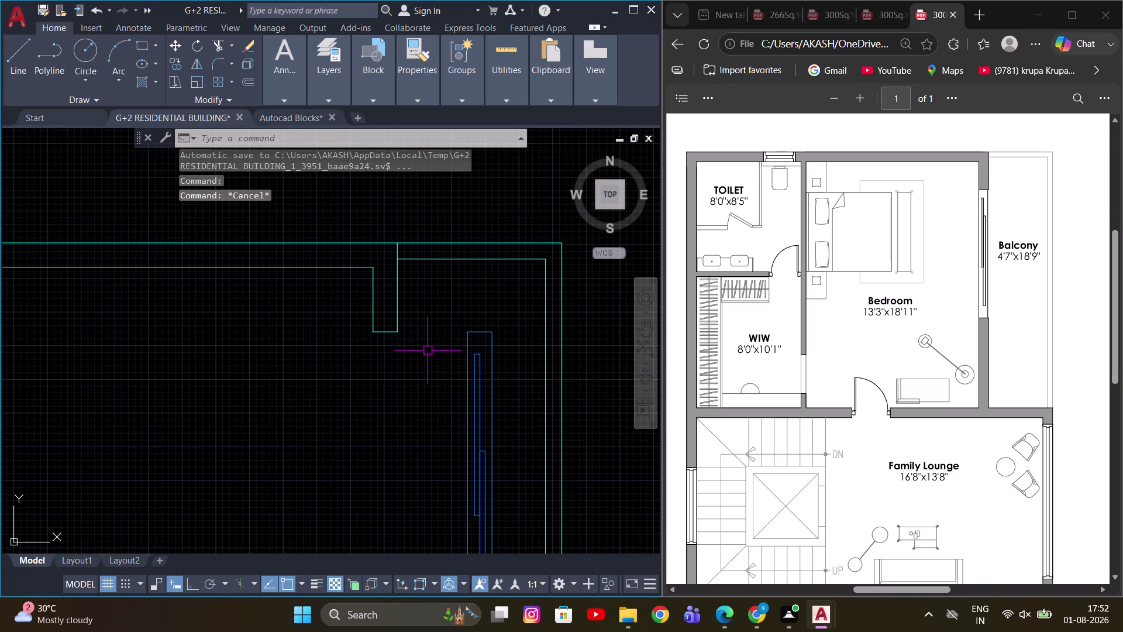
key(h)
key(space)
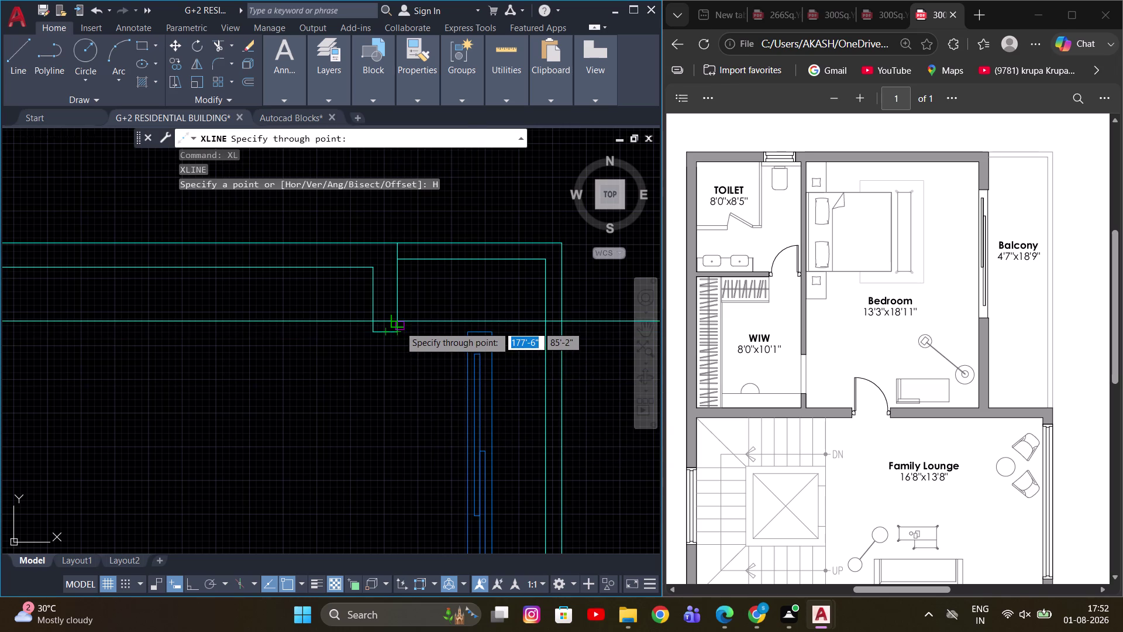
click(402, 334)
middle_drag(455, 380, 418, 328)
key(Escape)
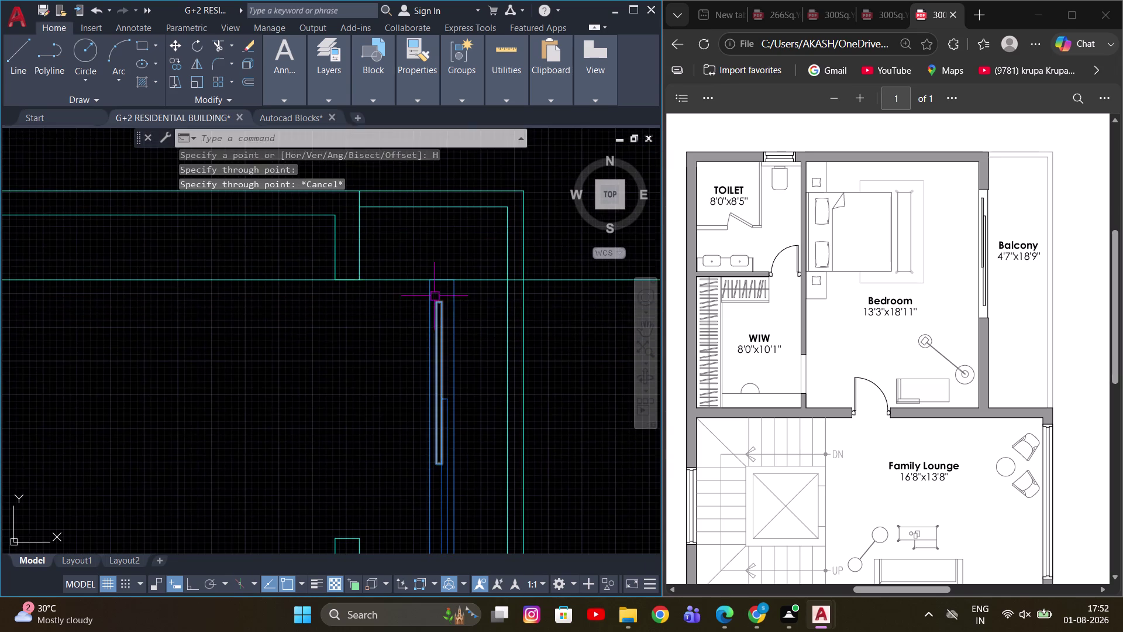
Select the horizontal construction line and try to grip it, then cancel.
scroll(down, 3)
scroll(up, 3)
drag(548, 337, 530, 313)
click(493, 262)
scroll(down, 3)
scroll(down, 3)
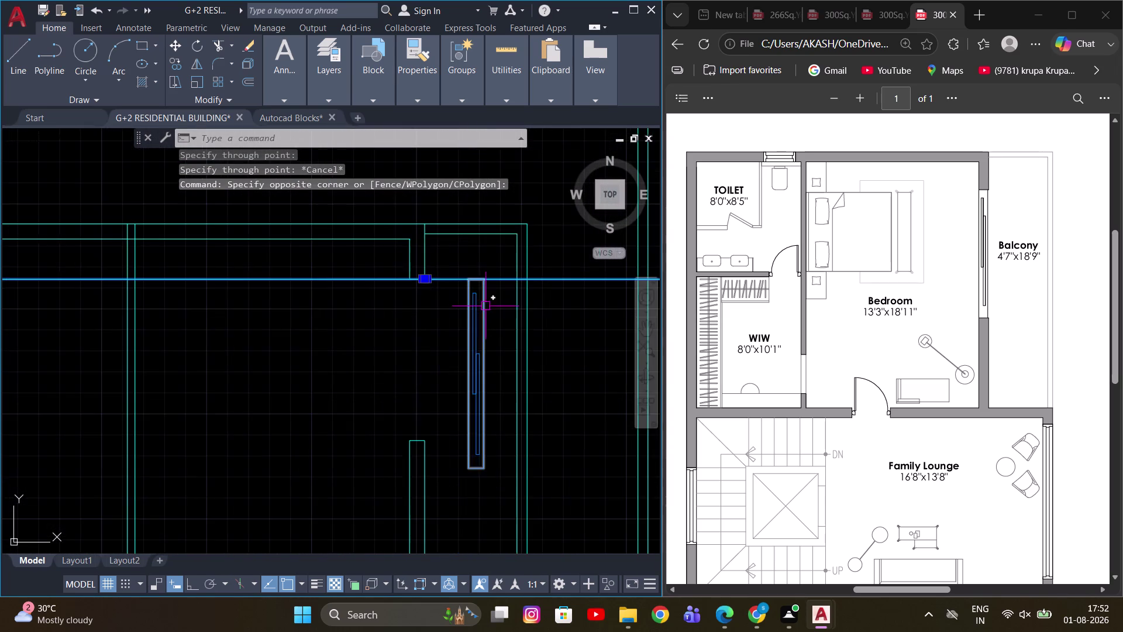
scroll(up, 3)
click(412, 273)
middle_drag(413, 455, 403, 410)
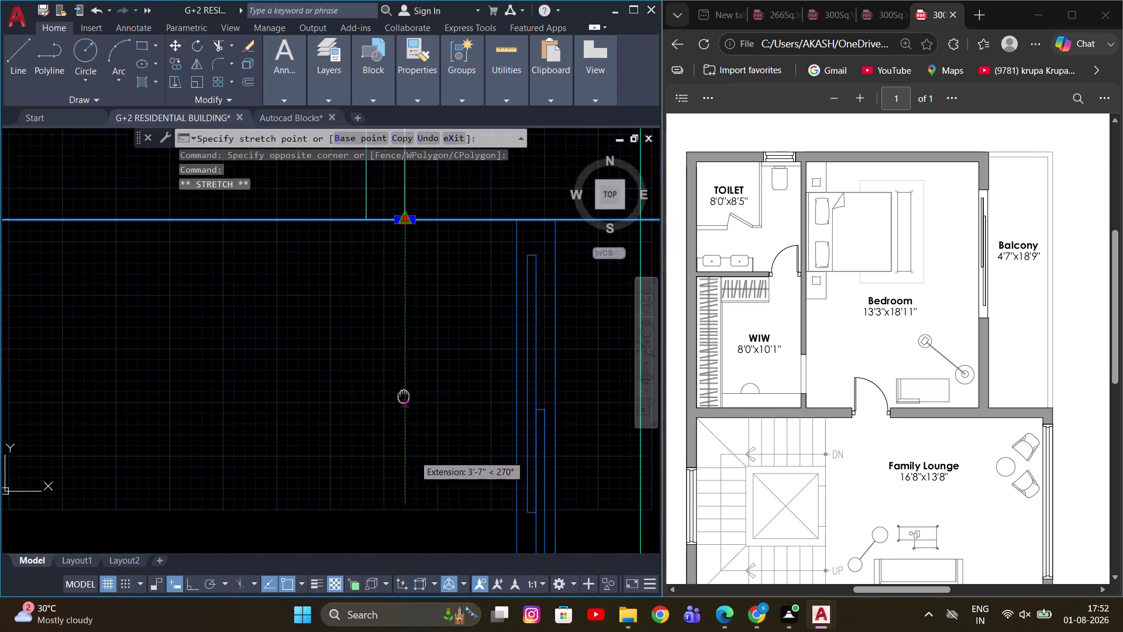
middle_drag(404, 410, 403, 318)
scroll(up, 3)
scroll(down, 3)
scroll(up, 3)
click(386, 412)
key(Escape)
Grab the construction line again to reposition it, then cancel the edit.
scroll(down, 3)
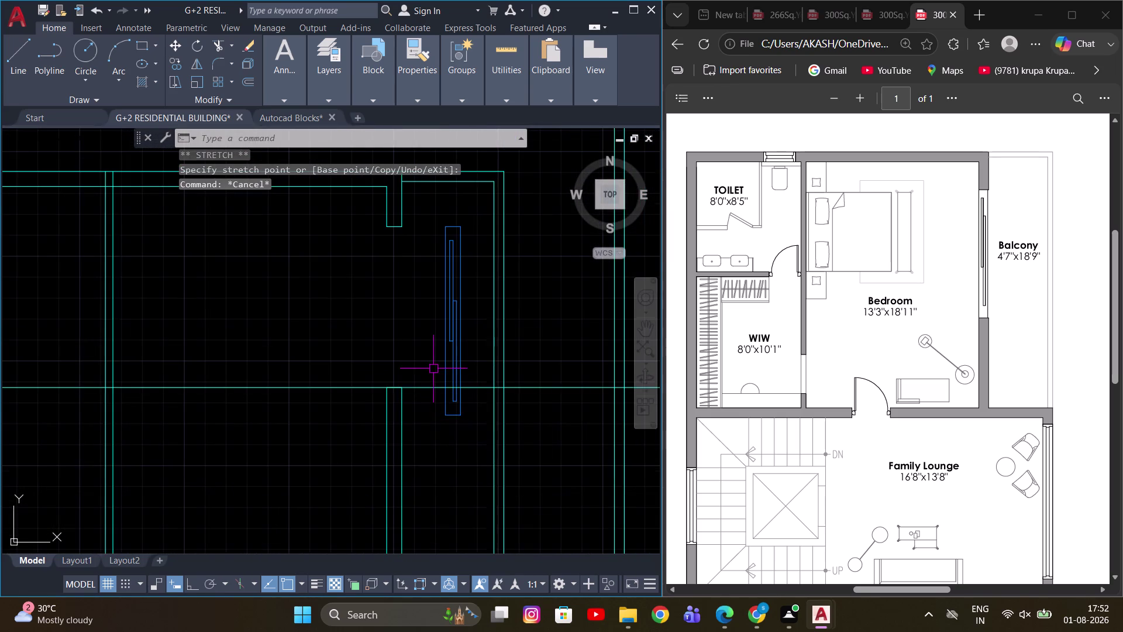
scroll(up, 3)
click(400, 383)
click(353, 386)
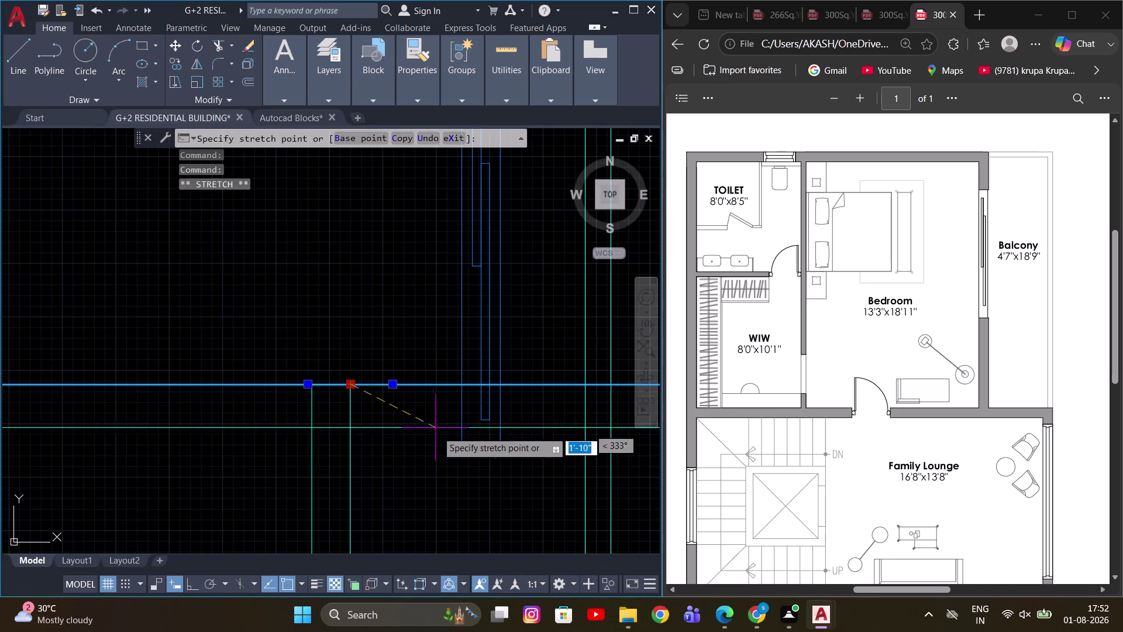
click(458, 455)
key(Escape)
scroll(down, 3)
scroll(up, 3)
Stretch the element's lower ends down to the construction line.
drag(406, 412, 400, 405)
click(343, 377)
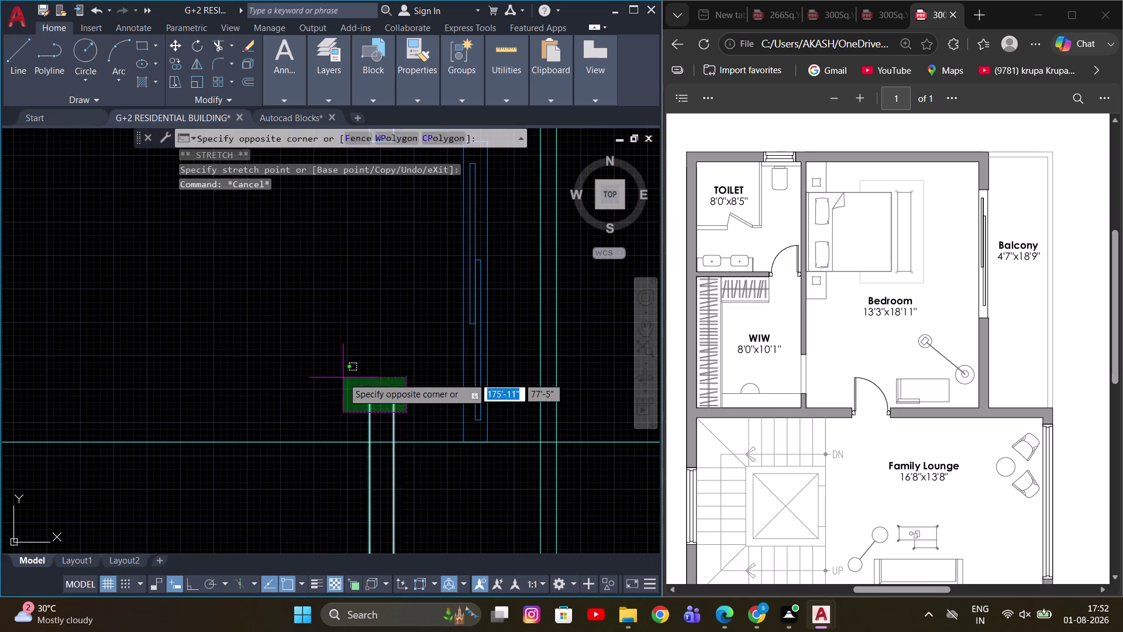
key(s)
key(space)
click(385, 399)
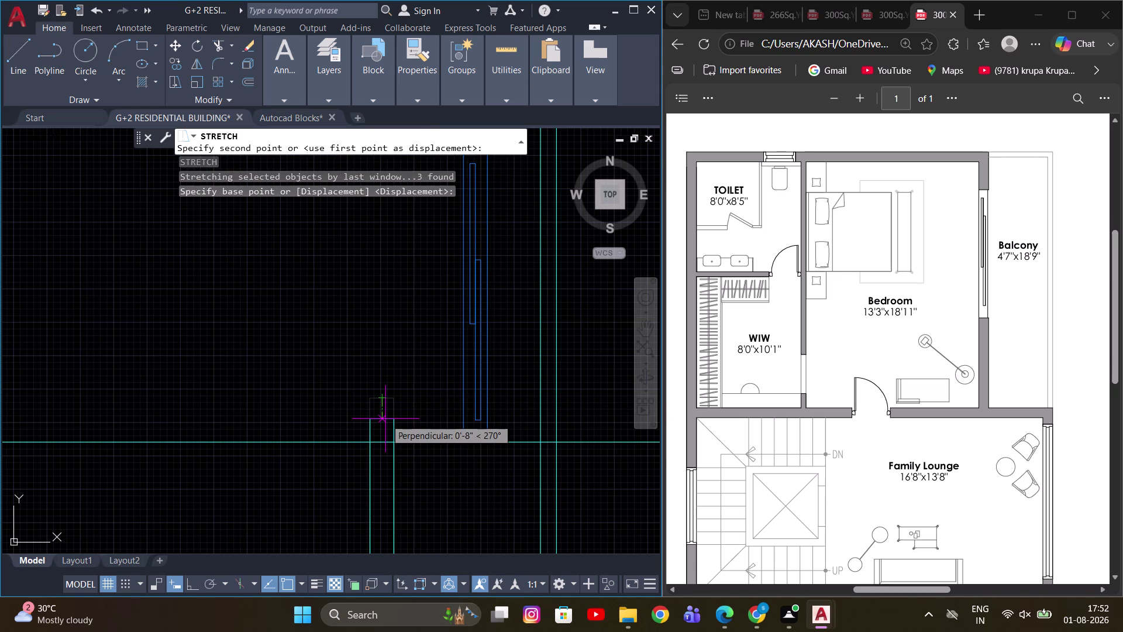
click(379, 440)
scroll(down, 3)
key(Escape)
scroll(up, 3)
Move the three top-end pieces of the element toward the left.
click(371, 355)
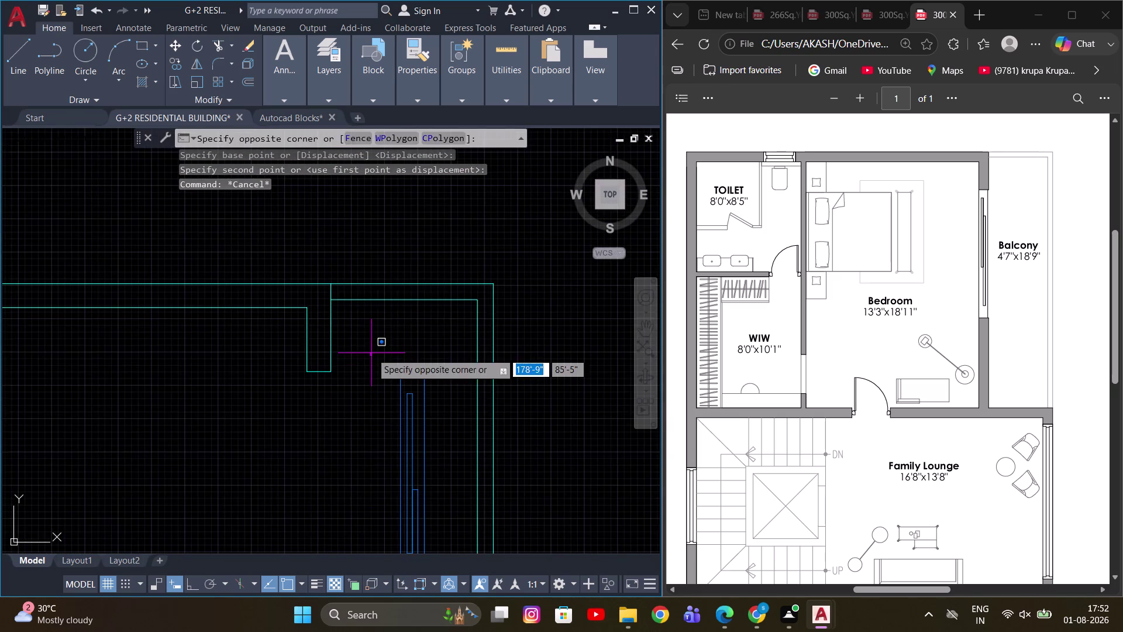
scroll(down, 3)
click(402, 494)
scroll(up, 3)
middle_drag(379, 330, 430, 380)
key(m)
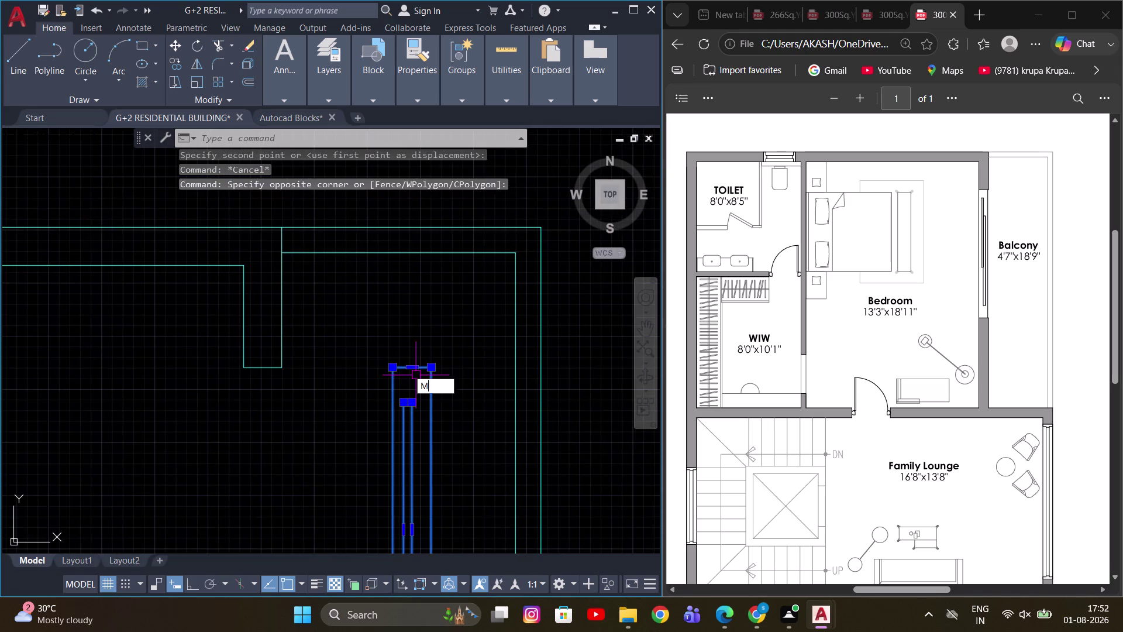
key(space)
scroll(up, 3)
click(396, 388)
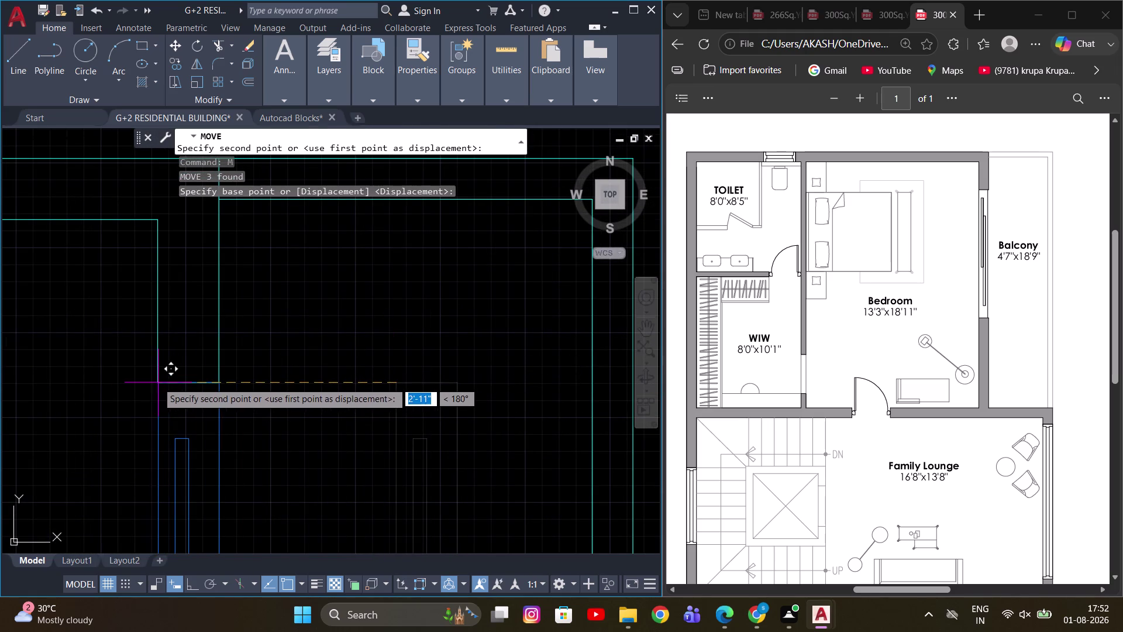
click(157, 382)
scroll(down, 3)
key(Escape)
Window-select the long horizontal line and erase it.
click(372, 443)
click(369, 421)
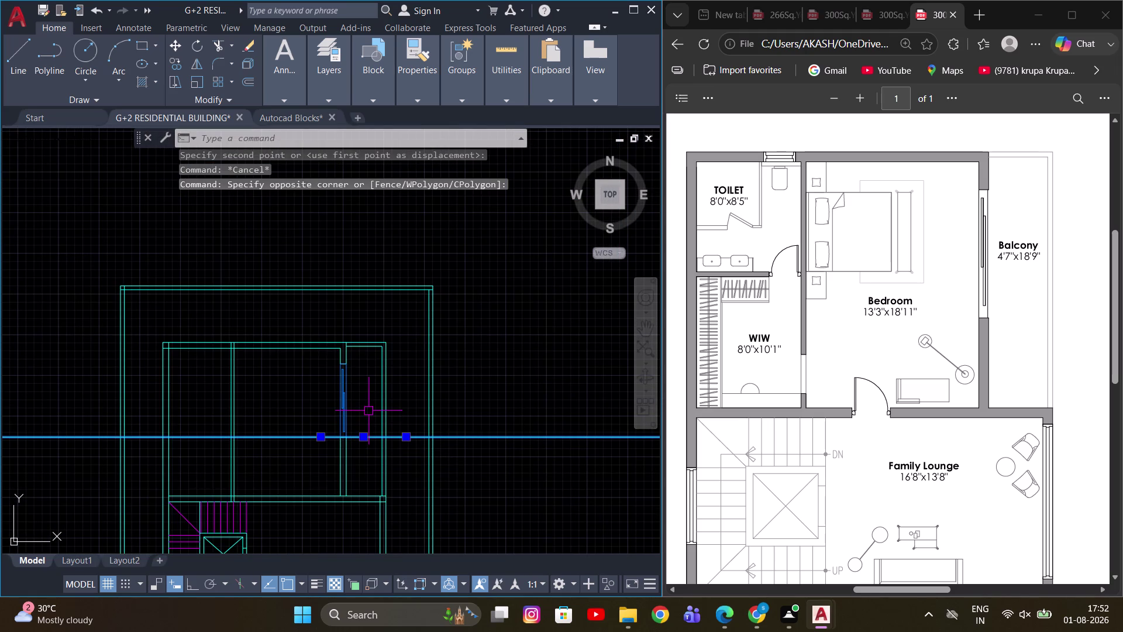
key(e)
key(space)
scroll(down, 3)
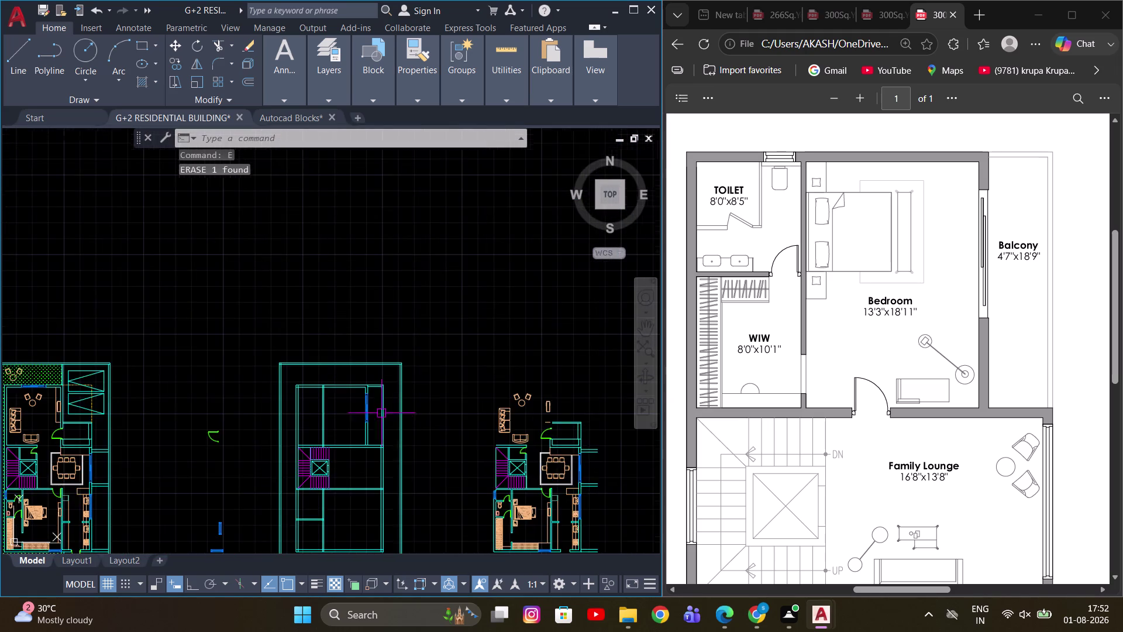
Pan across the floor plans to the wall junction beside the first-floor staircase.
middle_drag(426, 419, 530, 420)
scroll(up, 3)
middle_drag(528, 419, 479, 372)
key(Escape)
scroll(up, 3)
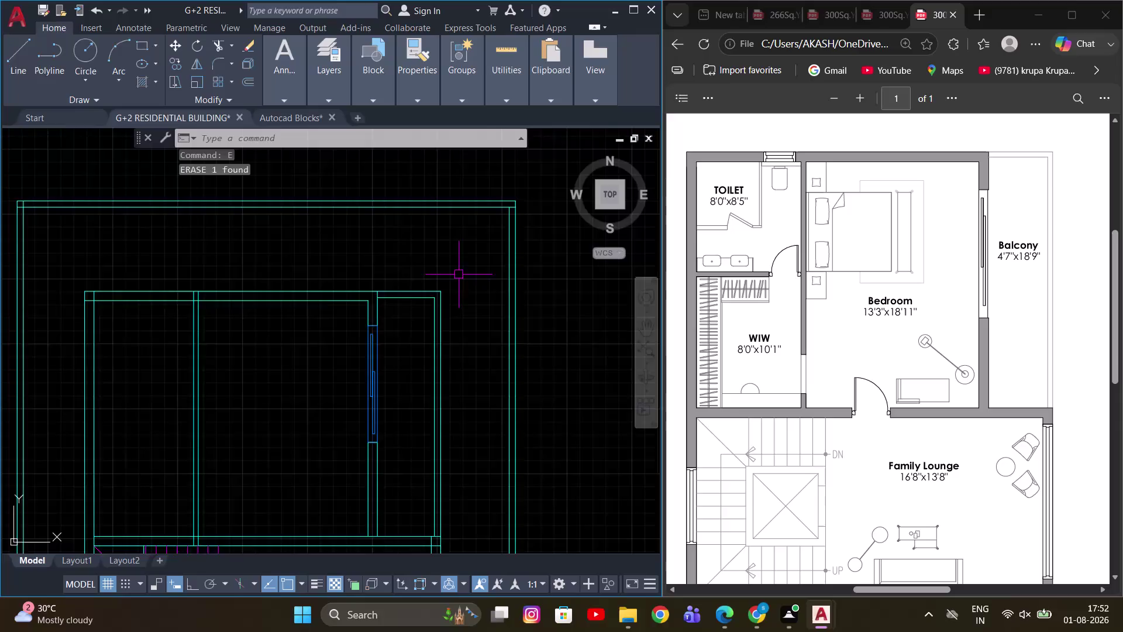
scroll(down, 3)
middle_drag(472, 359, 461, 327)
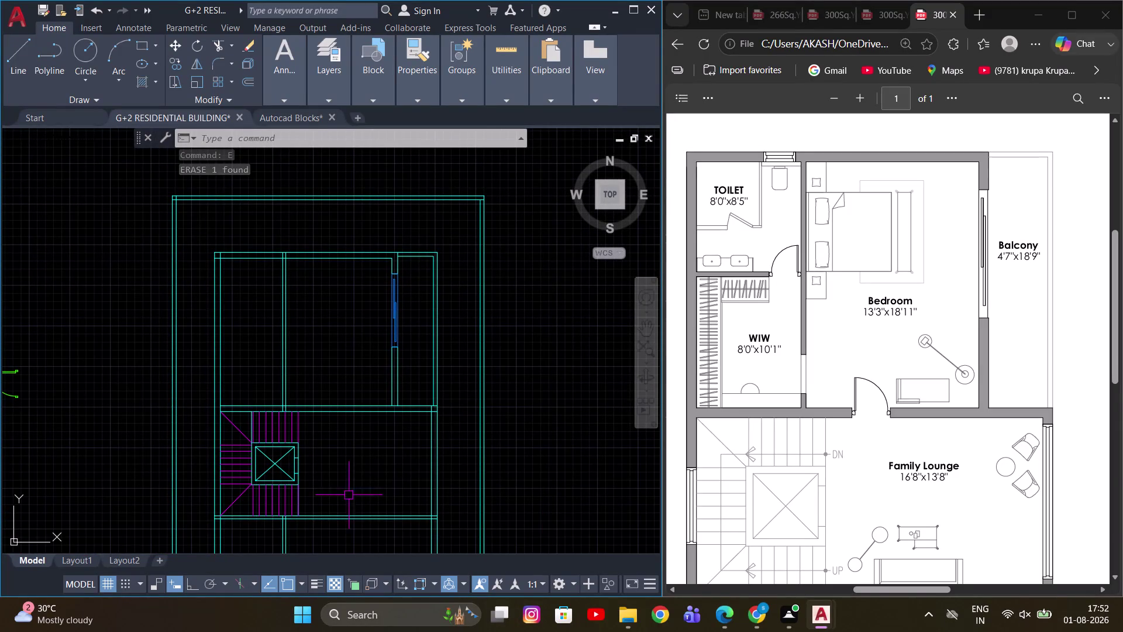
middle_drag(342, 342, 346, 356)
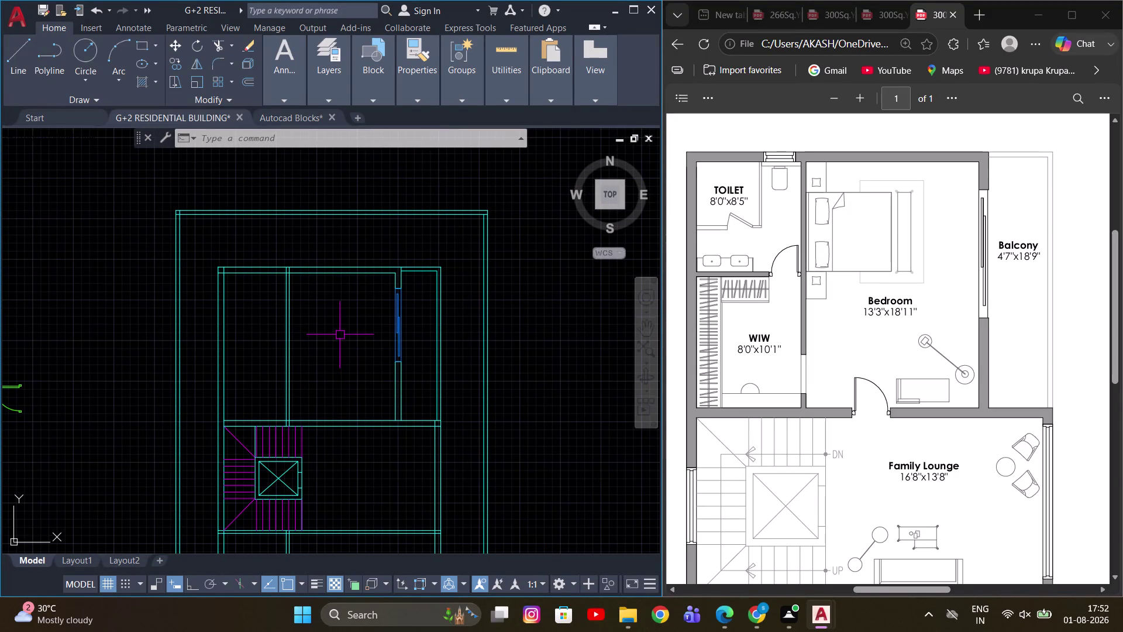
middle_drag(500, 428, 478, 231)
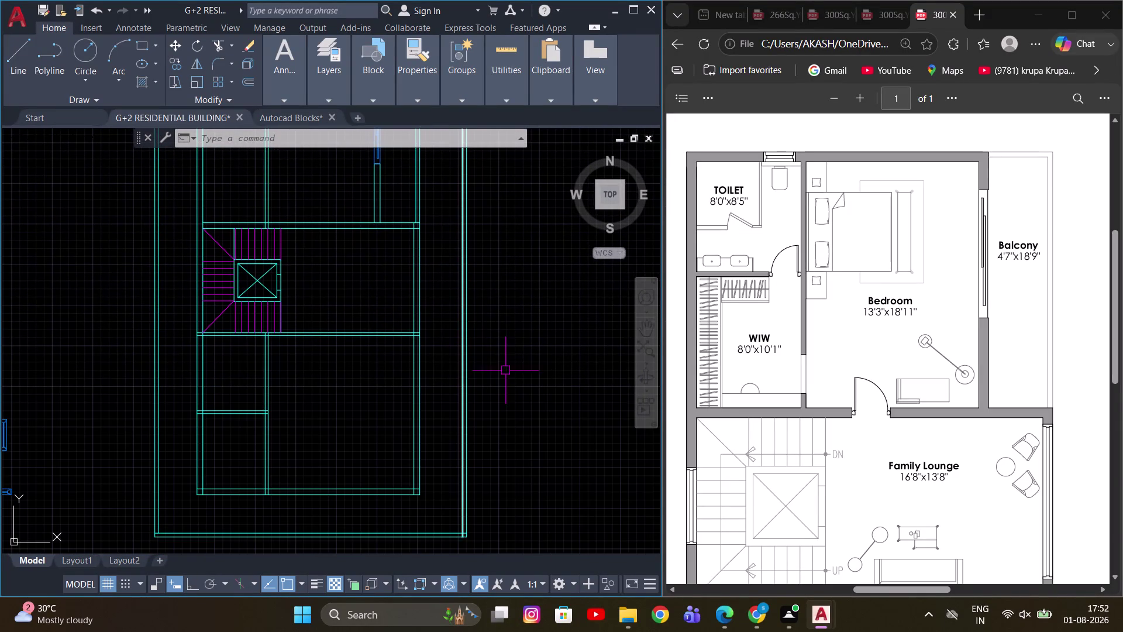
middle_drag(428, 371, 378, 365)
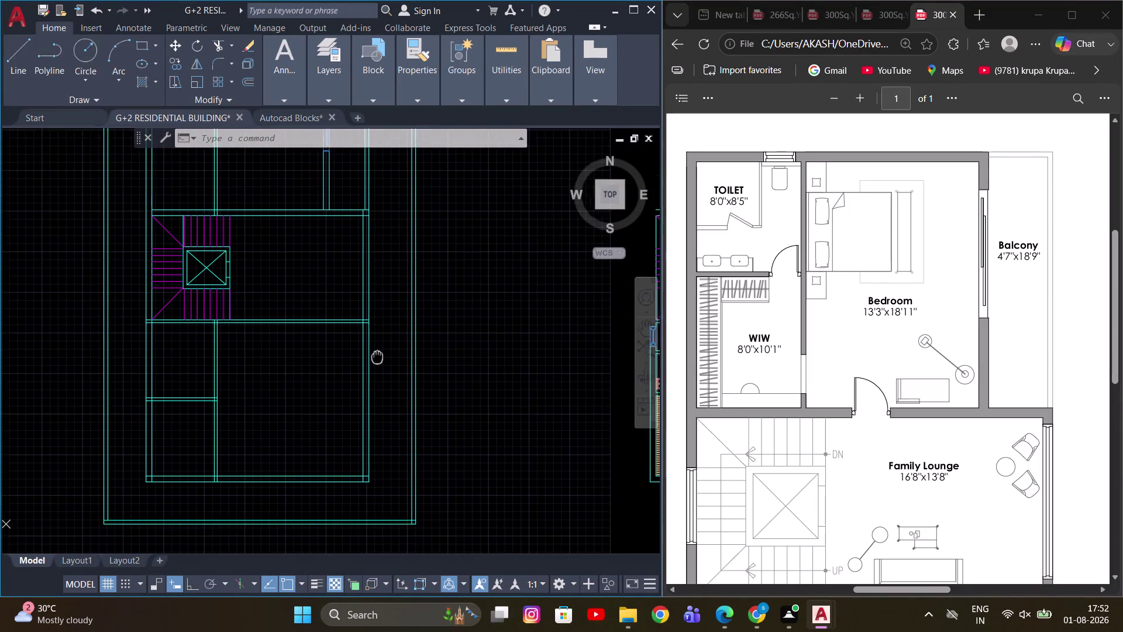
middle_drag(378, 364, 375, 340)
scroll(down, 3)
scroll(down, 3)
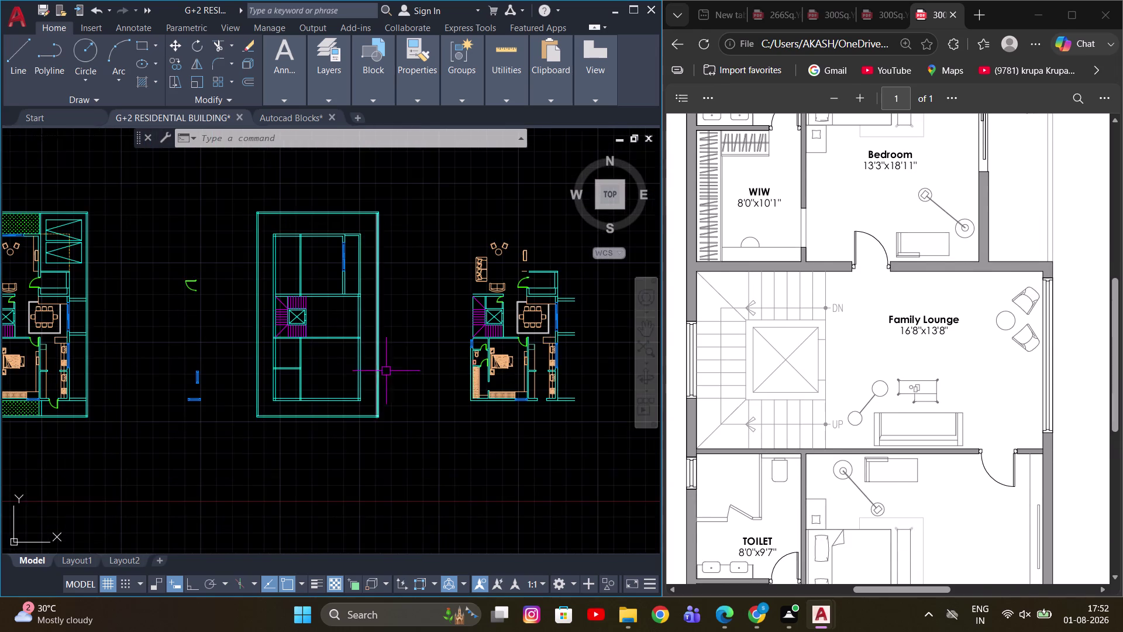
middle_drag(402, 364, 424, 411)
scroll(up, 3)
scroll(up, 3)
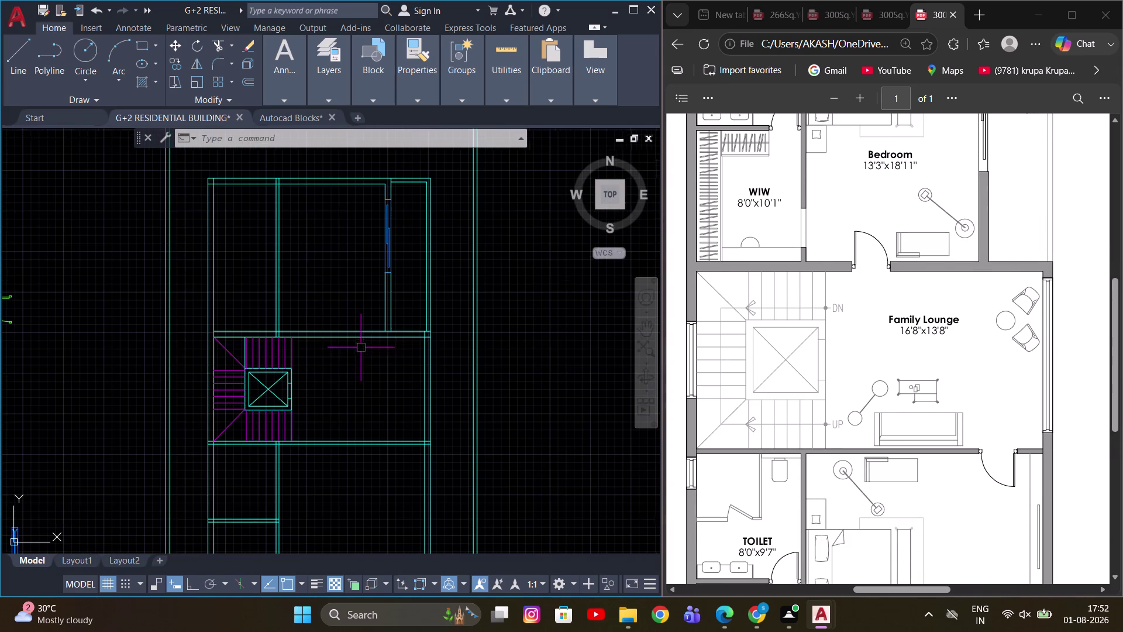
scroll(up, 3)
middle_drag(430, 338, 404, 431)
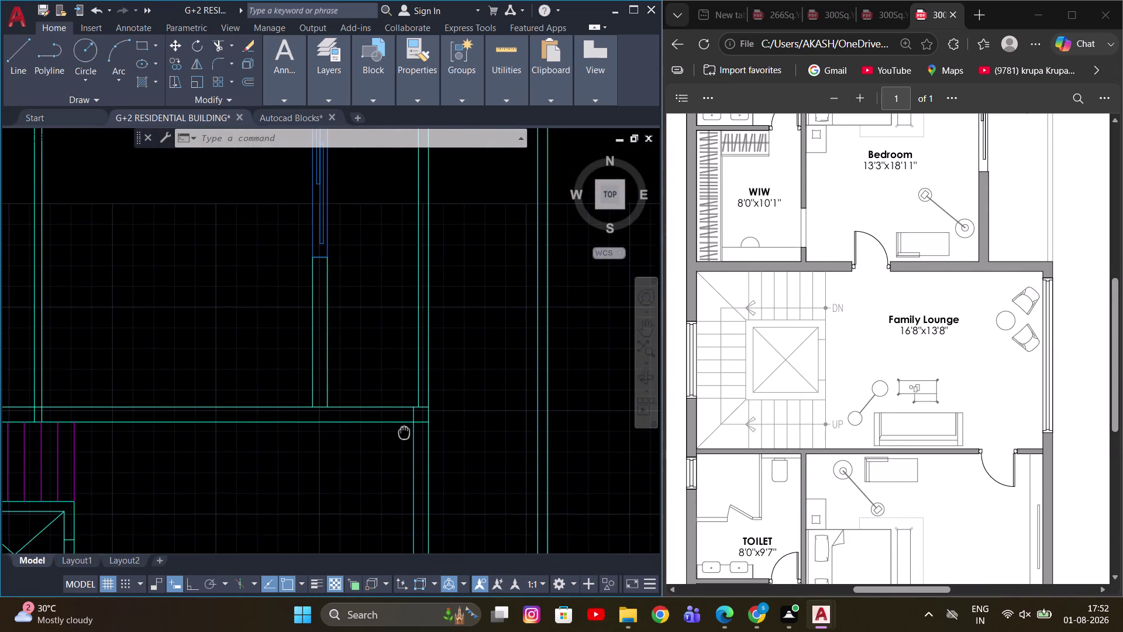
middle_drag(404, 431, 404, 436)
Zoom in on the wall corner and start the Offset command.
key(Escape)
scroll(up, 3)
scroll(up, 3)
middle_drag(413, 446, 380, 379)
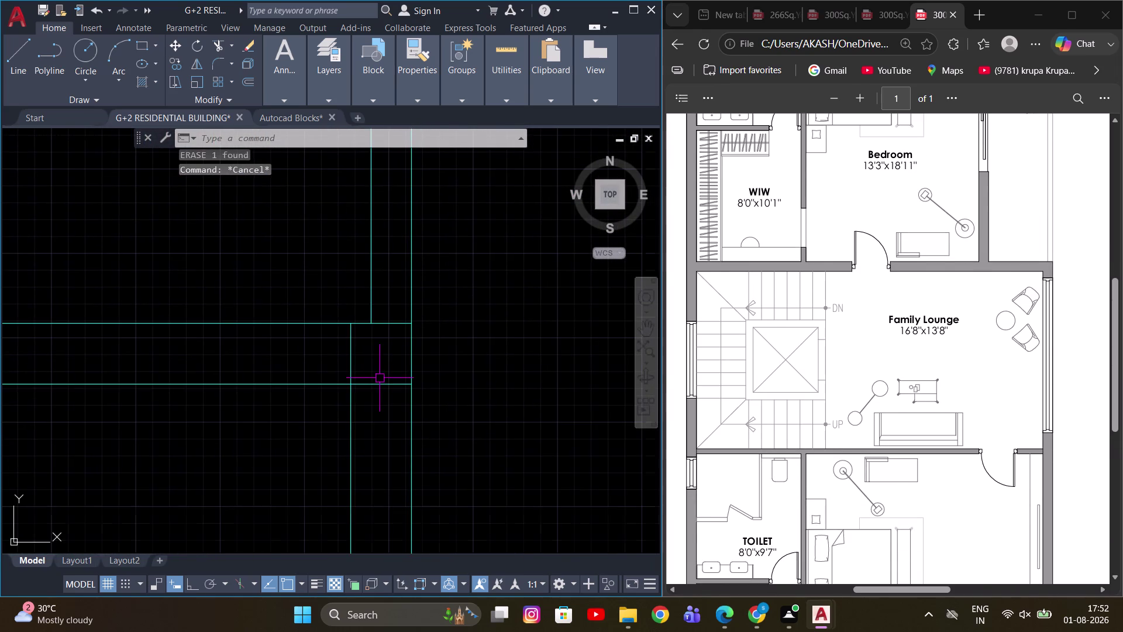
key(o)
key(Return)
Offset a wall line 1' at the junction, then end the offset.
key(1)
key(apostrophe)
key(Return)
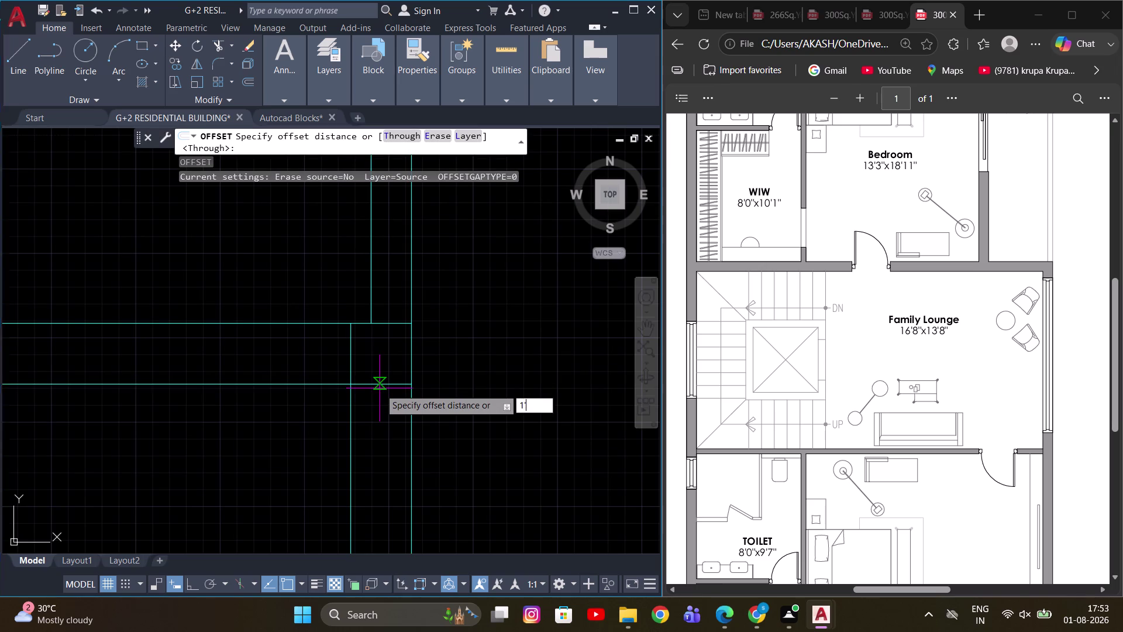
click(381, 384)
click(397, 474)
key(Escape)
middle_drag(392, 392, 396, 360)
key(Escape)
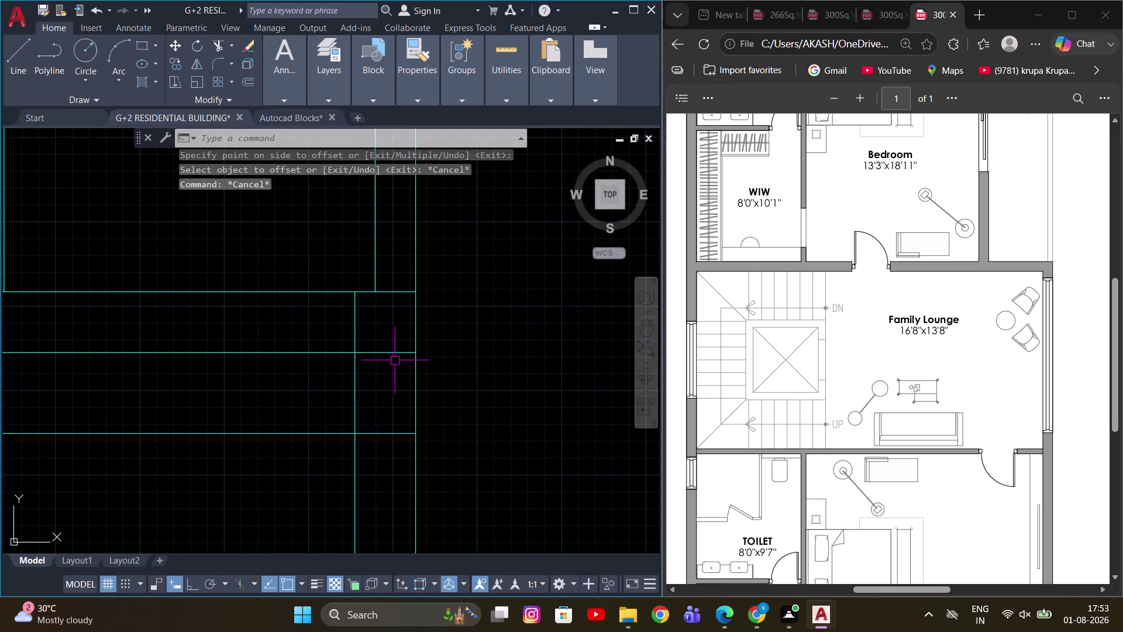
Attempt a fence trim of the overlapping wall ends at the junction, then cancel.
key(t)
key(r)
key(space)
drag(394, 373, 318, 331)
key(Escape)
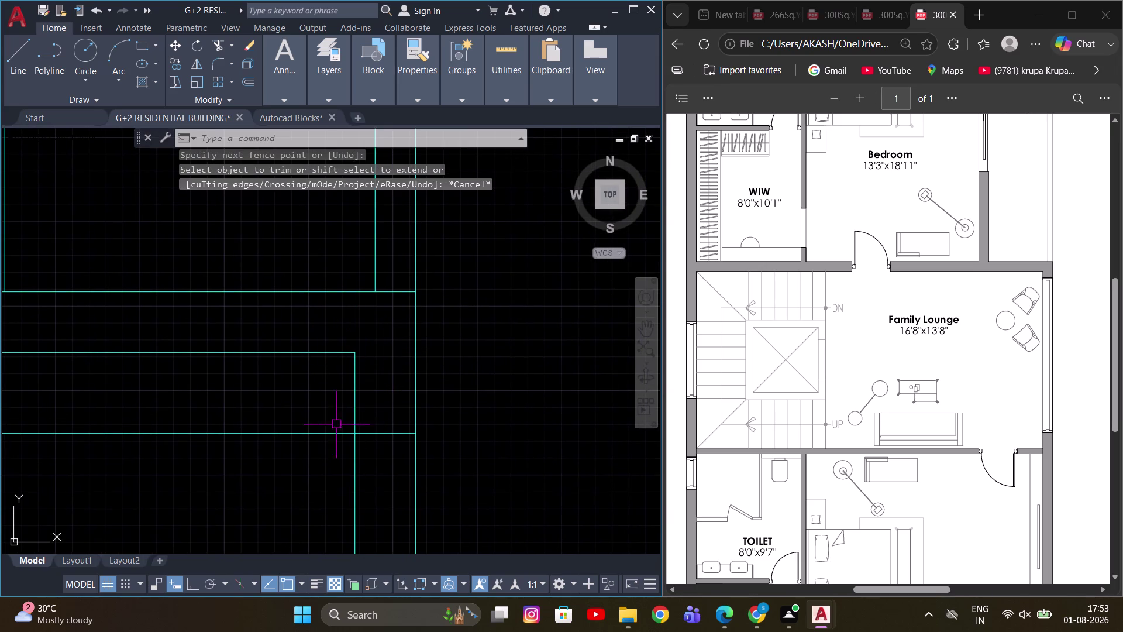
key(Escape)
scroll(down, 3)
middle_drag(440, 470, 415, 329)
scroll(down, 3)
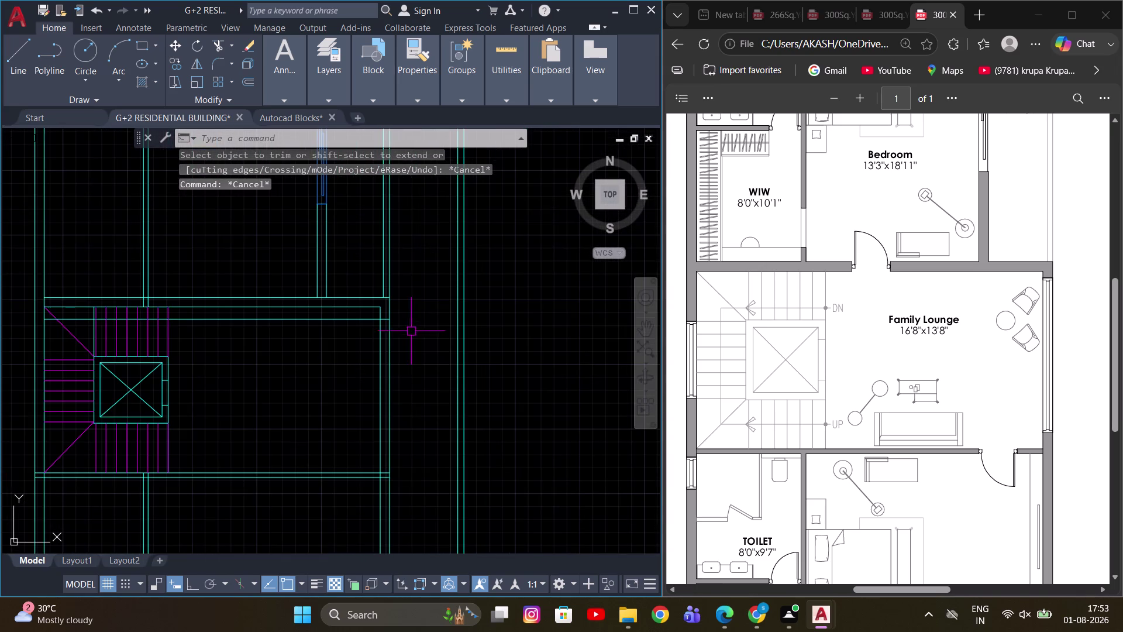
middle_drag(414, 419, 414, 392)
scroll(up, 3)
Offset the lounge wall line using the Through option, entering 10', then cancel.
key(o)
key(space)
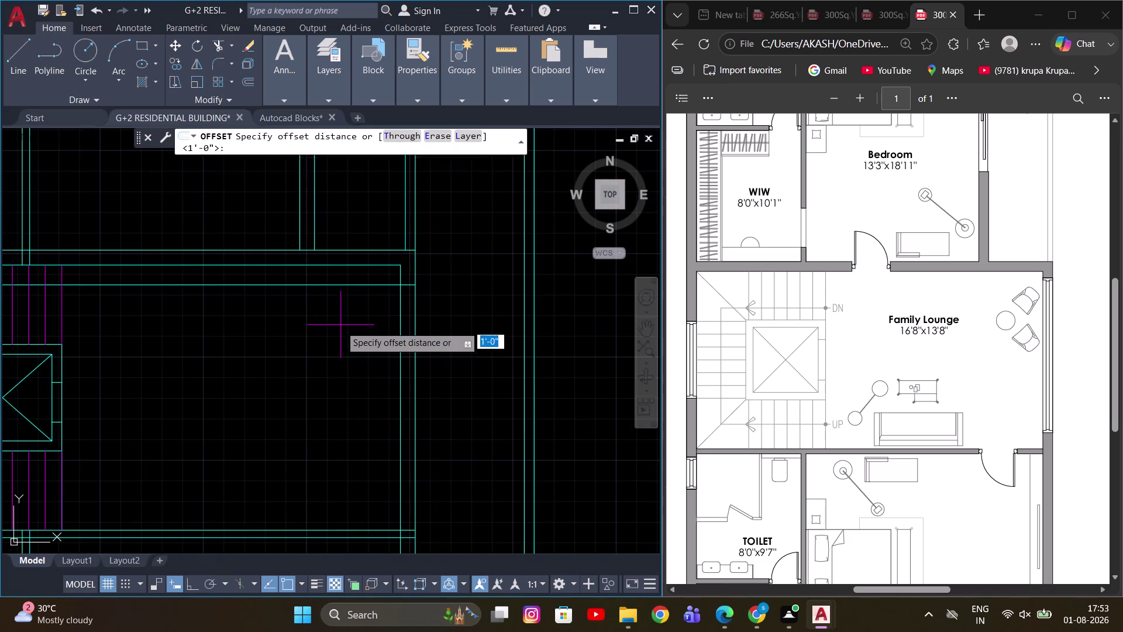
key(t)
key(space)
click(358, 285)
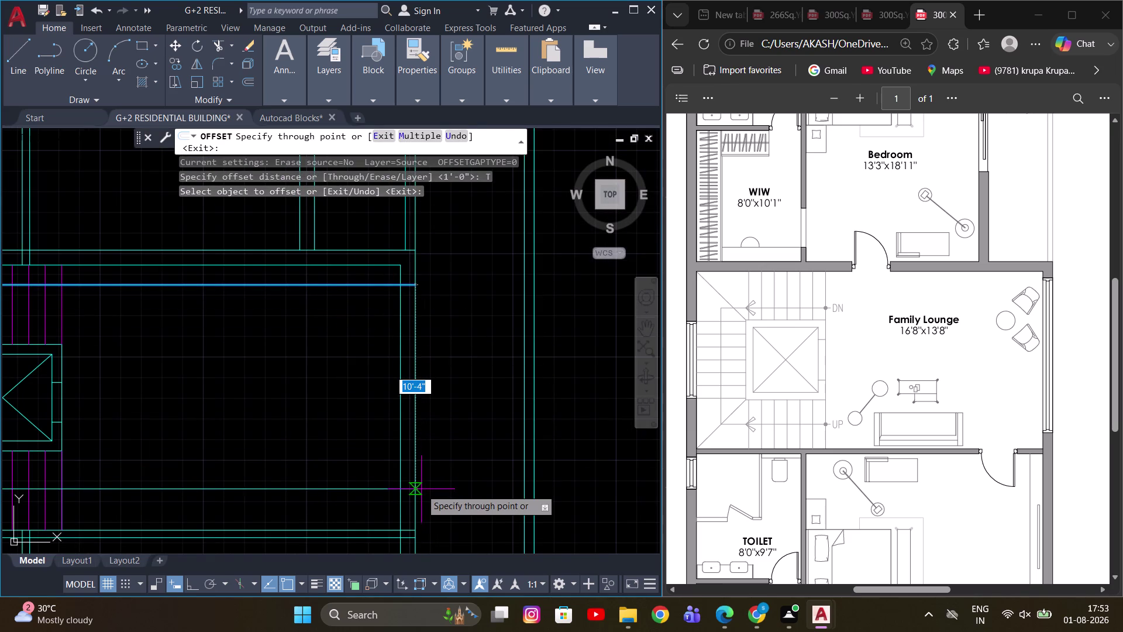
text(10)
key(apostrophe)
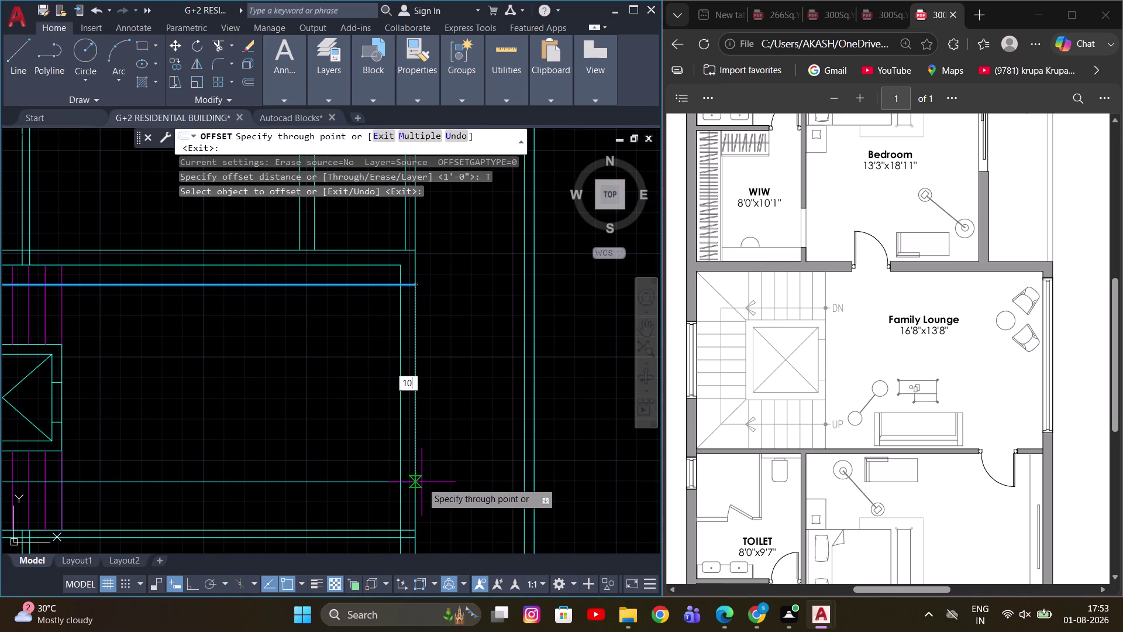
key(Return)
scroll(up, 3)
middle_drag(436, 433, 450, 406)
key(Escape)
middle_drag(447, 396, 419, 482)
key(Escape)
scroll(down, 3)
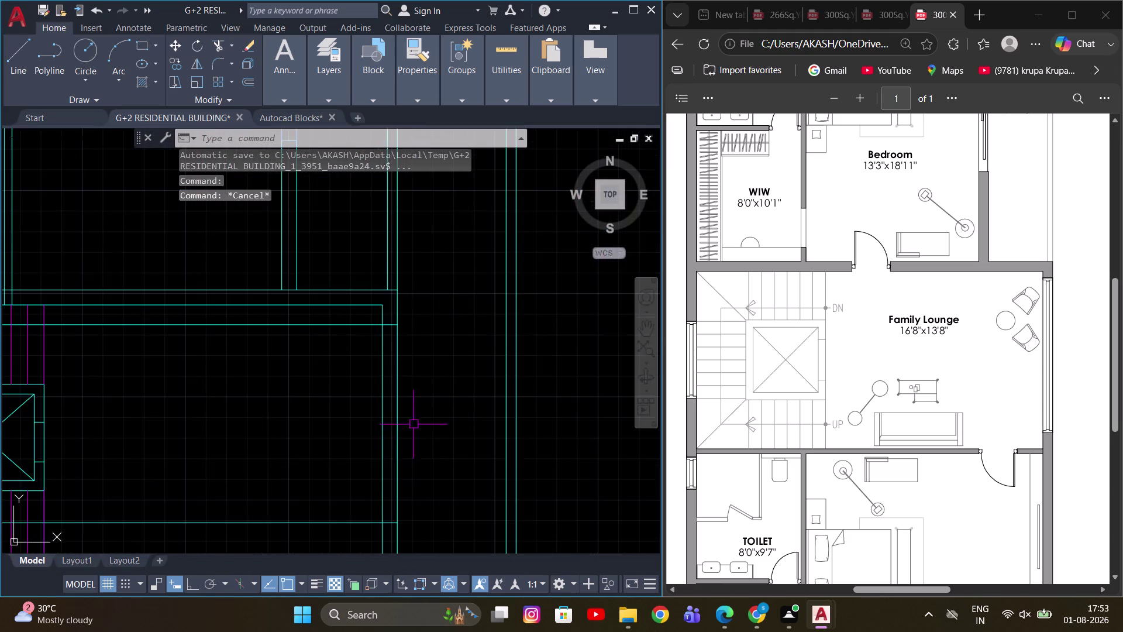
Trim four wall line segments on the first-floor walls with TR.
middle_drag(412, 418, 188, 360)
text(TR)
key(space)
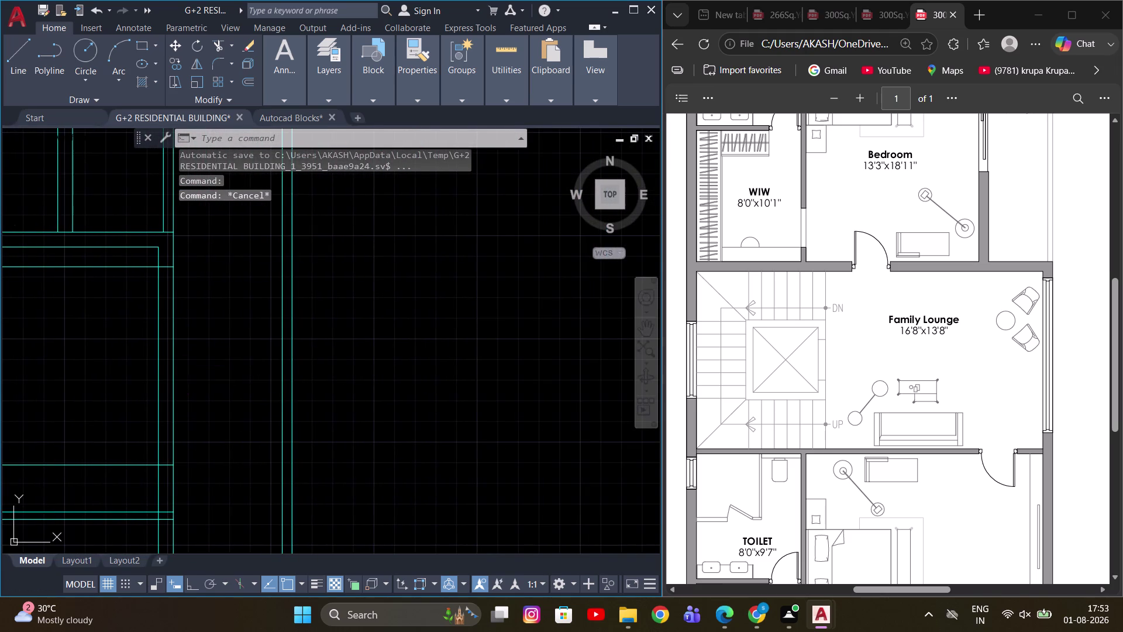
click(131, 372)
click(227, 370)
click(134, 258)
click(96, 477)
key(Escape)
Select the window beside the kitchen on the neighbouring furnished plan.
scroll(down, 3)
scroll(up, 3)
scroll(down, 3)
scroll(up, 3)
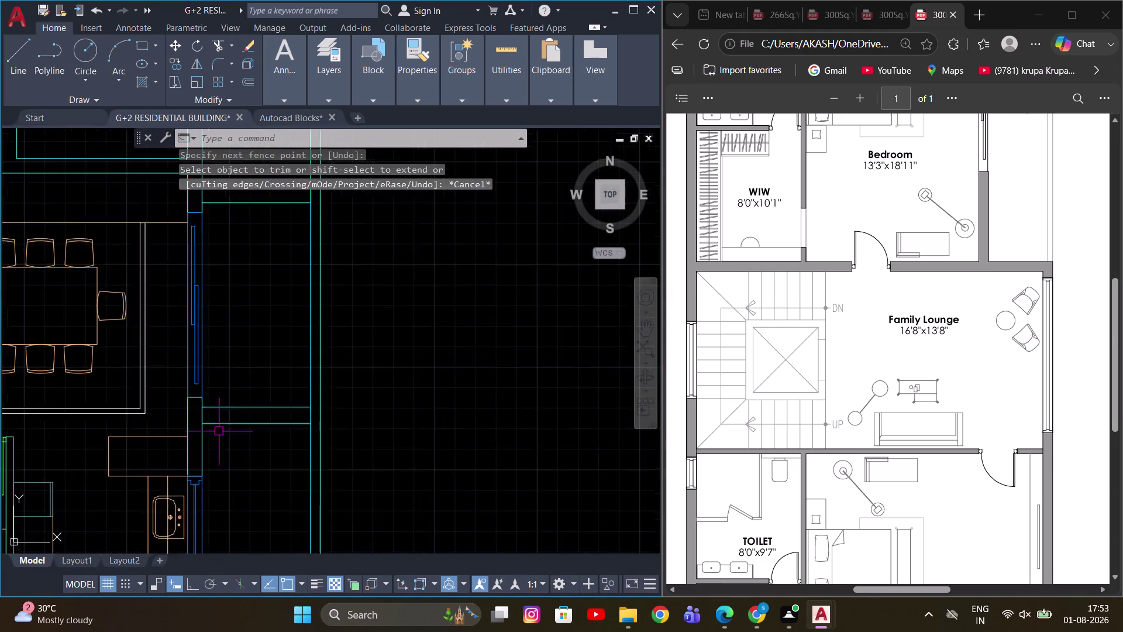
scroll(up, 3)
middle_drag(208, 482, 237, 329)
click(213, 393)
Copy the narrow window to the first-floor wall corner beside the staircase.
scroll(down, 3)
text(C)
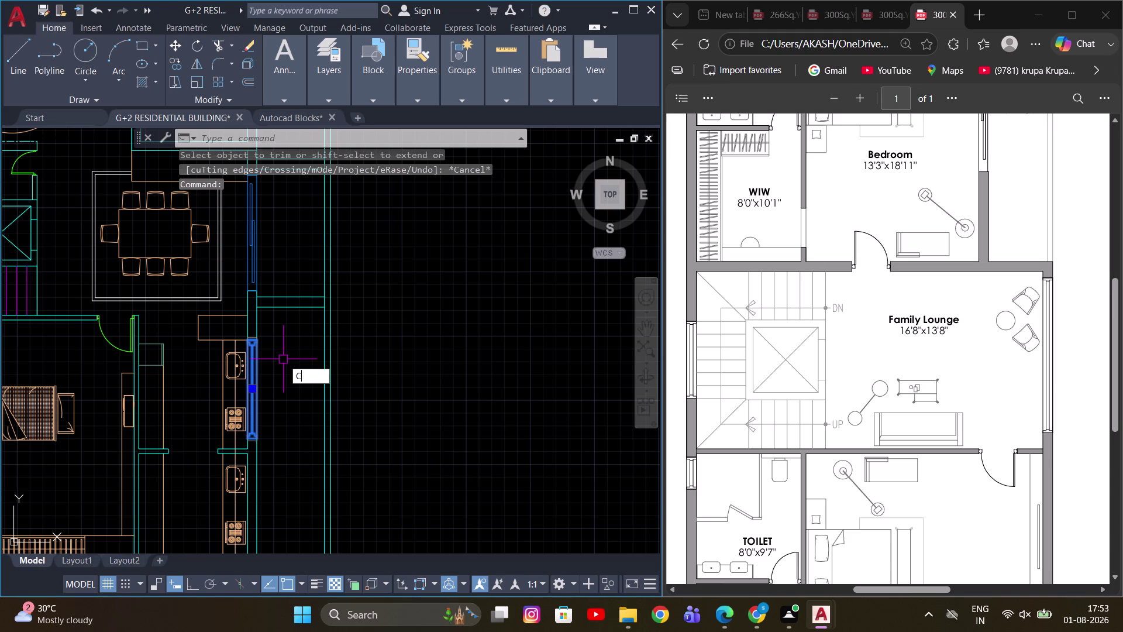
text(O)
key(space)
scroll(up, 3)
click(257, 342)
scroll(down, 3)
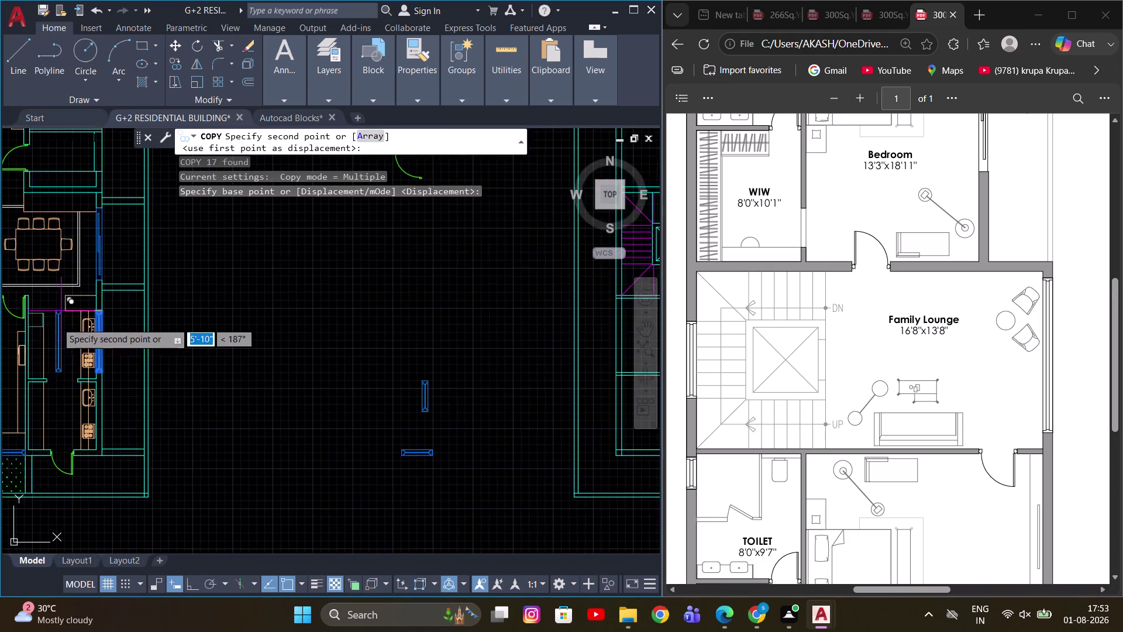
scroll(down, 3)
scroll(up, 3)
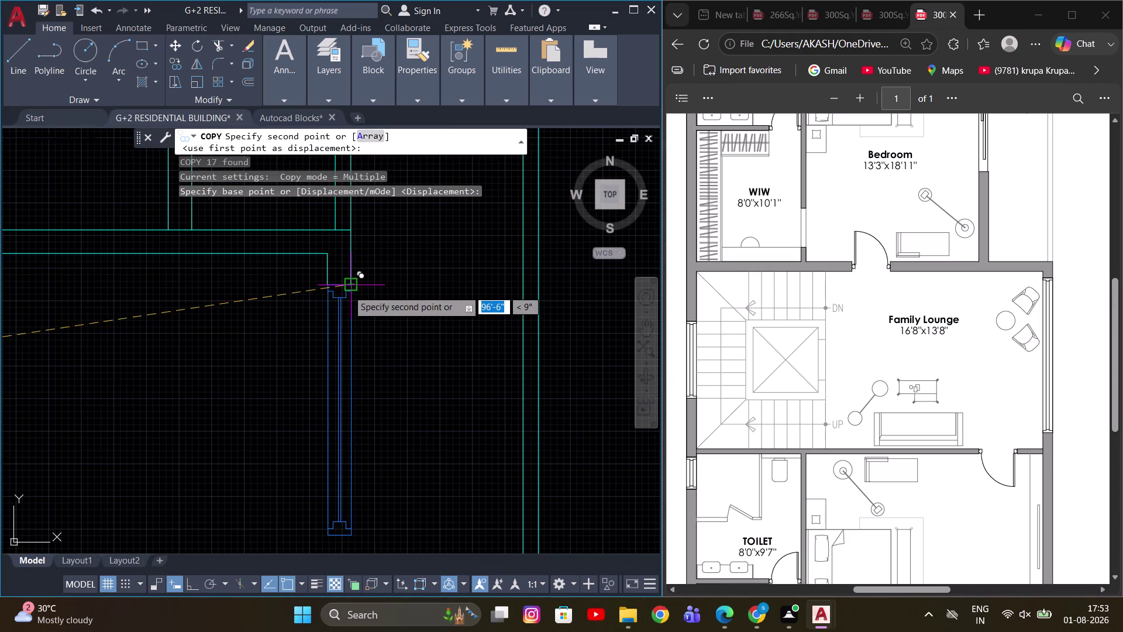
click(348, 290)
key(Escape)
Stretch the copied window's lower end toward the wall corner, then cancel the follow-up stretch.
scroll(down, 3)
middle_drag(366, 472, 394, 389)
scroll(up, 3)
scroll(up, 3)
middle_drag(391, 362, 403, 434)
key(s)
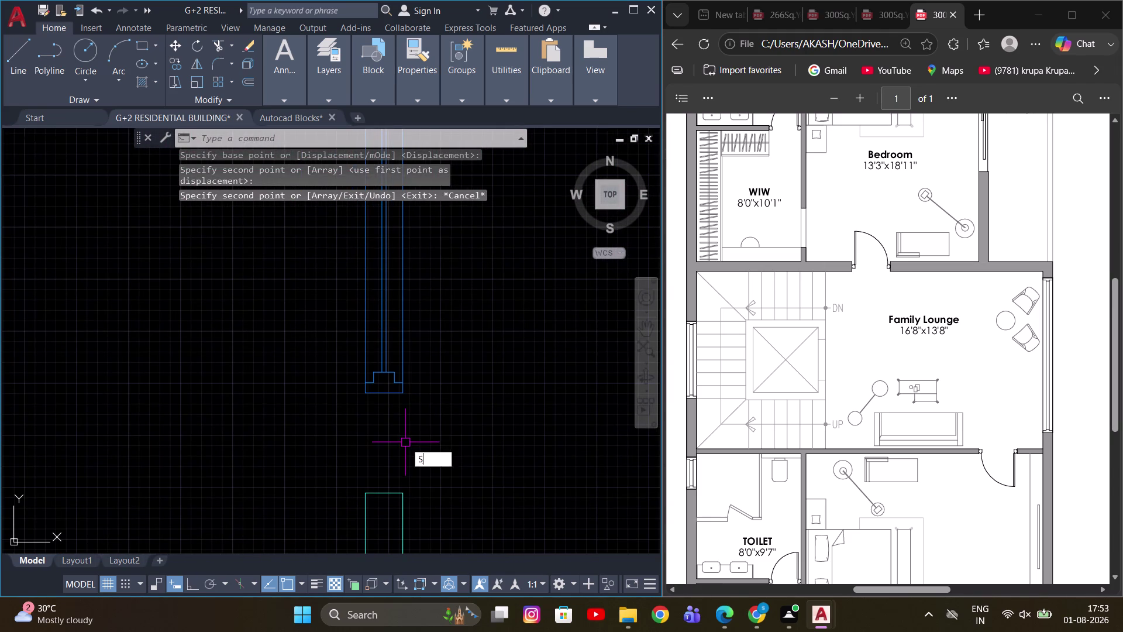
key(space)
drag(446, 451, 410, 427)
click(286, 342)
key(space)
click(397, 398)
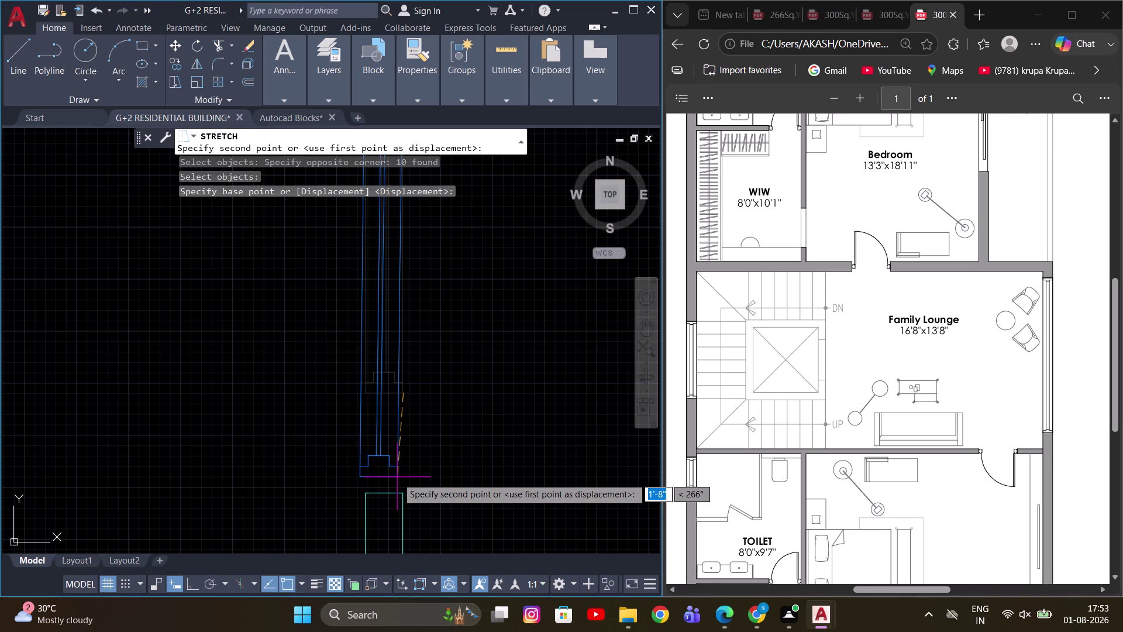
click(400, 490)
scroll(down, 3)
key(Escape)
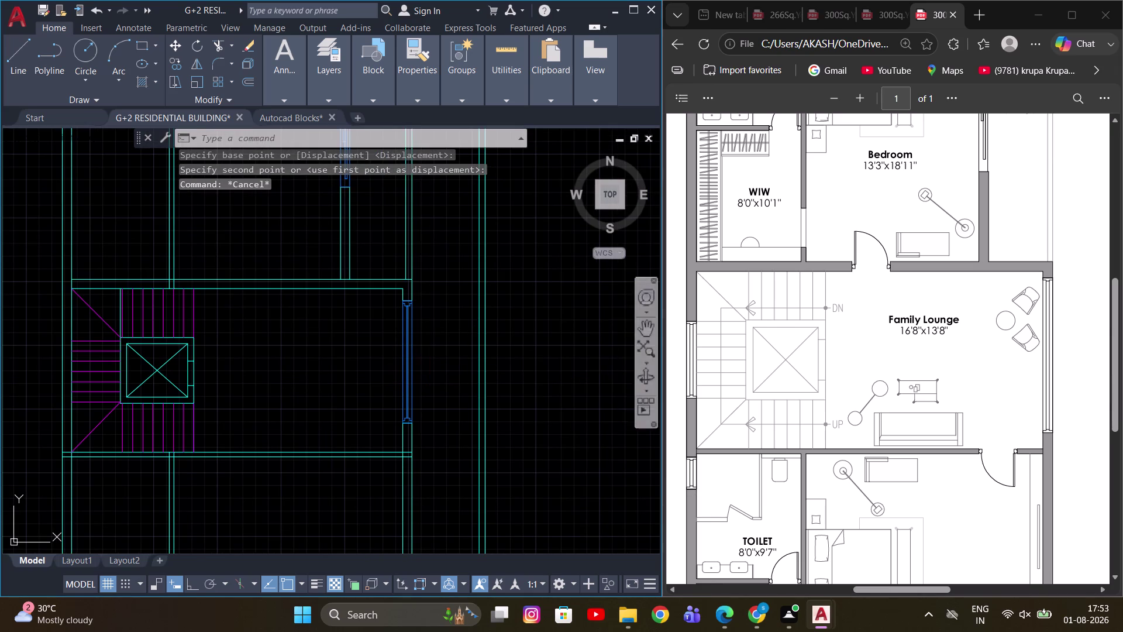
scroll(down, 3)
scroll(up, 3)
scroll(up, 3)
key(Escape)
Pan across the first-floor plan to review the stretched window beside the staircase.
scroll(down, 3)
scroll(down, 3)
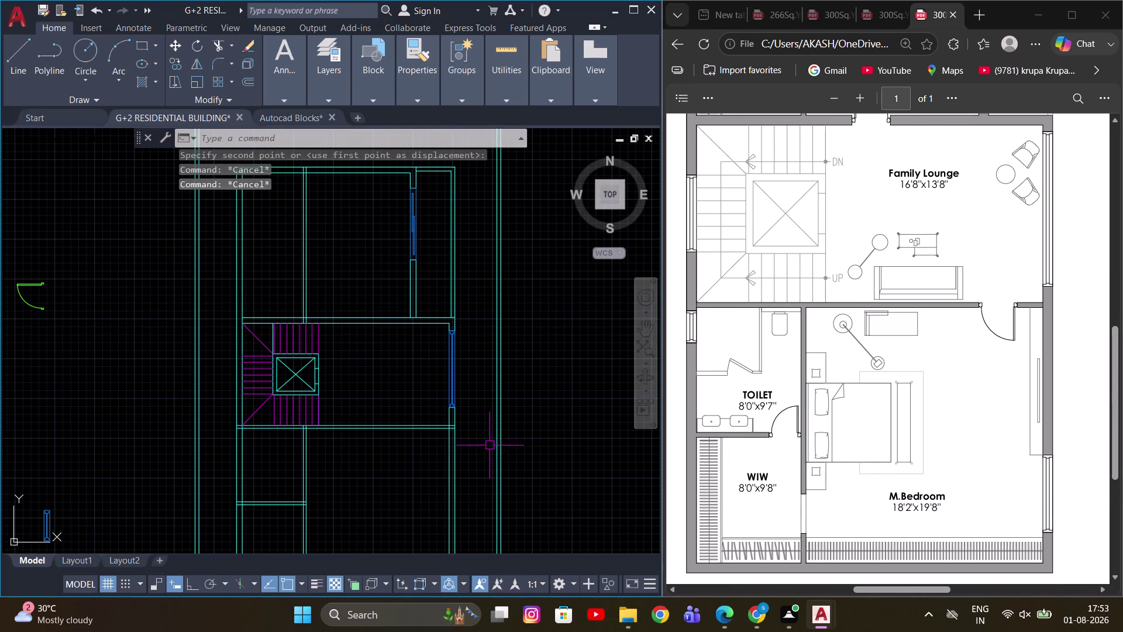
middle_drag(489, 445, 540, 502)
scroll(up, 3)
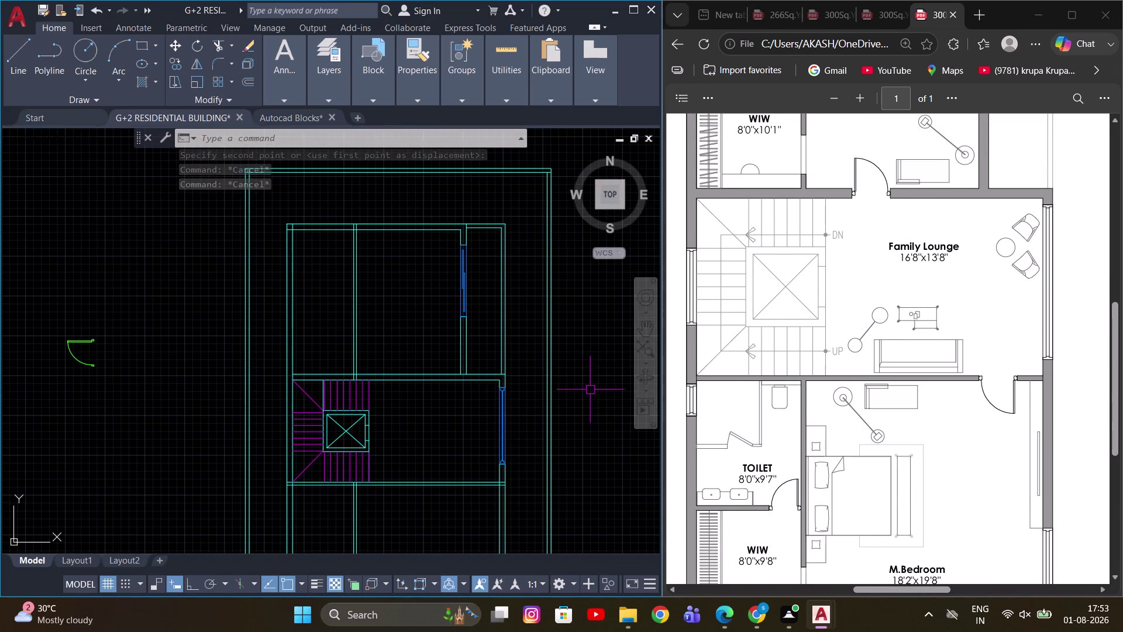
scroll(up, 3)
middle_drag(487, 454, 510, 385)
scroll(down, 3)
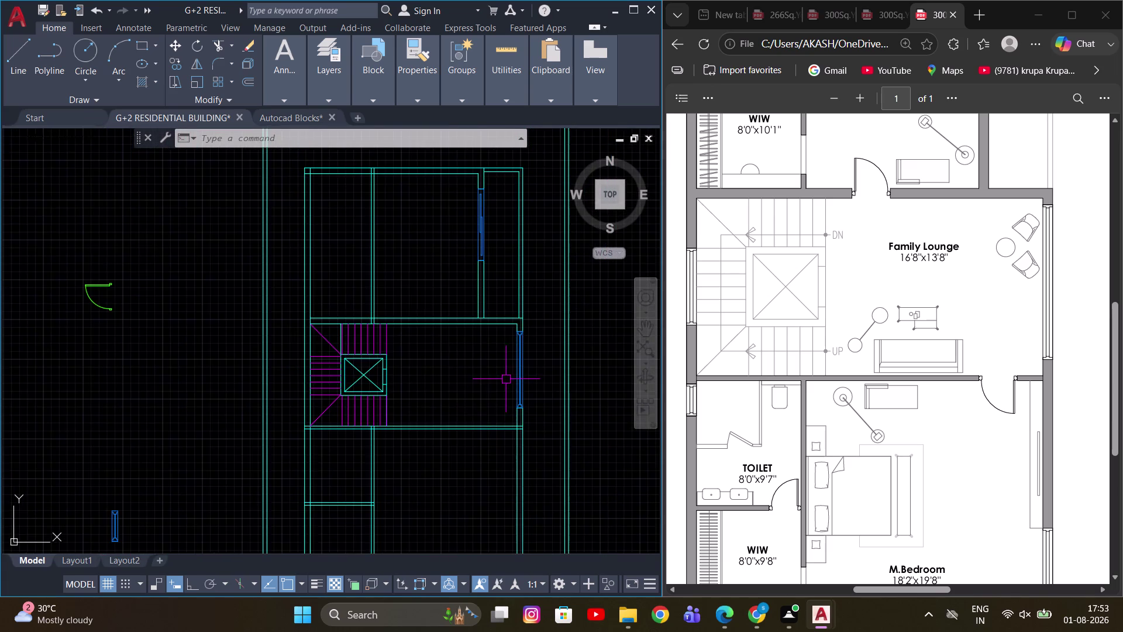
middle_drag(505, 380, 469, 390)
scroll(up, 3)
middle_drag(476, 443, 477, 416)
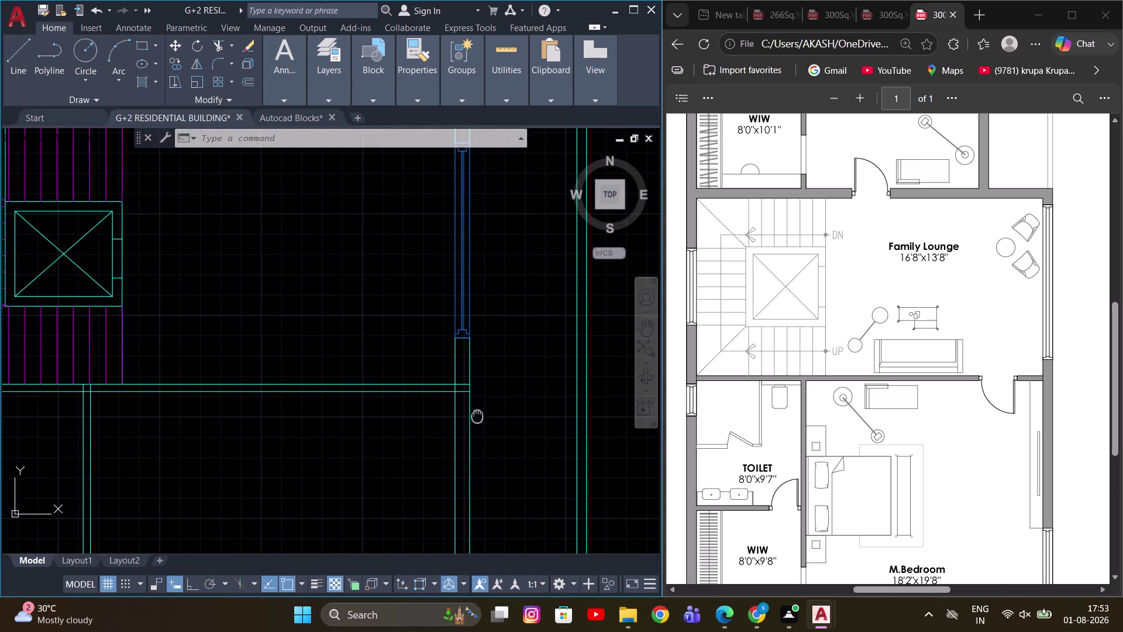
Offset two wall lines by 3' beside the lounge-side window.
middle_drag(477, 416, 477, 414)
text(O)
key(space)
key(3)
key(apostrophe)
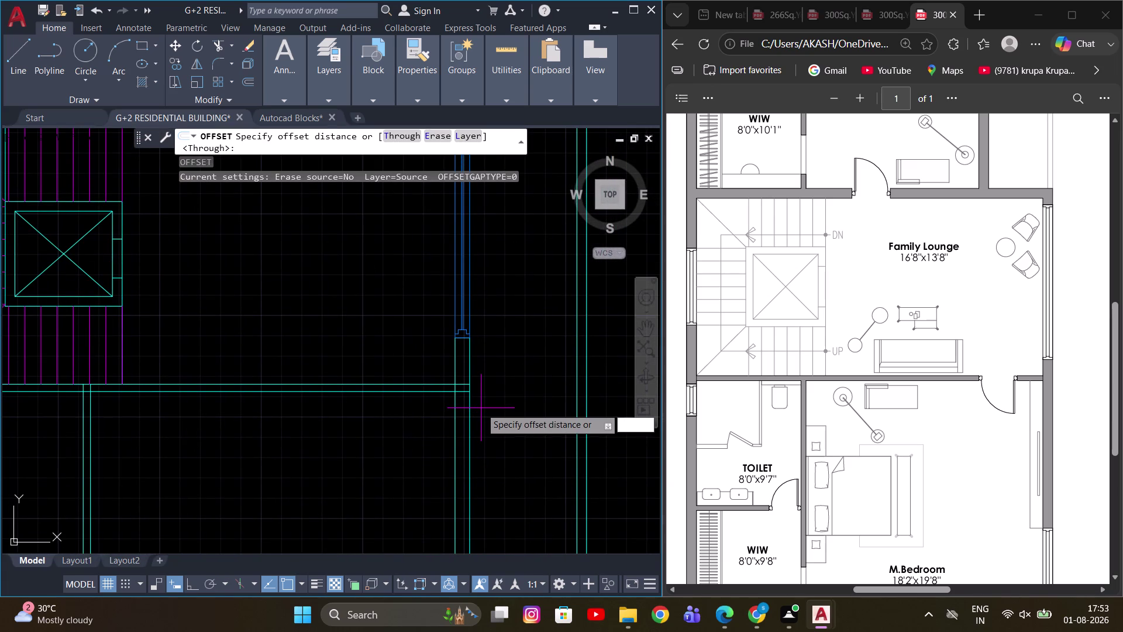
key(Return)
click(454, 408)
click(382, 432)
scroll(down, 3)
middle_drag(425, 438, 464, 435)
click(452, 433)
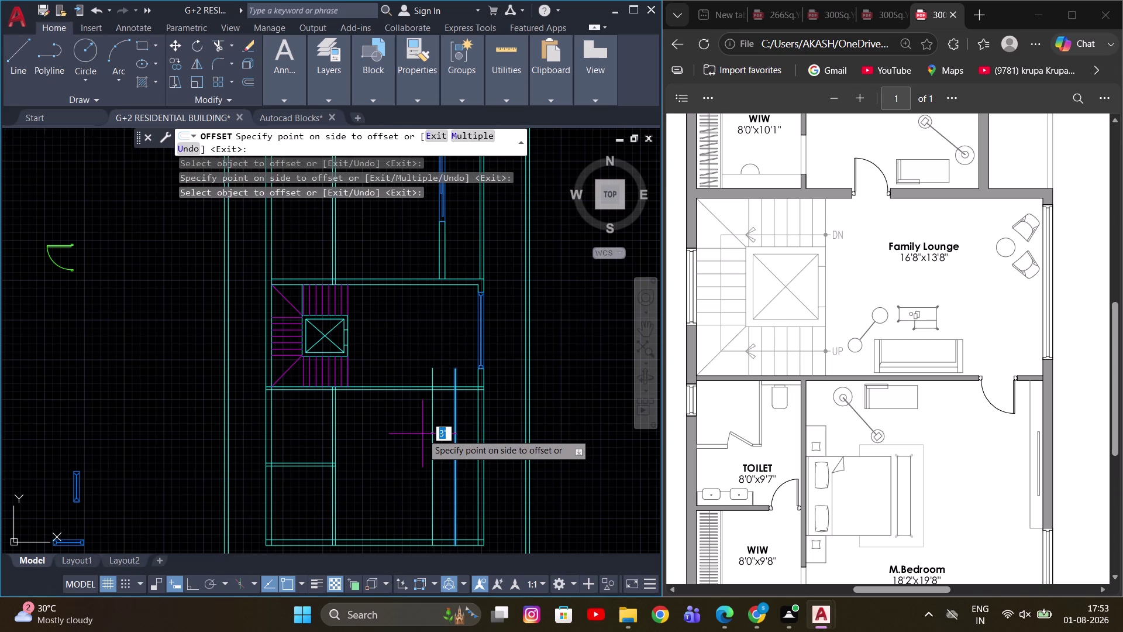
click(422, 433)
key(Escape)
Trim a wall opening, then undo the stray selection, clipping command and trim.
scroll(up, 3)
middle_drag(444, 398, 417, 428)
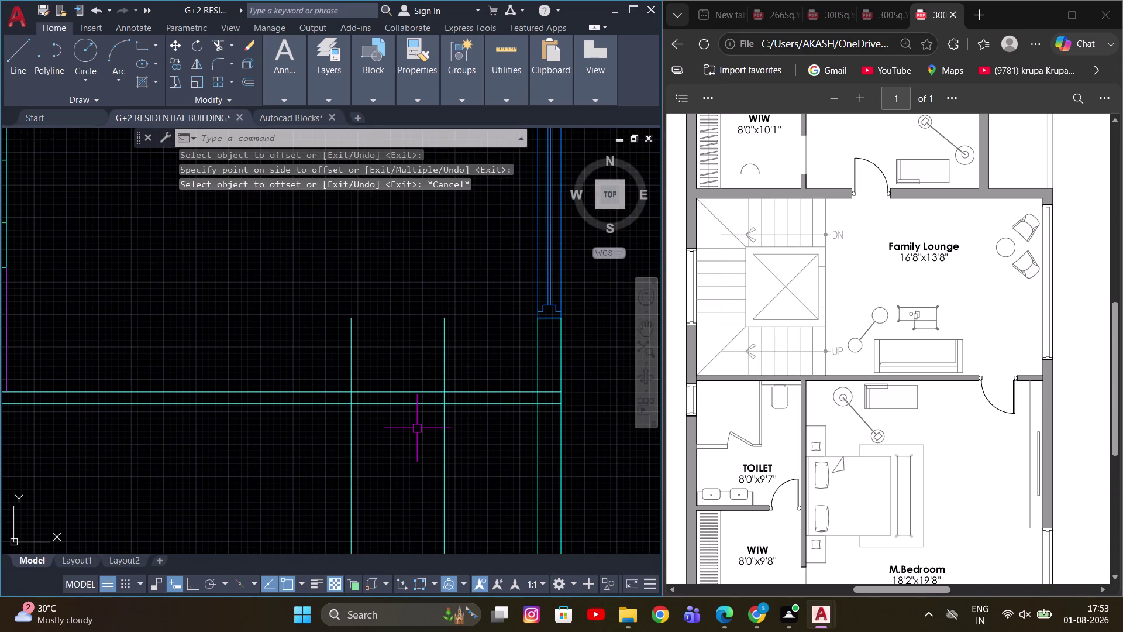
text(TR)
key(space)
drag(405, 358, 440, 401)
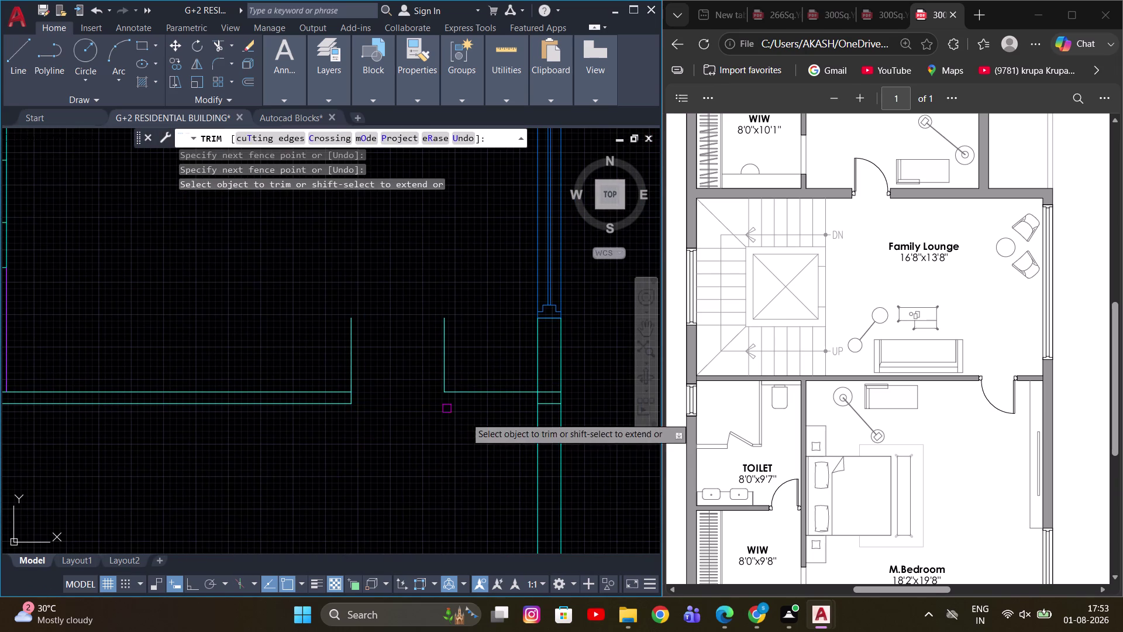
key(ctrl+x)
key(ctrl+z)
key(ctrl+z)
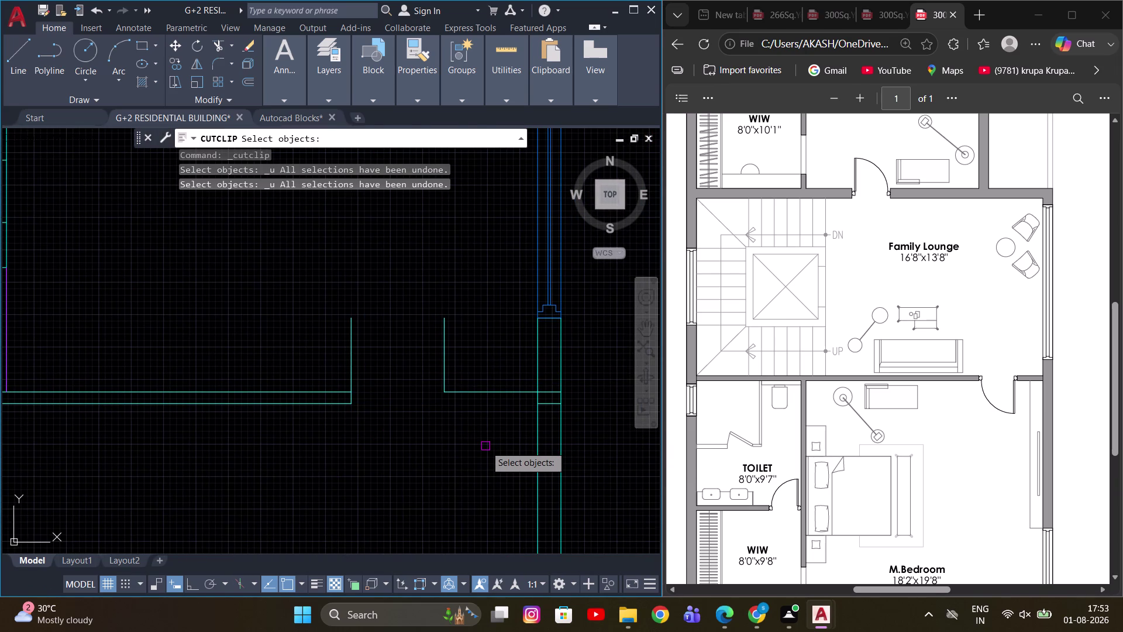
key(ctrl+z)
key(ctrl+z)
scroll(down, 3)
key(Escape)
scroll(up, 3)
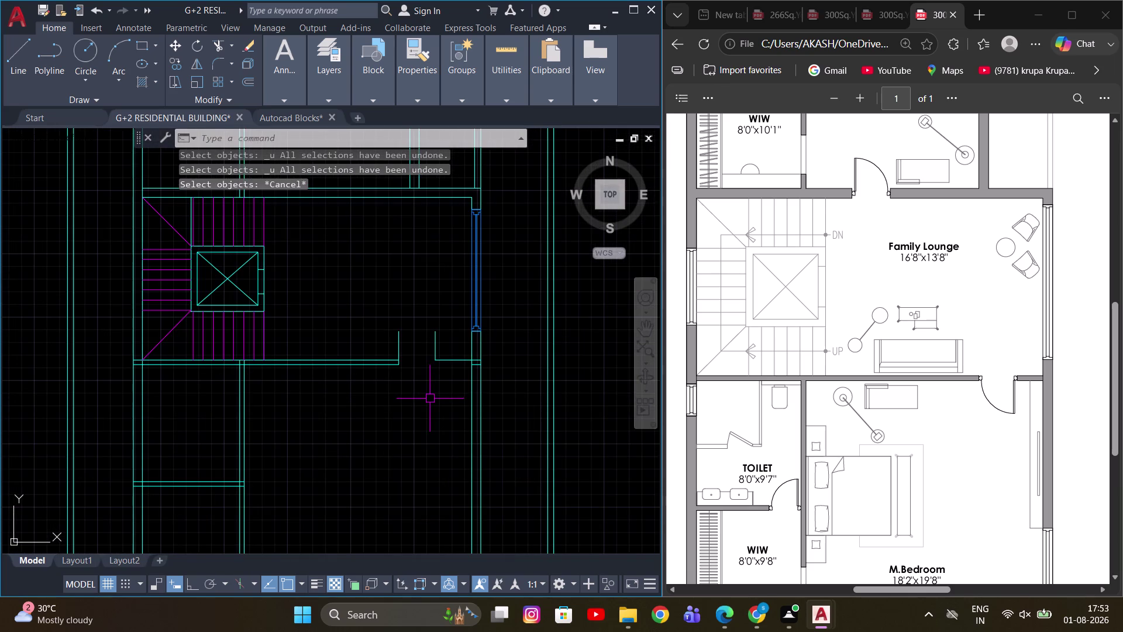
key(ctrl+z)
key(ctrl+z)
scroll(up, 3)
key(Escape)
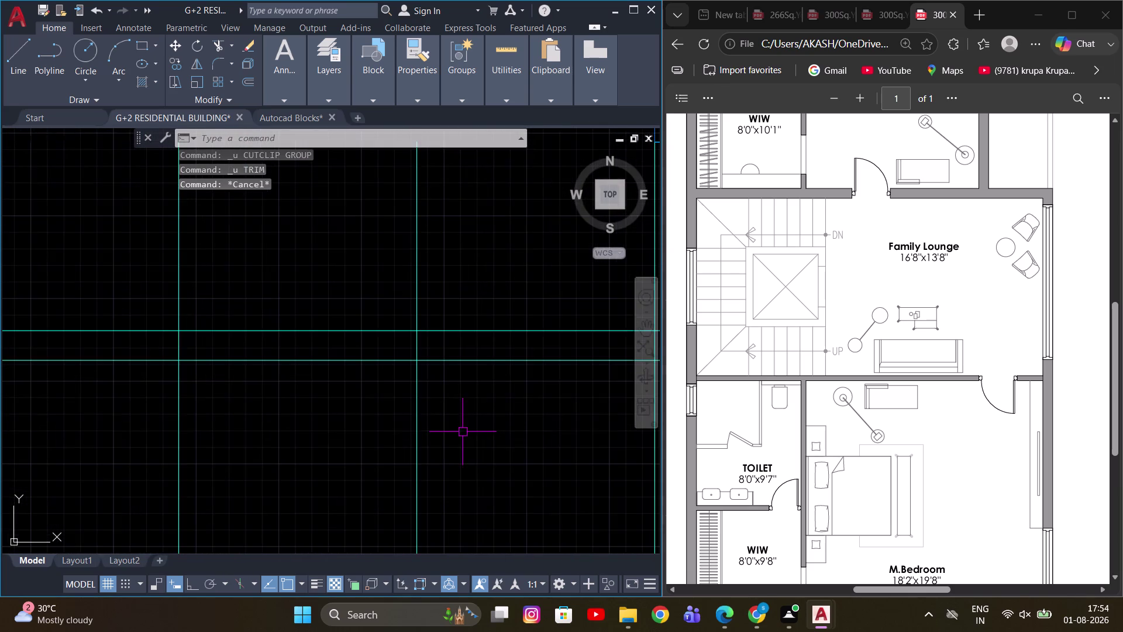
scroll(down, 3)
Fence-trim the wall lines across the doorway and save the drawing.
text(TR)
key(space)
drag(466, 450, 339, 344)
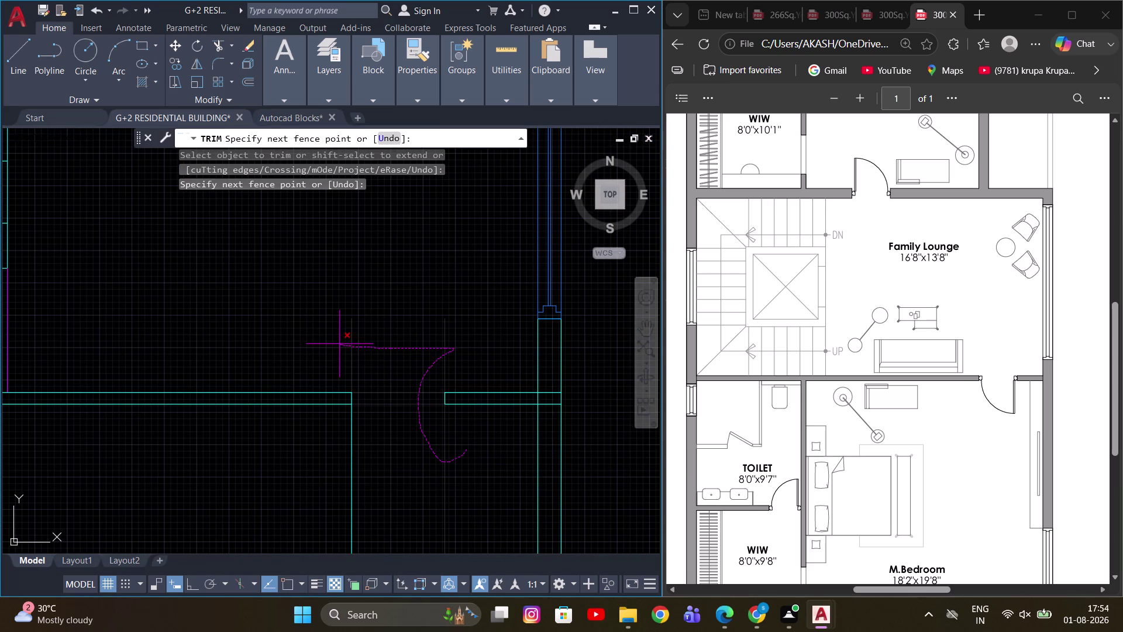
drag(339, 344, 335, 475)
key(Escape)
scroll(down, 3)
key(ctrl+s)
Trim the wall lines to open the next doorway.
scroll(up, 3)
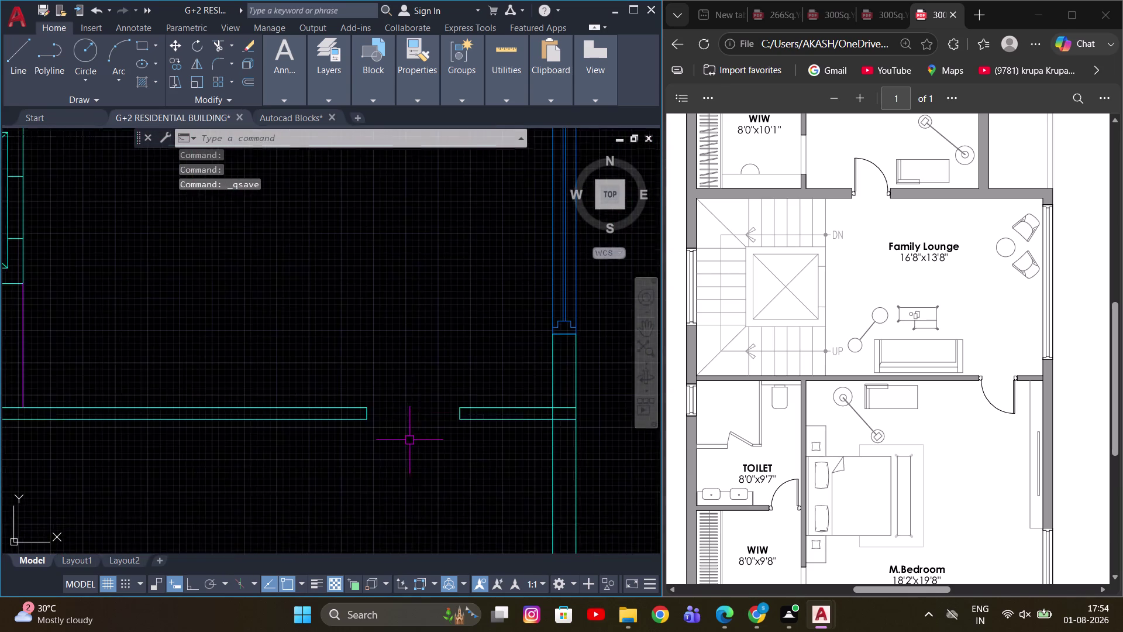
middle_drag(421, 409, 434, 374)
middle_drag(547, 372, 417, 414)
key(r)
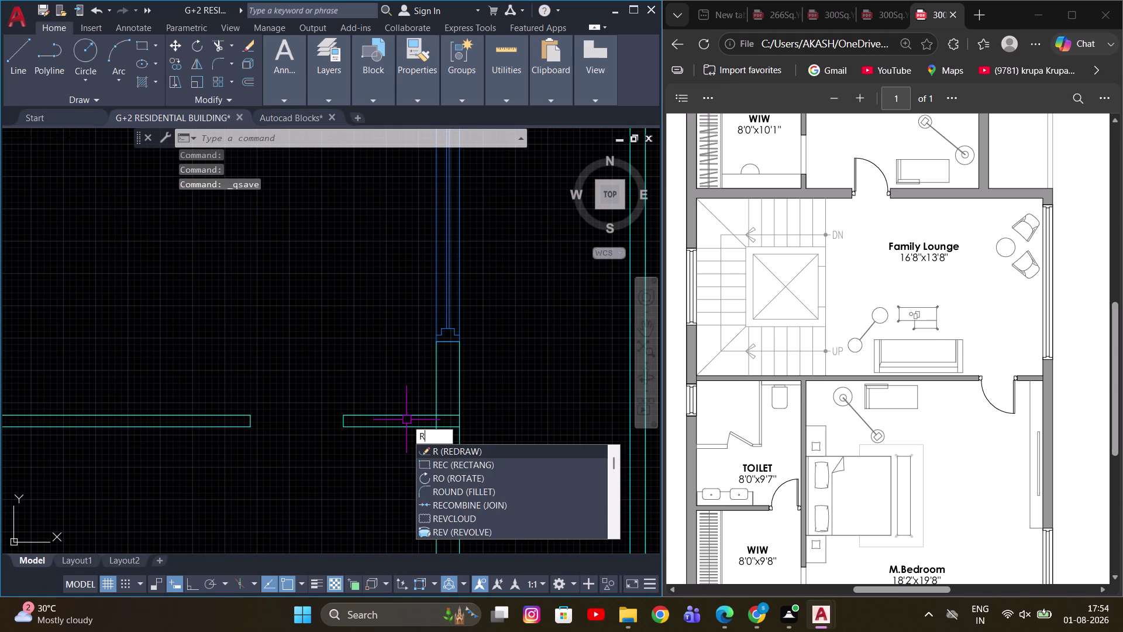
key(Escape)
scroll(up, 3)
text(TR)
key(space)
drag(450, 377, 400, 427)
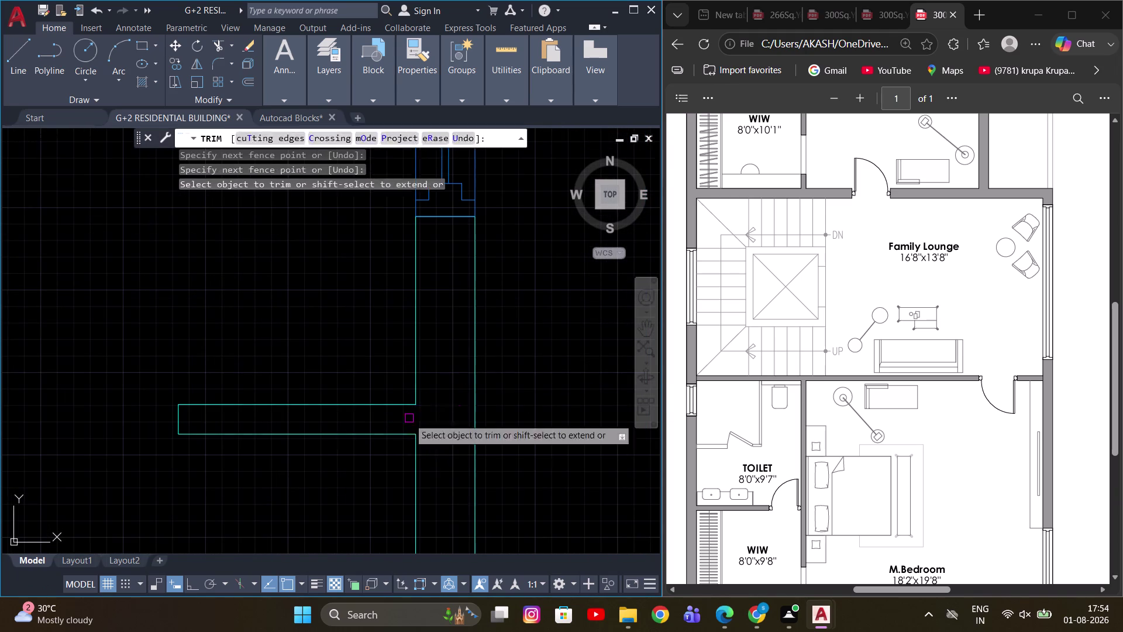
key(Escape)
Pan across the first-floor plan to review the new openings.
scroll(down, 3)
middle_drag(479, 478, 479, 415)
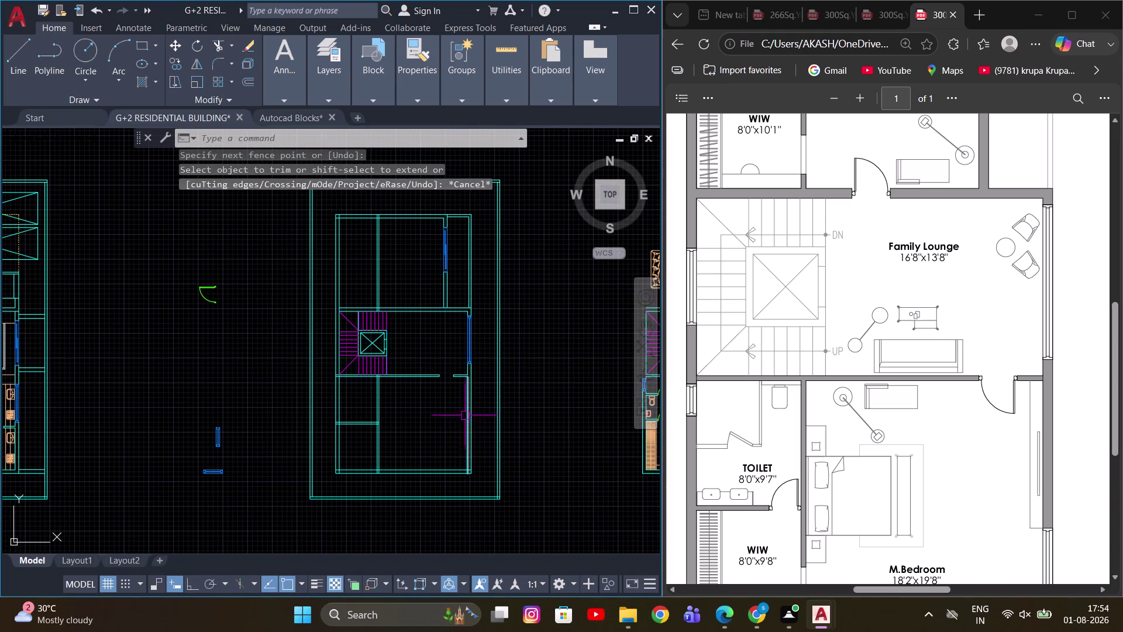
middle_drag(465, 408, 500, 474)
scroll(up, 3)
scroll(down, 3)
middle_drag(424, 422, 435, 419)
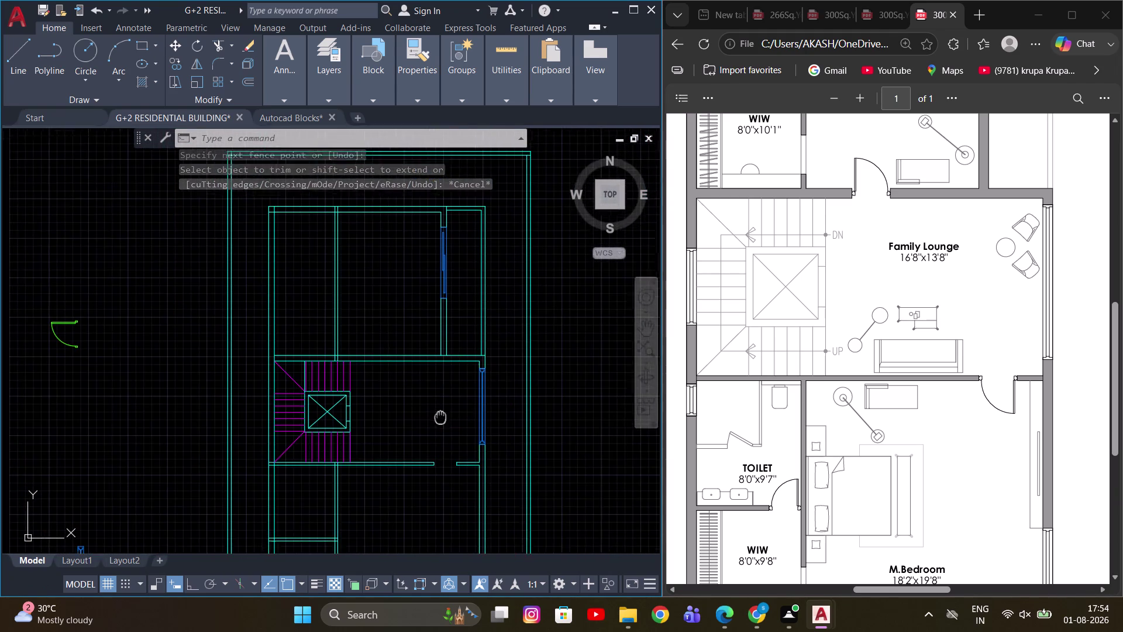
middle_drag(436, 418, 471, 448)
middle_drag(476, 476, 469, 452)
scroll(down, 3)
scroll(down, 3)
middle_drag(441, 467, 441, 419)
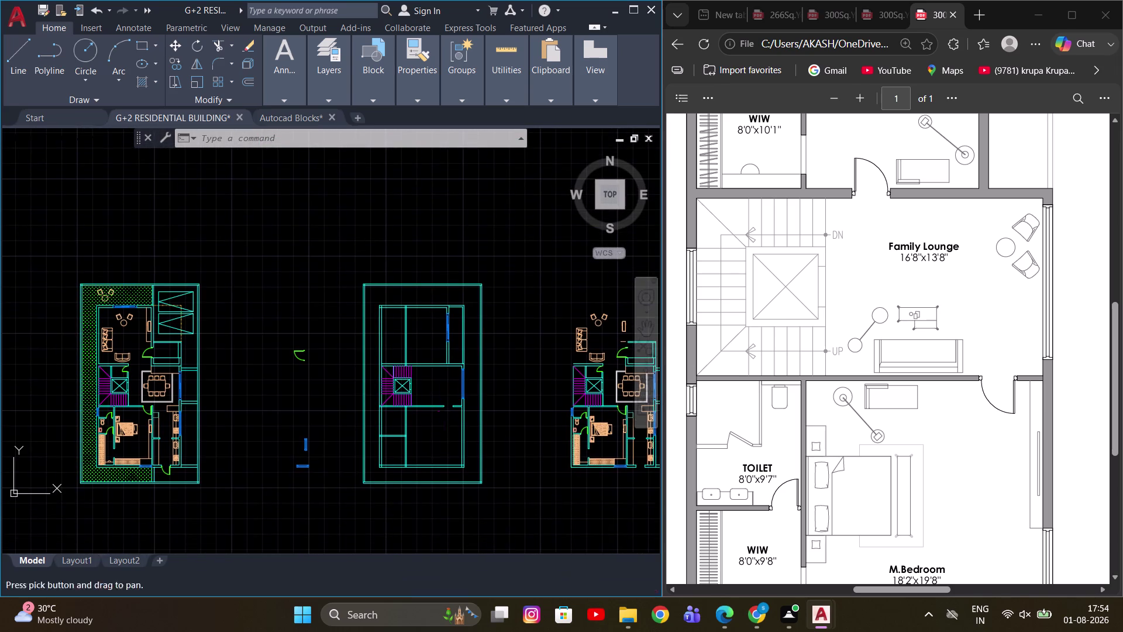
scroll(down, 3)
scroll(down, 3)
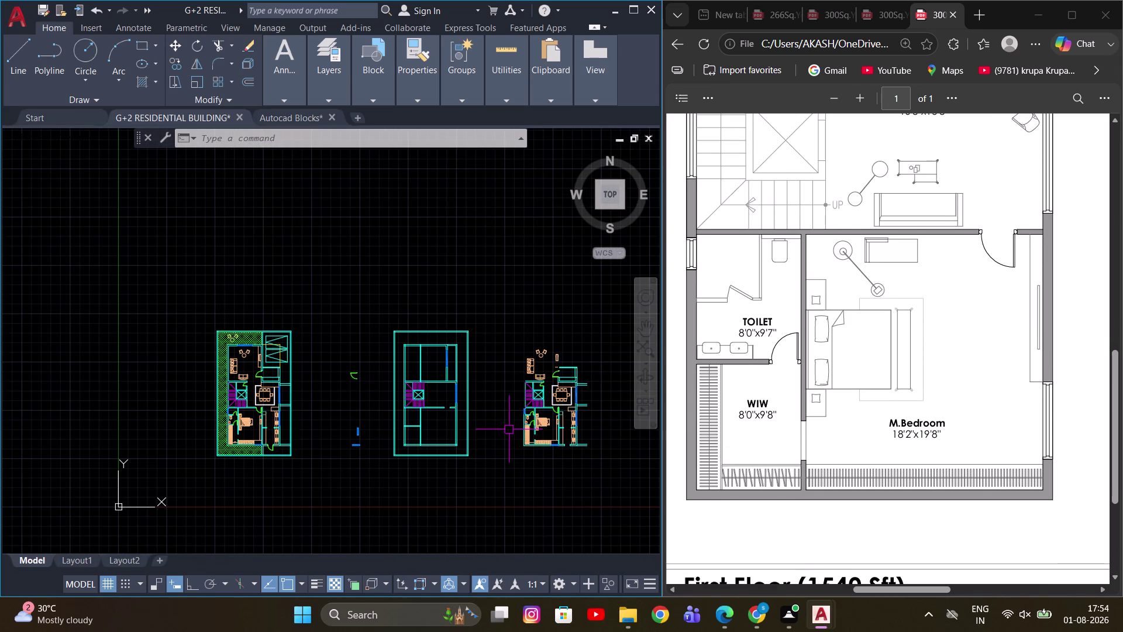
scroll(up, 3)
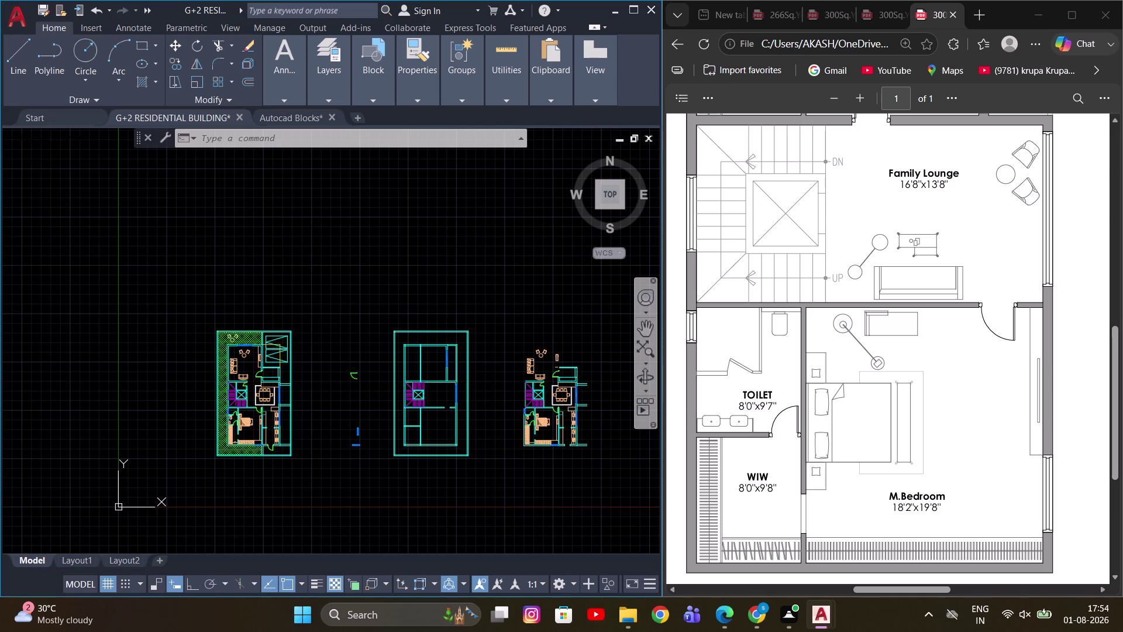
scroll(up, 3)
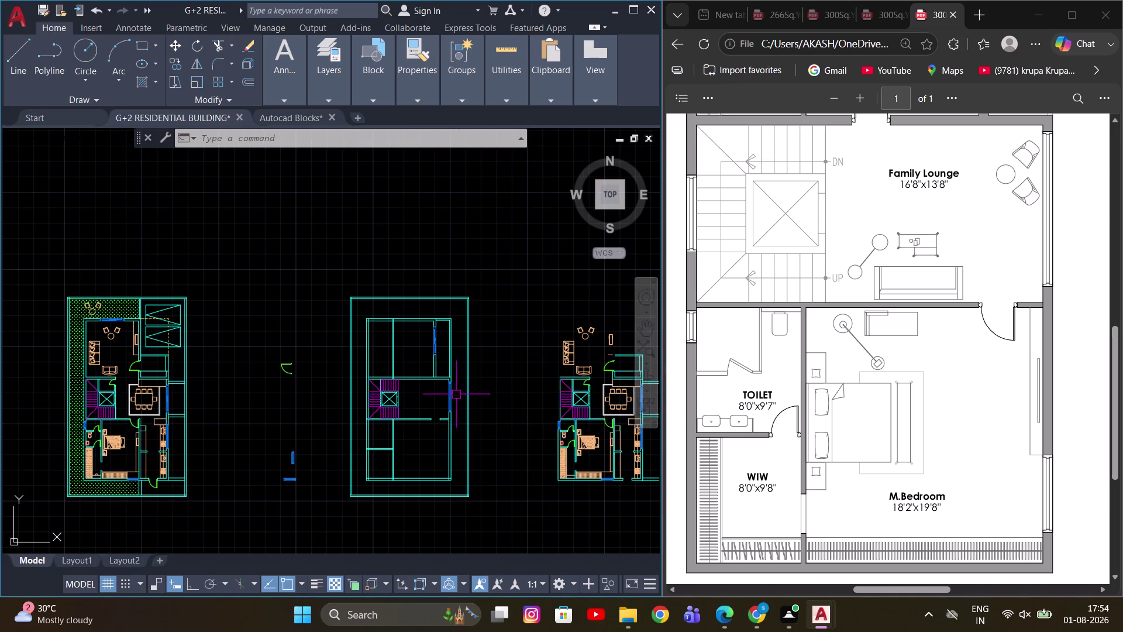
scroll(up, 3)
middle_drag(413, 360, 391, 460)
scroll(up, 3)
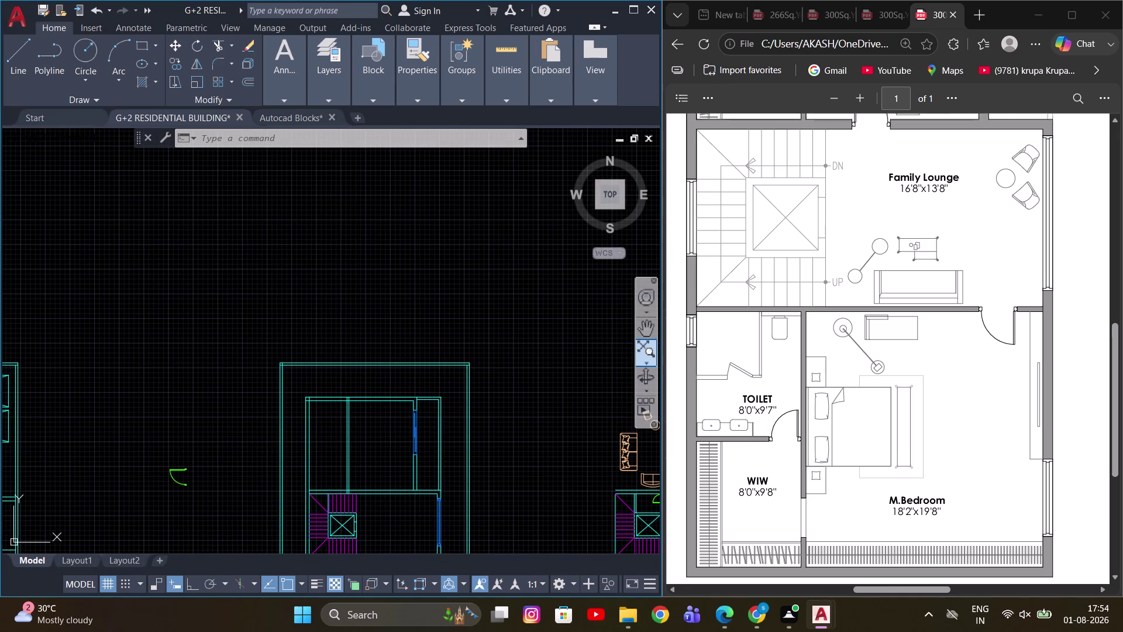
scroll(up, 3)
scroll(up, 3)
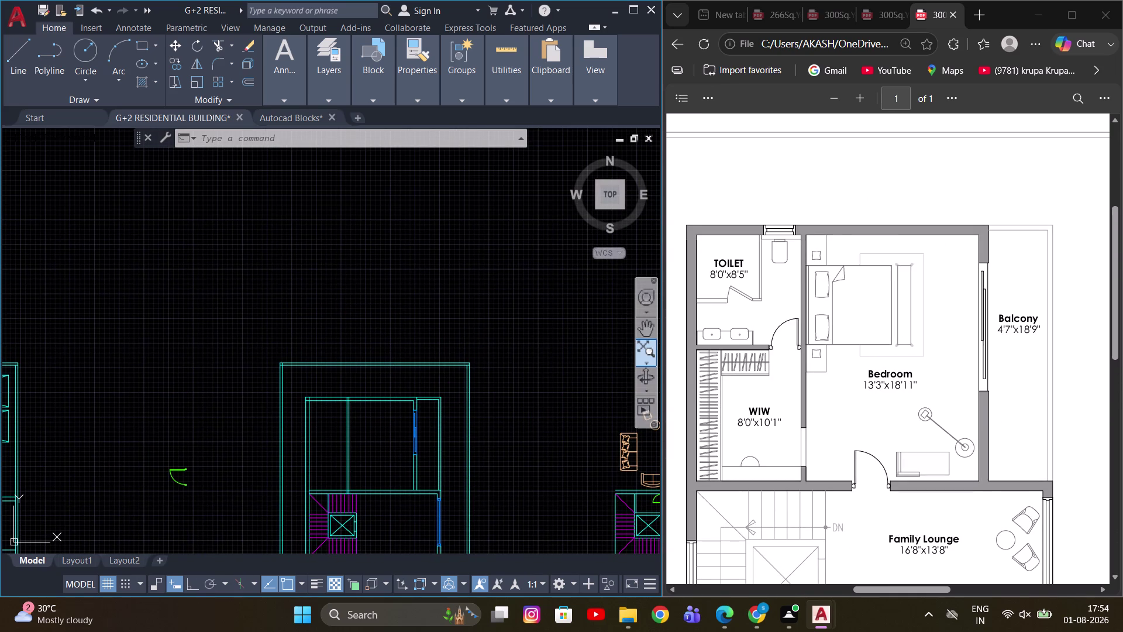
scroll(up, 3)
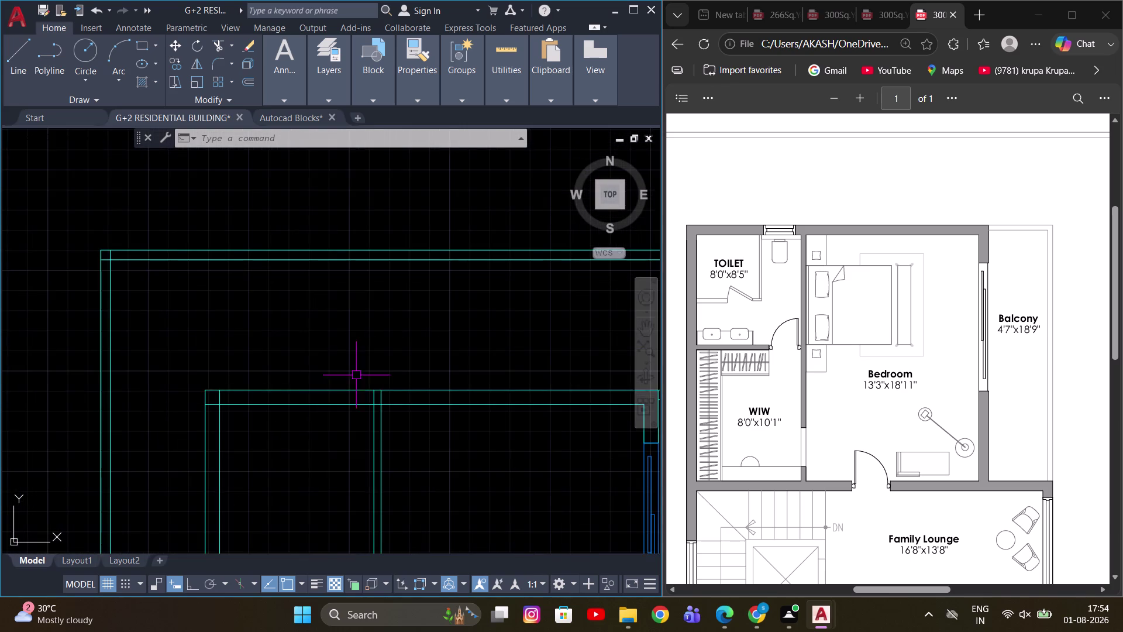
middle_drag(359, 372, 447, 339)
scroll(up, 3)
Offset a first-floor wall line by 3 feet.
scroll(up, 3)
key(Escape)
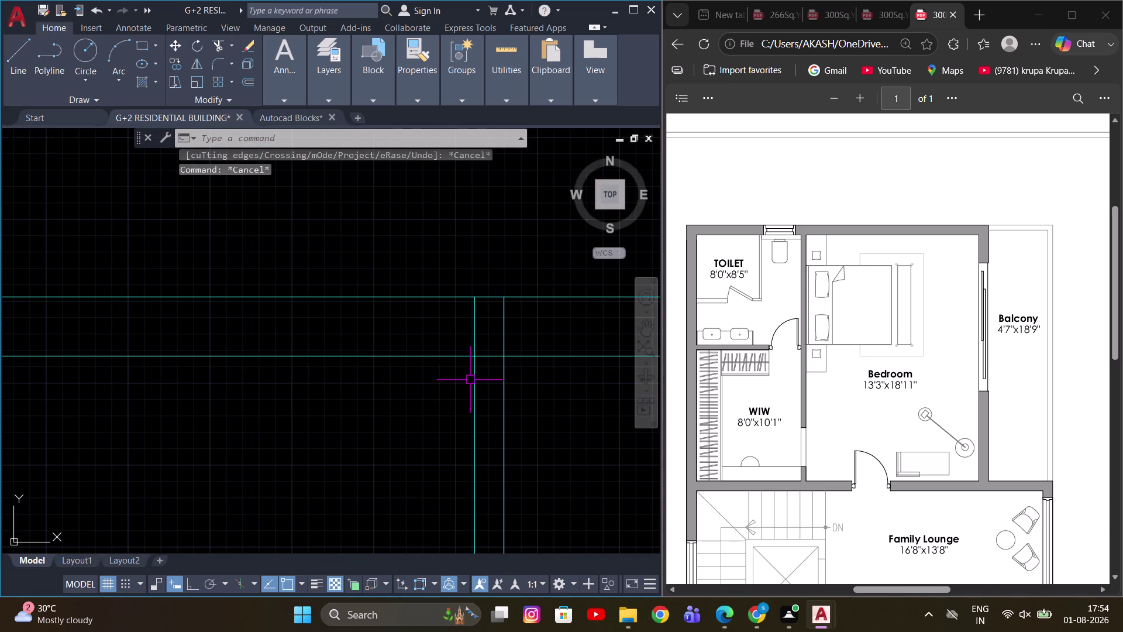
key(o)
key(Return)
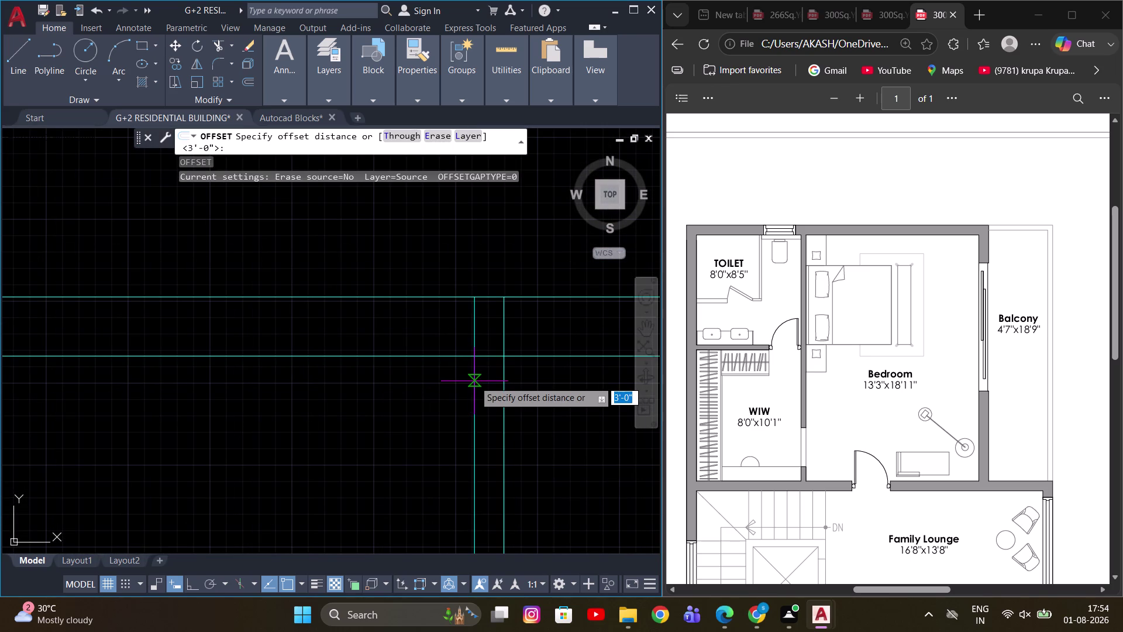
key(3)
key(Escape)
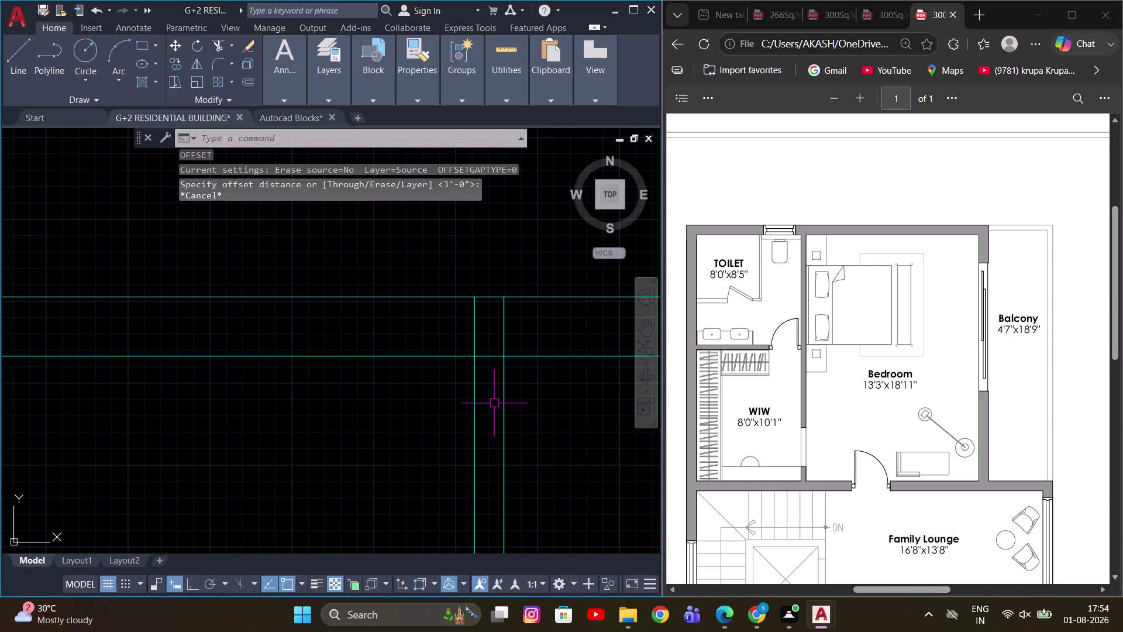
key(o)
key(Return)
text(3)
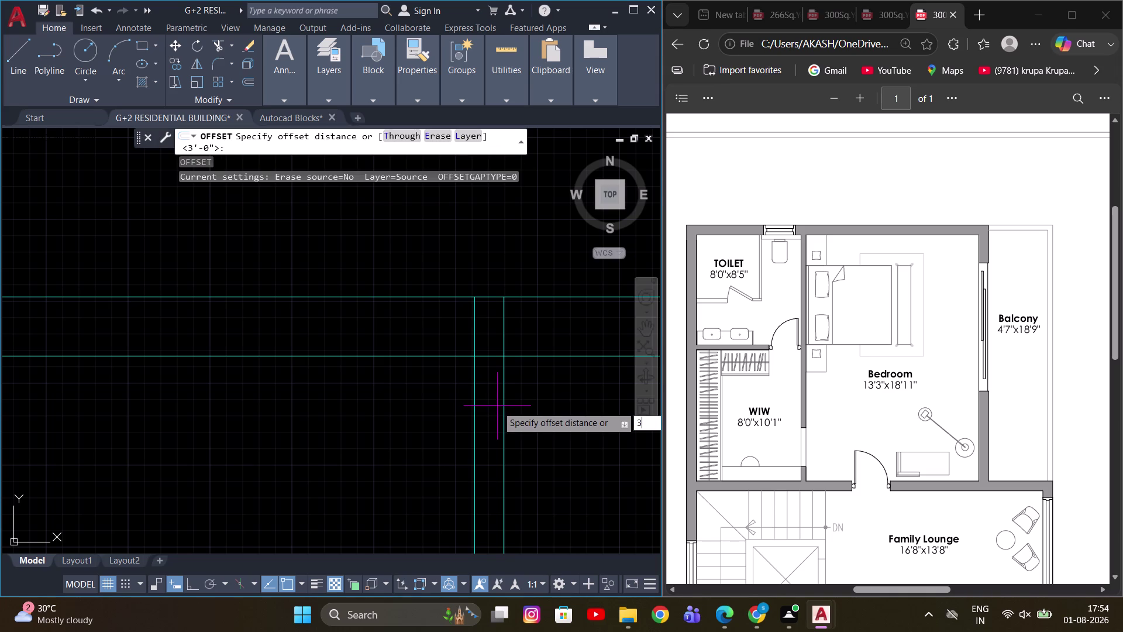
text(')
key(Return)
click(470, 429)
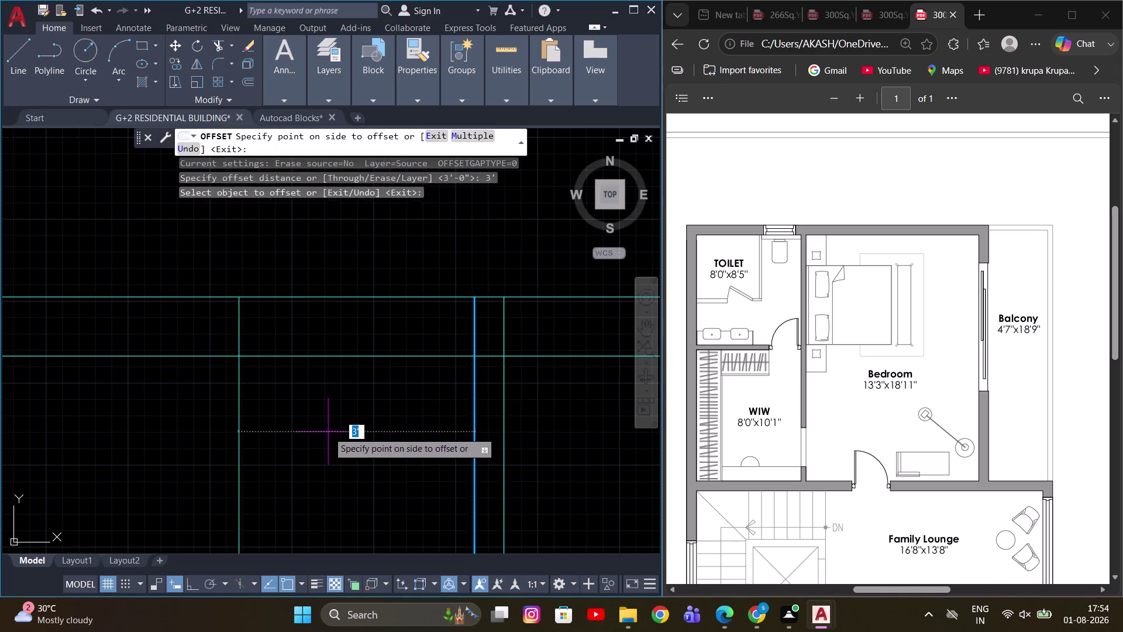
click(322, 432)
scroll(down, 3)
key(Escape)
Offset a vertical wall line by 4 units.
middle_drag(354, 387, 369, 353)
key(Escape)
scroll(up, 3)
middle_drag(363, 333, 321, 385)
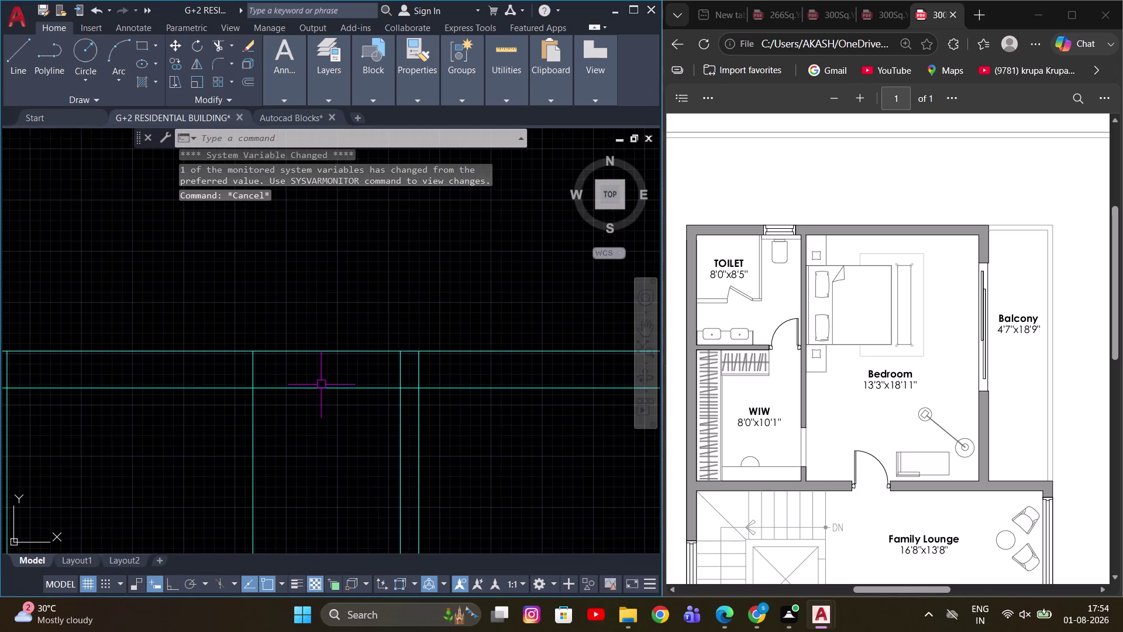
scroll(down, 3)
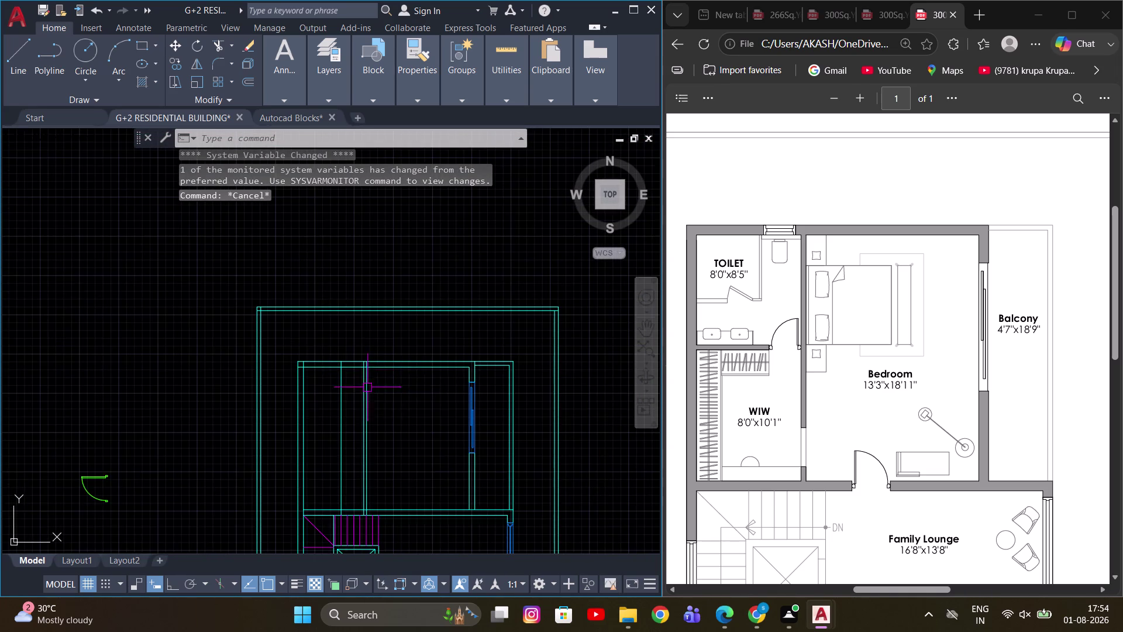
scroll(up, 3)
scroll(up, 3)
middle_drag(374, 373, 357, 372)
scroll(up, 3)
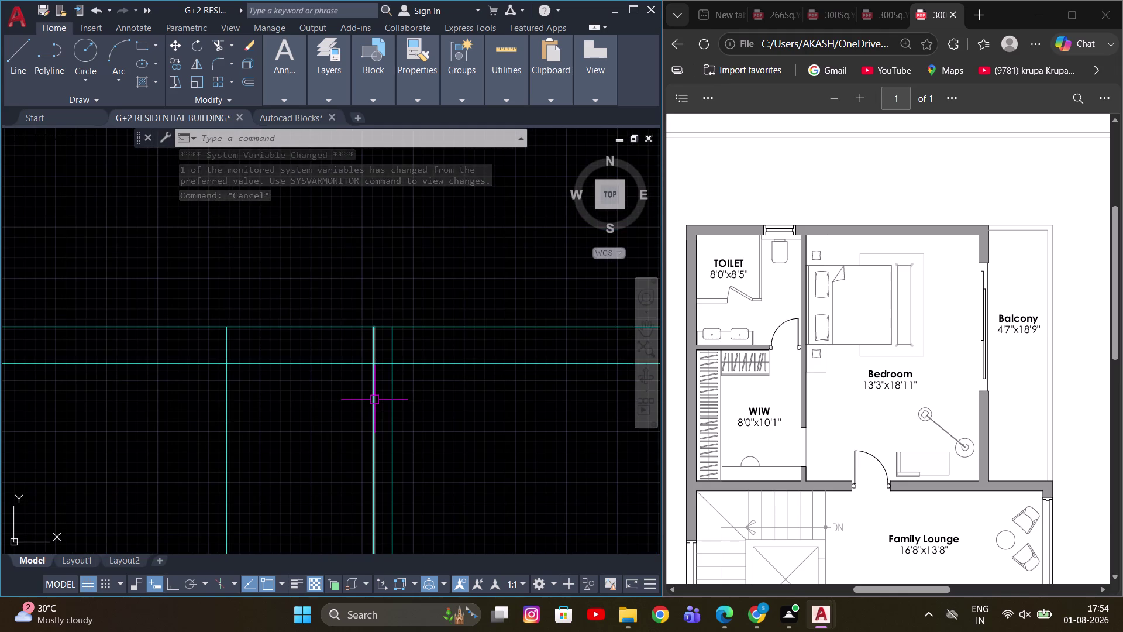
key(o)
key(Return)
key(4)
key(Return)
drag(376, 406, 359, 412)
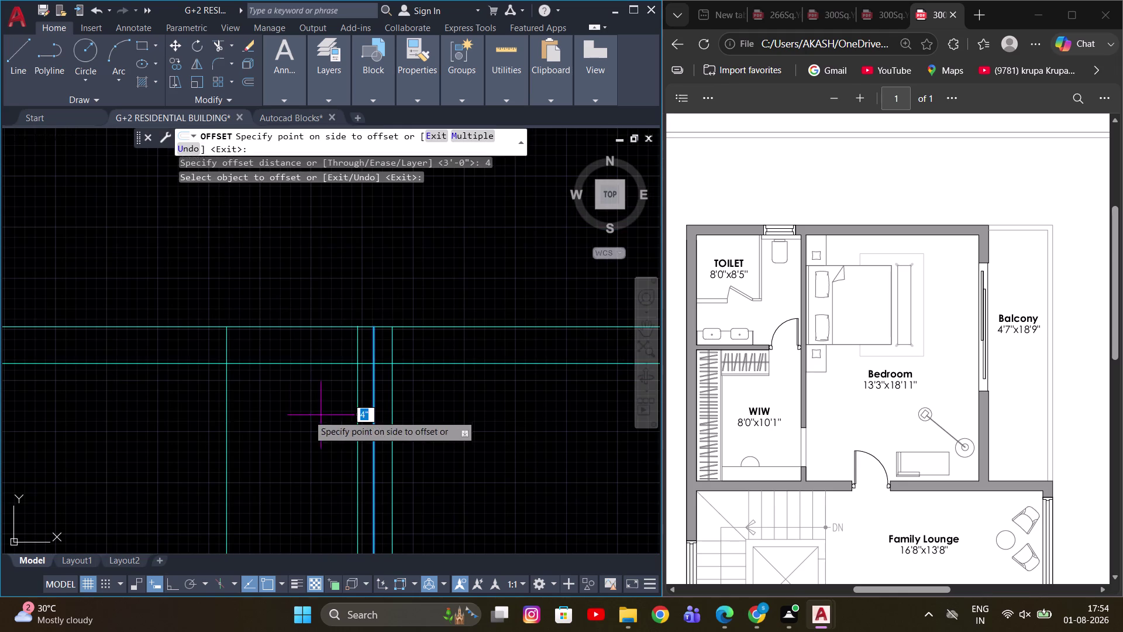
click(289, 414)
Offset the next wall line by 2 units.
click(228, 405)
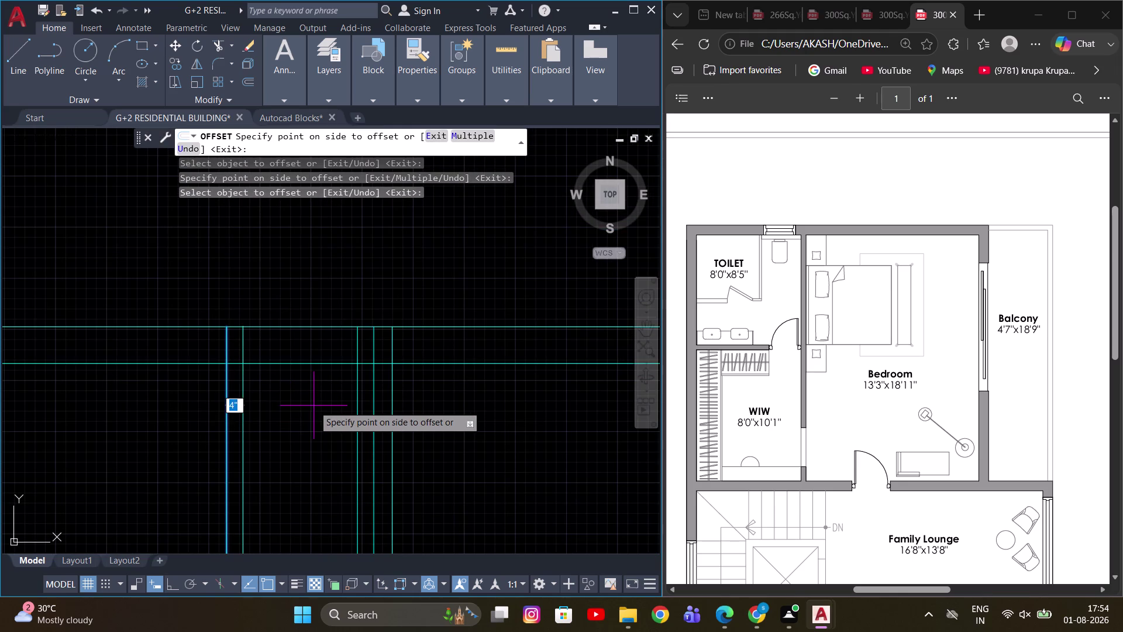
key(1)
key(BackSpace)
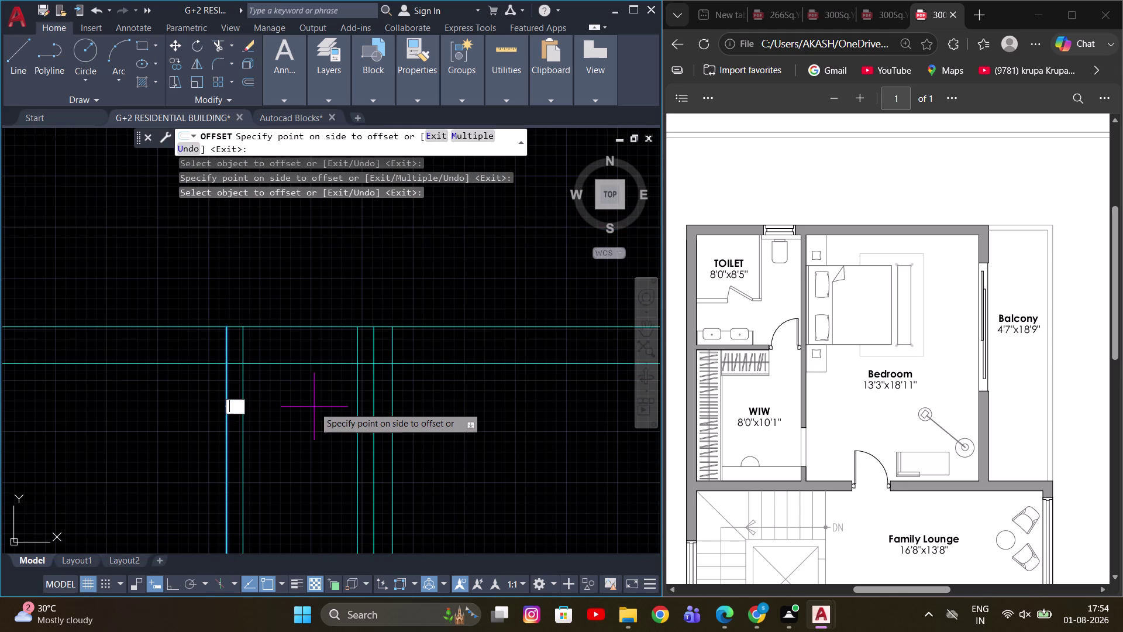
key(2)
key(Return)
middle_drag(305, 377, 315, 338)
scroll(up, 3)
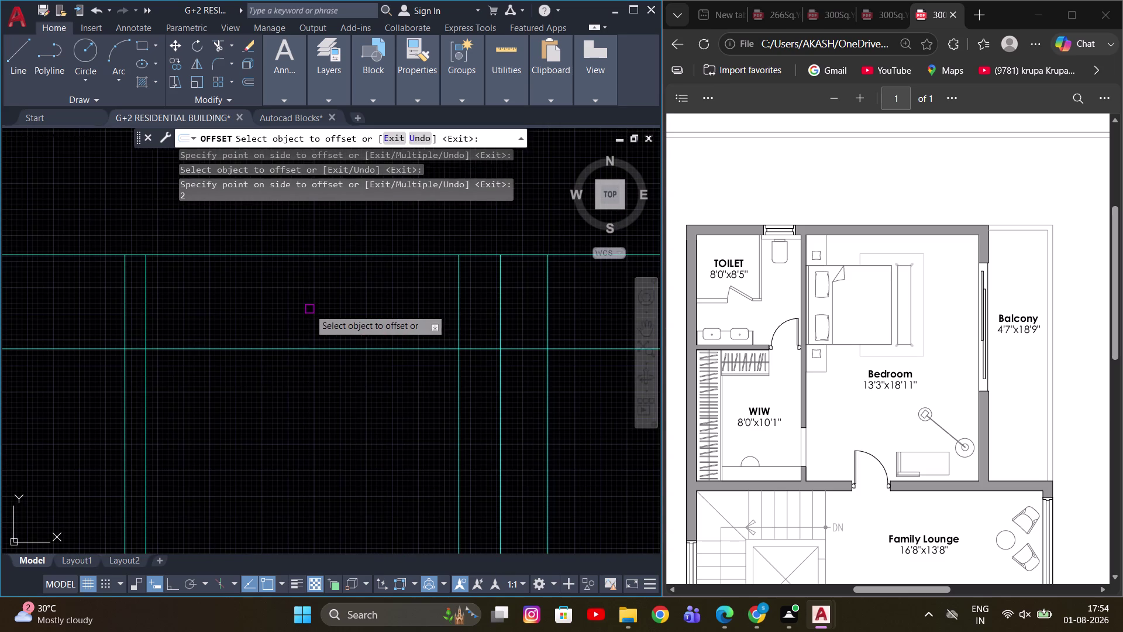
key(Escape)
Trim the overlapping wall lines at the first junction, including a fence across them.
text(TR)
key(space)
scroll(down, 3)
drag(307, 262, 306, 274)
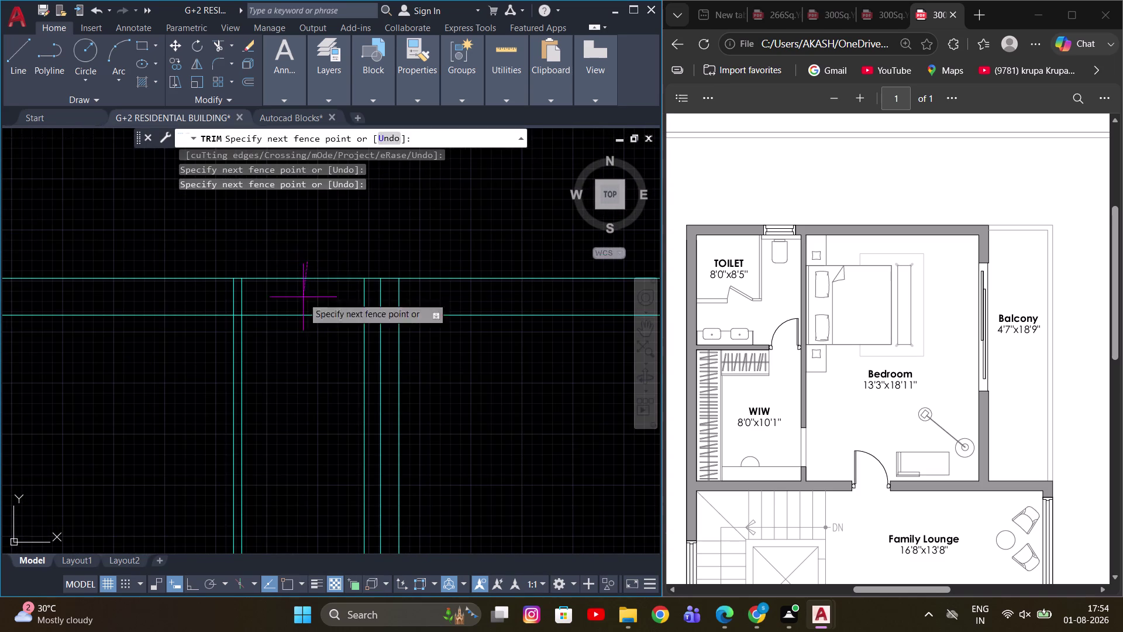
click(294, 363)
click(364, 349)
scroll(up, 3)
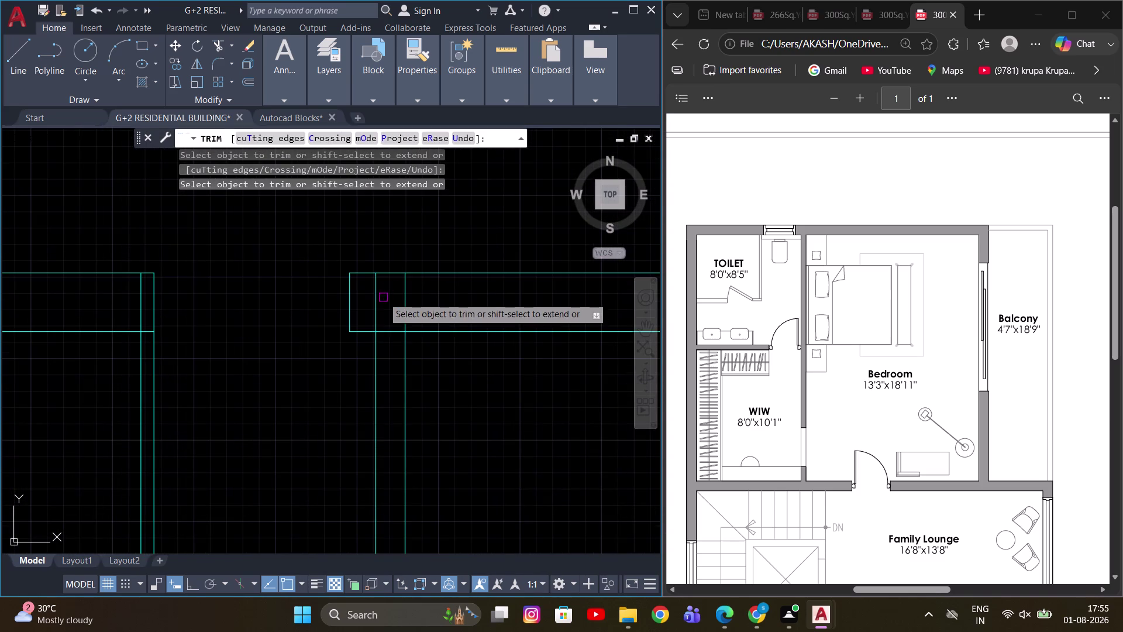
click(368, 307)
click(445, 307)
drag(385, 317, 386, 362)
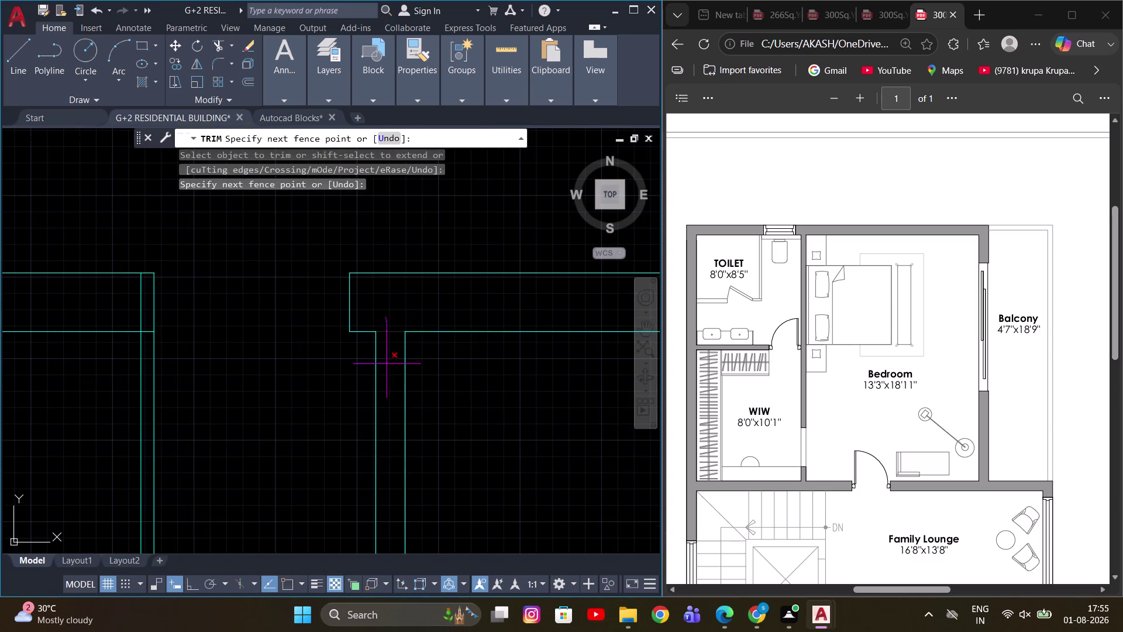
drag(387, 362, 386, 364)
scroll(up, 3)
Trim the leftover wall segments at the remaining junctions.
middle_drag(147, 354, 218, 383)
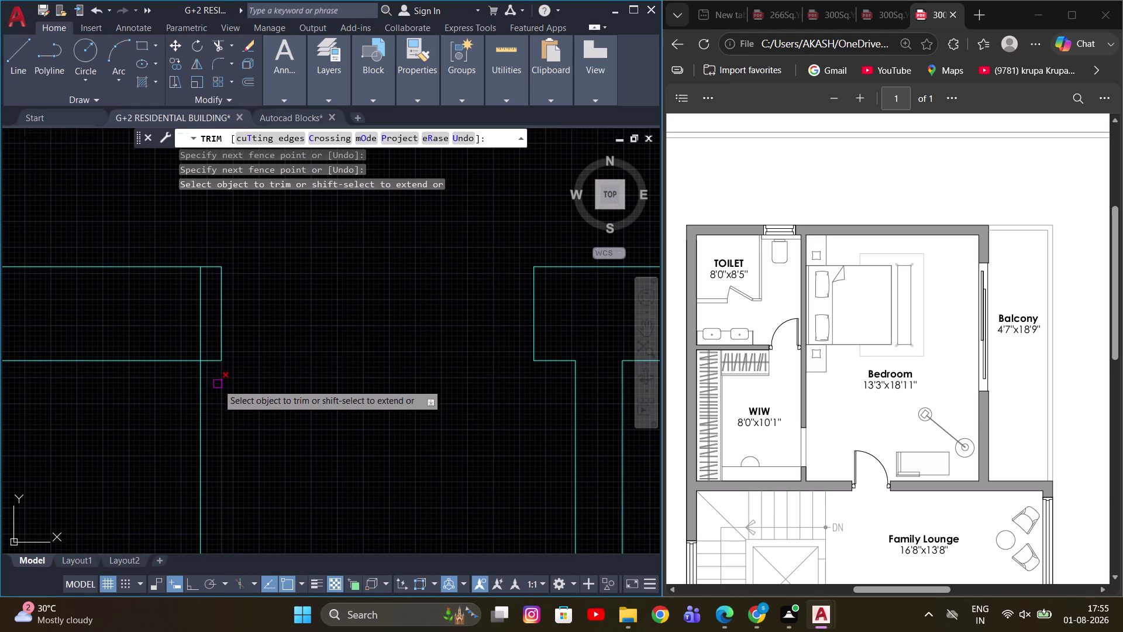
click(222, 390)
scroll(down, 3)
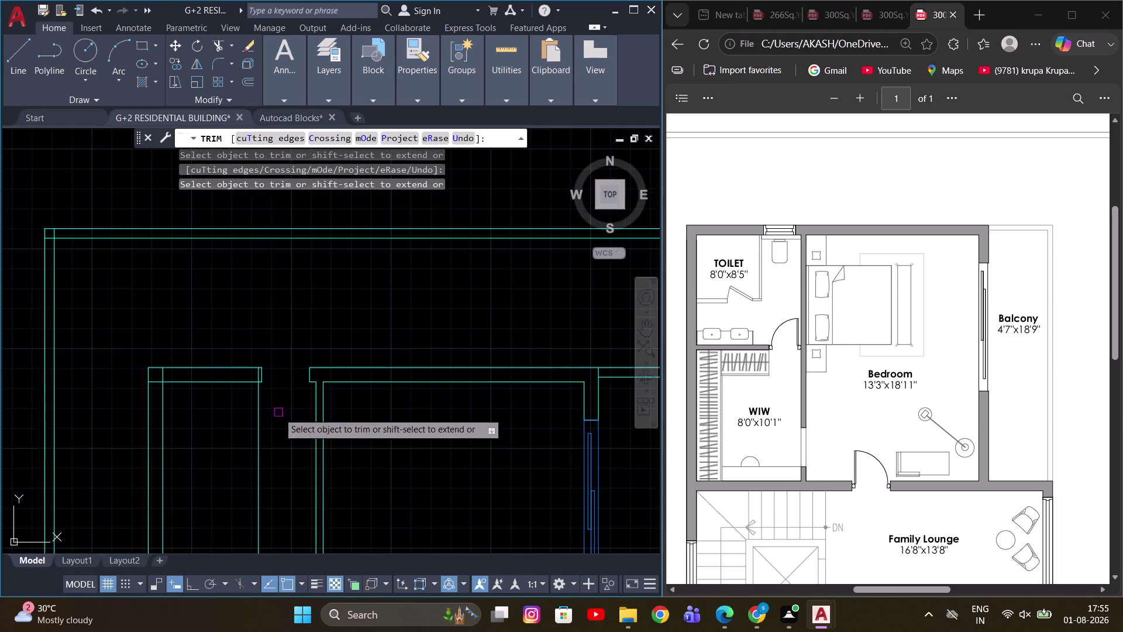
middle_drag(280, 430, 281, 340)
scroll(up, 3)
scroll(up, 3)
middle_drag(261, 283, 277, 348)
scroll(up, 3)
scroll(up, 3)
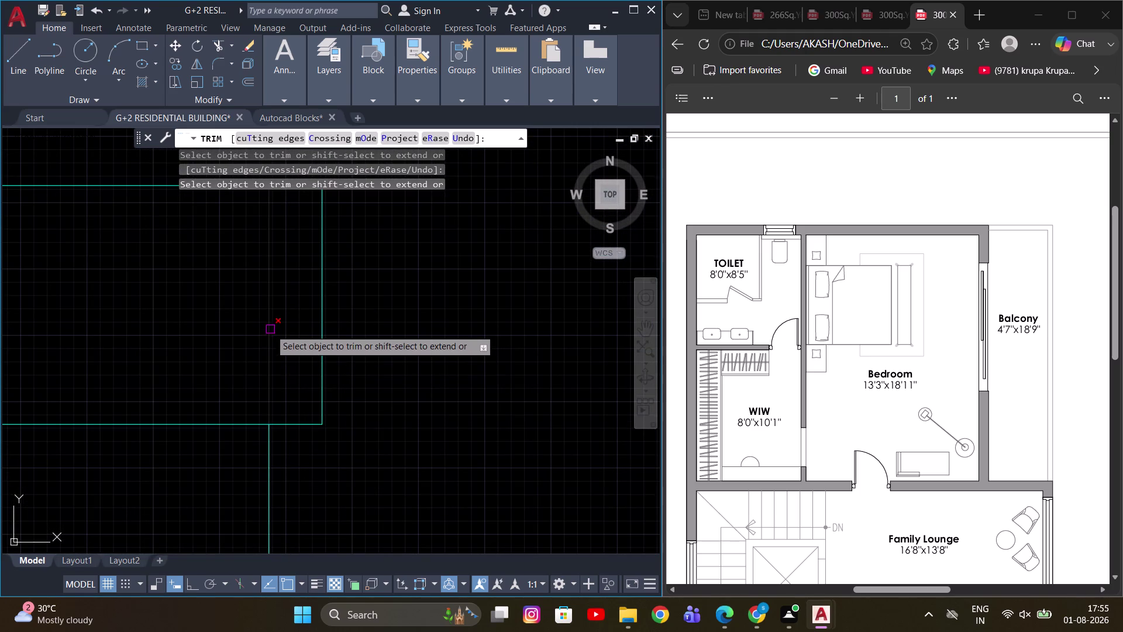
click(271, 327)
scroll(down, 3)
key(Escape)
middle_drag(346, 403, 326, 351)
key(Escape)
scroll(down, 3)
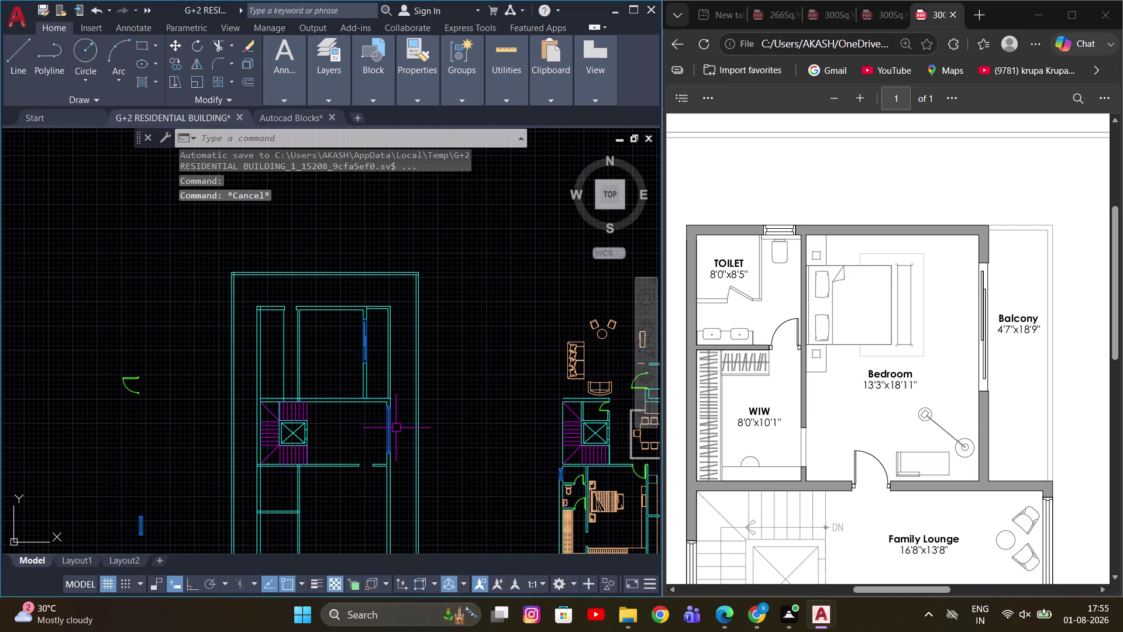
Select the window block and cancel an accidentally started measure command.
middle_drag(182, 485, 323, 304)
scroll(up, 3)
drag(210, 449, 197, 441)
click(172, 417)
scroll(up, 3)
key(Escape)
key(m)
key(e)
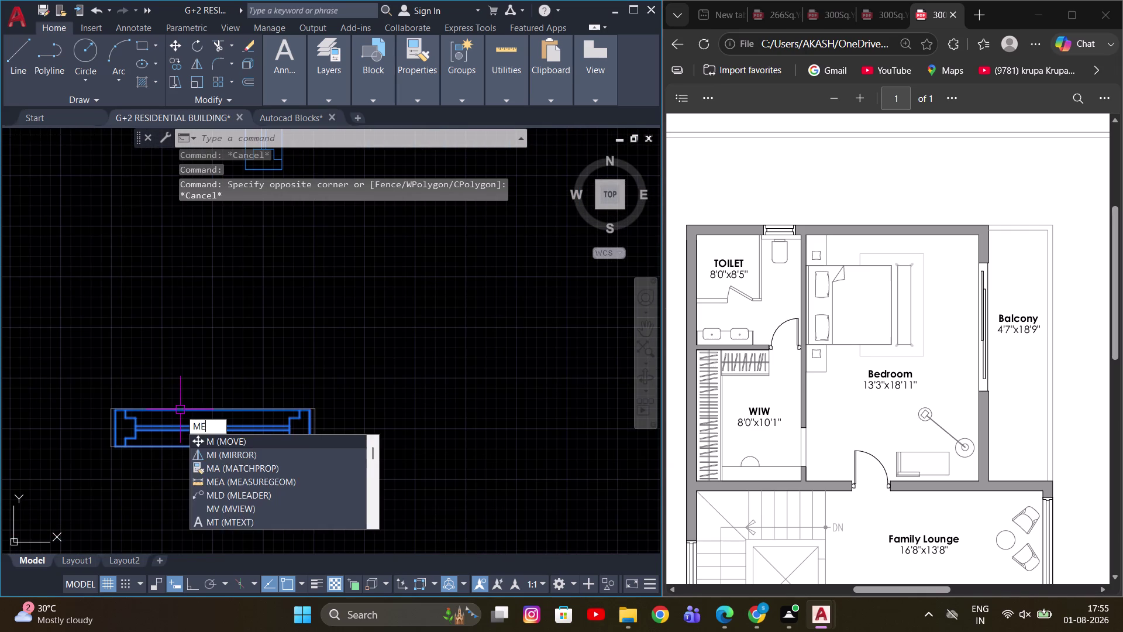
key(a)
key(space)
key(Escape)
Move the window block by its corner to near the first-floor top wall.
drag(368, 487, 340, 462)
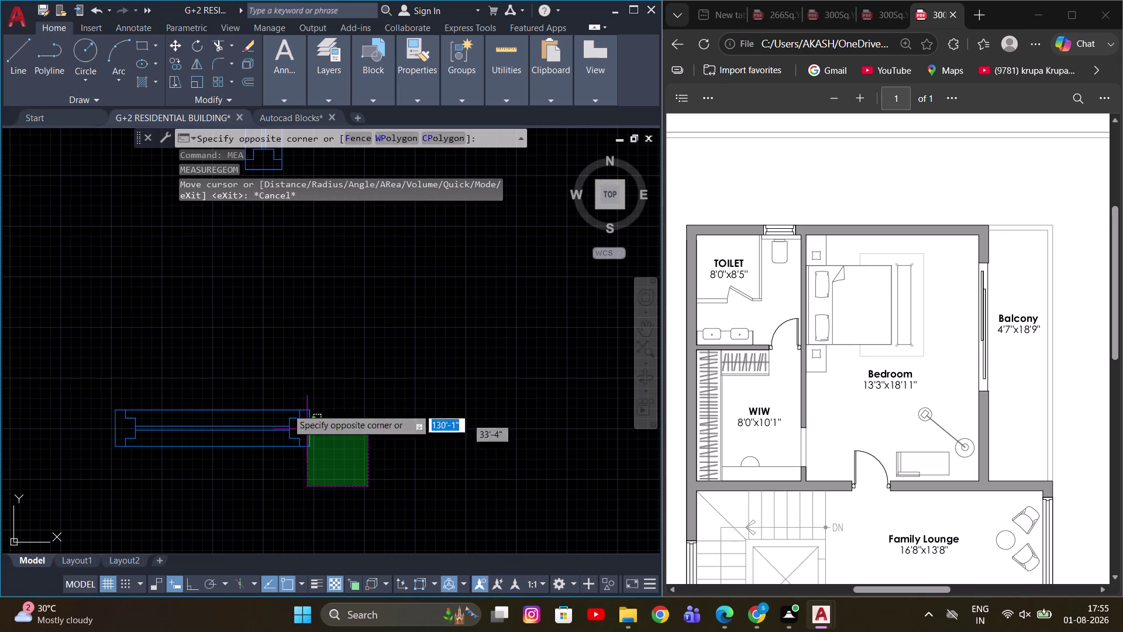
click(271, 387)
scroll(down, 3)
key(m)
key(space)
scroll(up, 3)
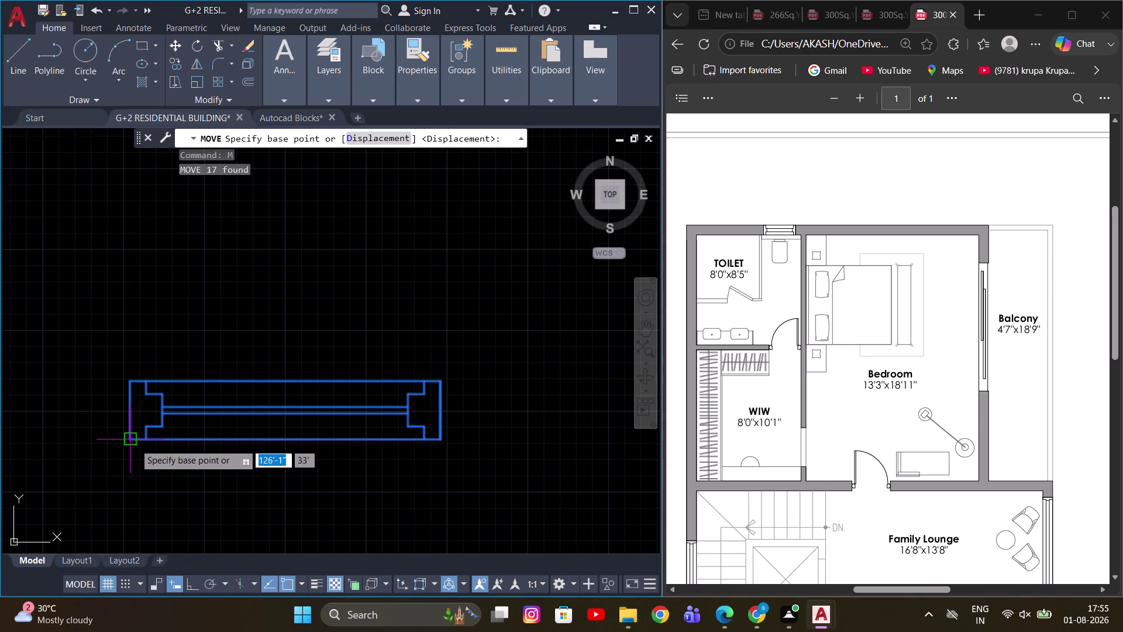
click(134, 443)
scroll(down, 3)
middle_drag(357, 336, 252, 500)
scroll(down, 3)
scroll(up, 3)
middle_drag(389, 311, 398, 434)
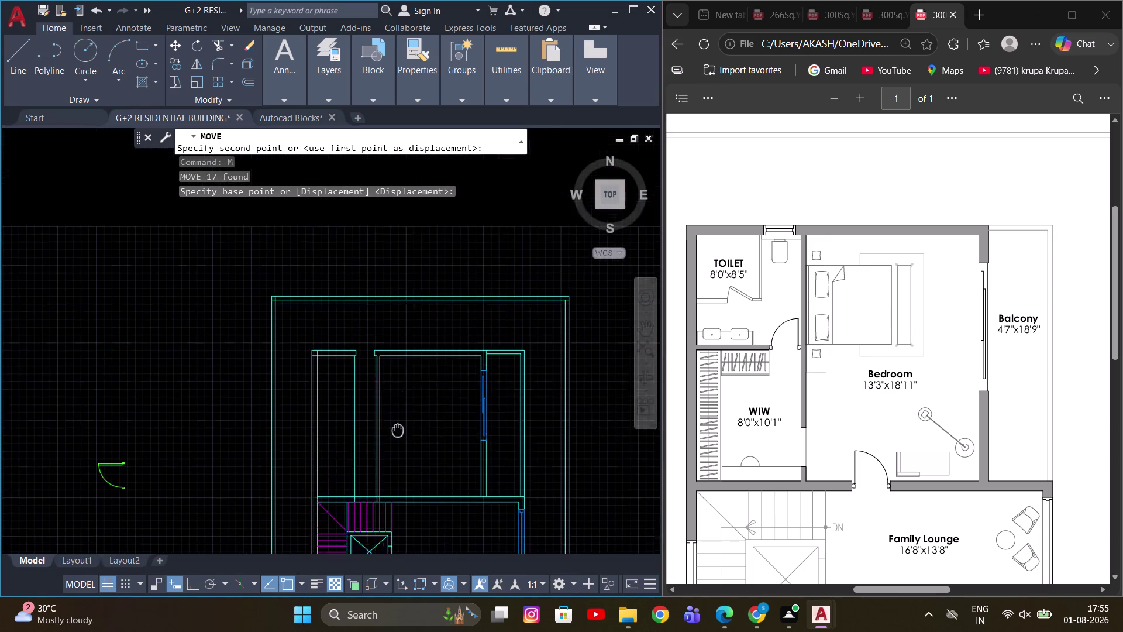
scroll(up, 3)
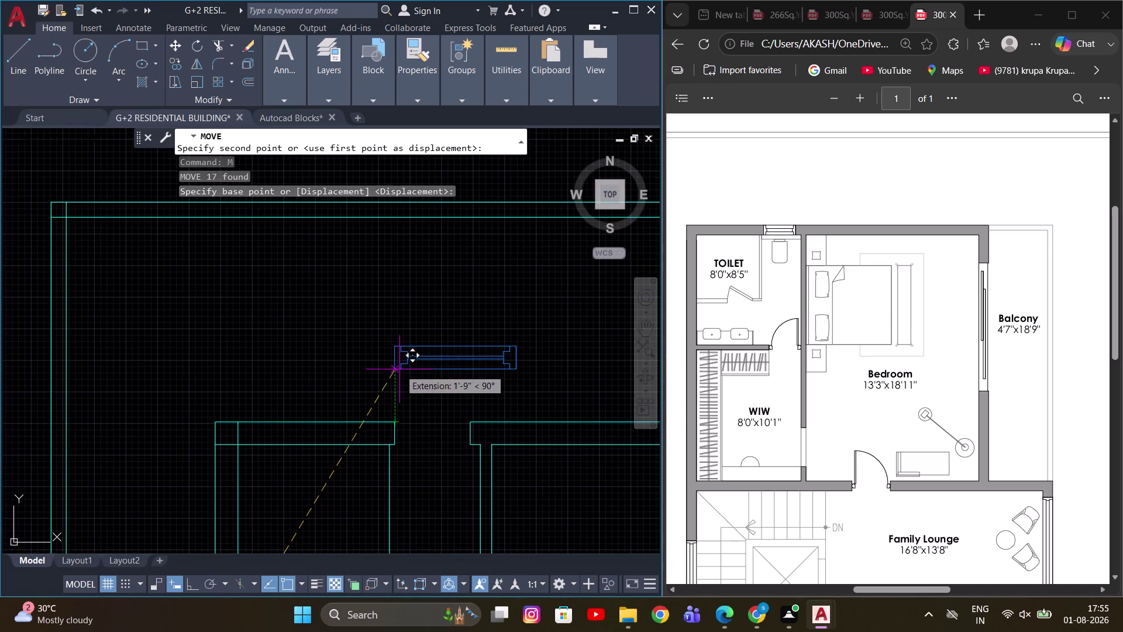
click(399, 370)
key(Escape)
Stretch the window's right end to shorten it by 2' with Ortho on.
click(531, 379)
click(493, 334)
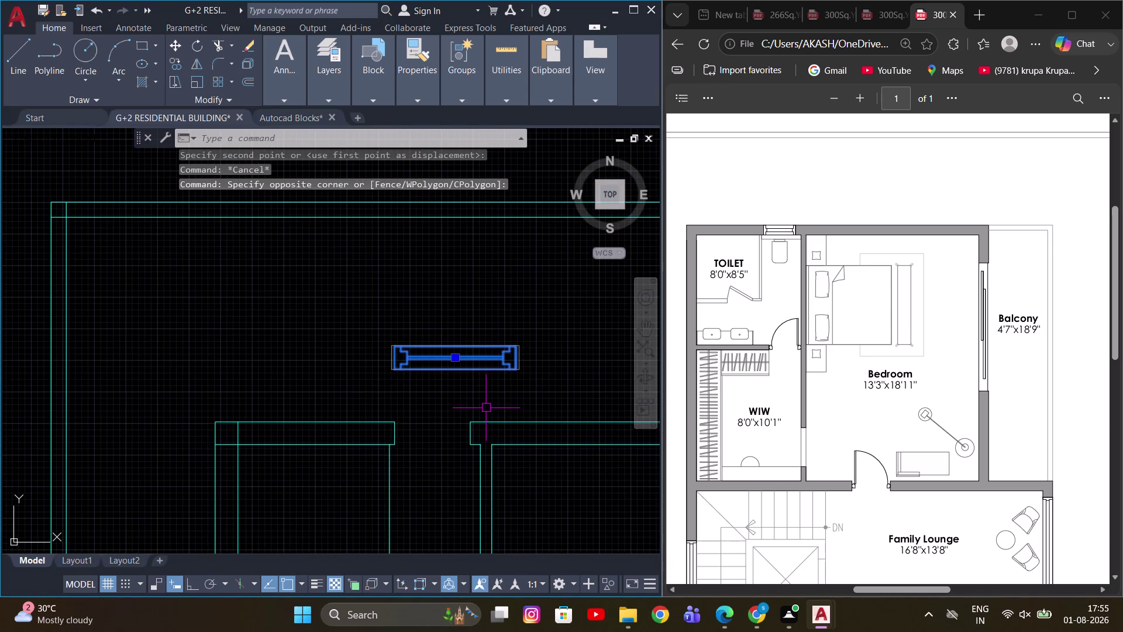
key(s)
key(space)
key(Escape)
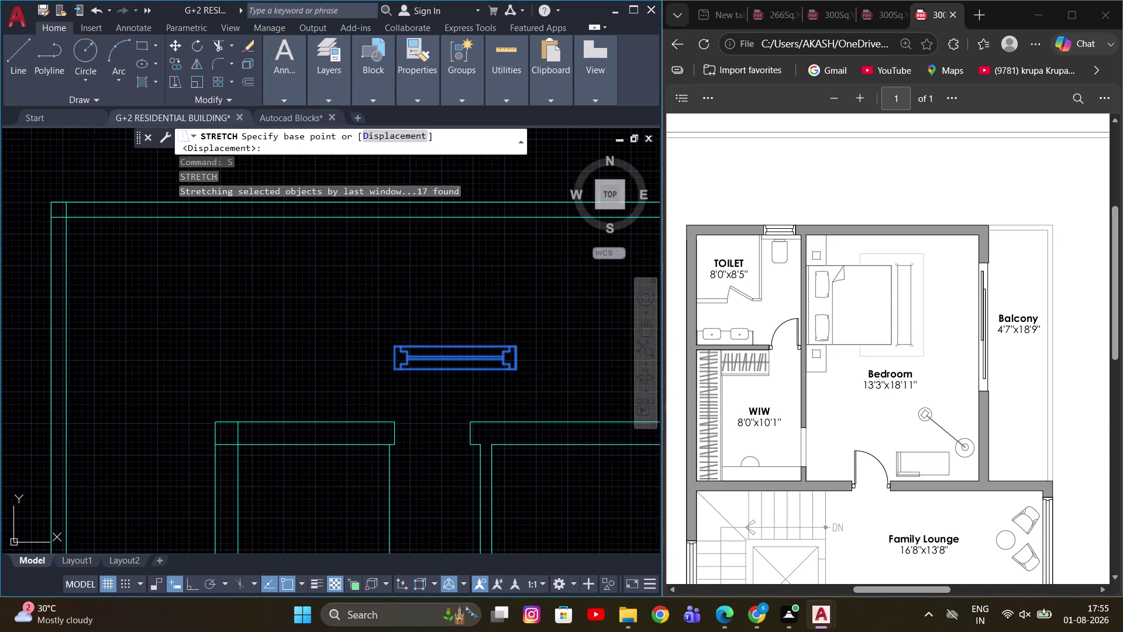
key(s)
key(space)
drag(542, 397, 536, 387)
click(486, 315)
key(space)
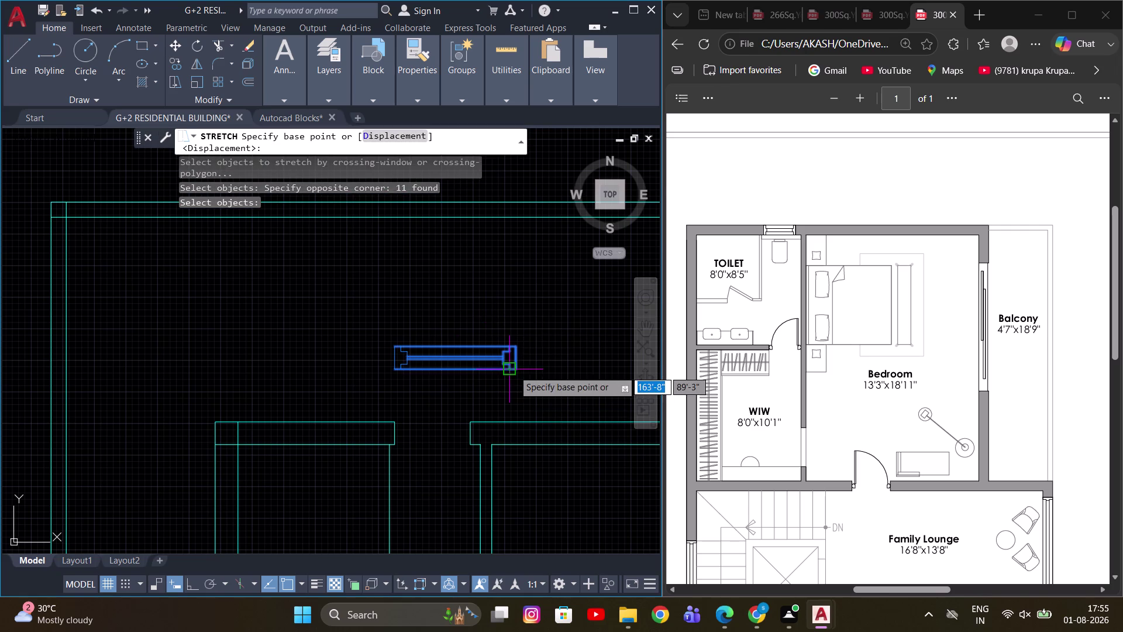
scroll(up, 3)
click(520, 371)
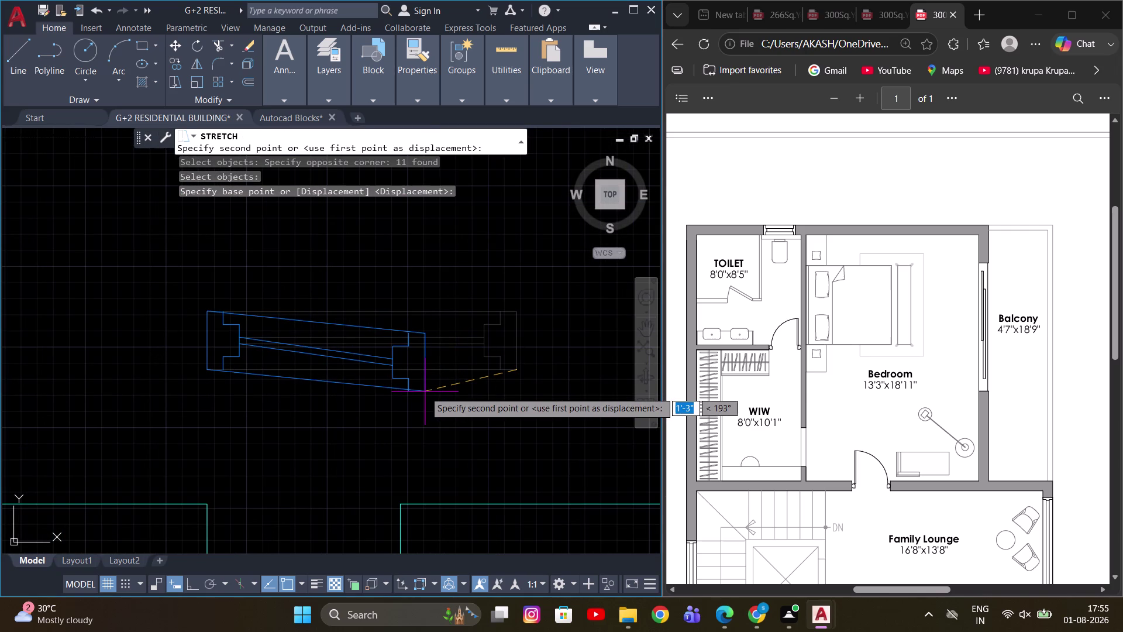
key(F8)
text(2')
key(Return)
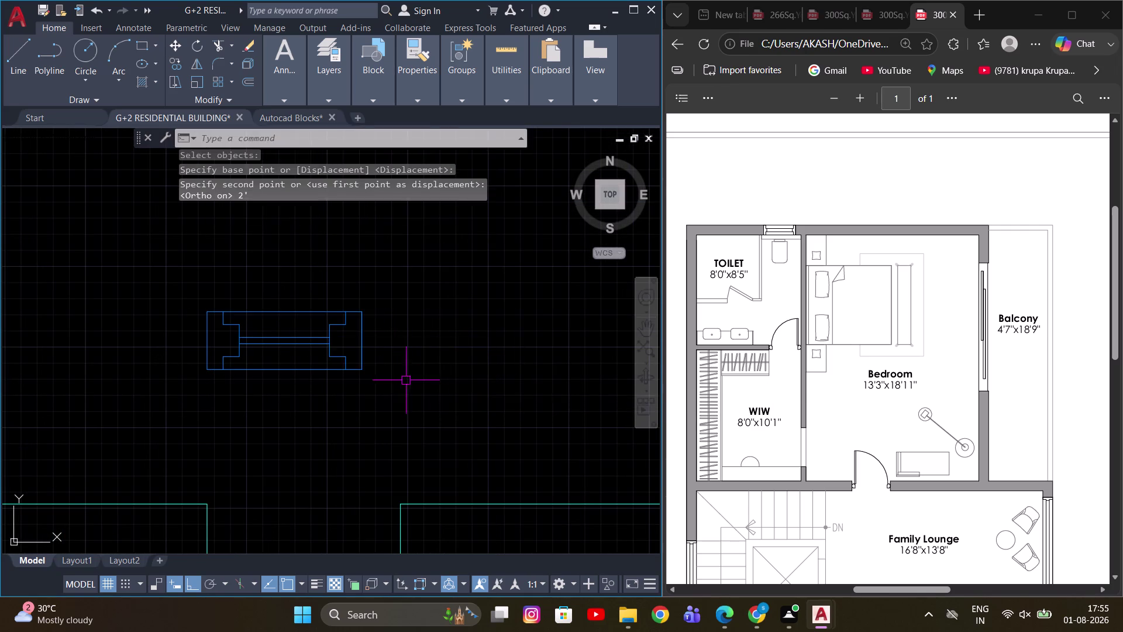
Begin moving the shortened window from its corner, then cancel the move.
scroll(down, 3)
click(375, 383)
scroll(up, 3)
middle_drag(382, 410, 395, 389)
key(m)
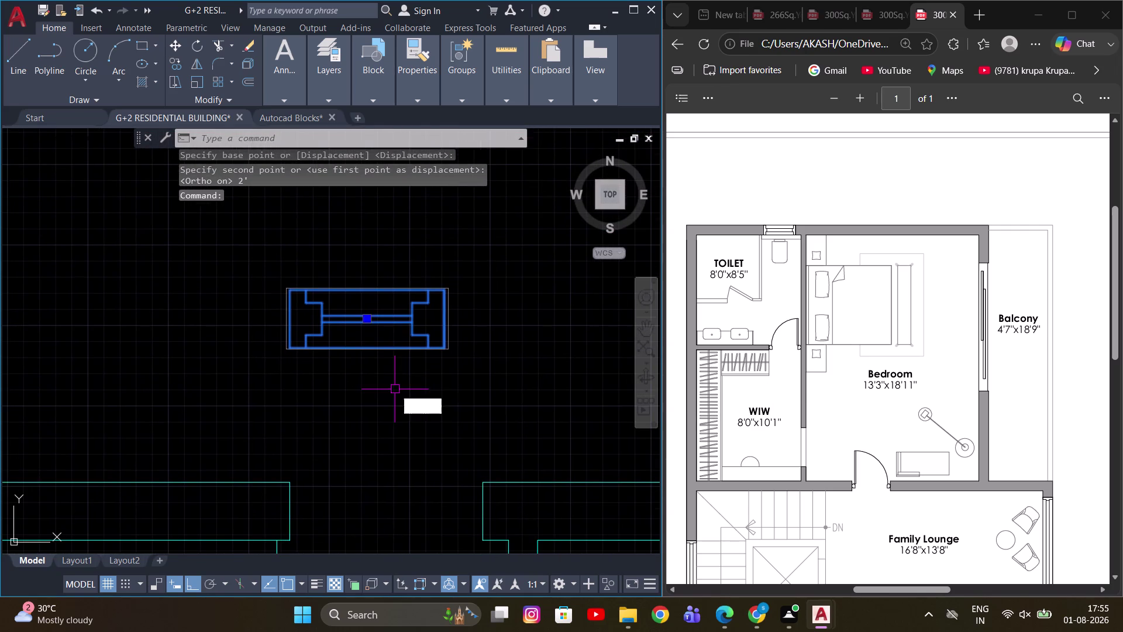
key(space)
click(290, 354)
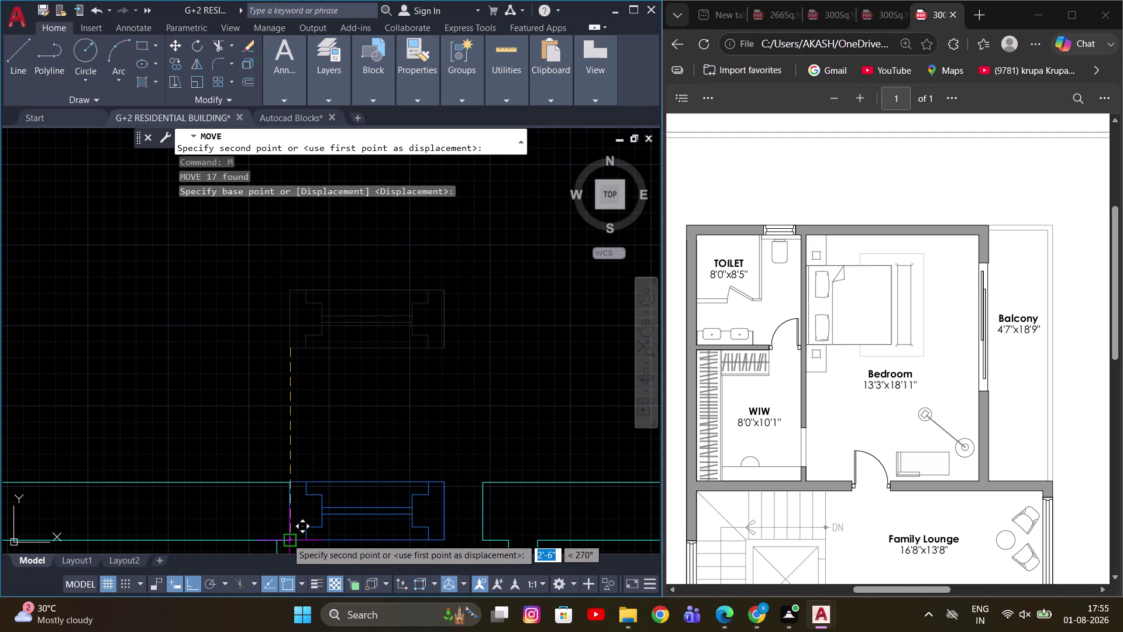
scroll(up, 3)
middle_drag(291, 523, 333, 431)
scroll(up, 3)
key(Escape)
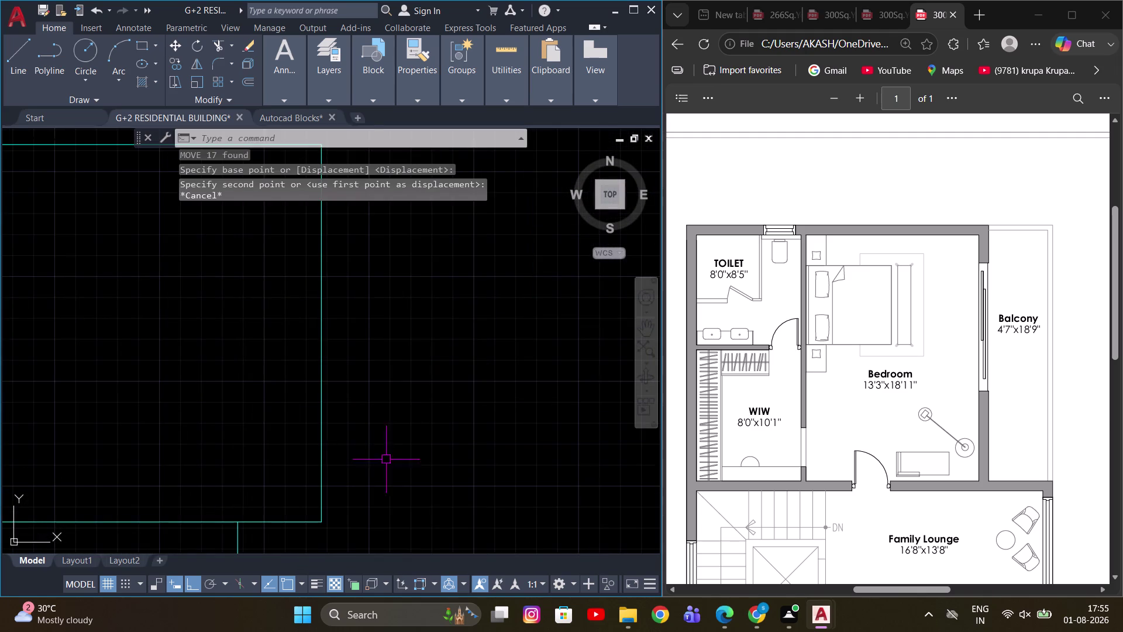
Move the window by its corner into the top wall opening.
scroll(down, 3)
scroll(down, 3)
middle_drag(438, 327, 399, 448)
drag(398, 400, 371, 358)
click(335, 328)
key(m)
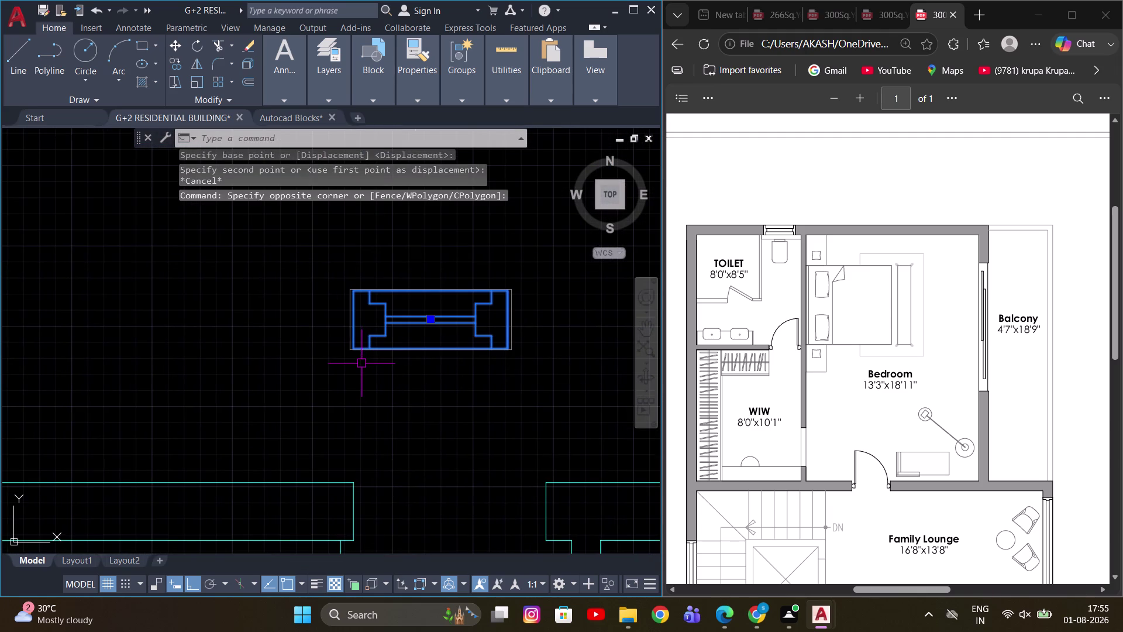
key(space)
scroll(up, 3)
click(338, 328)
scroll(down, 3)
middle_drag(362, 461, 361, 434)
scroll(up, 3)
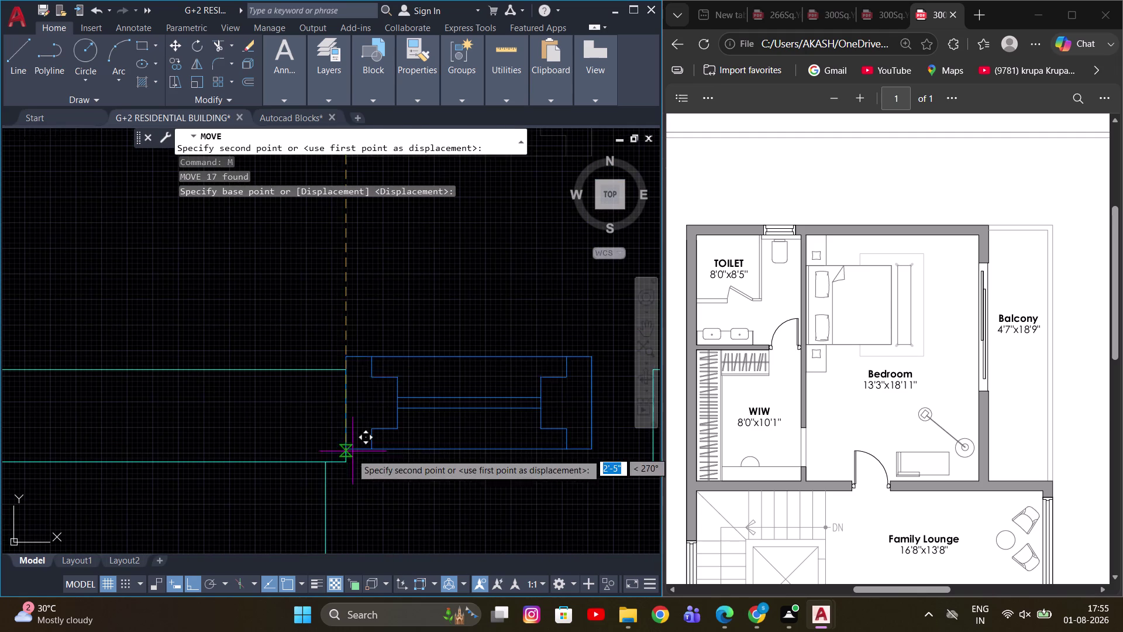
click(348, 459)
key(Escape)
Try stretching the placed window's end, then cancel the attempt.
scroll(down, 3)
scroll(up, 3)
middle_drag(453, 450, 373, 450)
key(s)
key(space)
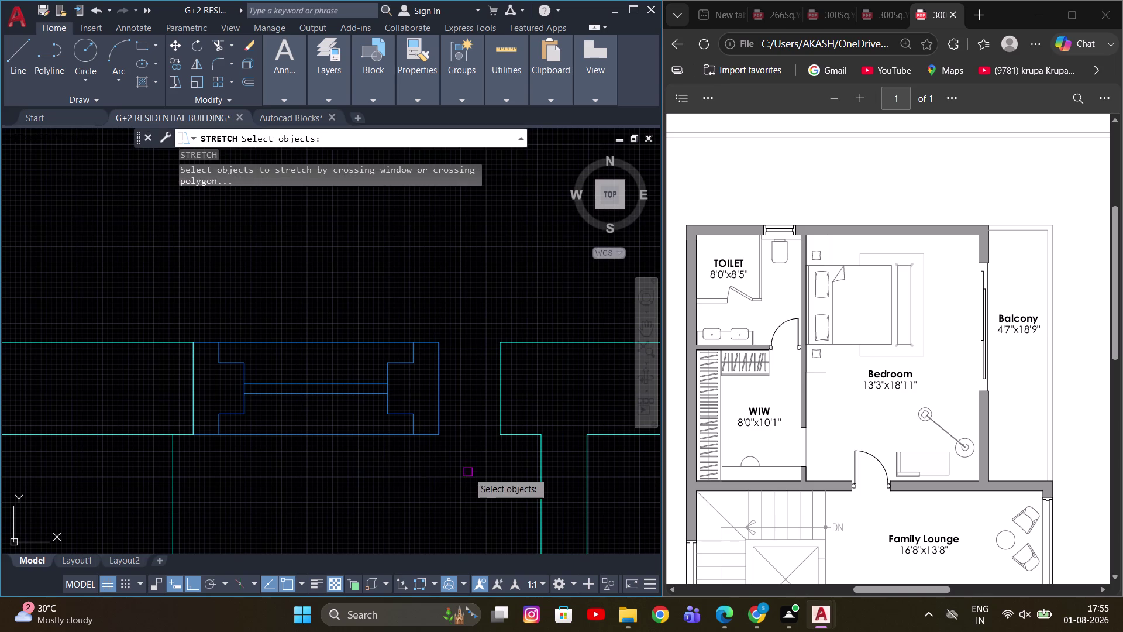
drag(468, 472, 446, 419)
click(394, 322)
key(space)
click(442, 437)
key(Escape)
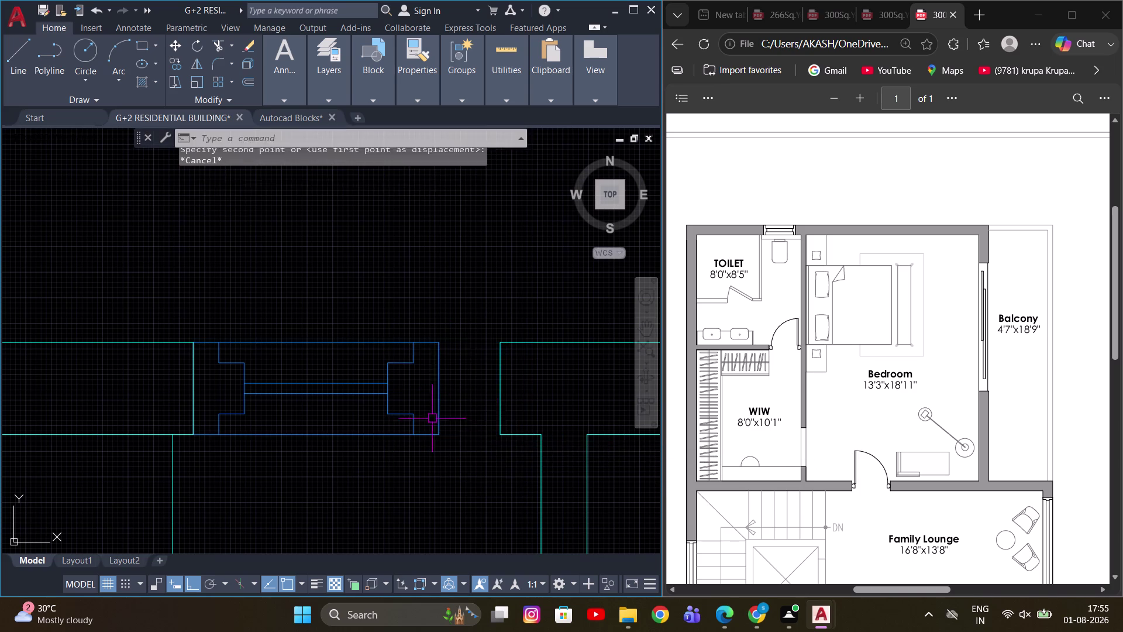
Stretch the window's right end to meet the opening edge.
scroll(down, 3)
key(s)
key(space)
drag(436, 446, 436, 429)
click(362, 328)
key(space)
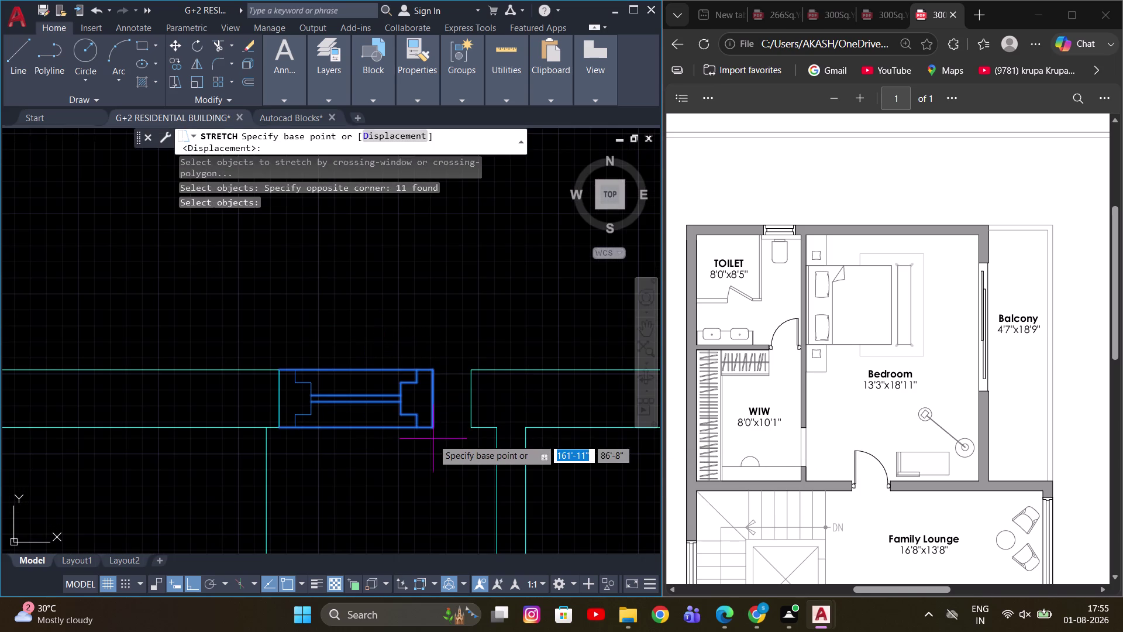
click(434, 430)
click(470, 430)
key(Escape)
Zoom and pan out to view the whole first-floor plan.
scroll(down, 3)
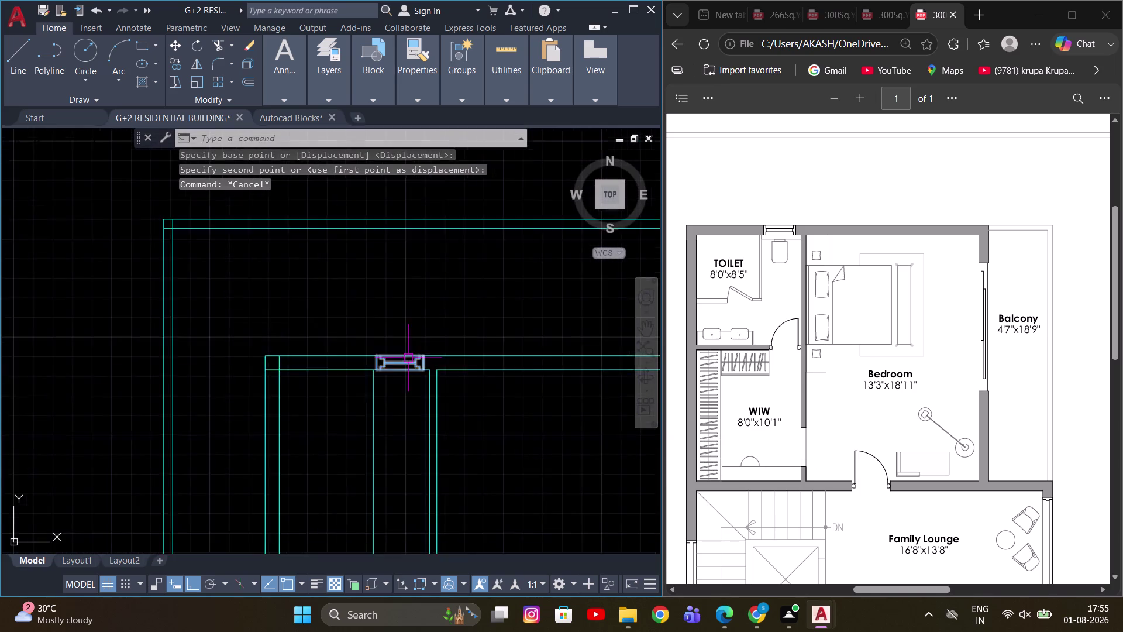
scroll(down, 3)
middle_drag(464, 399, 437, 380)
scroll(down, 3)
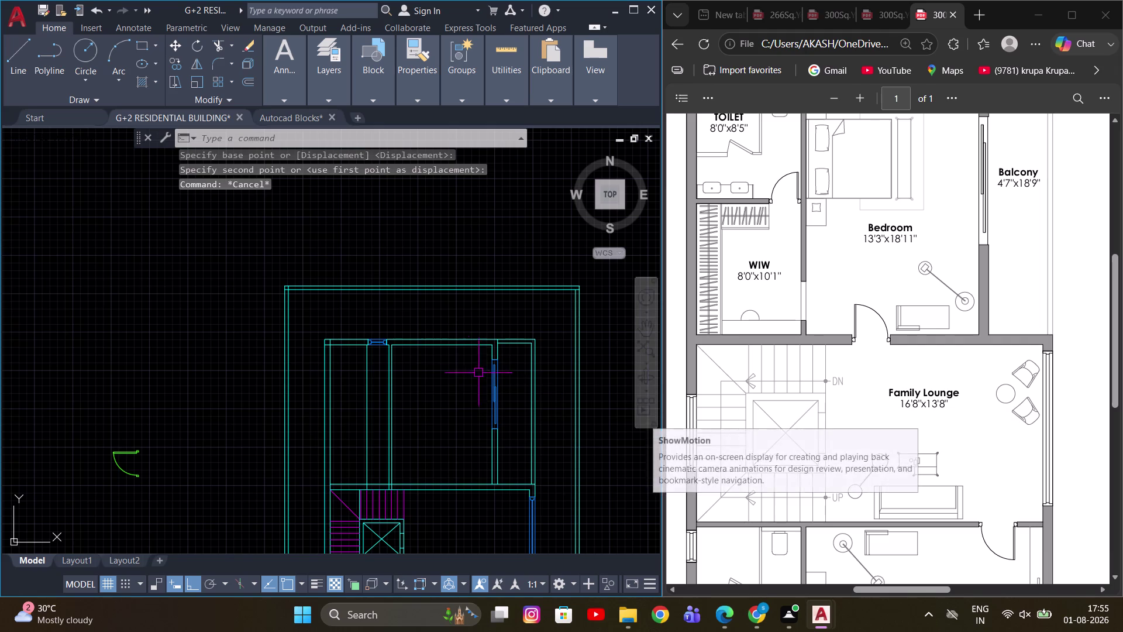
middle_drag(411, 385, 378, 368)
scroll(down, 3)
middle_drag(365, 354, 388, 385)
scroll(up, 3)
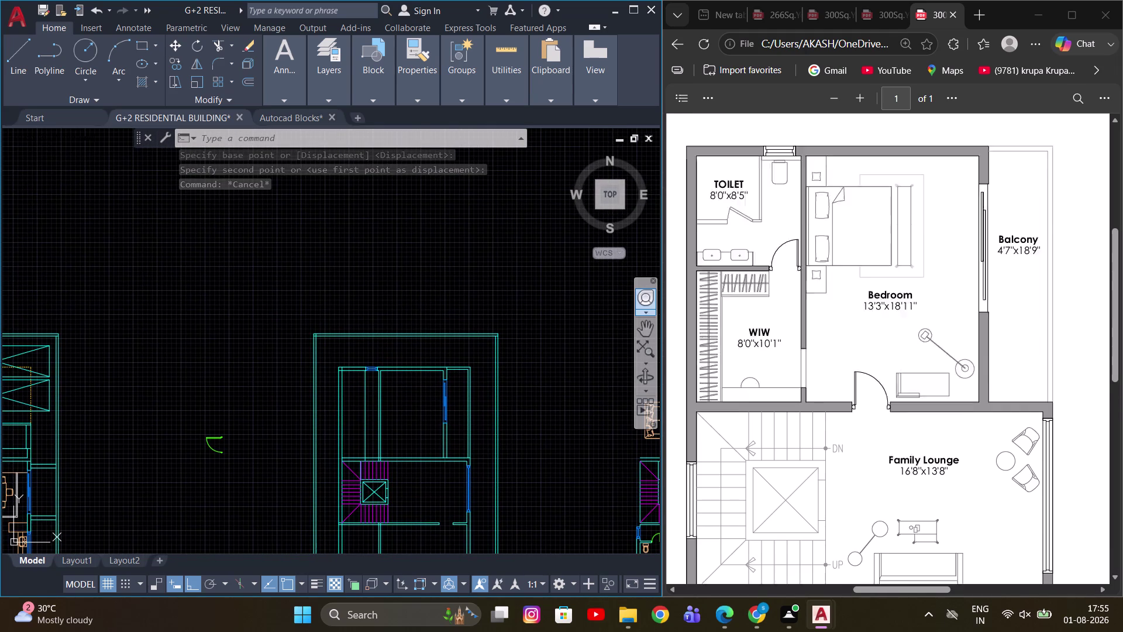
Zoom in on the top wall junction of the first-floor plan.
scroll(up, 3)
click(766, 450)
scroll(up, 3)
middle_drag(369, 387, 363, 323)
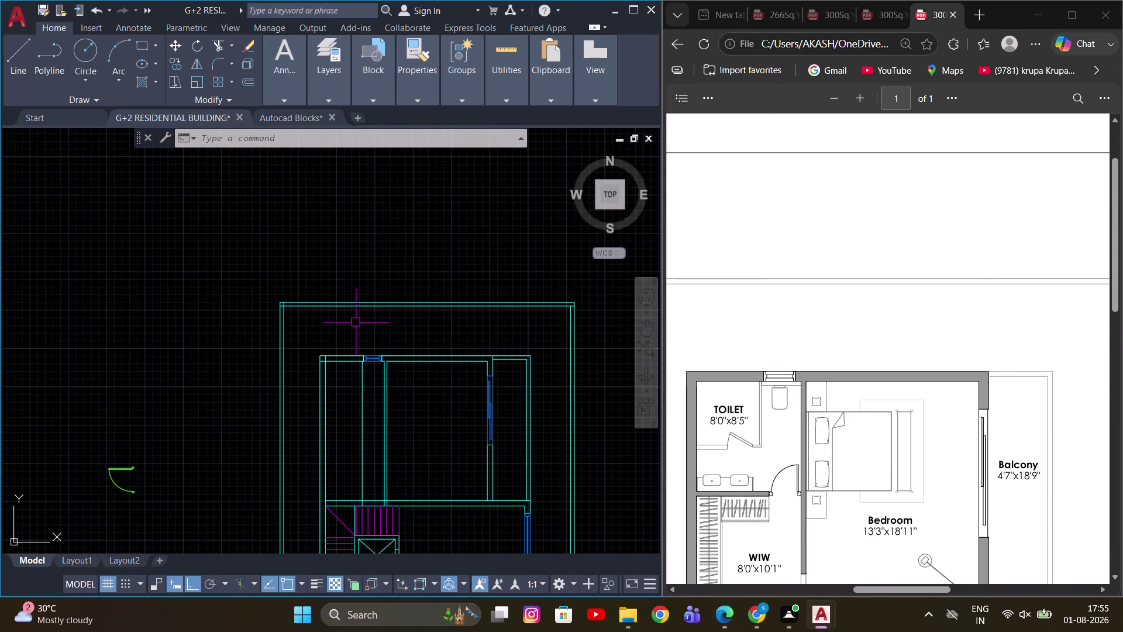
scroll(up, 3)
middle_drag(331, 366, 353, 278)
scroll(down, 3)
middle_drag(344, 349, 347, 302)
scroll(up, 3)
Trim the wall lines crossing the window opening in the top wall.
key(Escape)
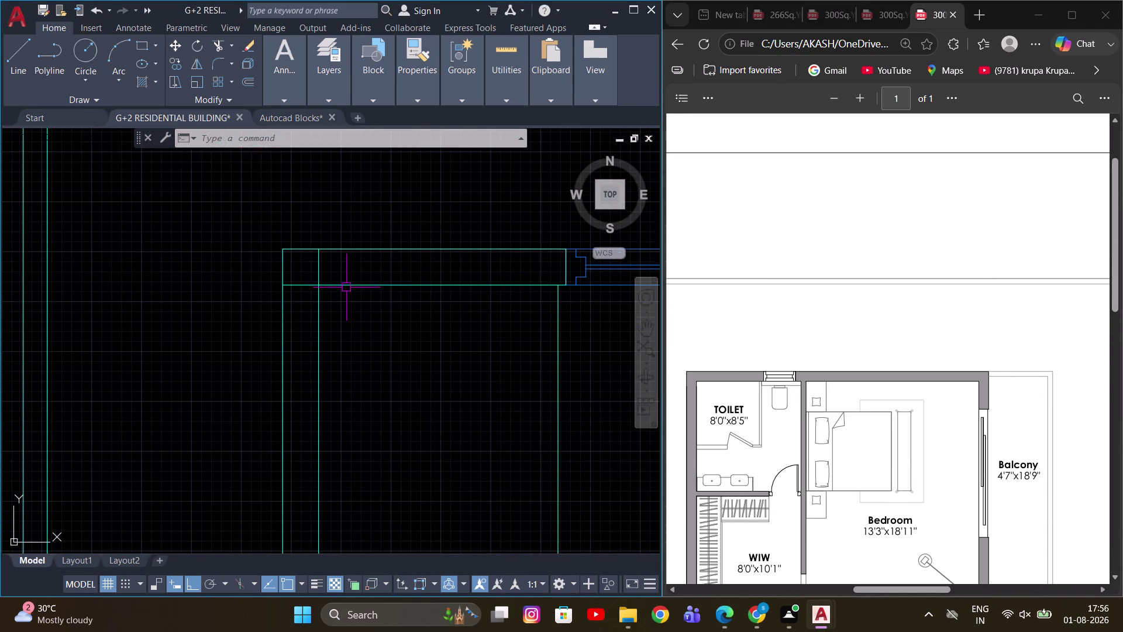
middle_drag(338, 286, 325, 317)
key(t)
key(r)
scroll(up, 3)
key(space)
drag(300, 287, 238, 352)
key(Escape)
Start the Offset command (O) for the first-floor wall lines.
scroll(down, 3)
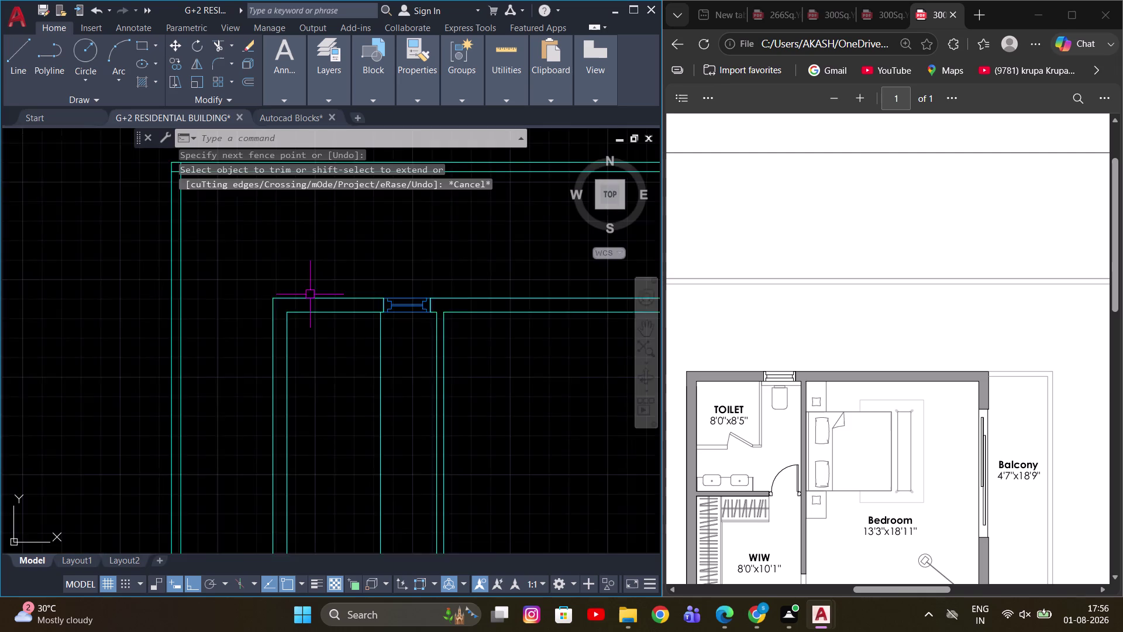
scroll(down, 3)
middle_drag(400, 395, 400, 322)
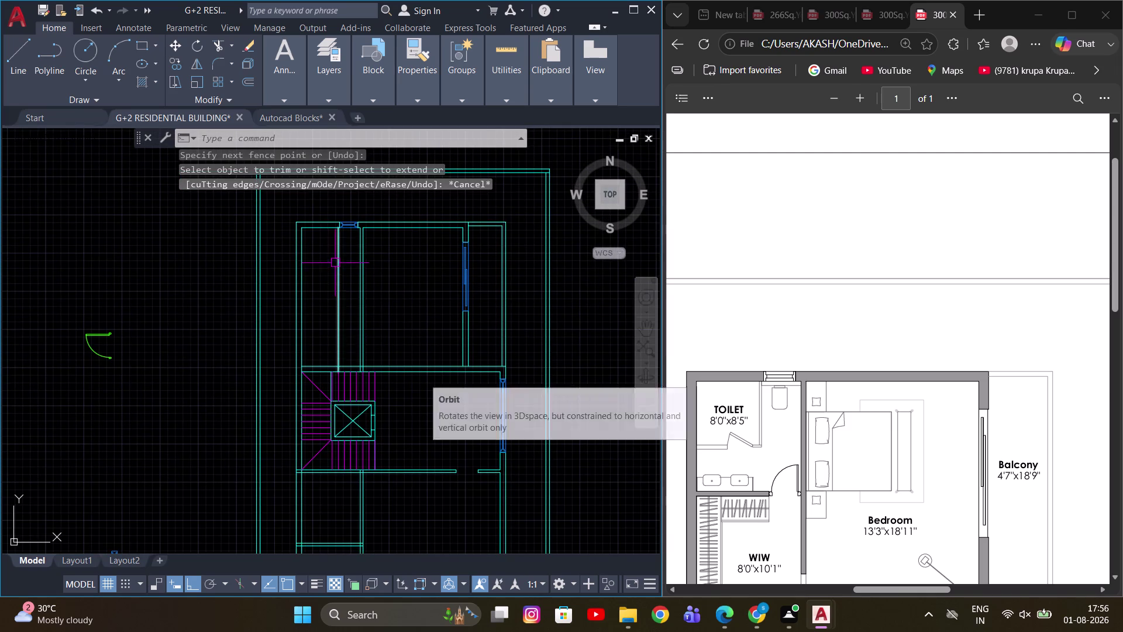
middle_drag(335, 263, 354, 338)
key(Escape)
scroll(up, 3)
scroll(up, 3)
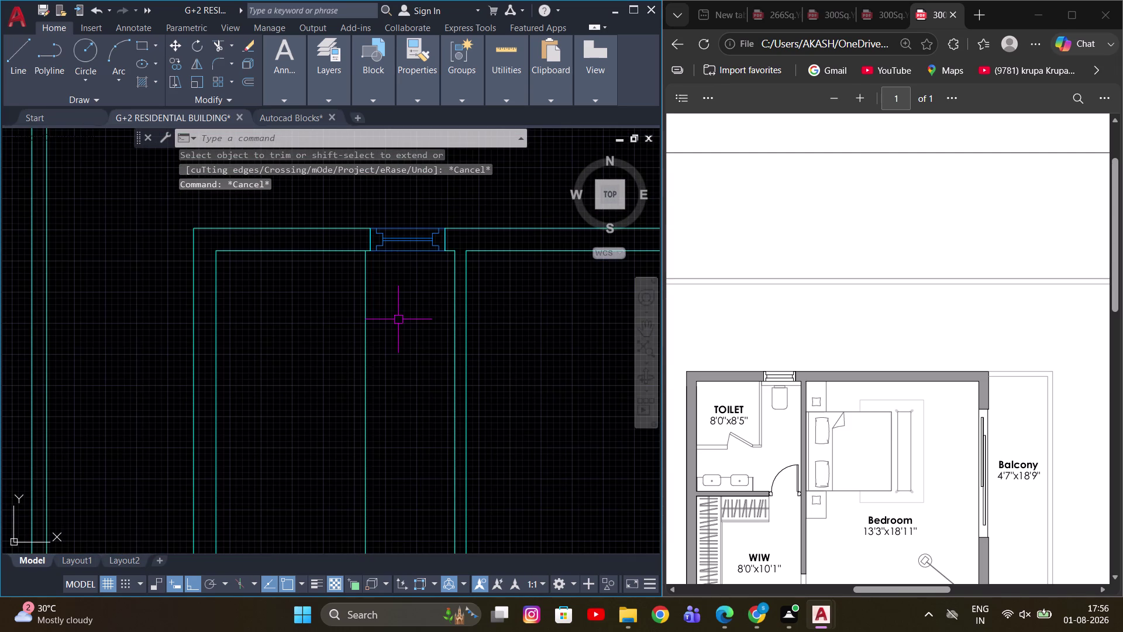
key(o)
key(Return)
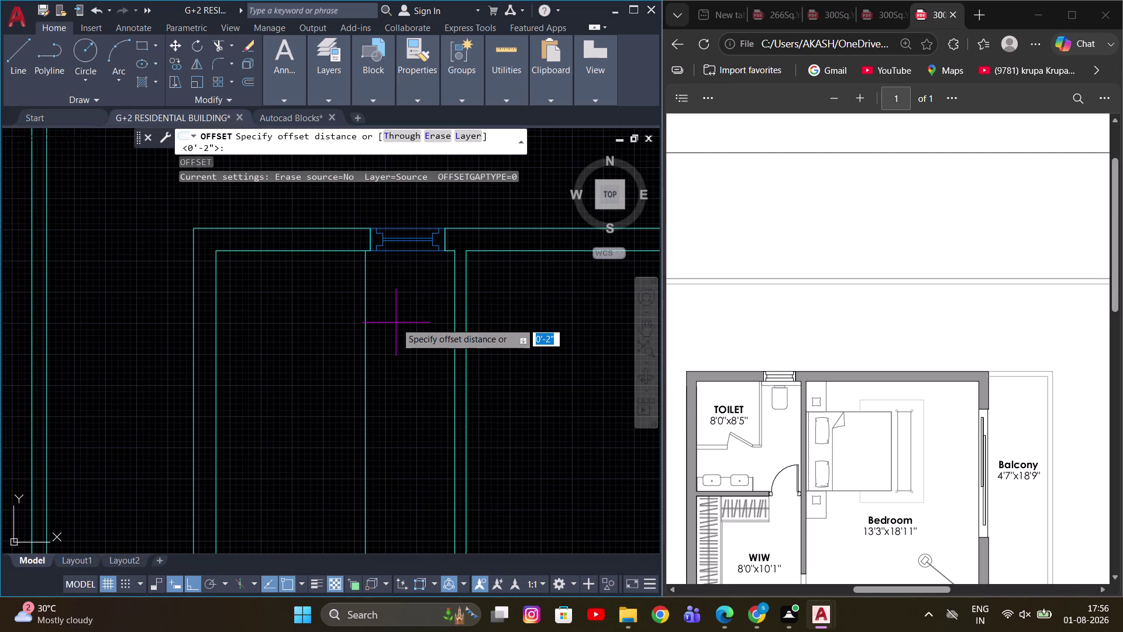
Finish the earlier offset at distance 3 and return to the first-floor rooms.
key(3)
key(Return)
drag(365, 316, 349, 318)
scroll(down, 3)
click(299, 371)
scroll(down, 3)
key(Escape)
scroll(up, 3)
middle_drag(343, 408, 404, 389)
Offset an upper-room wall line 5' using the Through option to create a partition line.
key(o)
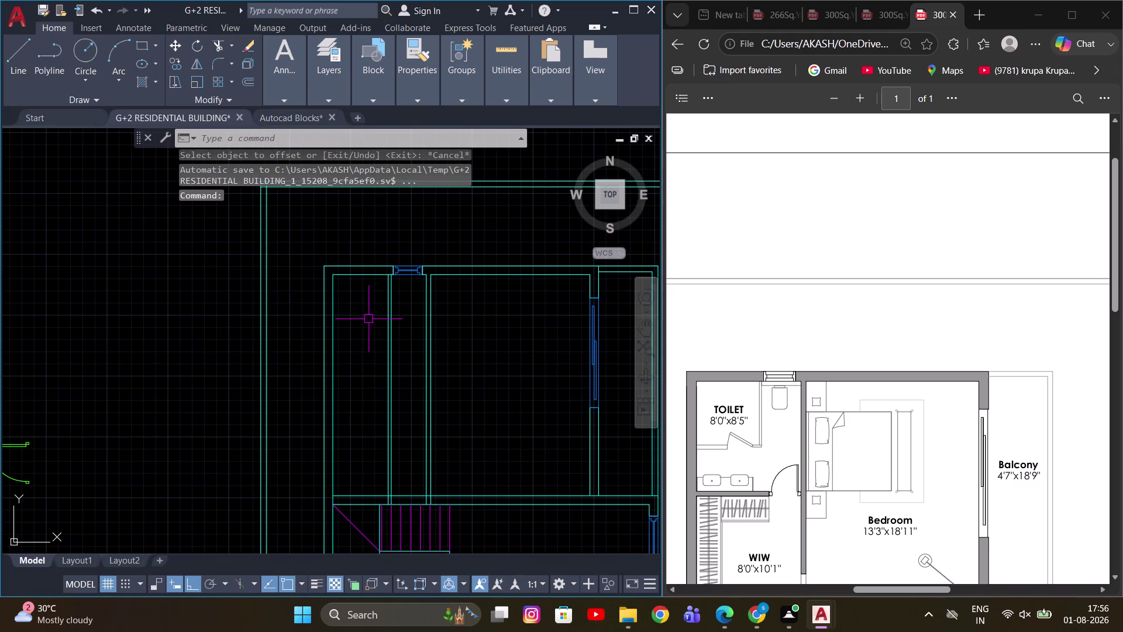
key(space)
text(T)
key(space)
click(362, 277)
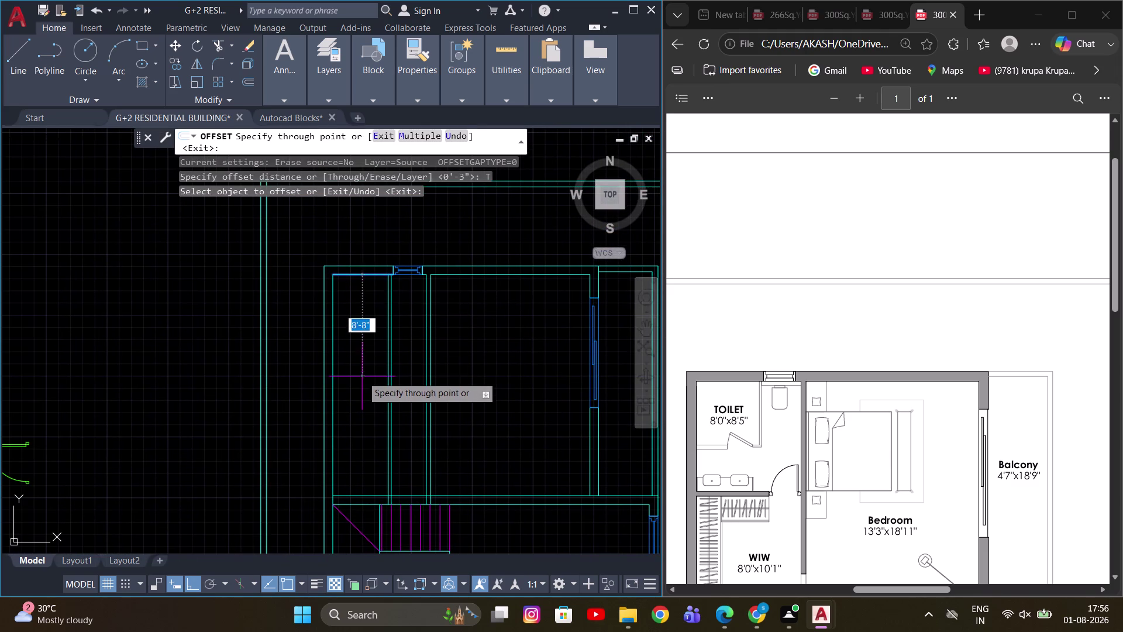
scroll(up, 3)
text(5)
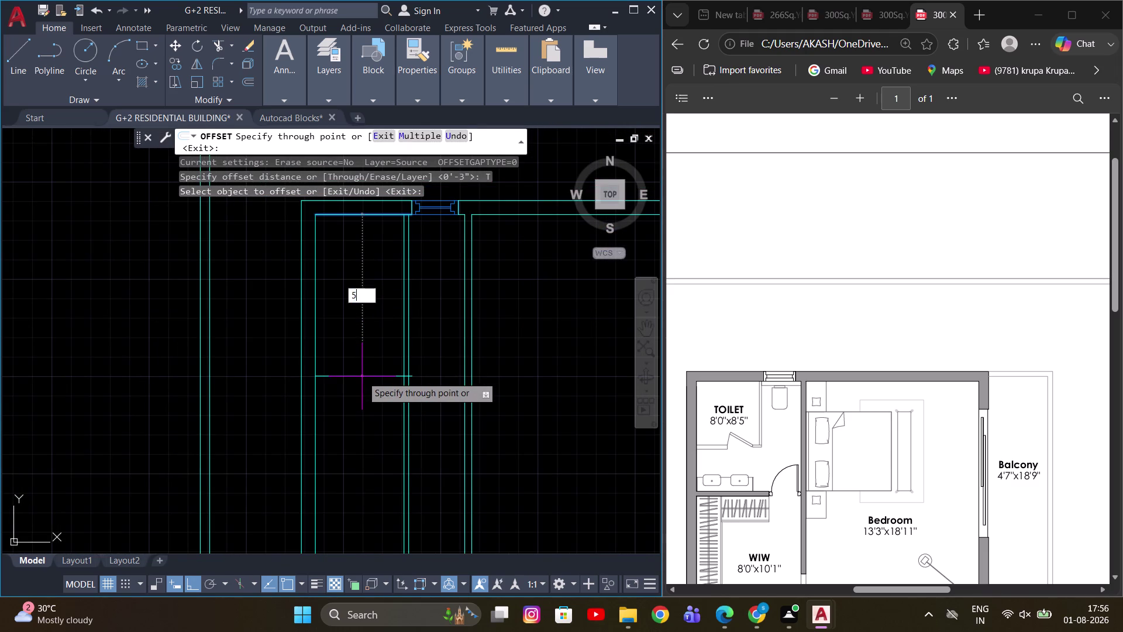
text(')
key(Return)
Offset the new horizontal line a further 4.5'.
scroll(down, 3)
middle_drag(404, 376, 417, 360)
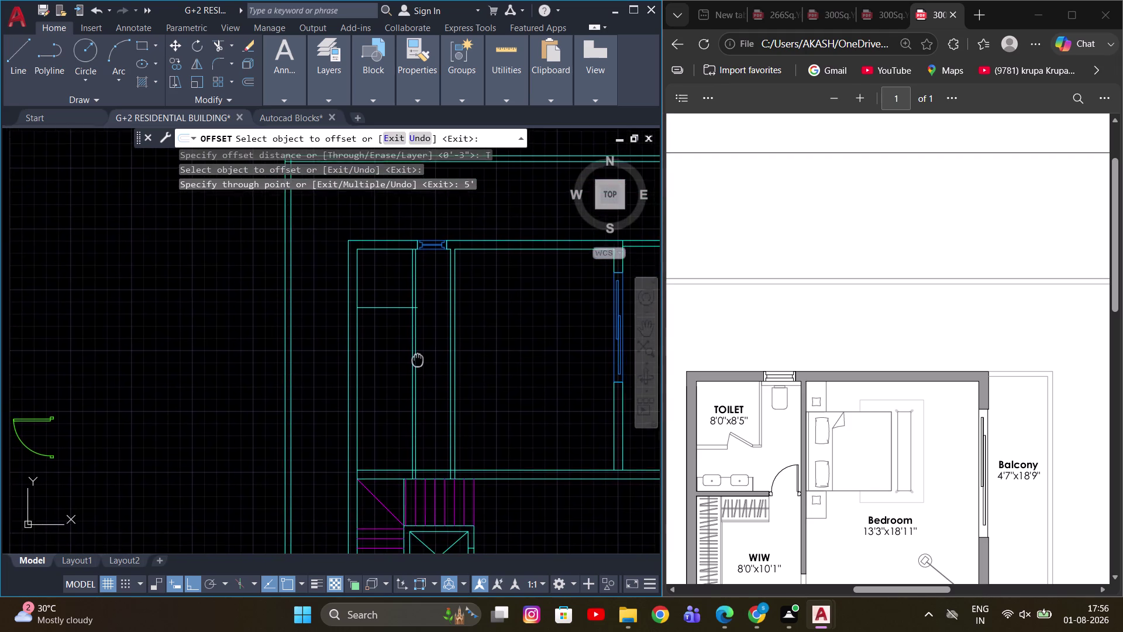
middle_drag(417, 360, 418, 355)
scroll(up, 3)
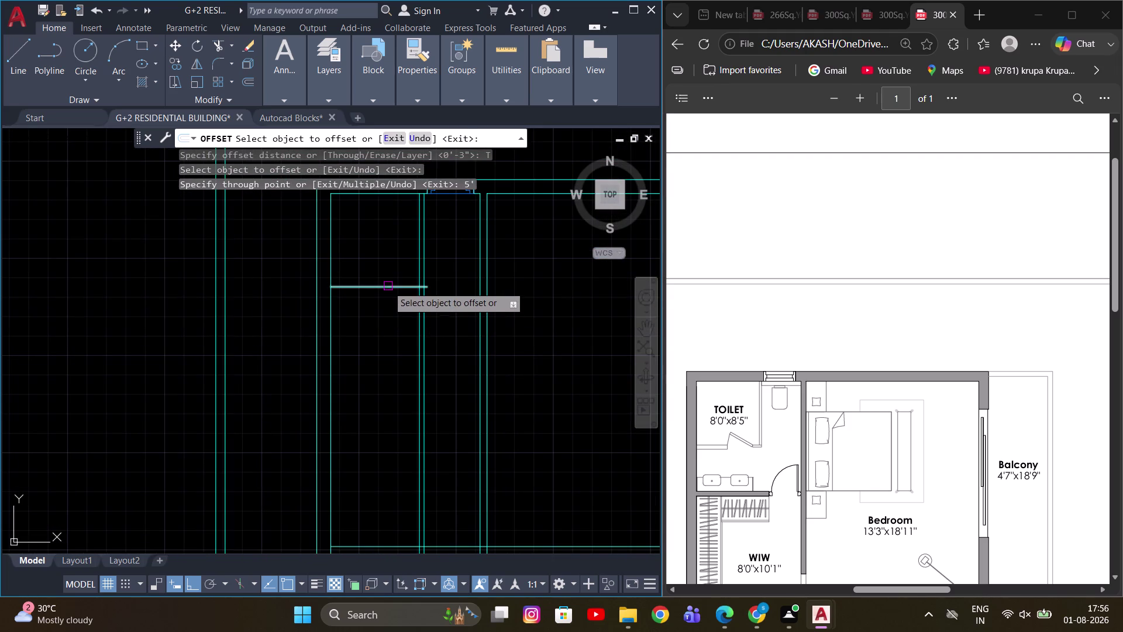
click(388, 286)
scroll(up, 3)
text(4.5)
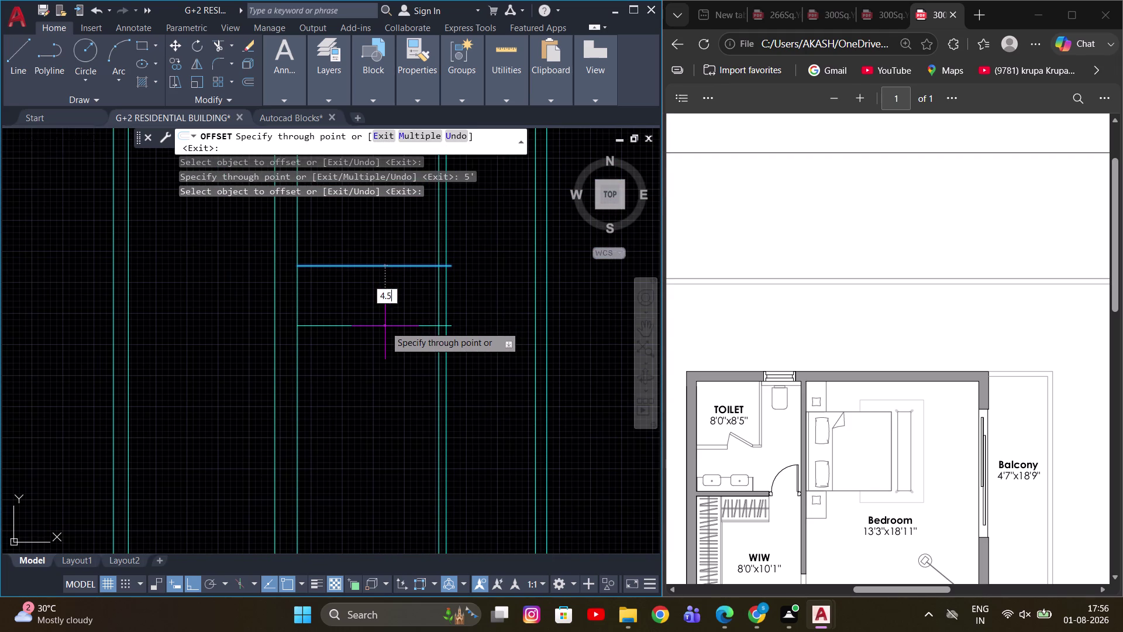
key(Return)
Offset the lower horizontal line 10'1" into the room being divided.
scroll(down, 3)
scroll(down, 3)
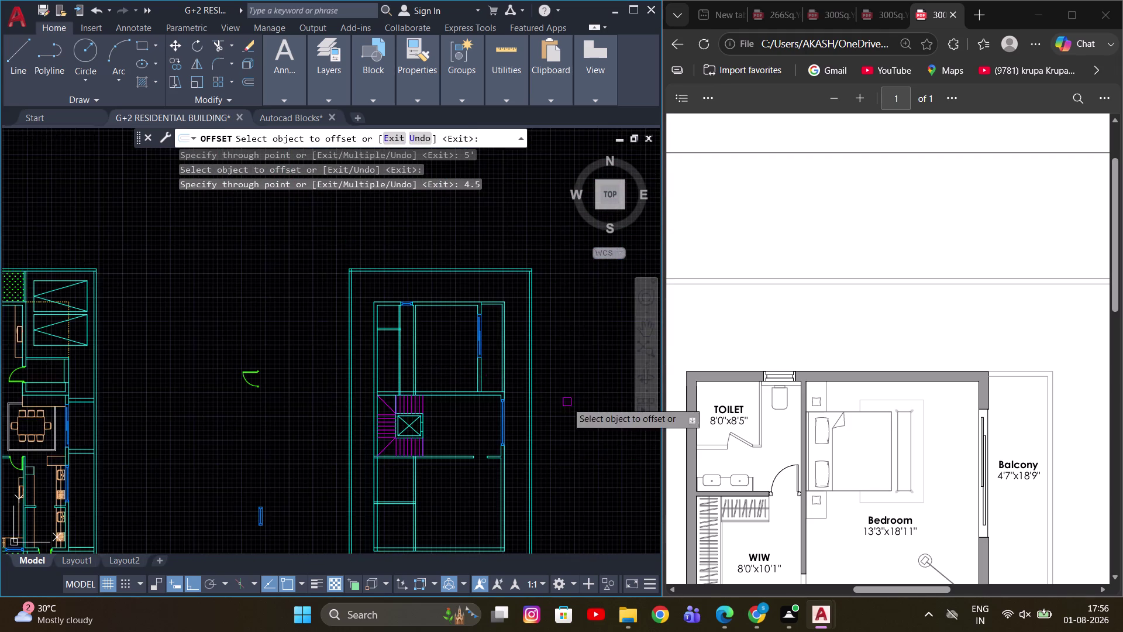
scroll(down, 3)
scroll(down, 3)
scroll(up, 3)
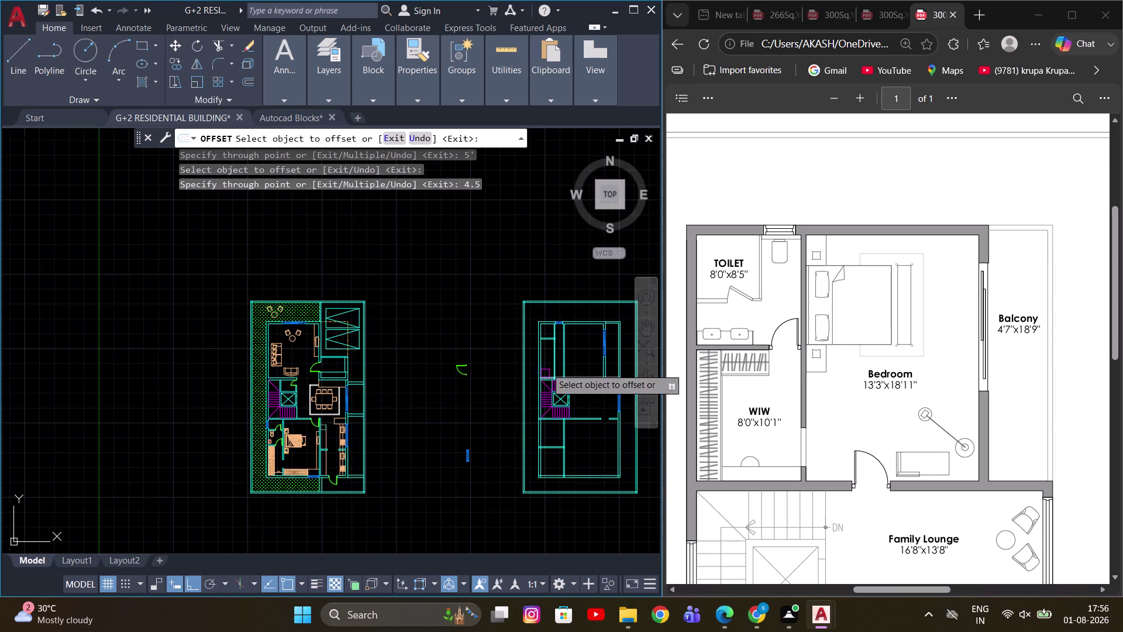
scroll(up, 3)
middle_drag(553, 382, 463, 403)
scroll(up, 3)
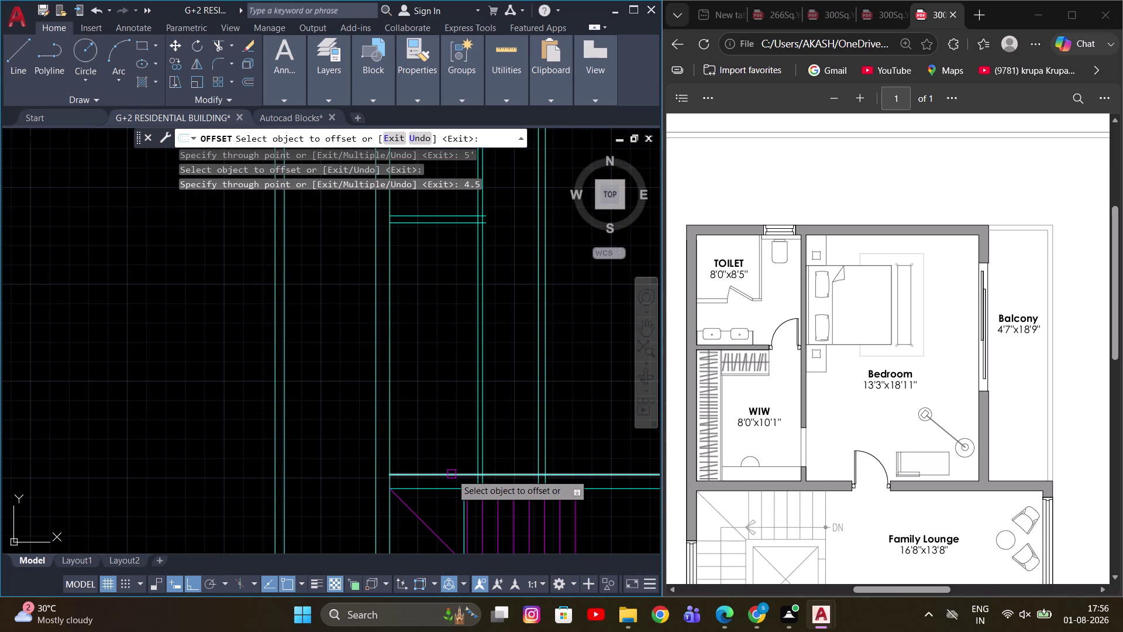
click(449, 474)
scroll(down, 3)
middle_drag(445, 342, 433, 372)
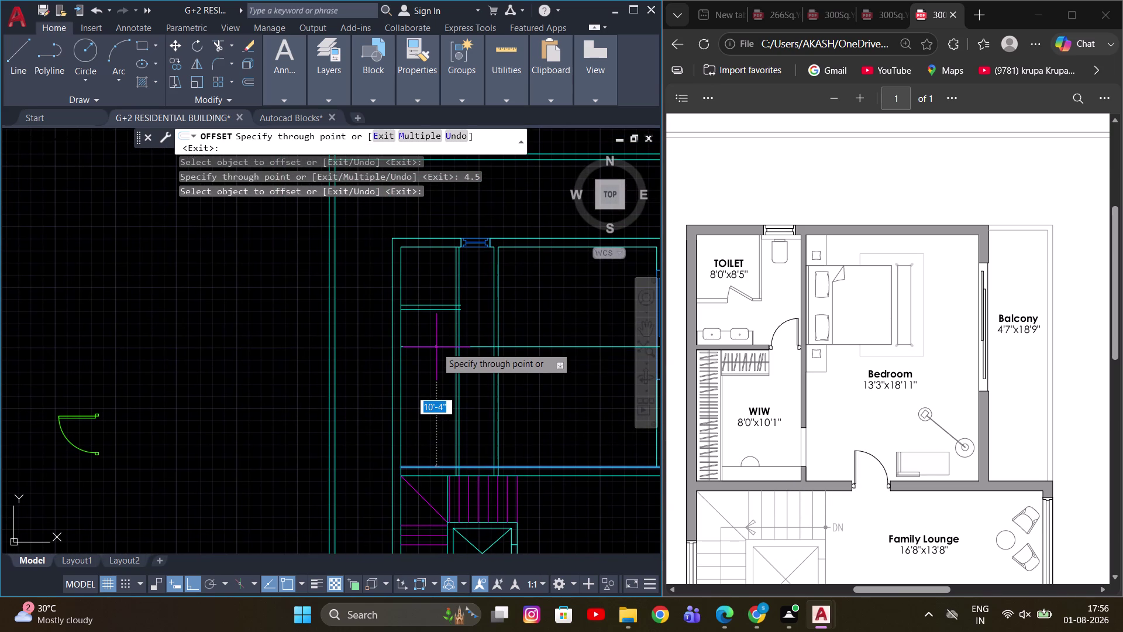
text(10')
key(1)
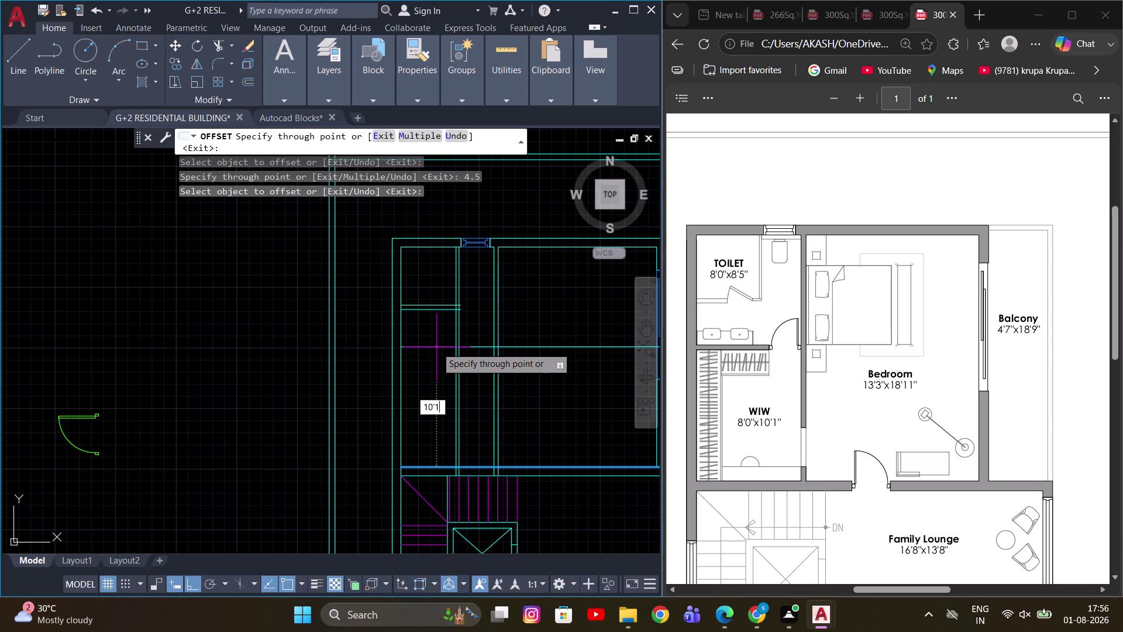
key(Return)
Offset that new line another 4.5' and end the offset command.
scroll(up, 3)
middle_drag(470, 343, 460, 352)
middle_drag(513, 362, 482, 384)
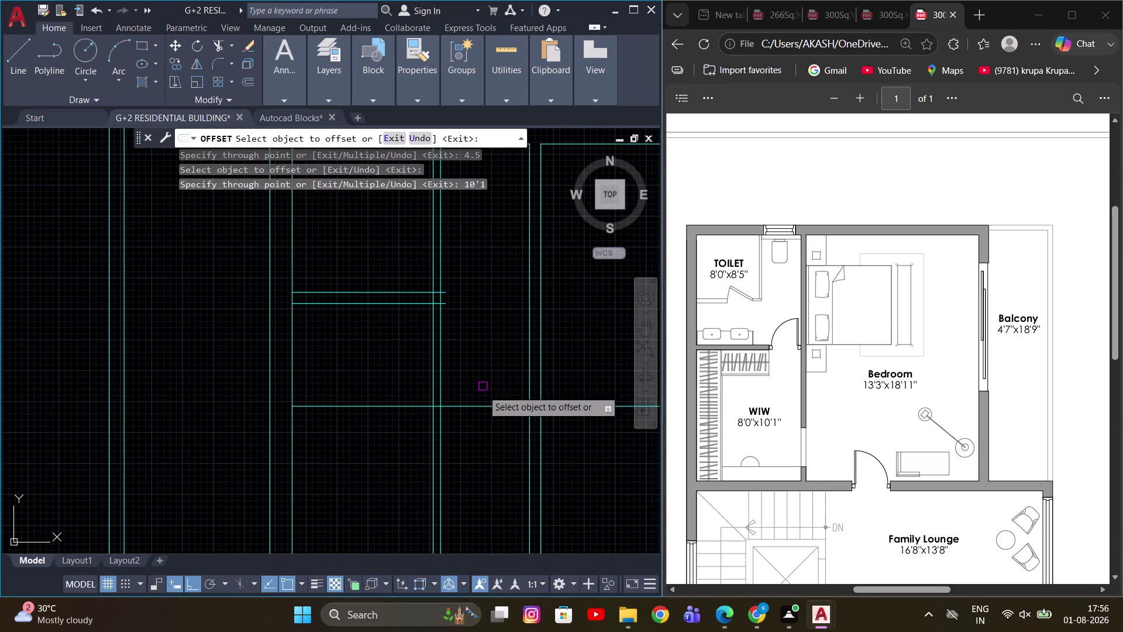
click(473, 408)
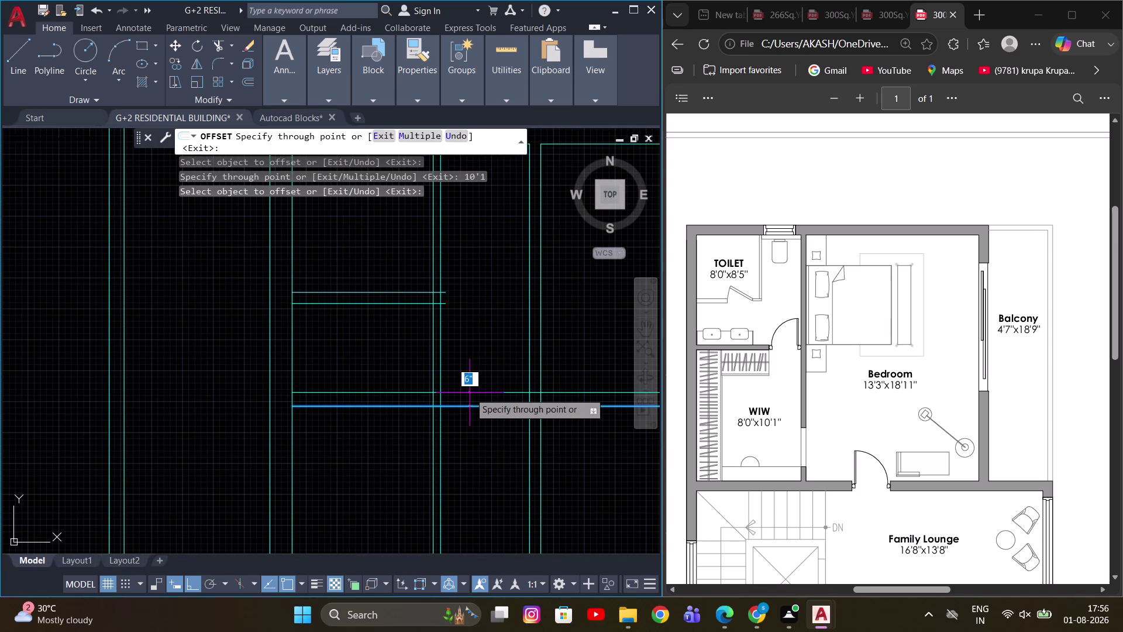
key(4)
text(.5)
key(Return)
scroll(down, 3)
middle_drag(508, 363, 445, 415)
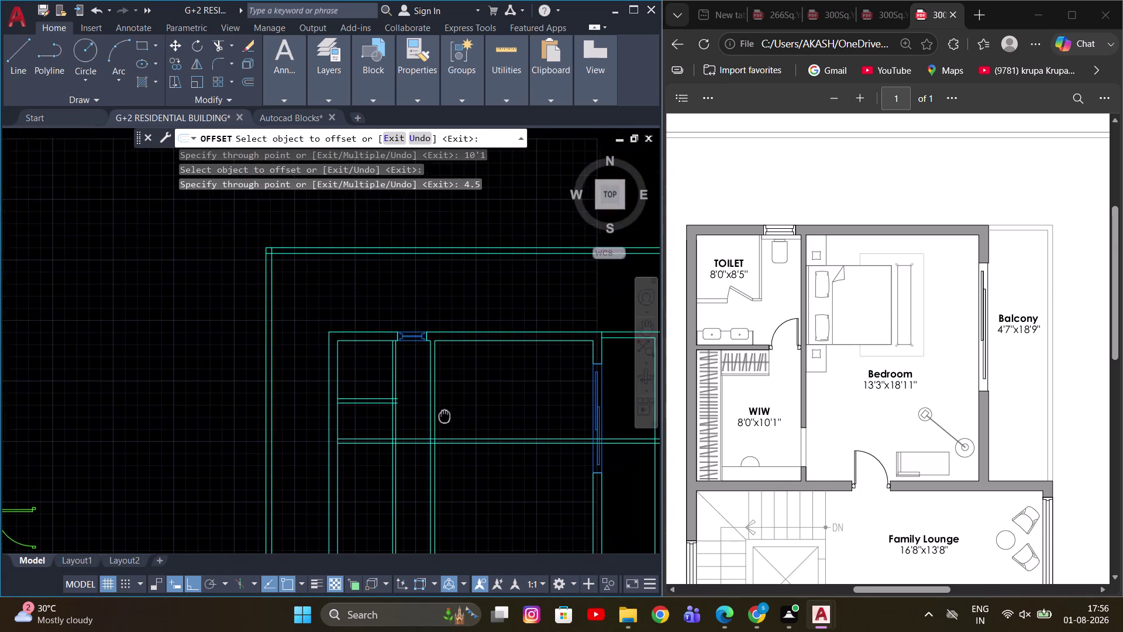
middle_drag(445, 414, 436, 424)
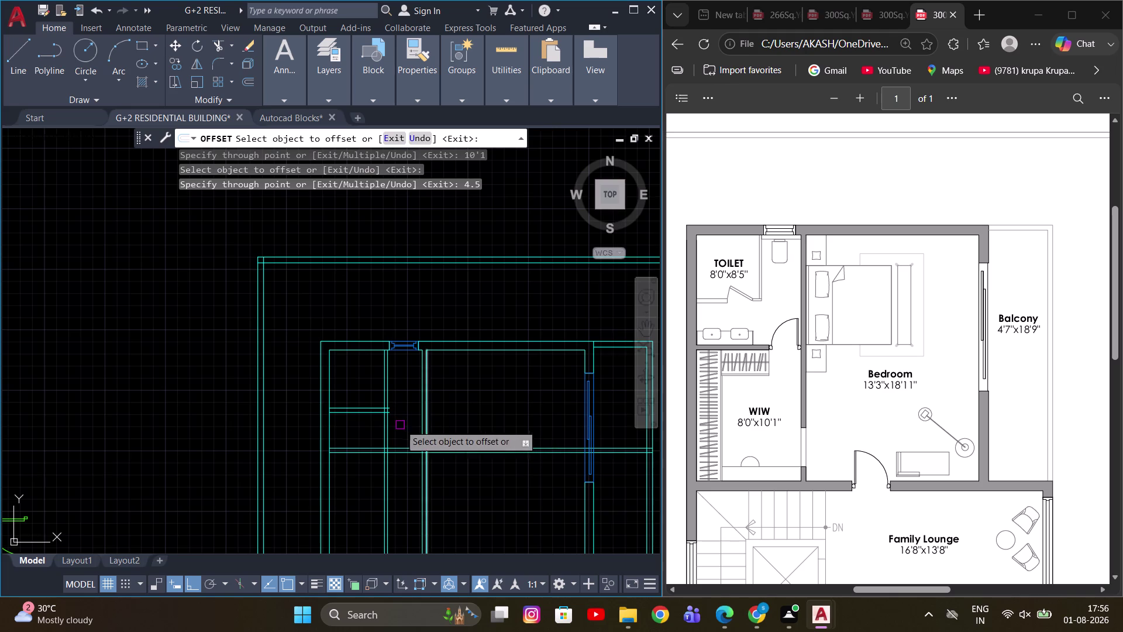
scroll(up, 3)
middle_drag(387, 421, 418, 437)
key(Escape)
key(Escape)
Move the two short partition lines 1'.
scroll(up, 3)
drag(394, 430, 385, 417)
click(348, 368)
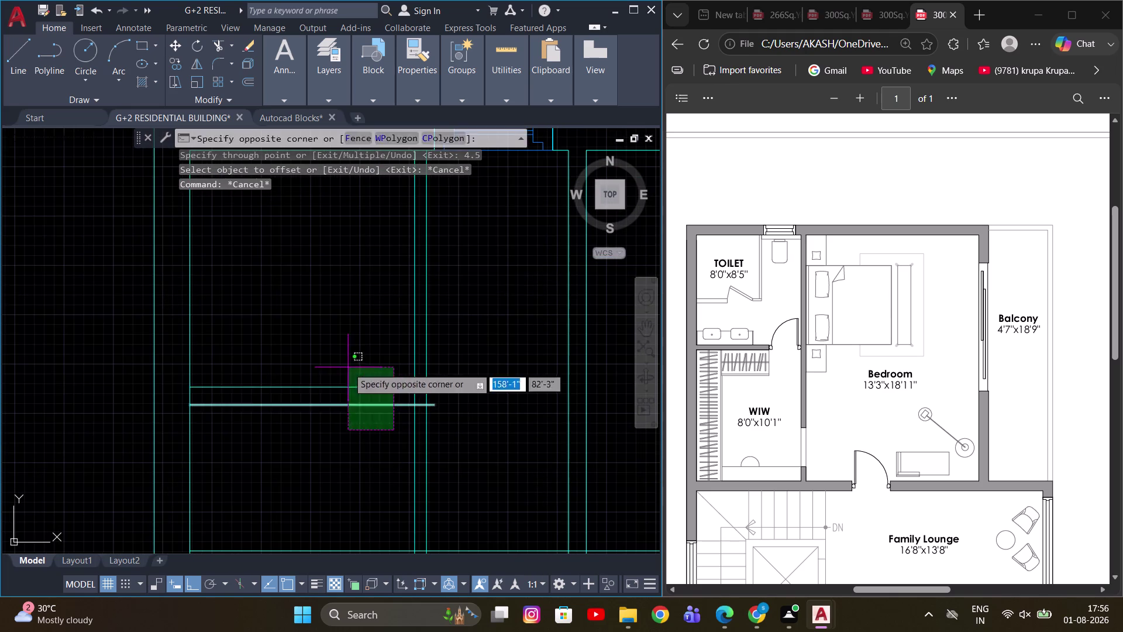
middle_drag(440, 385, 375, 416)
key(m)
key(space)
click(436, 414)
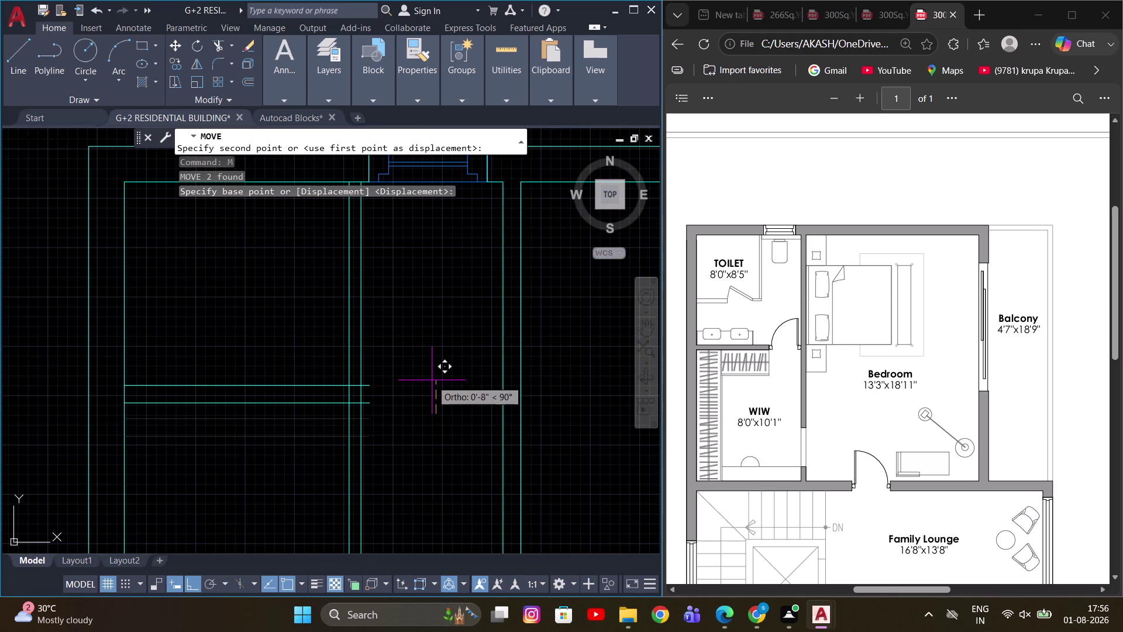
key(1)
key(apostrophe)
key(Return)
scroll(down, 3)
middle_drag(428, 396, 427, 411)
key(Escape)
scroll(up, 3)
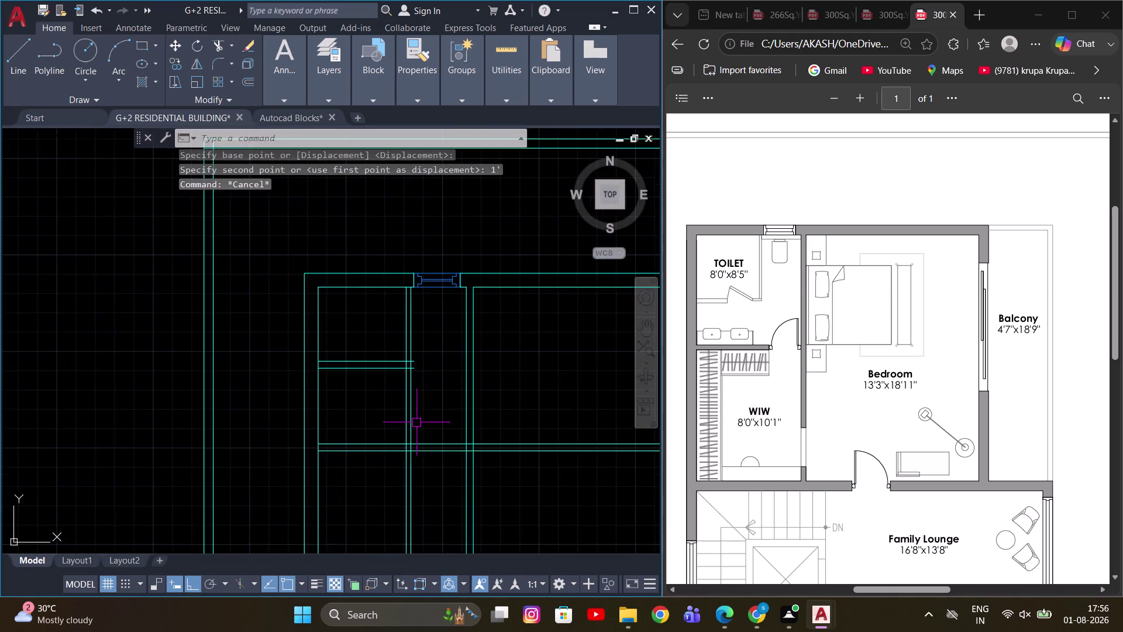
Trim the overhanging partition line ends using a fence.
middle_drag(415, 423, 400, 403)
scroll(up, 3)
key(Escape)
middle_drag(406, 369, 390, 412)
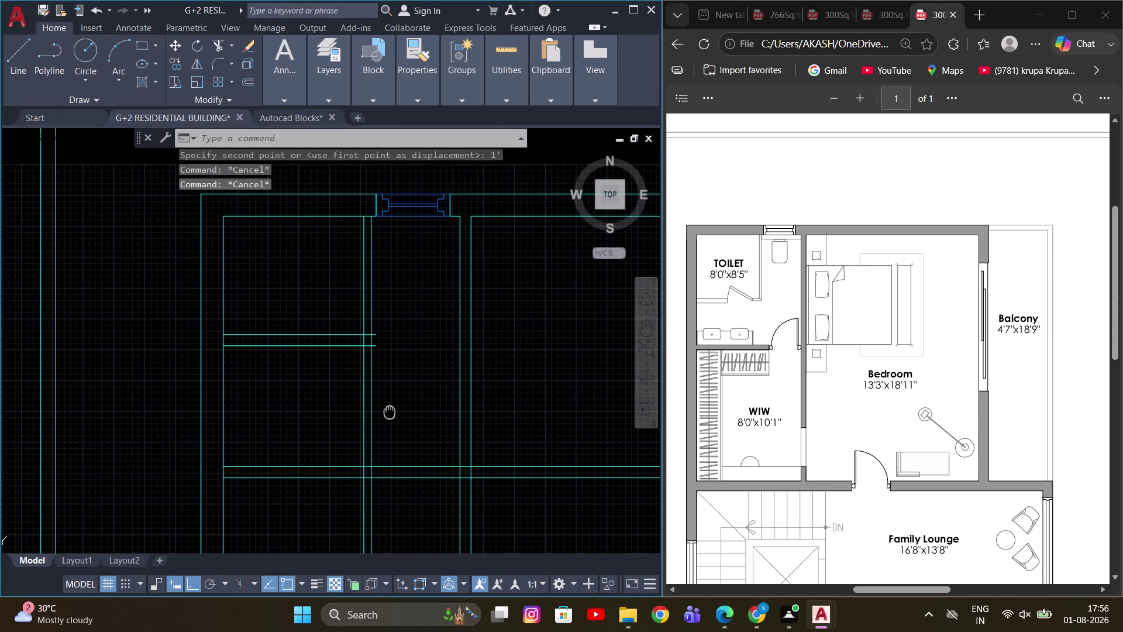
middle_drag(389, 411, 390, 410)
key(Escape)
scroll(up, 3)
middle_drag(411, 424, 410, 413)
key(t)
key(r)
key(space)
scroll(down, 3)
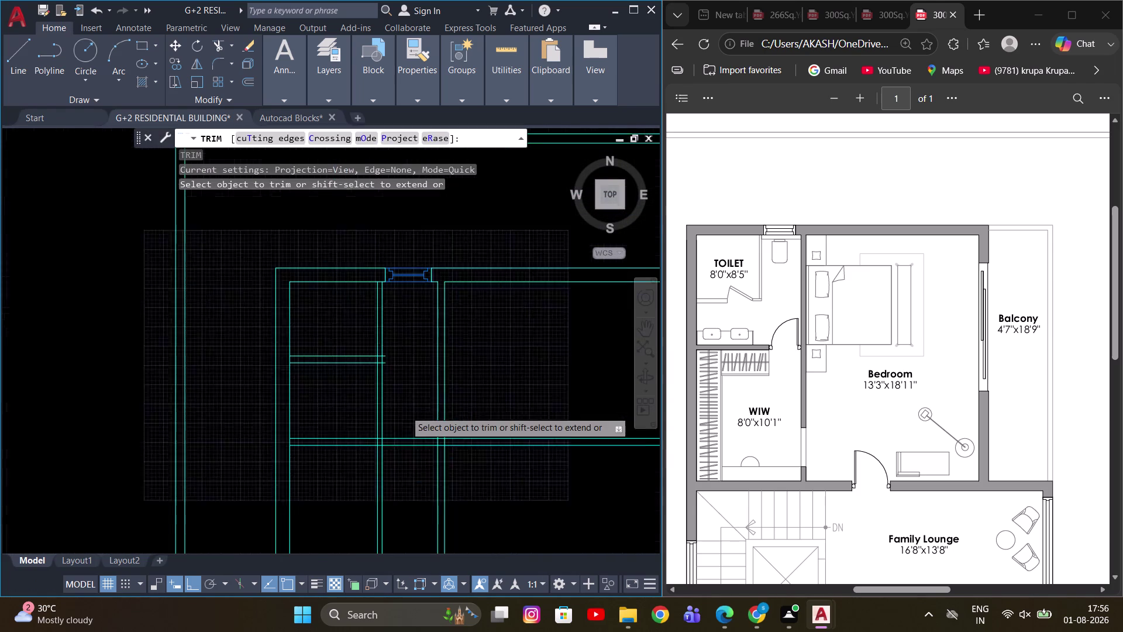
scroll(down, 3)
middle_drag(407, 472, 444, 488)
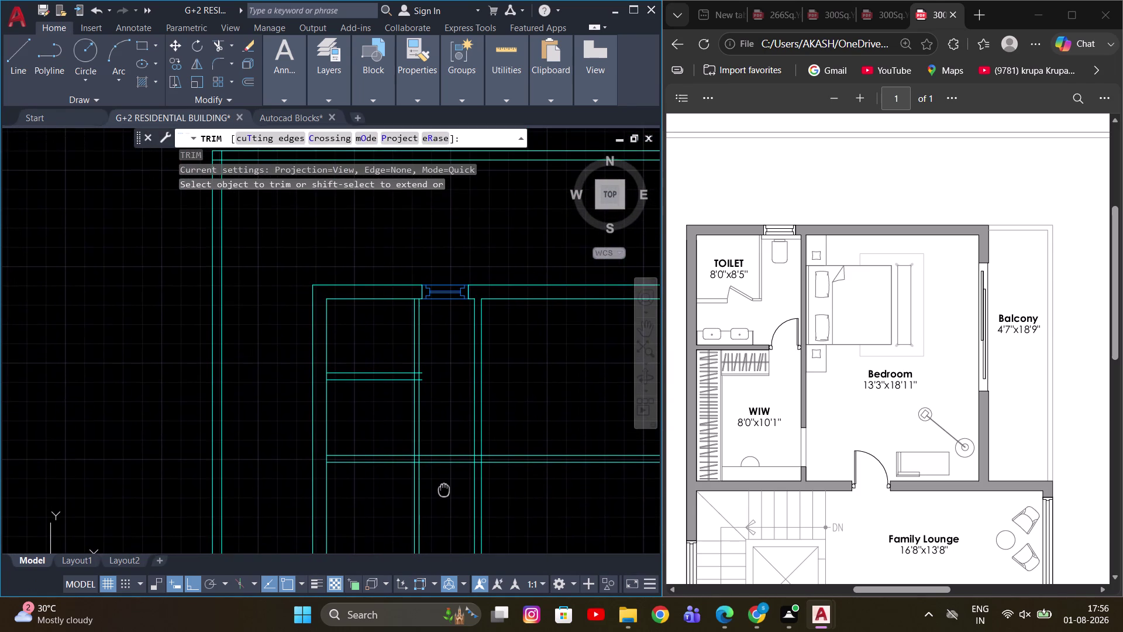
middle_drag(444, 489, 452, 470)
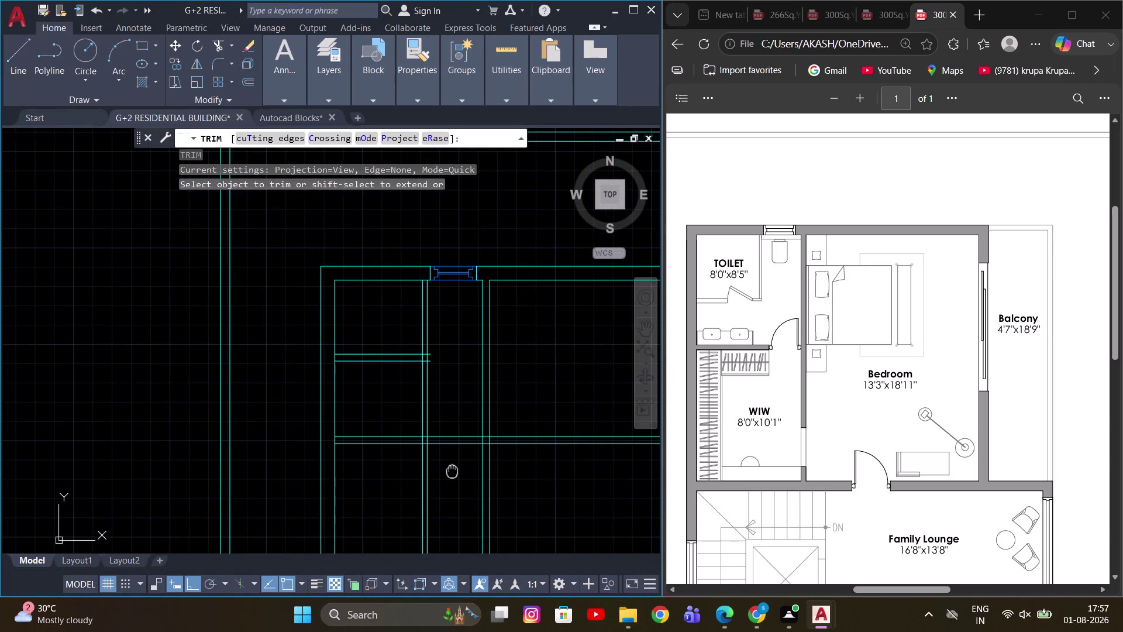
middle_drag(452, 470, 460, 444)
scroll(up, 3)
click(442, 442)
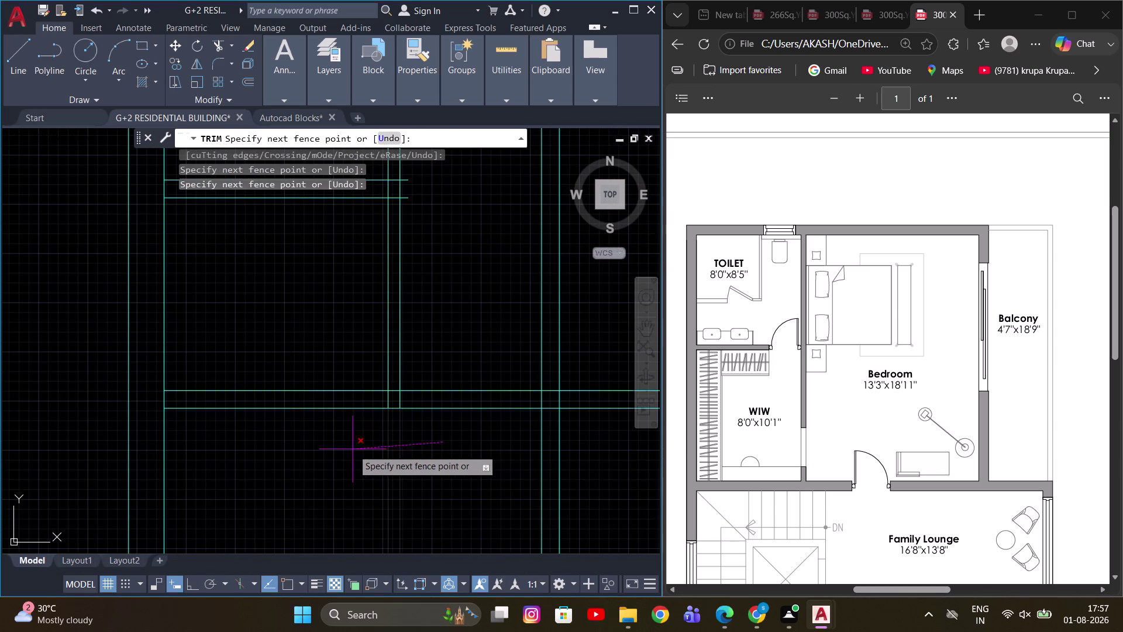
click(352, 449)
Trim the remaining excess line segments in the upper rooms.
scroll(down, 3)
middle_drag(420, 374, 422, 464)
scroll(up, 3)
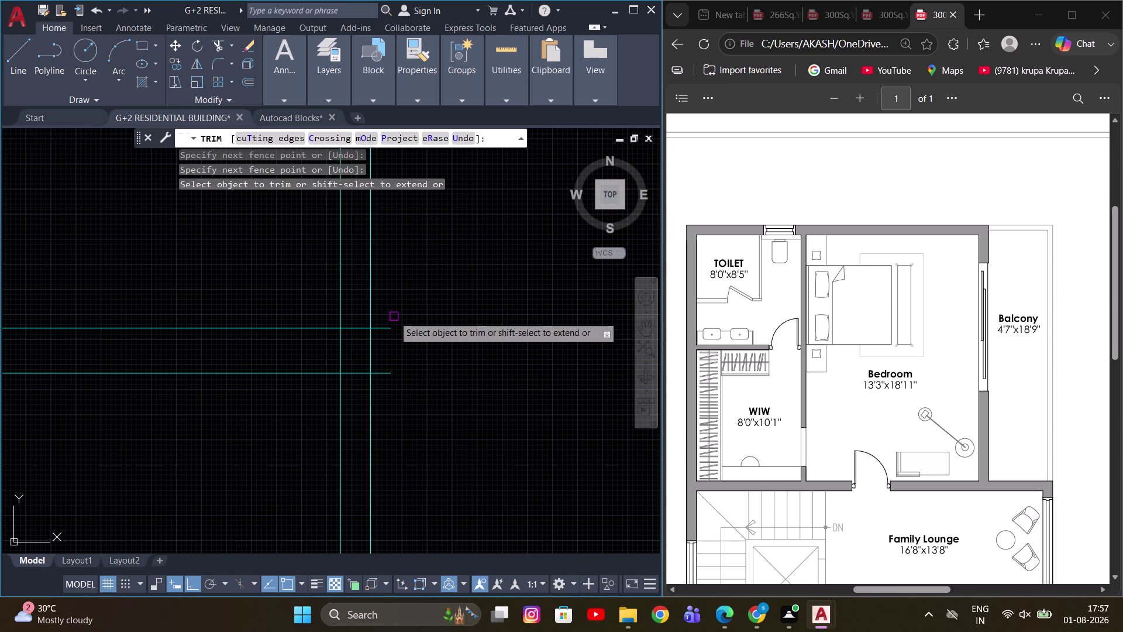
click(393, 309)
click(384, 387)
drag(387, 304, 390, 358)
scroll(down, 3)
key(Escape)
middle_drag(568, 405, 514, 403)
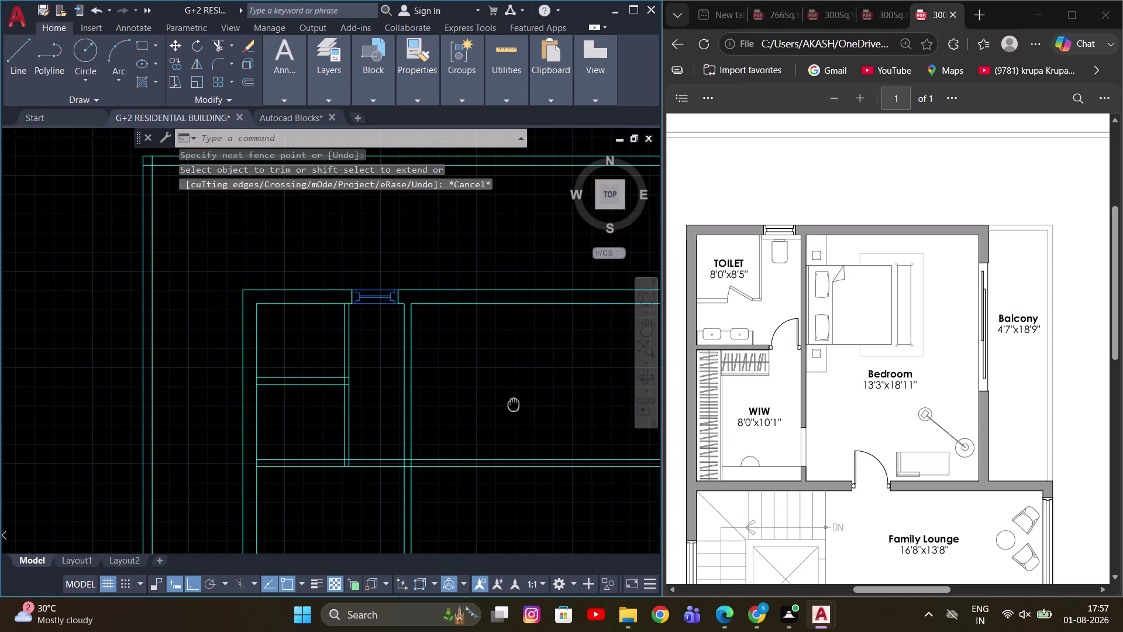
middle_drag(514, 403, 497, 375)
key(Escape)
key(Escape)
Run a second fence trim across the upper rooms and review the divided rooms.
scroll(up, 3)
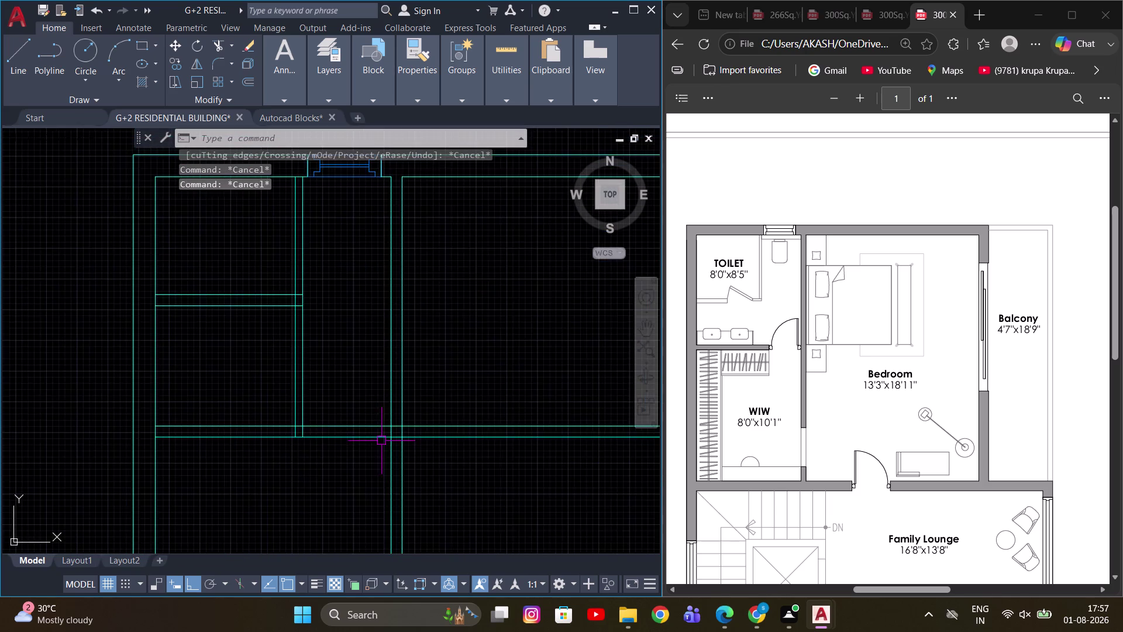
scroll(down, 3)
middle_drag(438, 431, 473, 424)
key(Escape)
scroll(up, 3)
middle_drag(435, 426, 469, 436)
key(t)
key(r)
key(space)
drag(462, 380, 461, 480)
key(Escape)
scroll(down, 3)
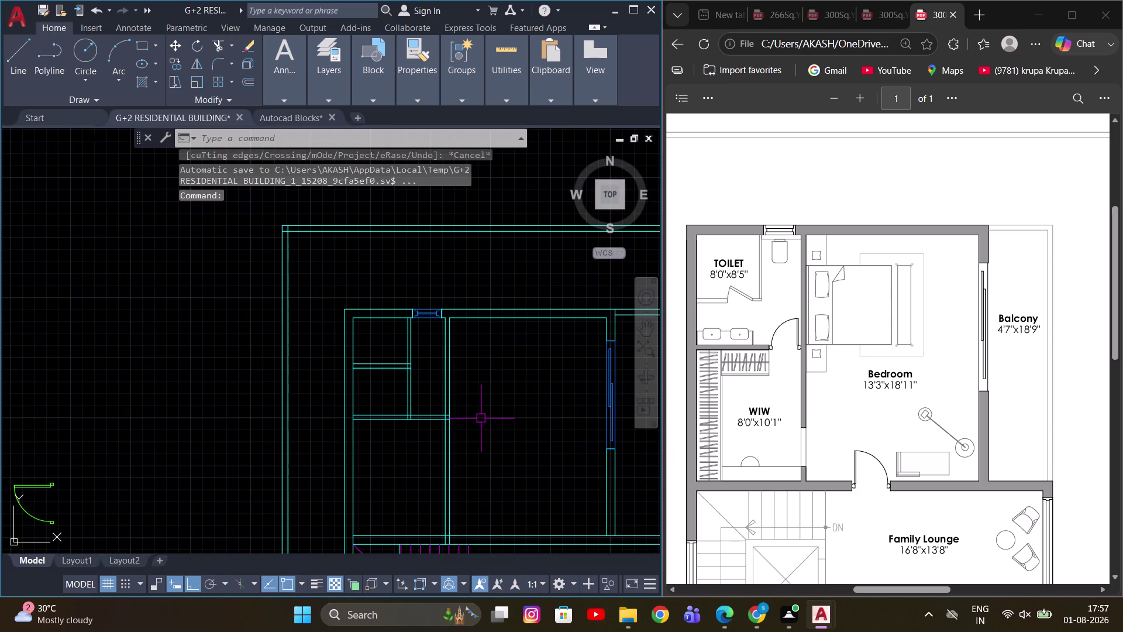
middle_drag(519, 433, 432, 351)
scroll(down, 3)
middle_drag(432, 458, 462, 416)
middle_drag(430, 444, 404, 355)
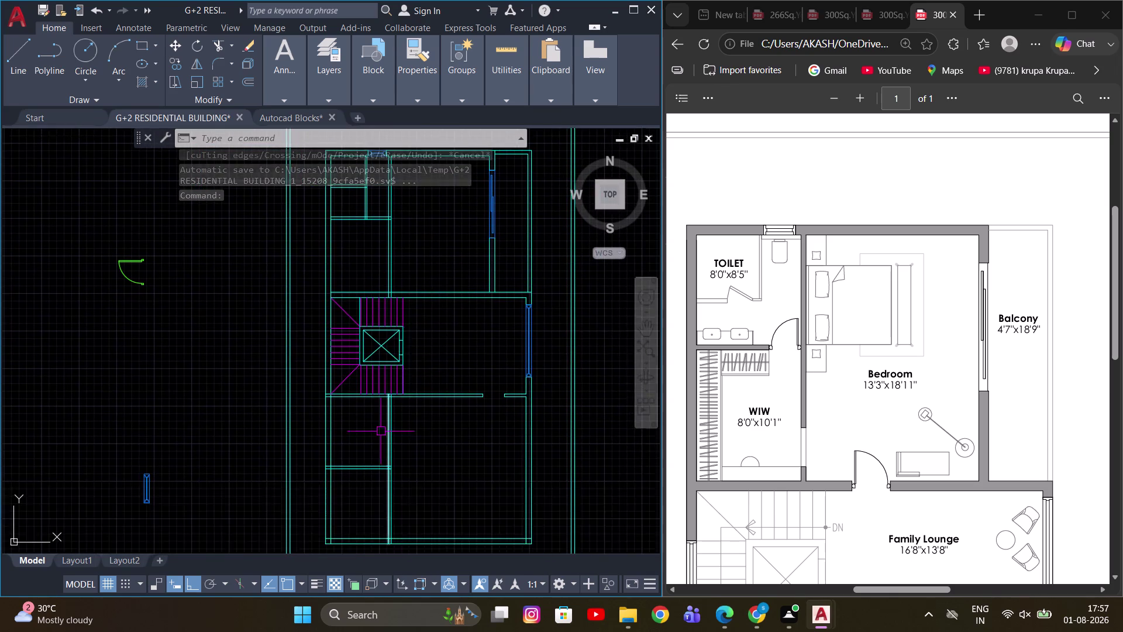
scroll(down, 3)
scroll(up, 3)
middle_drag(375, 337, 407, 327)
scroll(down, 3)
scroll(up, 3)
scroll(down, 3)
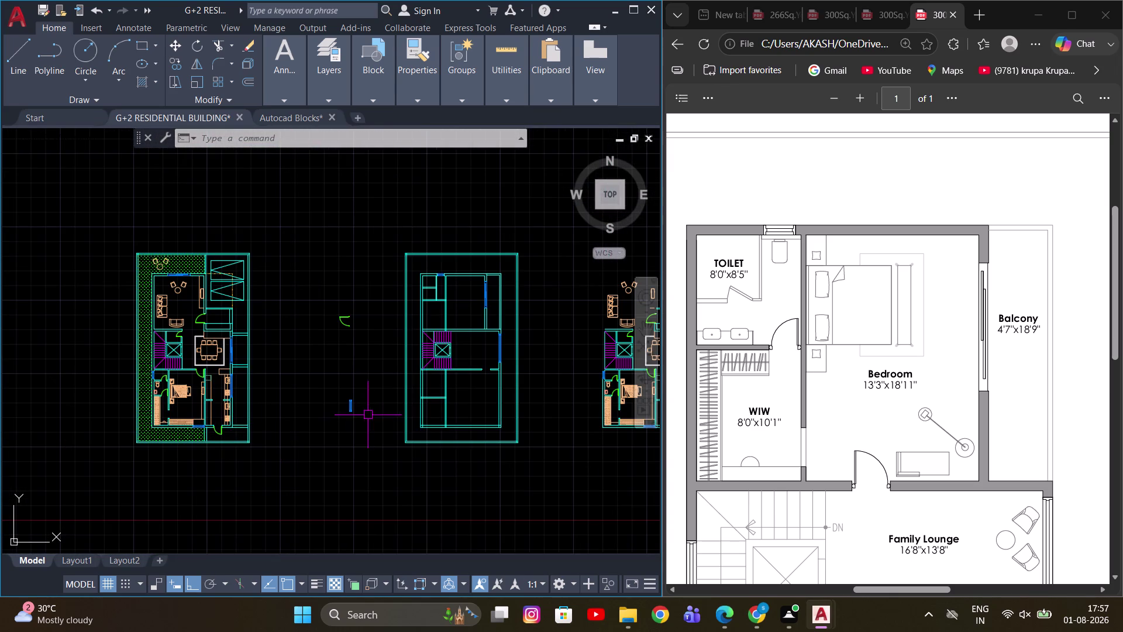
scroll(down, 3)
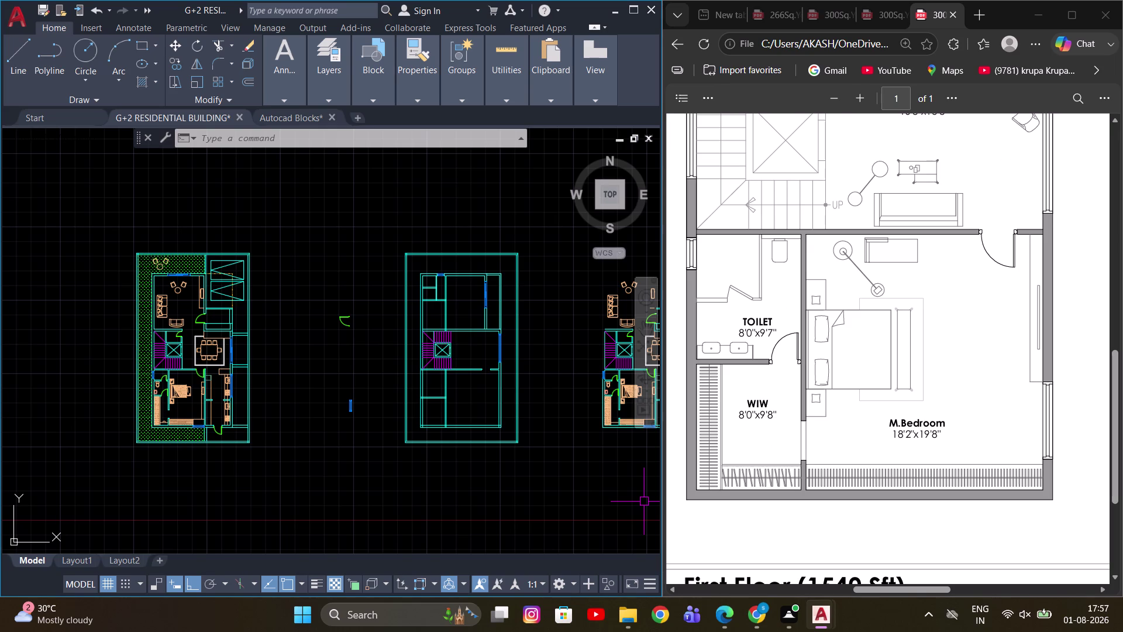
middle_drag(468, 401, 408, 469)
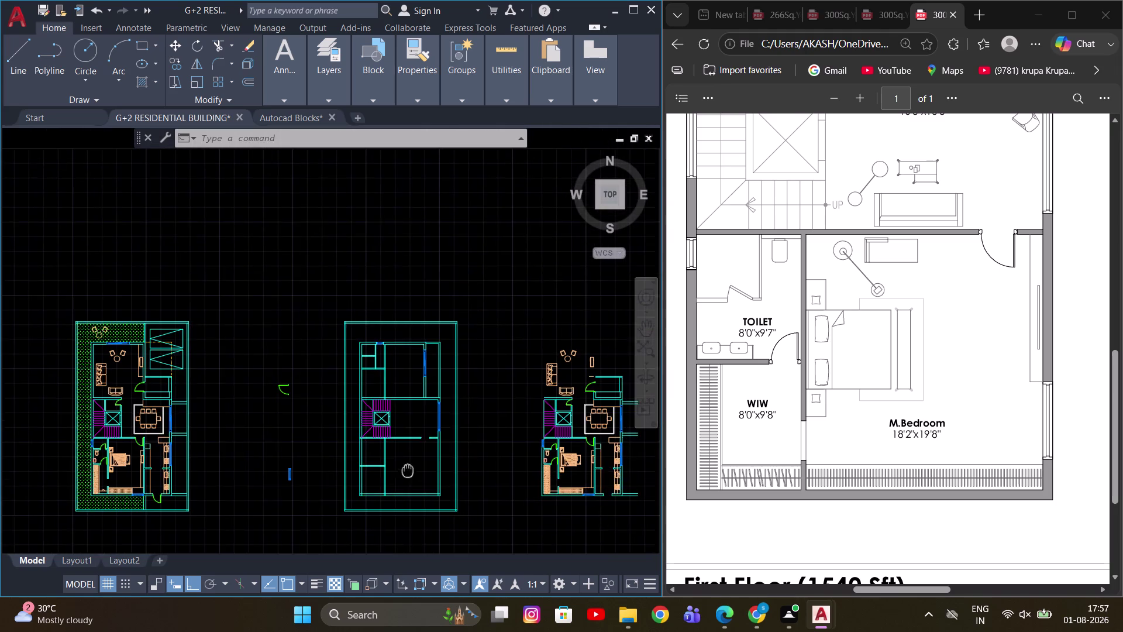
middle_drag(408, 469, 407, 471)
scroll(down, 3)
scroll(up, 3)
scroll(down, 3)
scroll(up, 3)
click(503, 421)
scroll(up, 3)
click(474, 384)
scroll(up, 3)
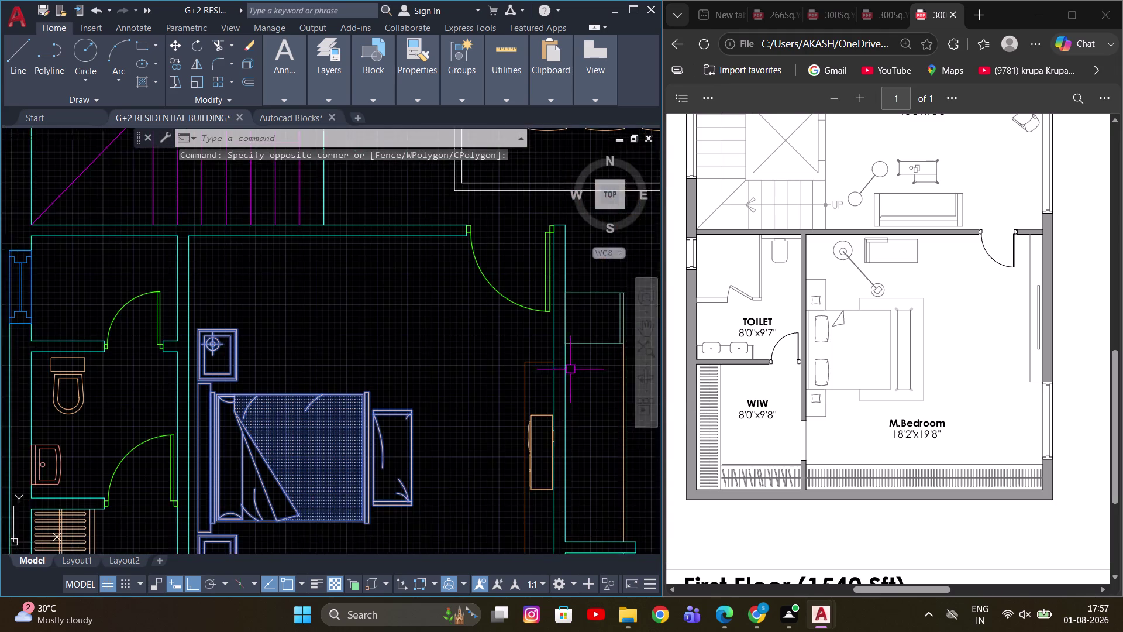
middle_drag(569, 372, 543, 394)
scroll(up, 3)
click(515, 347)
scroll(down, 3)
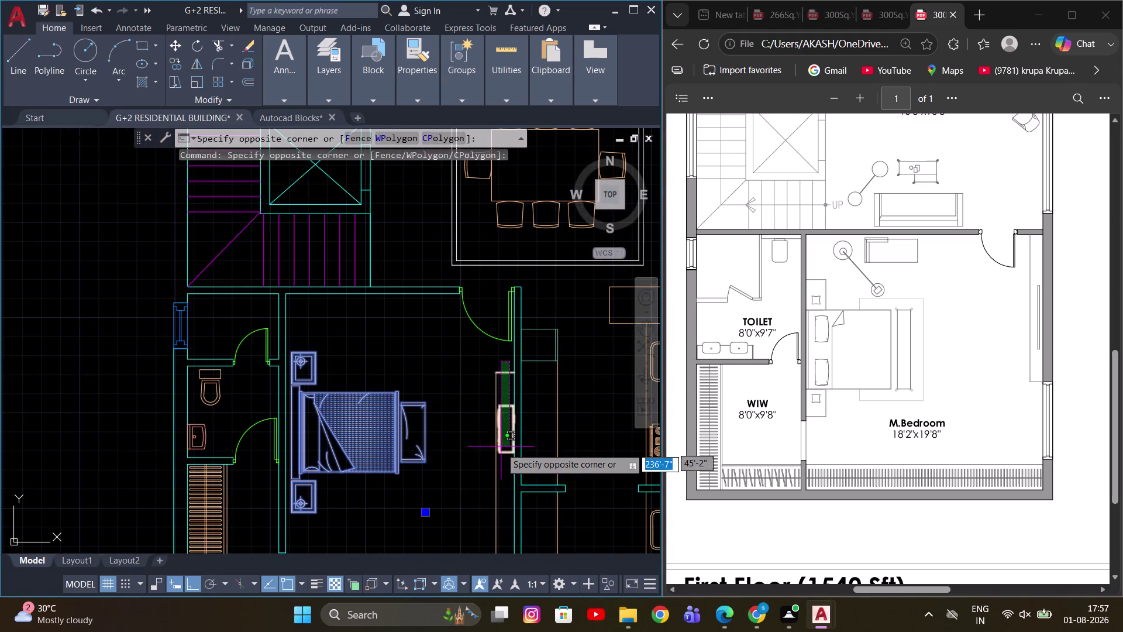
click(492, 484)
scroll(up, 3)
middle_drag(405, 452, 494, 445)
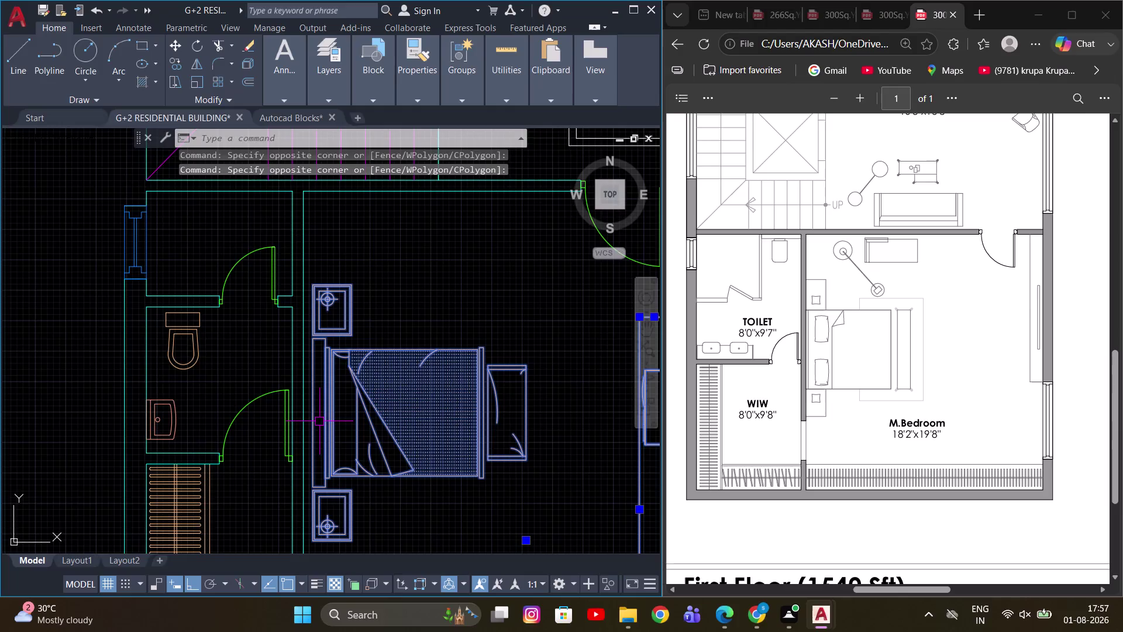
Copy the selected bed and bedside tables into the first-floor bedroom.
key(c)
key(o)
key(space)
click(312, 415)
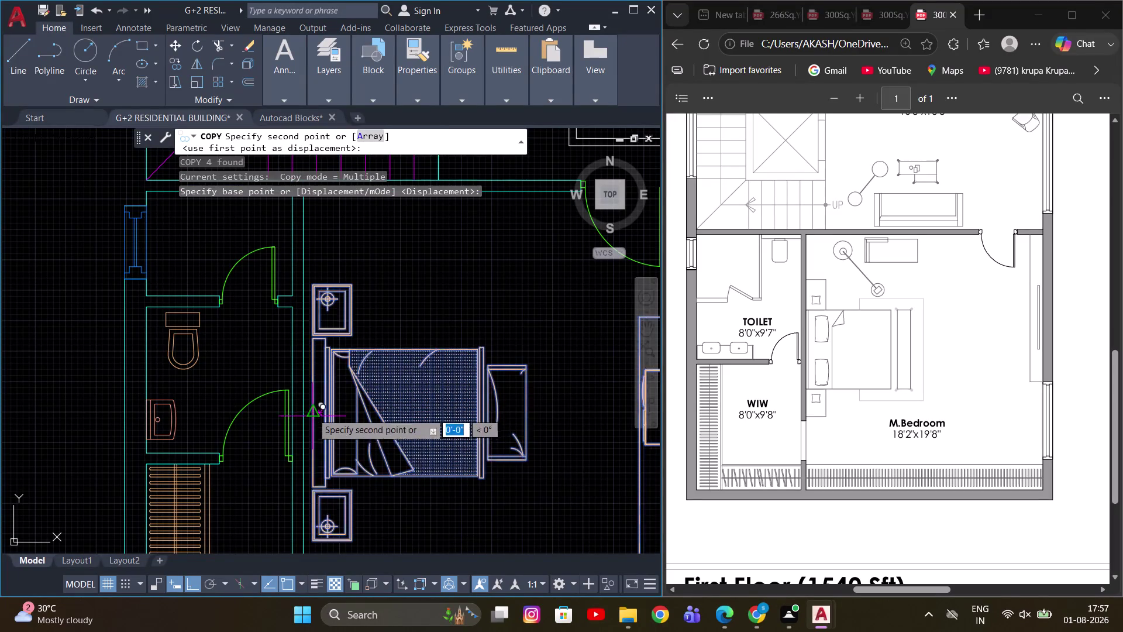
scroll(down, 3)
middle_drag(179, 389, 503, 403)
scroll(down, 3)
middle_drag(155, 406, 187, 402)
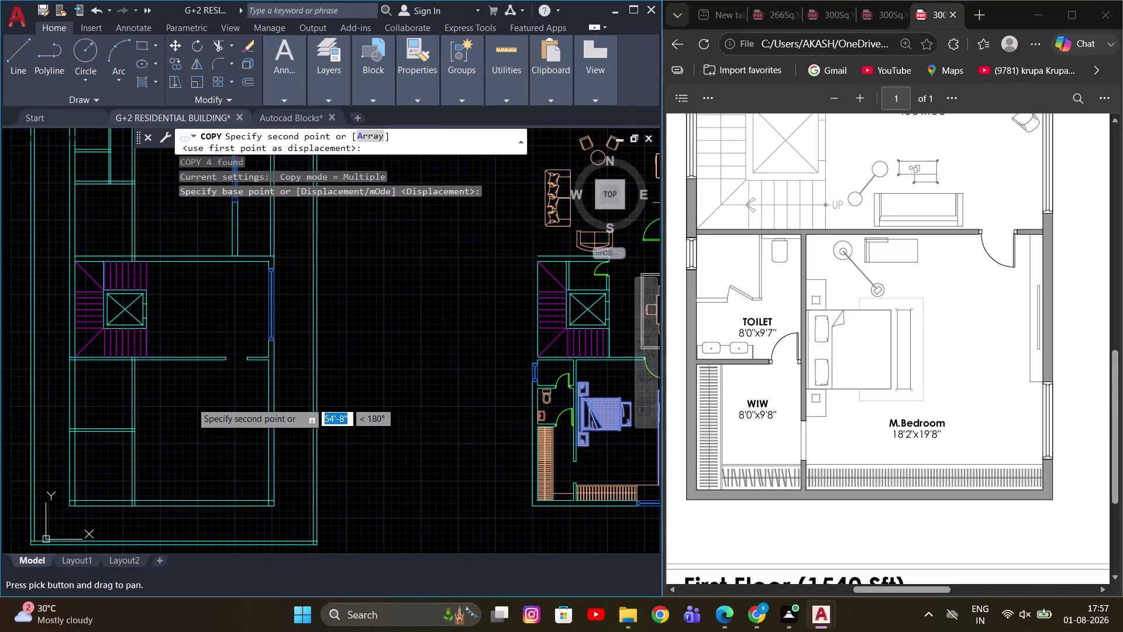
scroll(up, 3)
middle_drag(150, 403, 294, 399)
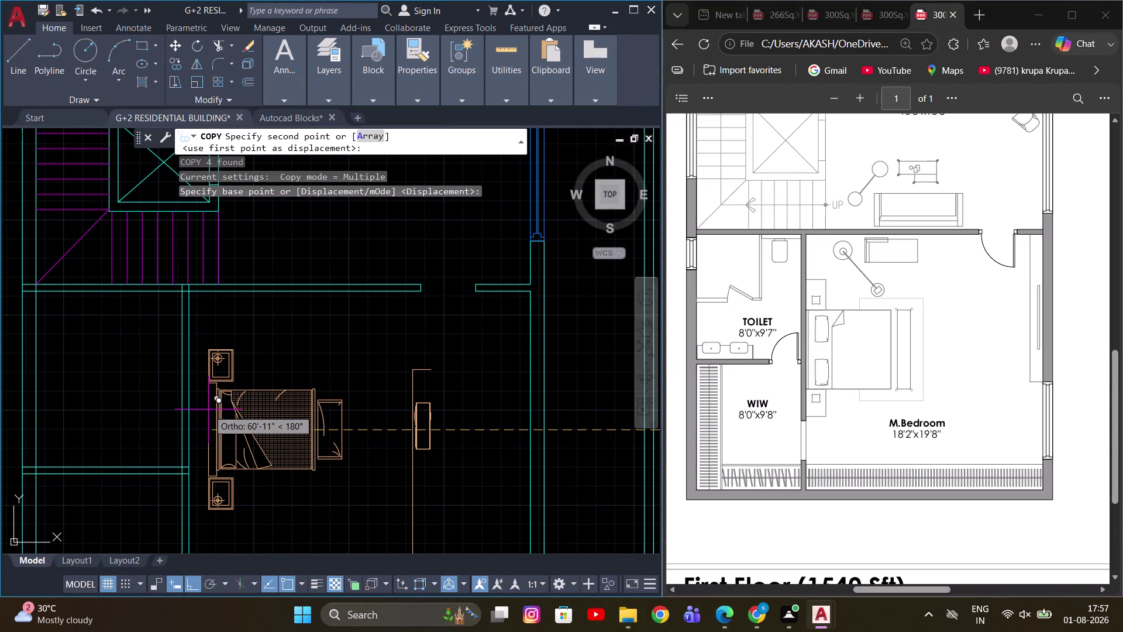
scroll(up, 3)
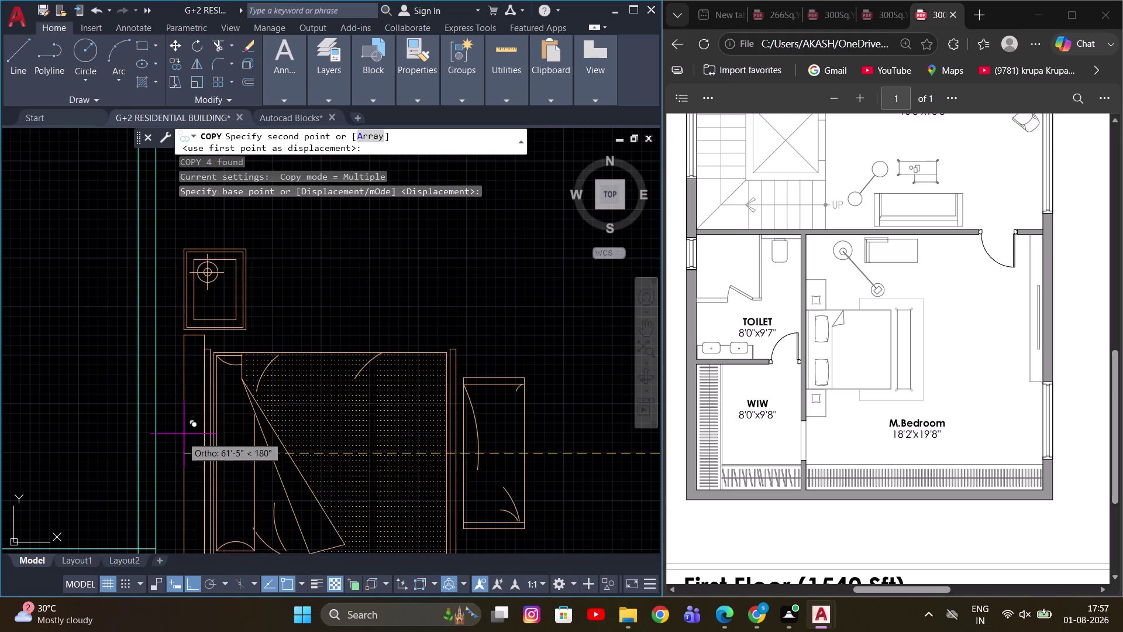
click(166, 453)
scroll(down, 3)
key(Escape)
Select the wardrobe lines beside the bed and try moving them, then cancel.
scroll(up, 3)
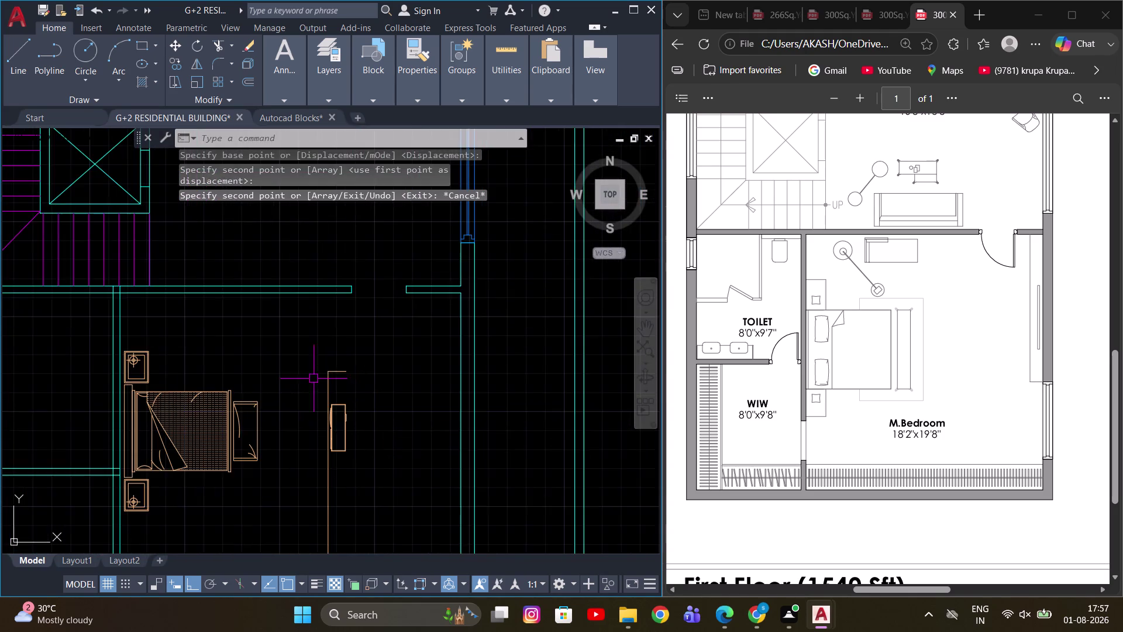
click(297, 366)
scroll(down, 3)
click(356, 472)
scroll(up, 3)
middle_drag(326, 379, 309, 399)
key(m)
key(space)
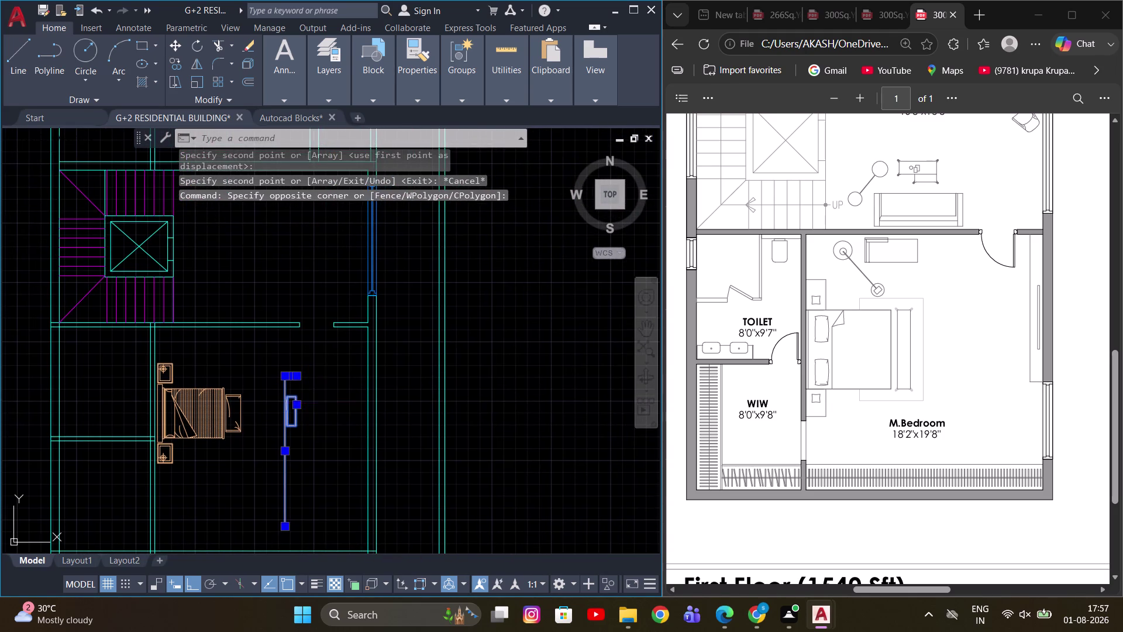
scroll(up, 3)
click(304, 407)
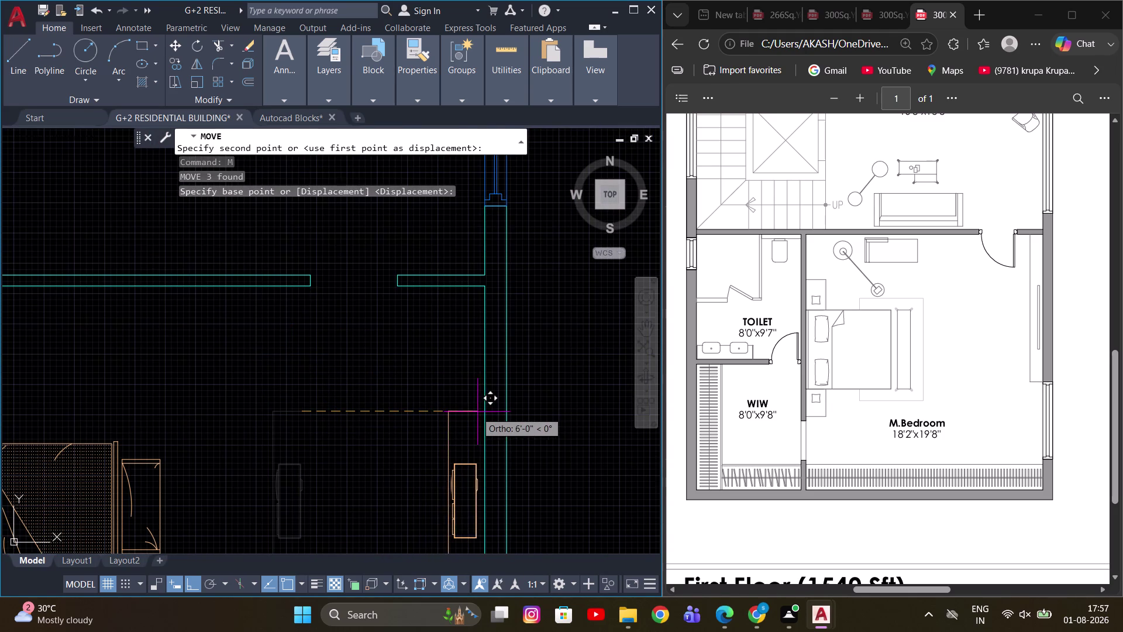
click(486, 412)
key(Escape)
Erase the leftover object near the wardrobe.
scroll(down, 3)
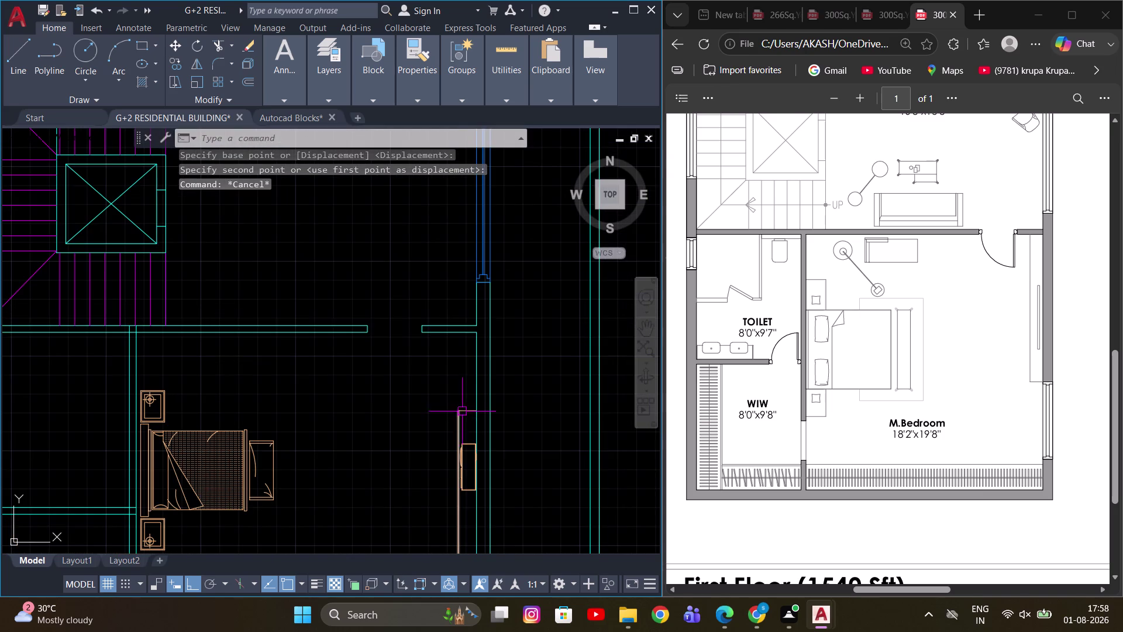
scroll(up, 3)
click(465, 410)
text(E)
key(space)
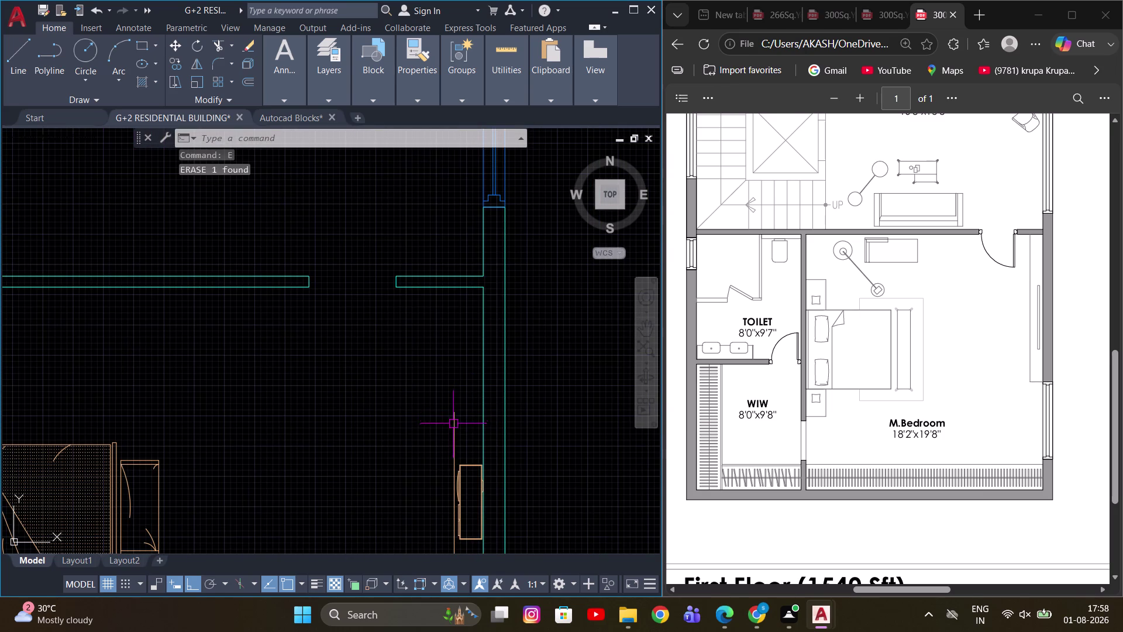
Start extending a bedroom line with EX, picking the line to extend.
key(e)
text(X)
key(space)
click(454, 435)
scroll(down, 3)
key(Escape)
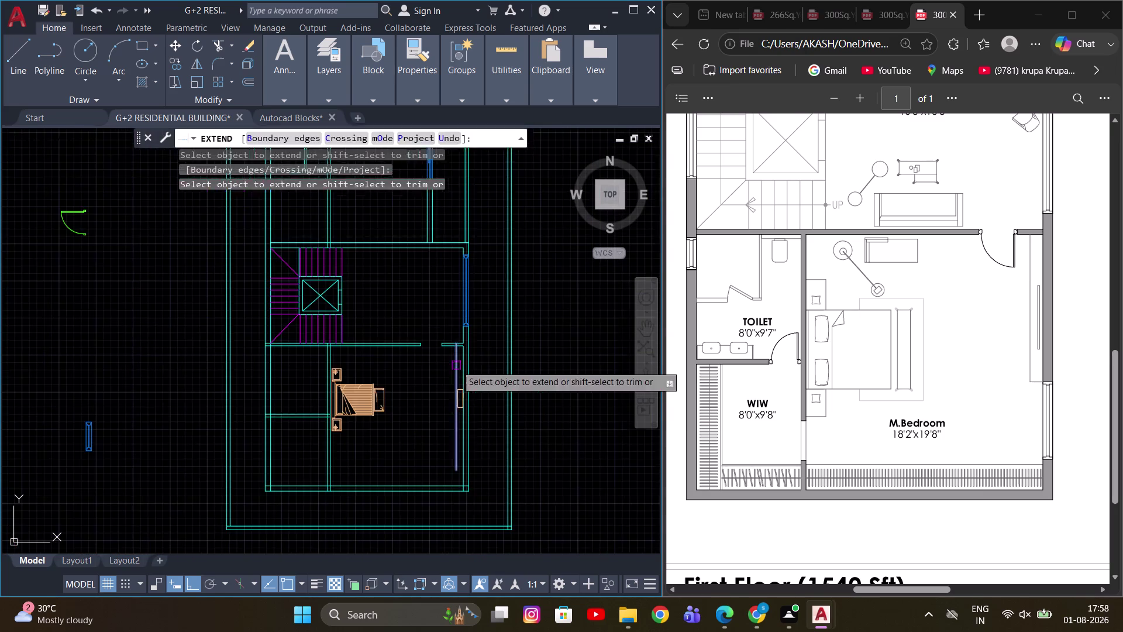
Cancel the pending Extend and bring the bedroom's bottom wall into view.
scroll(up, 3)
middle_drag(427, 454, 423, 424)
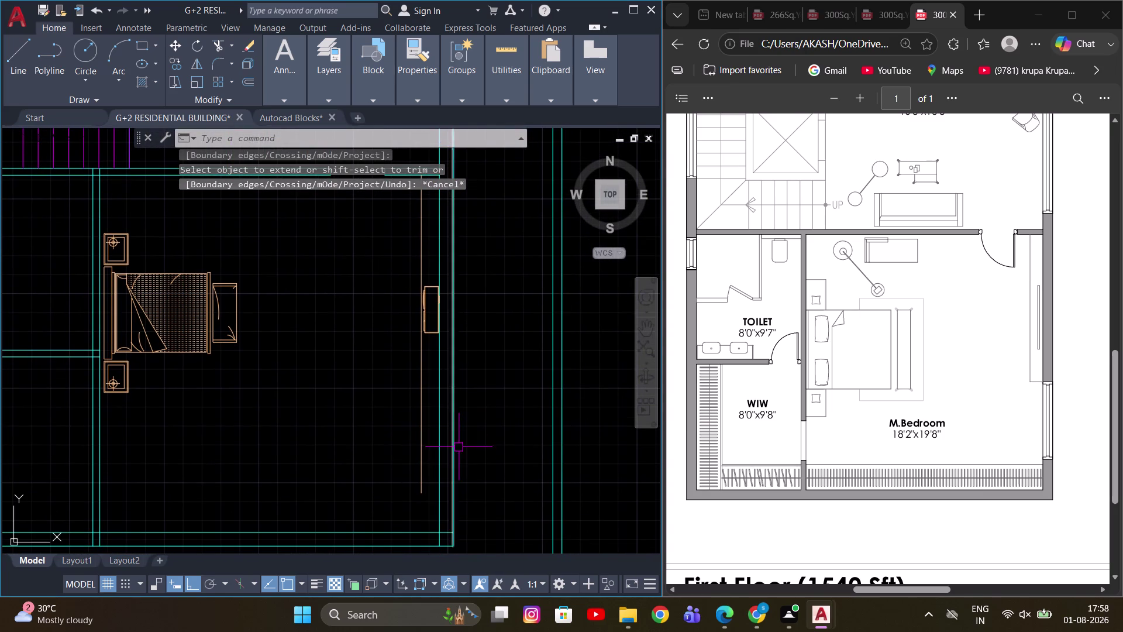
scroll(down, 3)
key(Escape)
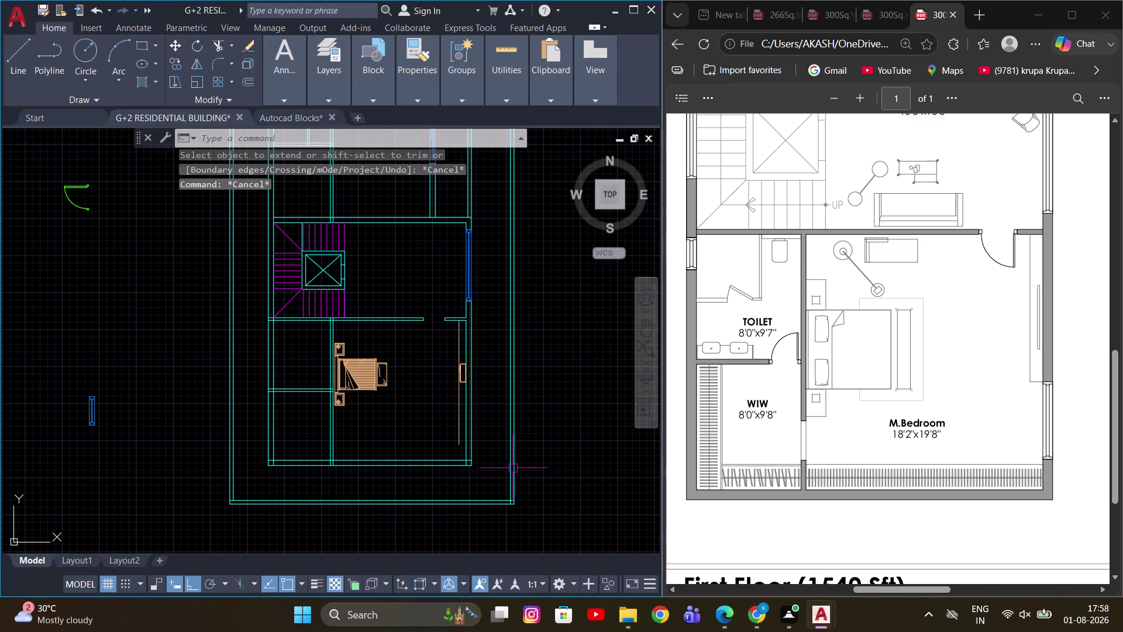
middle_drag(492, 461, 490, 445)
scroll(up, 3)
middle_drag(458, 441, 451, 460)
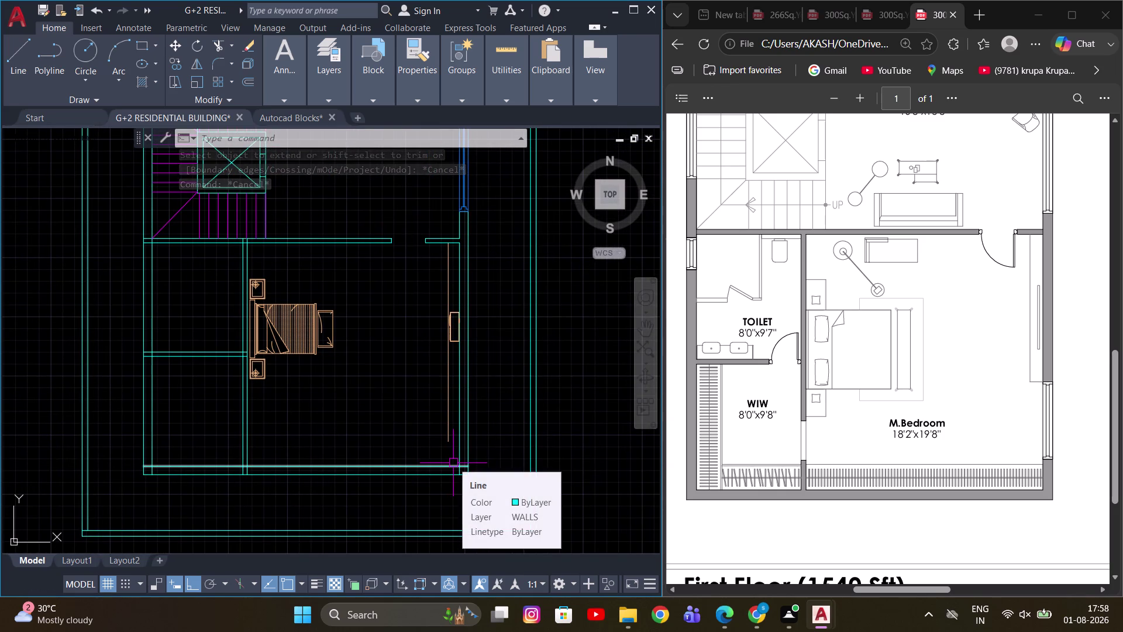
Offset the bedroom's bottom wall line 2'-6" upward.
key(o)
key(Return)
key(2)
key(apostrophe)
key(6)
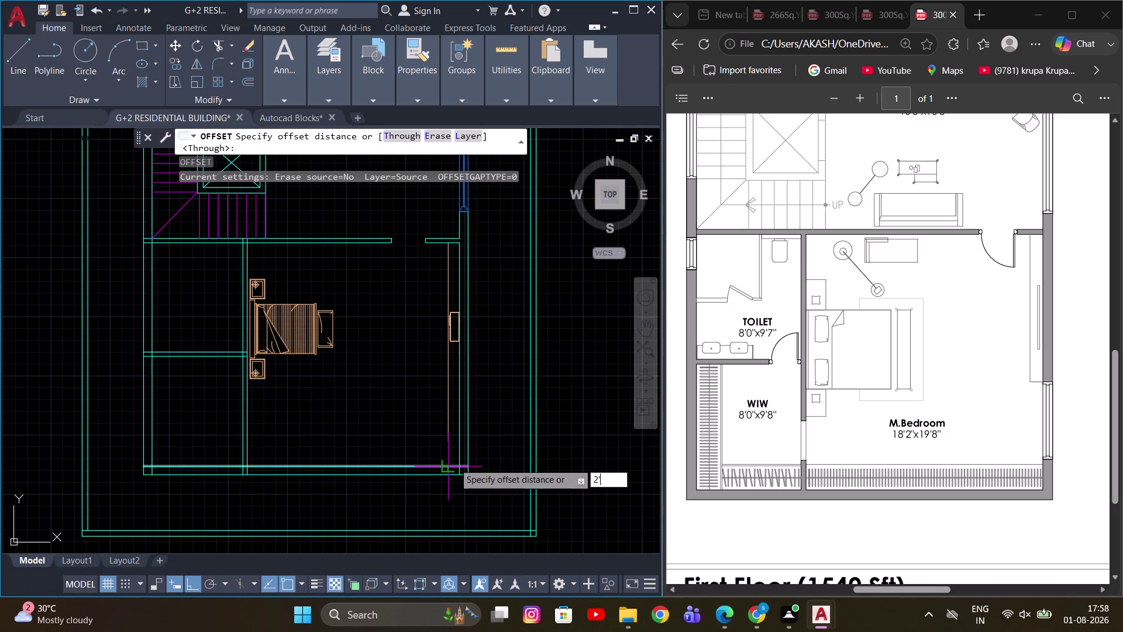
key(Return)
click(426, 461)
click(411, 467)
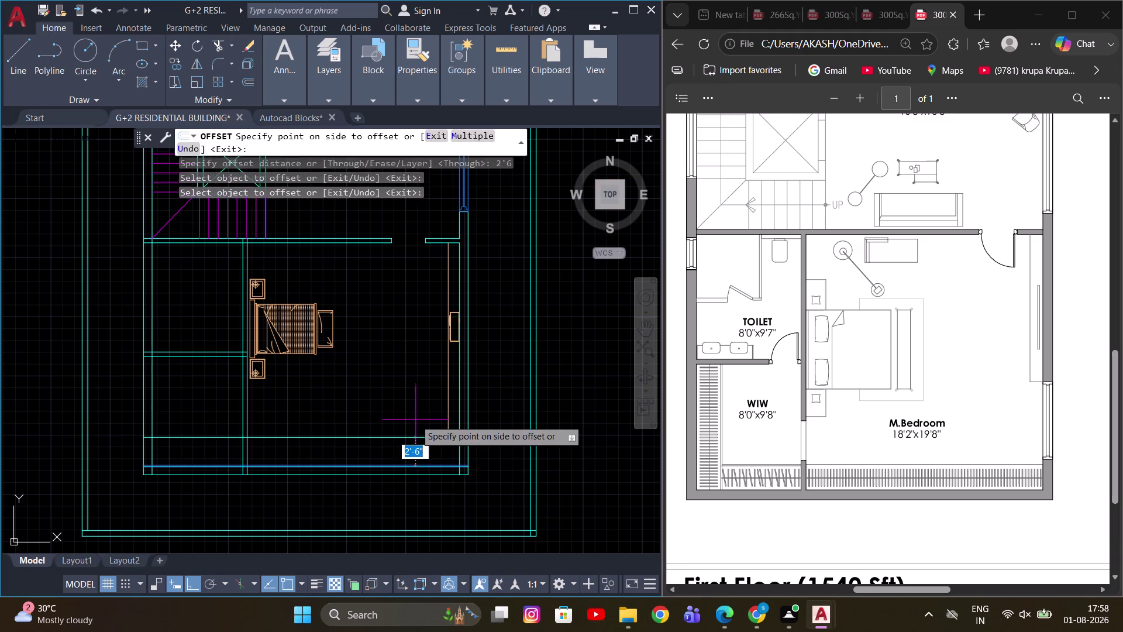
click(415, 414)
scroll(up, 3)
key(Escape)
Trim the new offset line's overhanging end at the corner.
scroll(up, 3)
middle_drag(464, 435, 444, 444)
key(Escape)
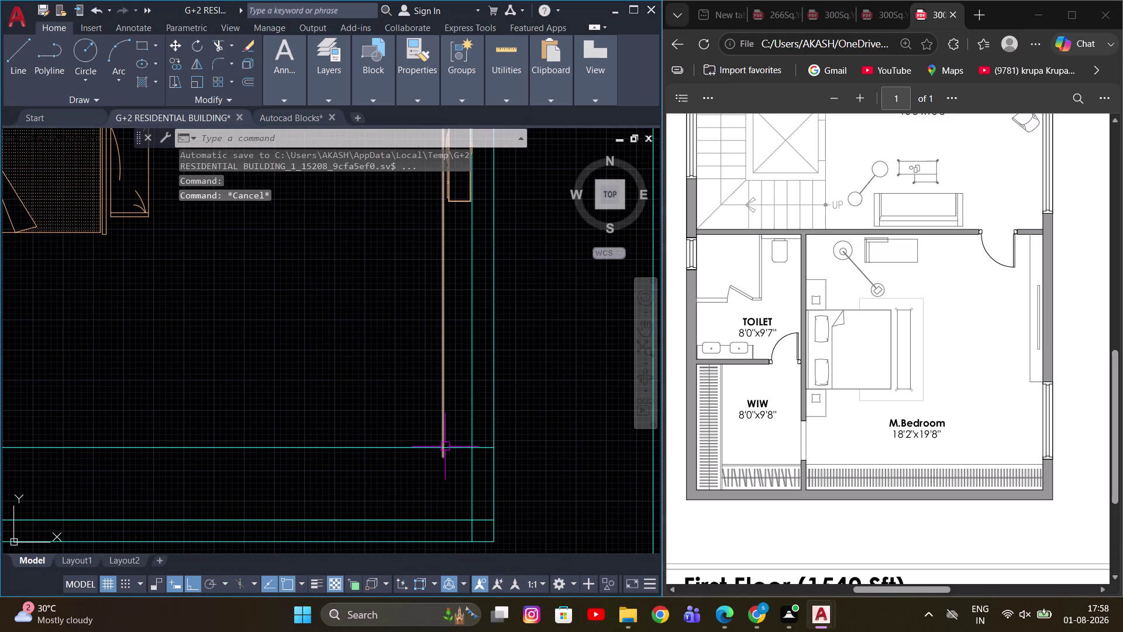
key(Escape)
scroll(up, 3)
text(T)
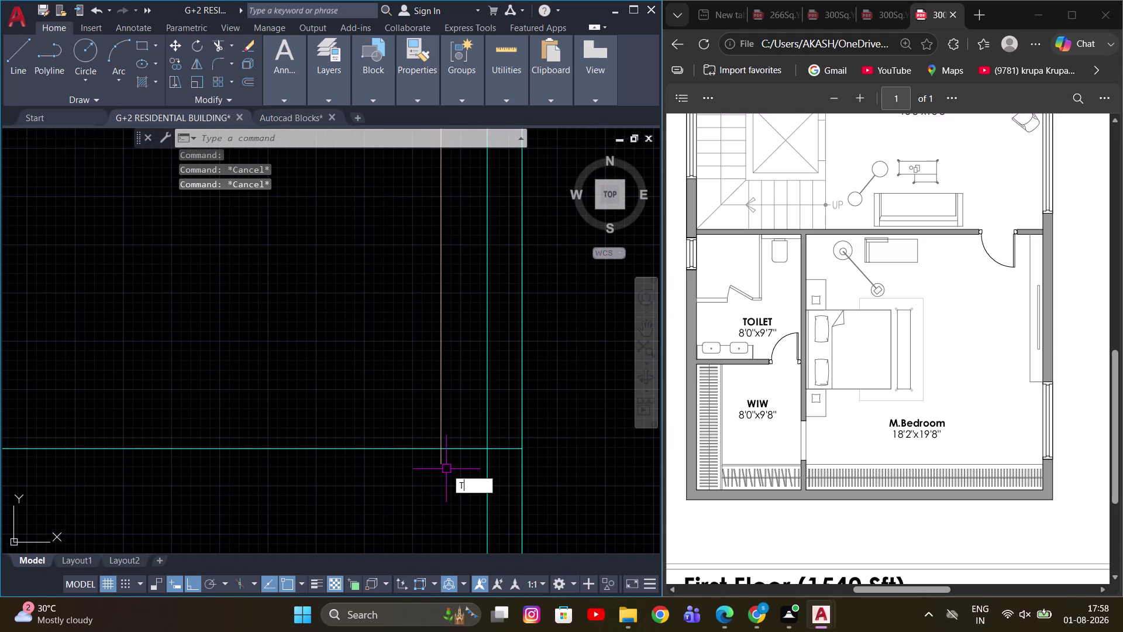
text(R)
key(space)
click(442, 459)
scroll(down, 3)
scroll(up, 3)
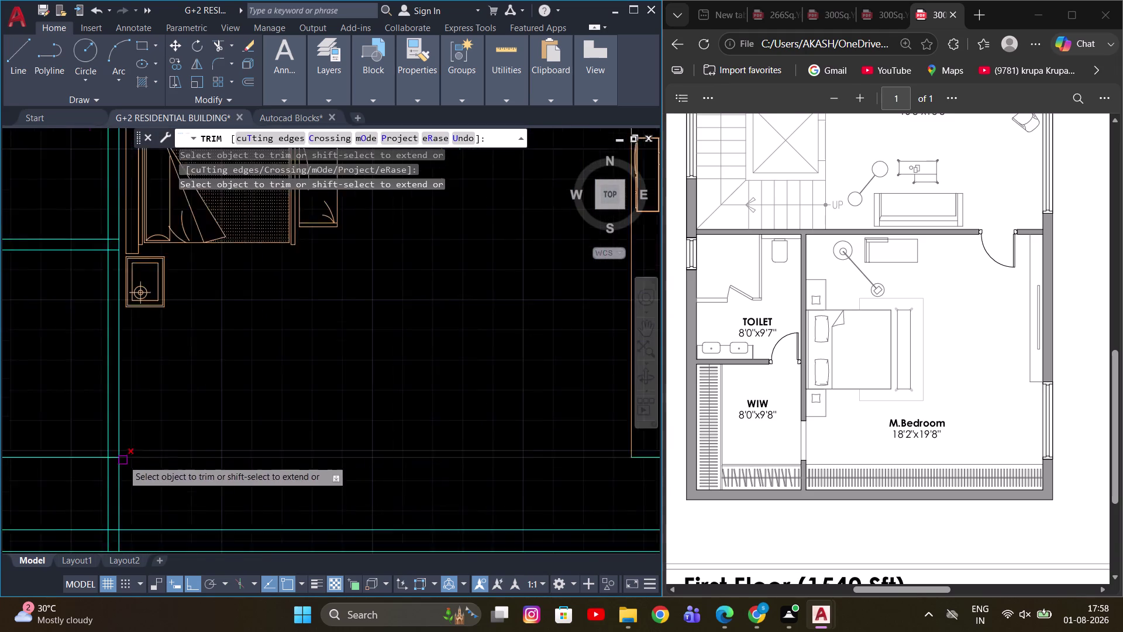
scroll(up, 3)
scroll(up, 3)
scroll(down, 3)
middle_drag(347, 411, 280, 440)
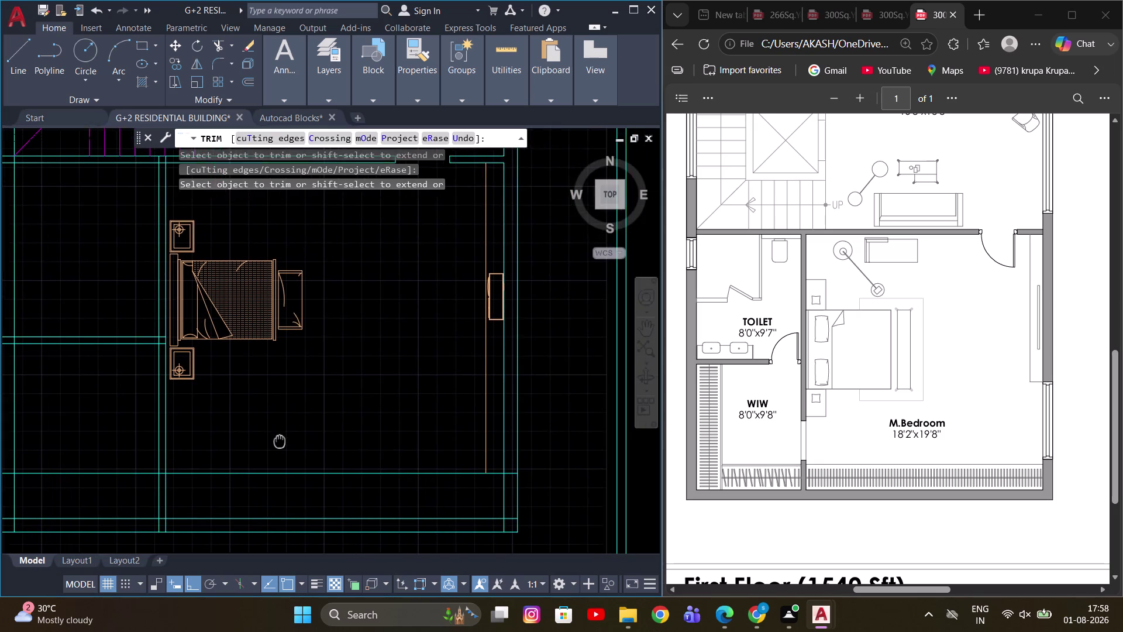
middle_drag(280, 440, 275, 441)
key(Escape)
Offset the bedroom's left wall line 2' toward the inner side.
middle_drag(385, 415, 481, 412)
middle_drag(160, 417, 239, 387)
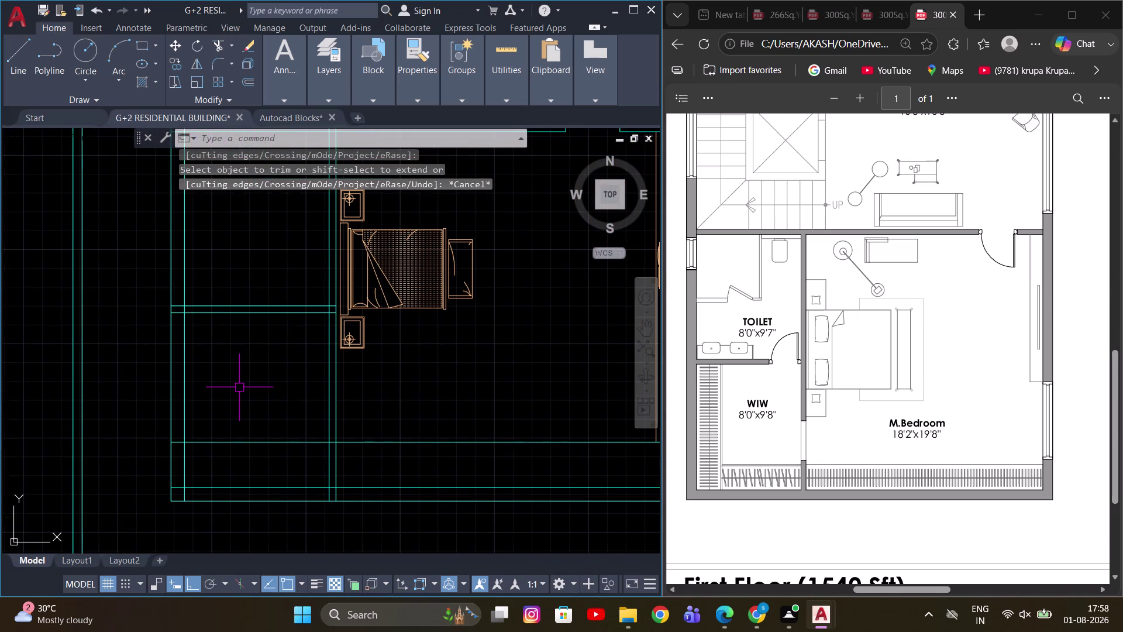
key(o)
key(space)
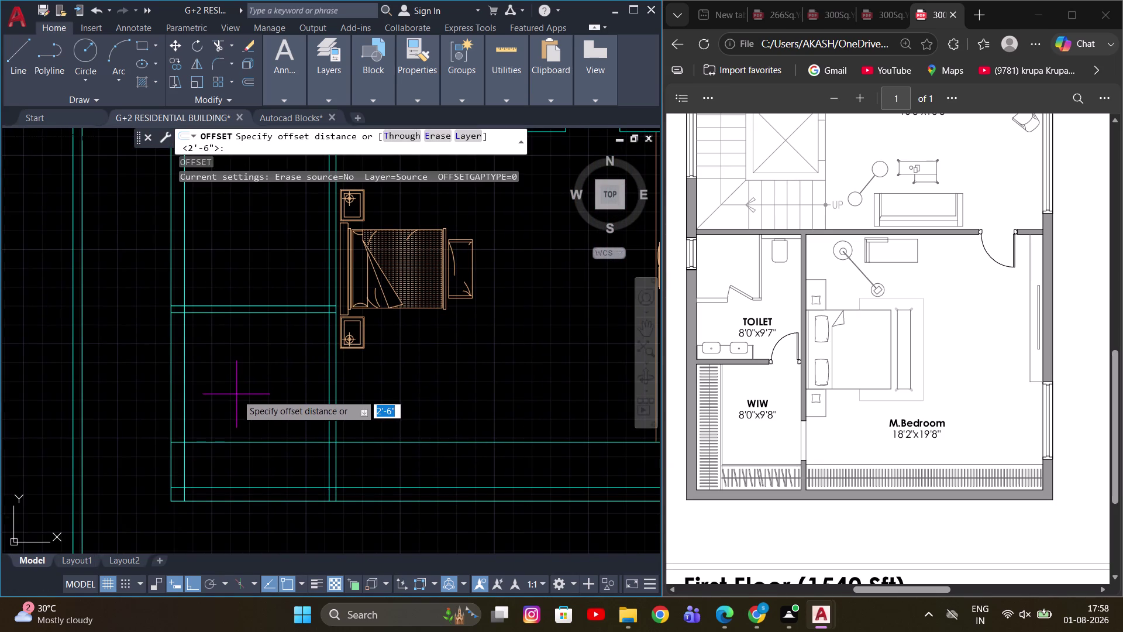
text(2')
key(Return)
click(184, 390)
scroll(down, 3)
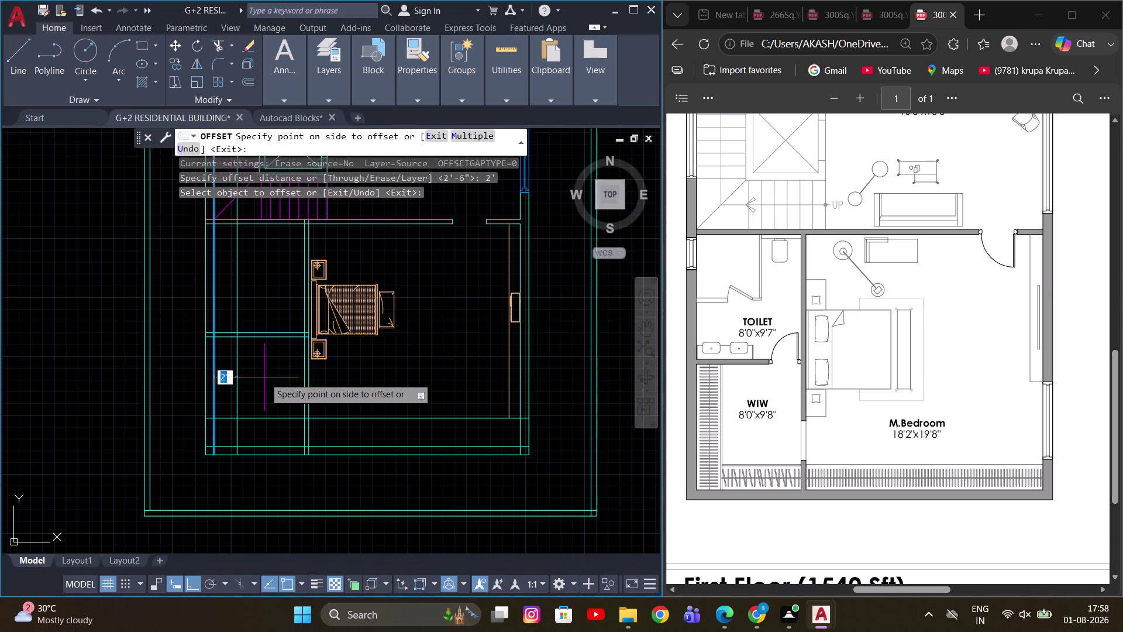
click(267, 378)
scroll(down, 3)
key(Escape)
scroll(up, 3)
middle_drag(248, 406, 270, 302)
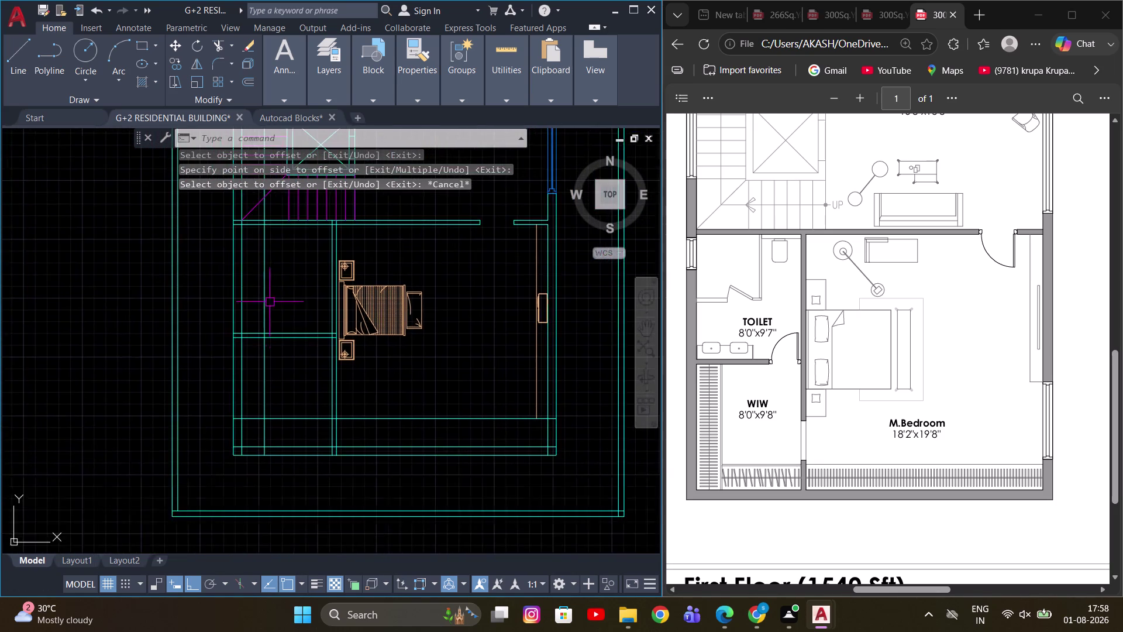